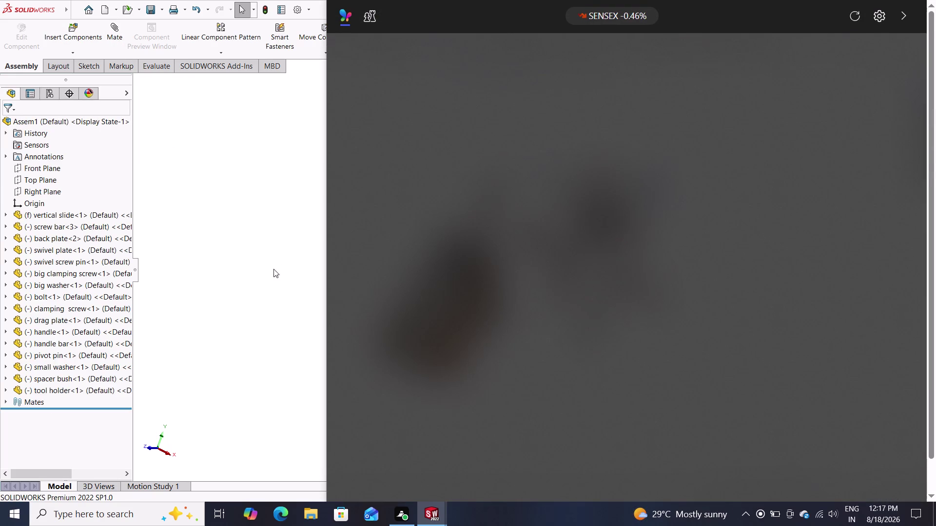
Add a coincident mate between a drag plate face and a swivel plate face.
click(108, 34)
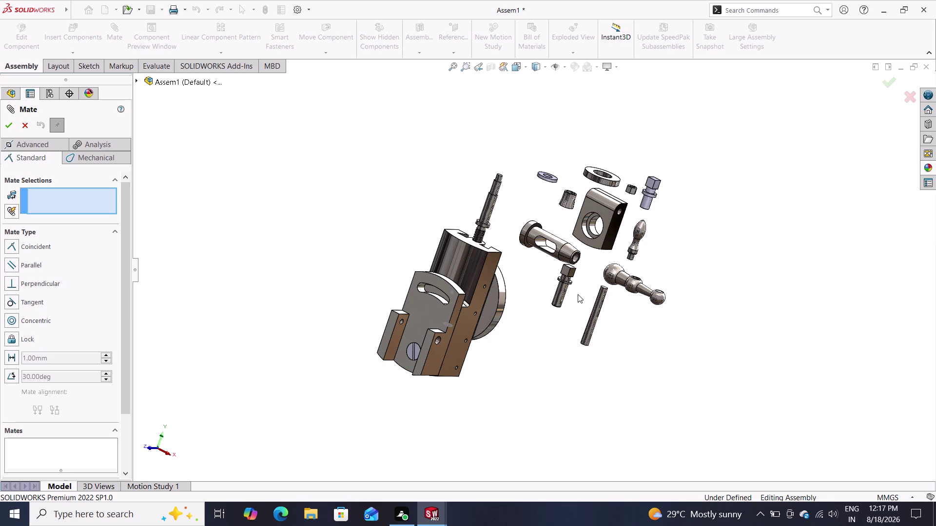
click(611, 231)
middle_drag(586, 299, 593, 302)
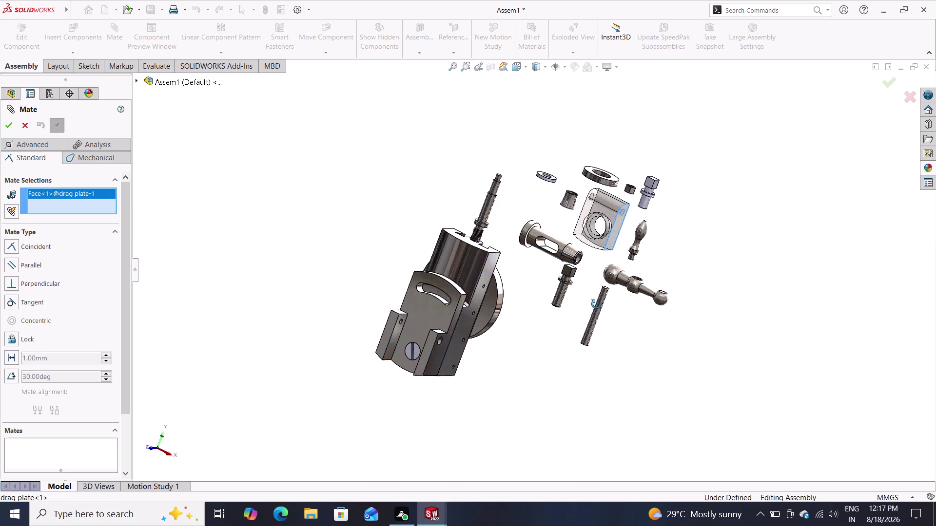
middle_drag(593, 302, 661, 363)
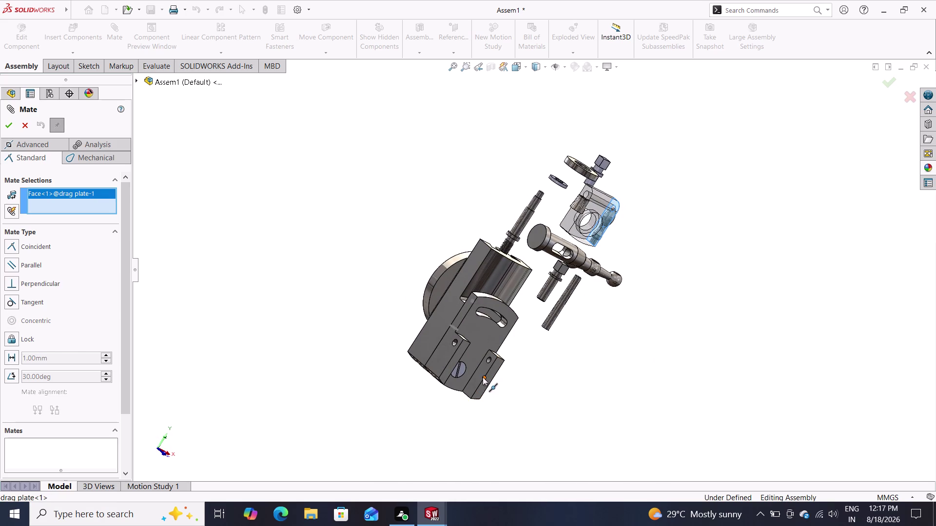
double_click(478, 374)
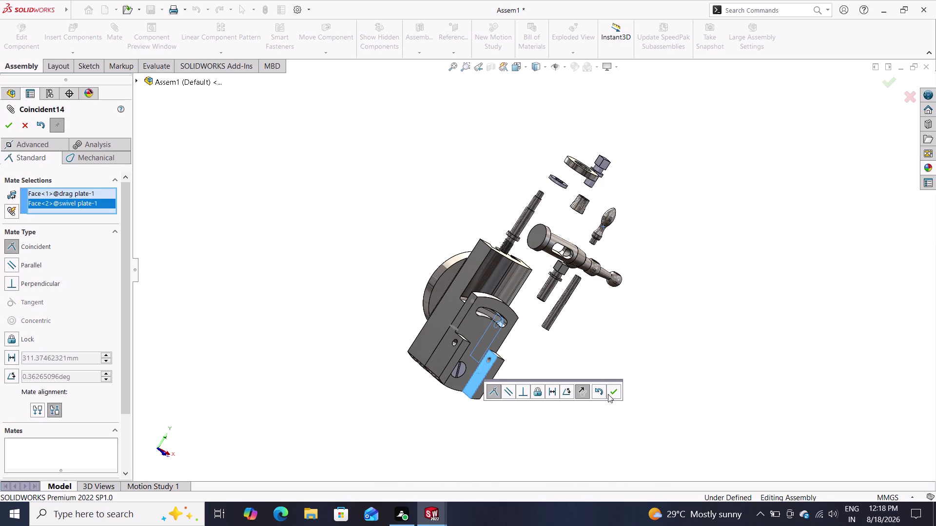
click(612, 388)
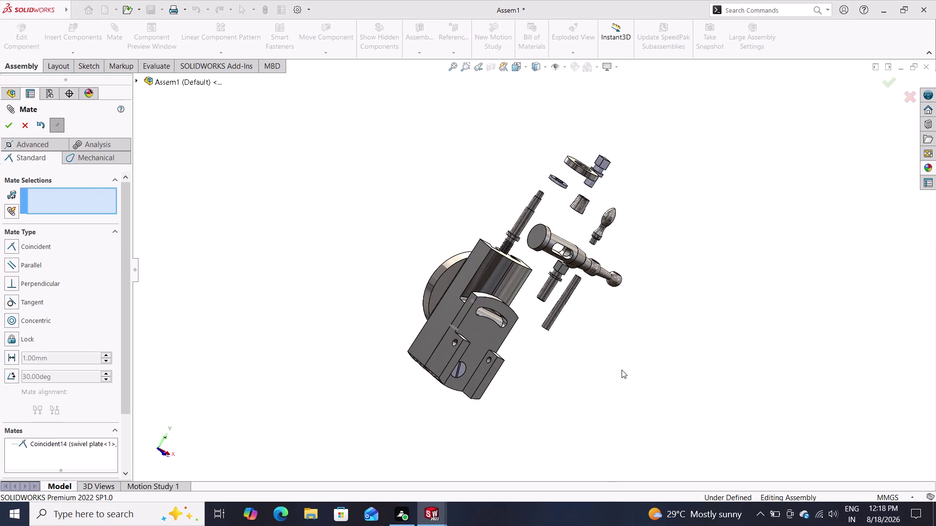
middle_drag(620, 370, 491, 354)
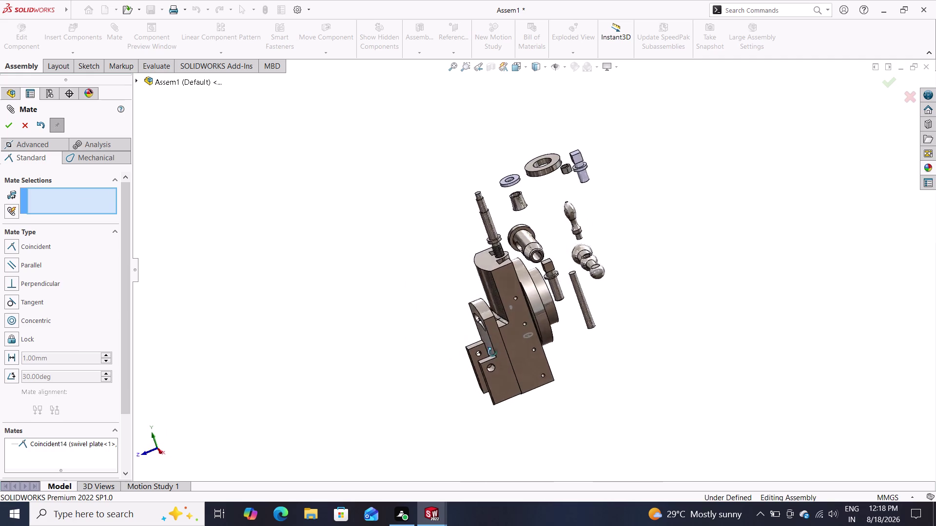
middle_drag(491, 354, 671, 273)
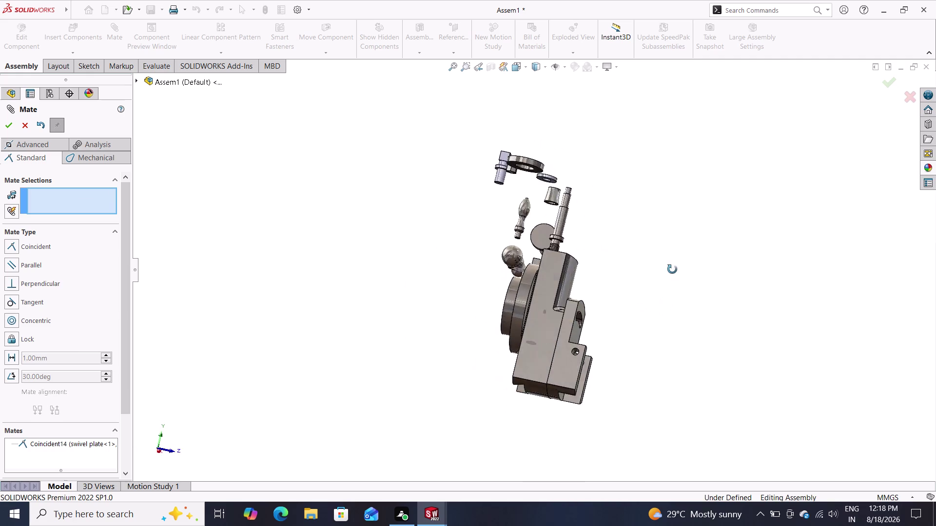
middle_drag(671, 273, 513, 255)
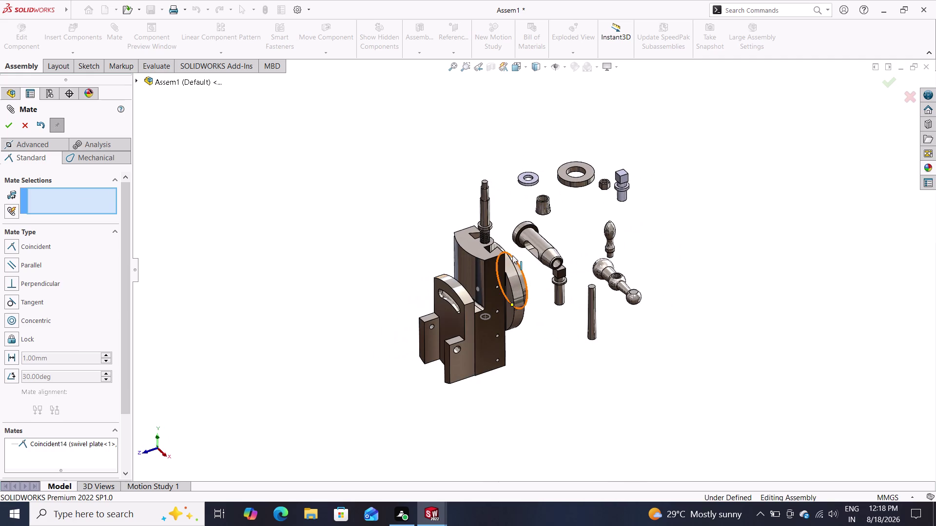
key(ctrl+z)
Make a drag plate face concentric with a swivel plate edge.
middle_drag(638, 402, 600, 366)
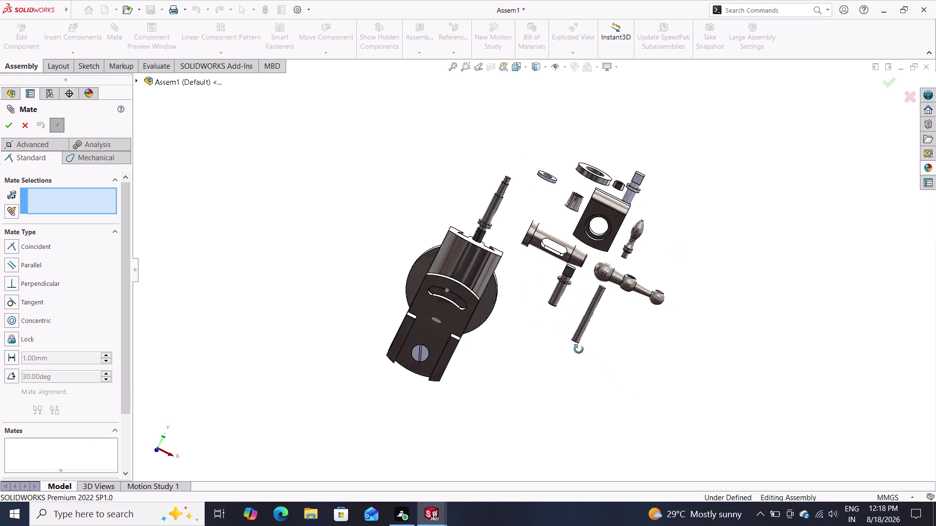
middle_drag(601, 366, 397, 325)
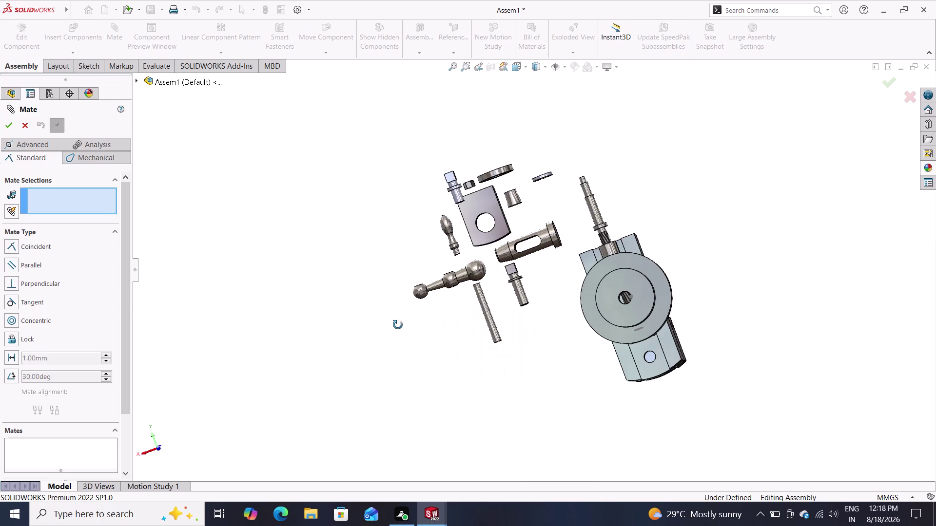
middle_drag(398, 325, 603, 348)
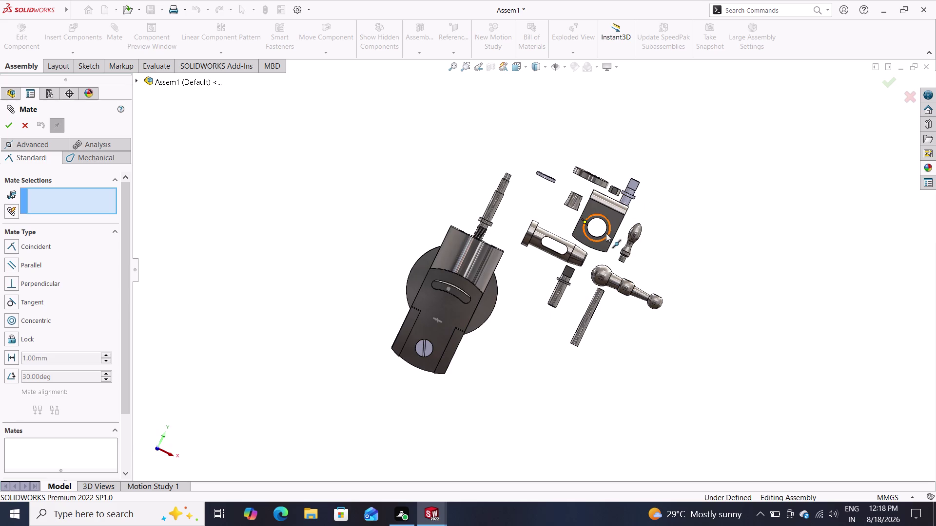
middle_drag(684, 228, 612, 224)
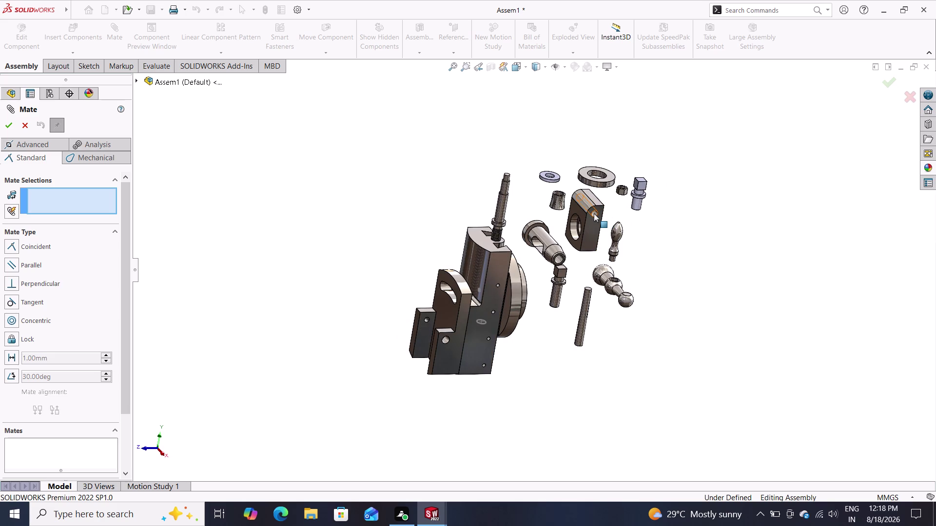
click(593, 213)
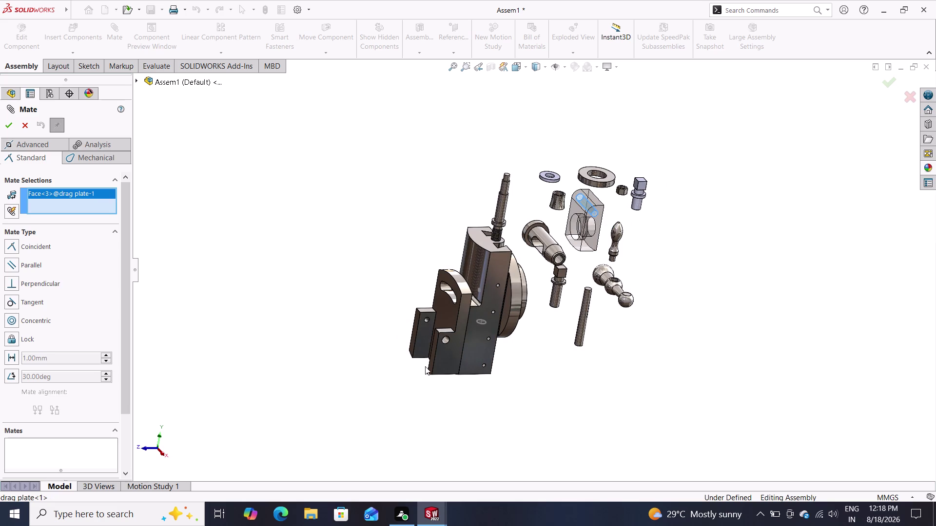
middle_drag(423, 371, 513, 458)
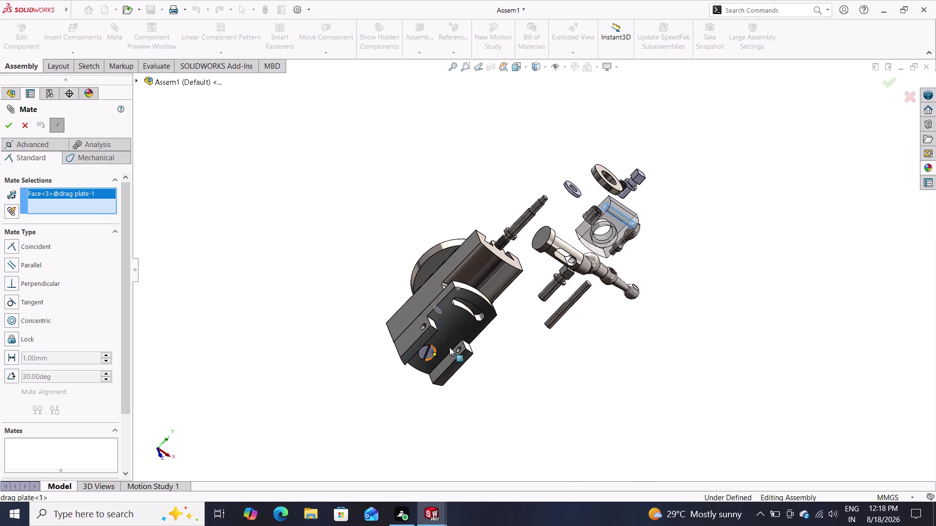
double_click(457, 353)
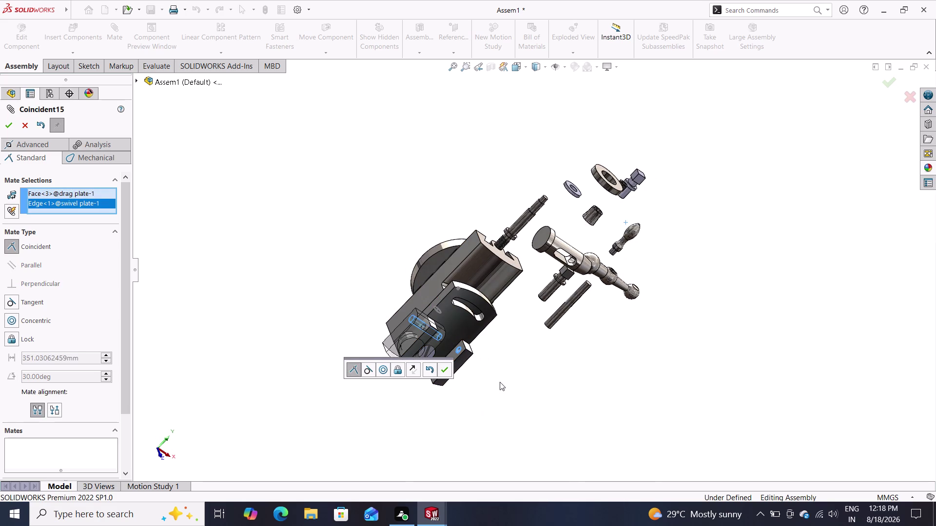
middle_drag(499, 383, 471, 320)
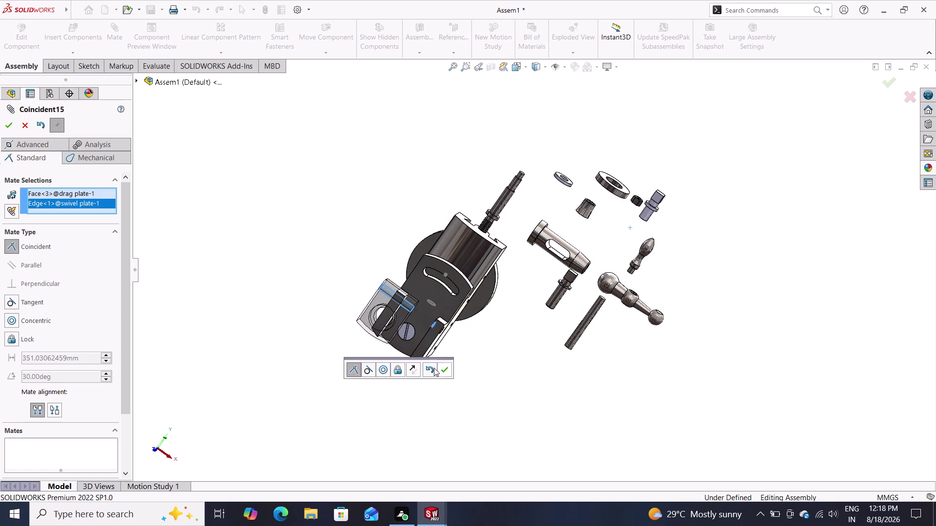
click(386, 370)
click(446, 372)
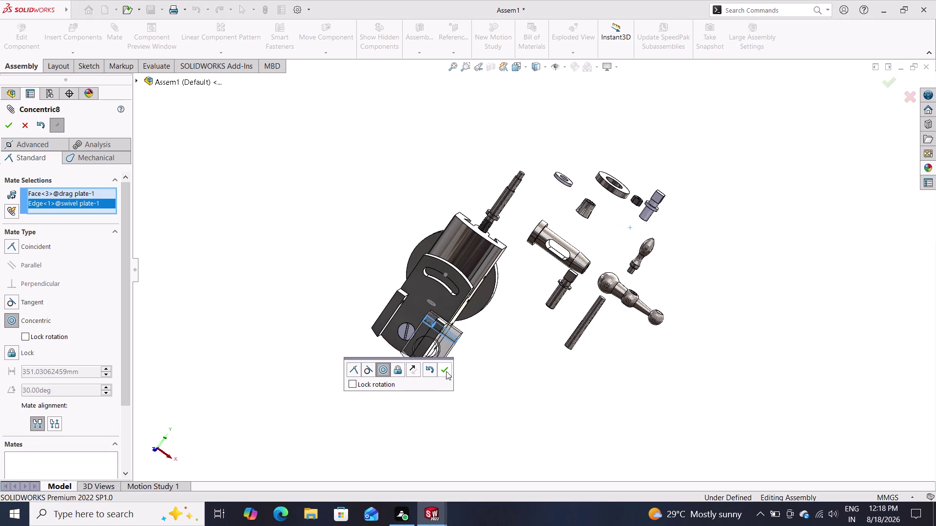
Drag the swivel plate slightly and orbit to inspect the mated plates.
drag(449, 341, 426, 321)
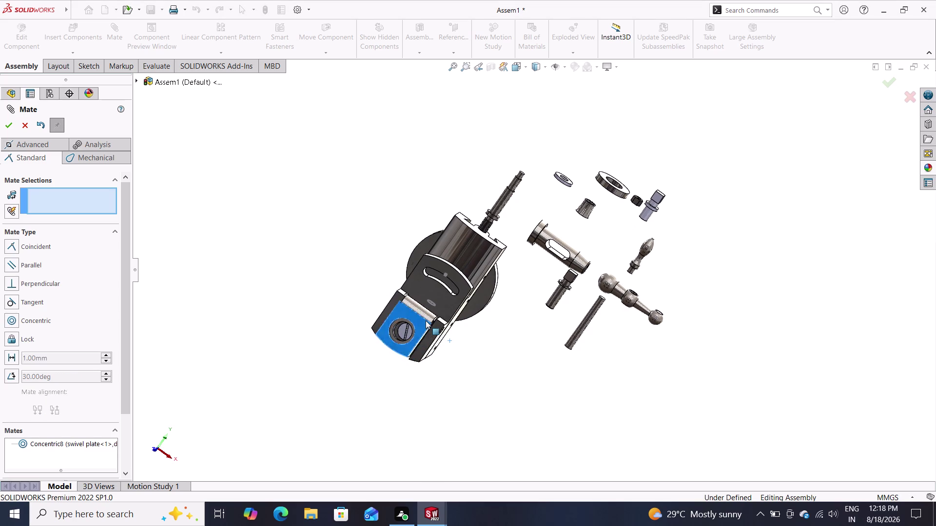
drag(425, 321, 426, 320)
middle_drag(457, 368, 429, 337)
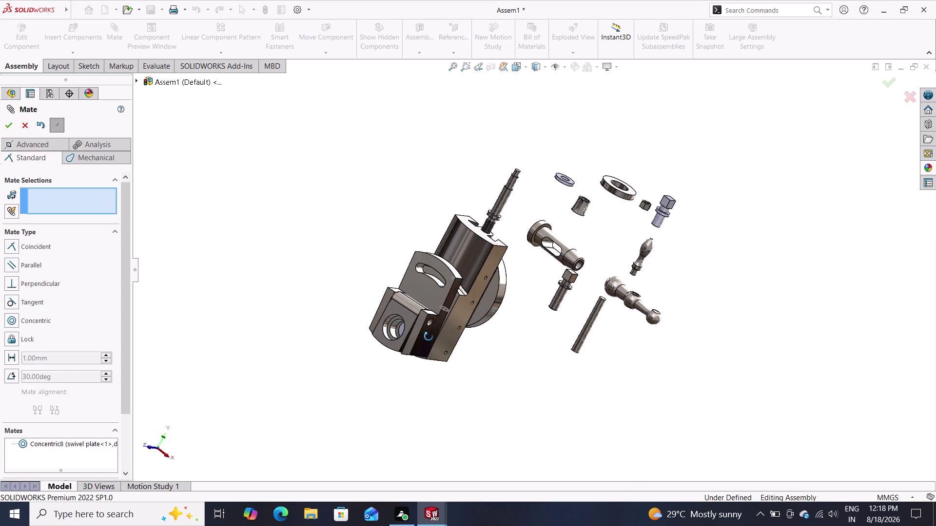
middle_drag(428, 336, 443, 367)
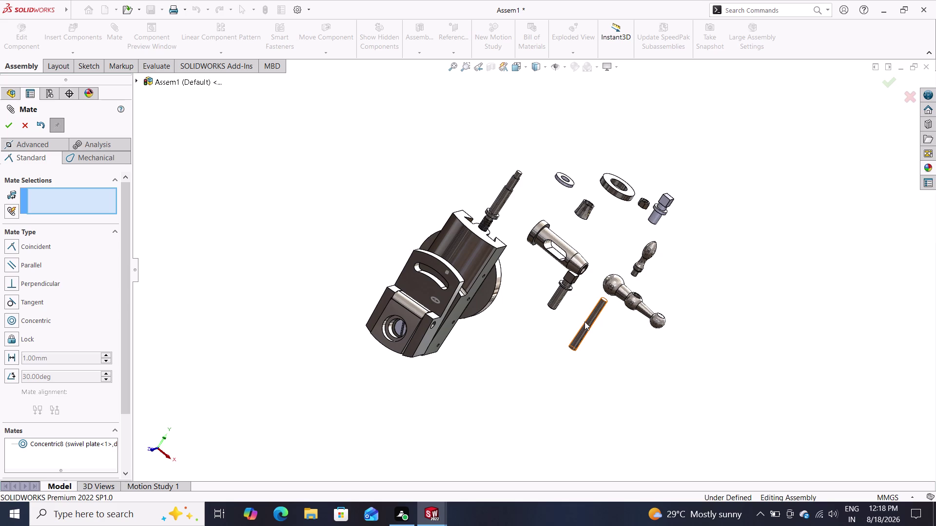
Try pairing the pivot pin with the swivel plate, discarding the tangent mate and clearing the selection.
click(590, 321)
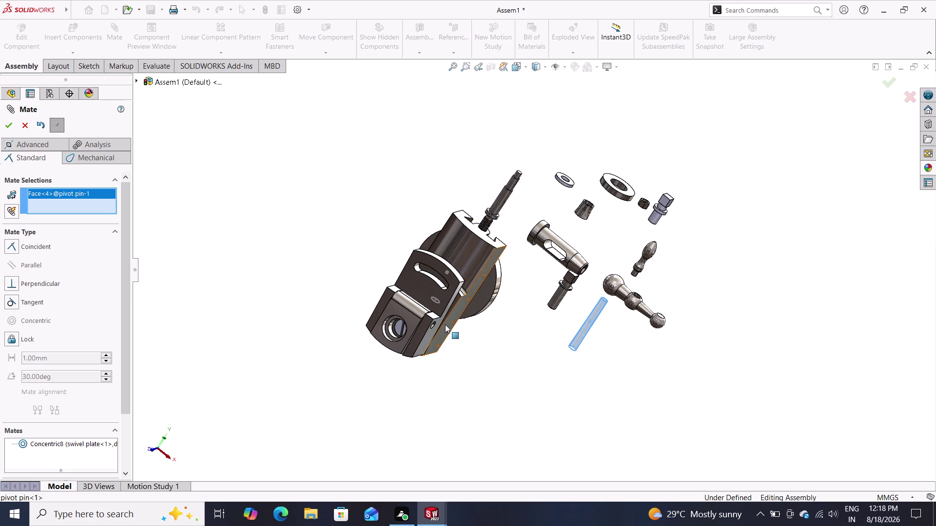
double_click(435, 327)
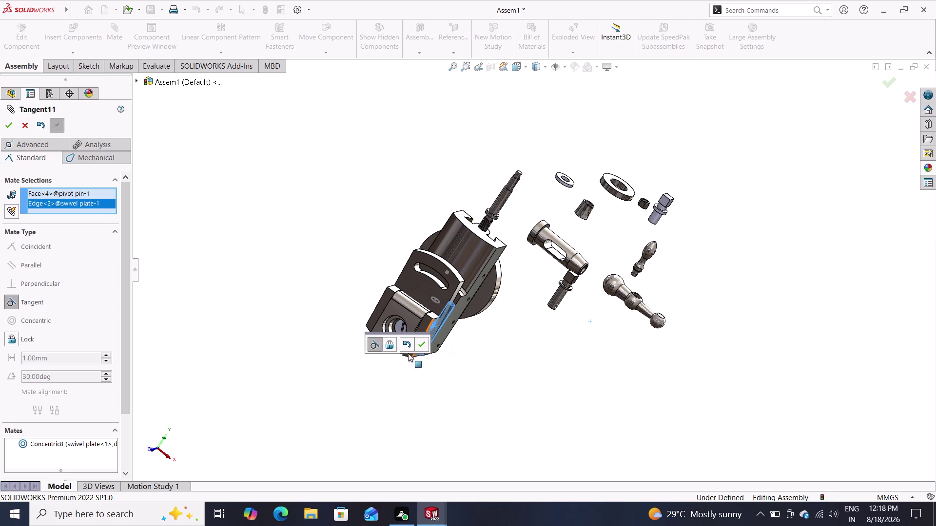
click(411, 343)
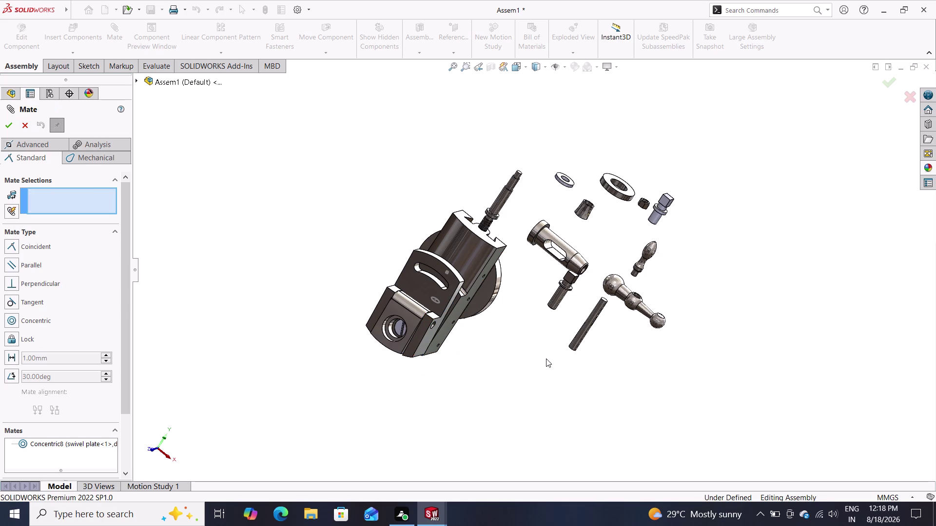
middle_drag(545, 359, 586, 222)
click(578, 348)
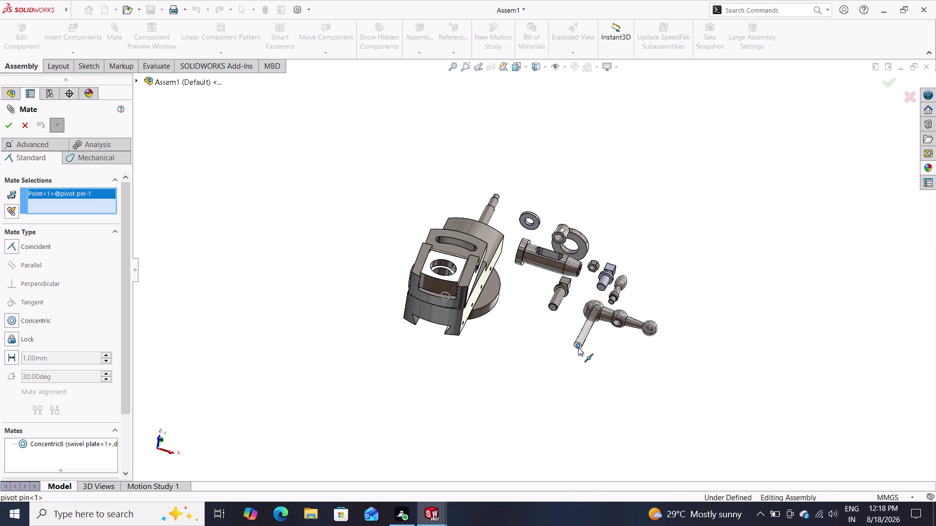
middle_drag(538, 332, 451, 373)
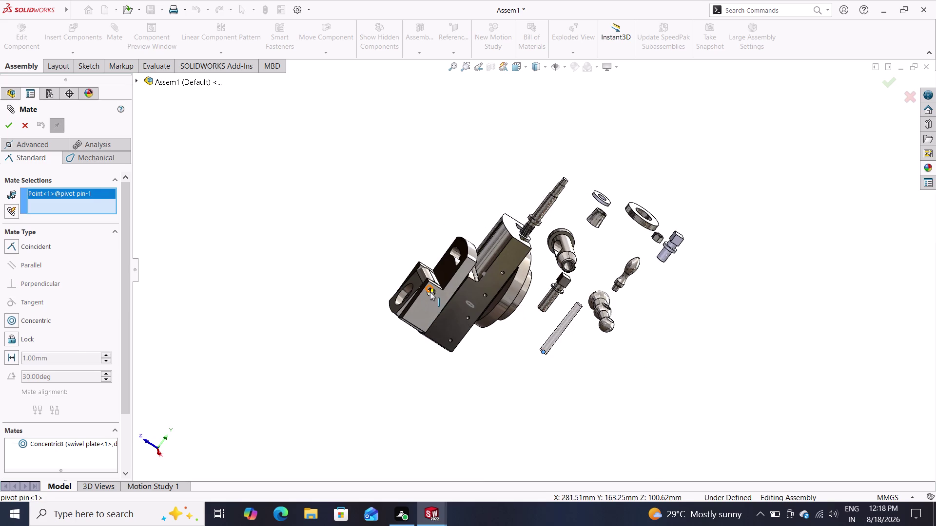
triple_click(430, 292)
click(430, 292)
middle_drag(416, 339, 459, 364)
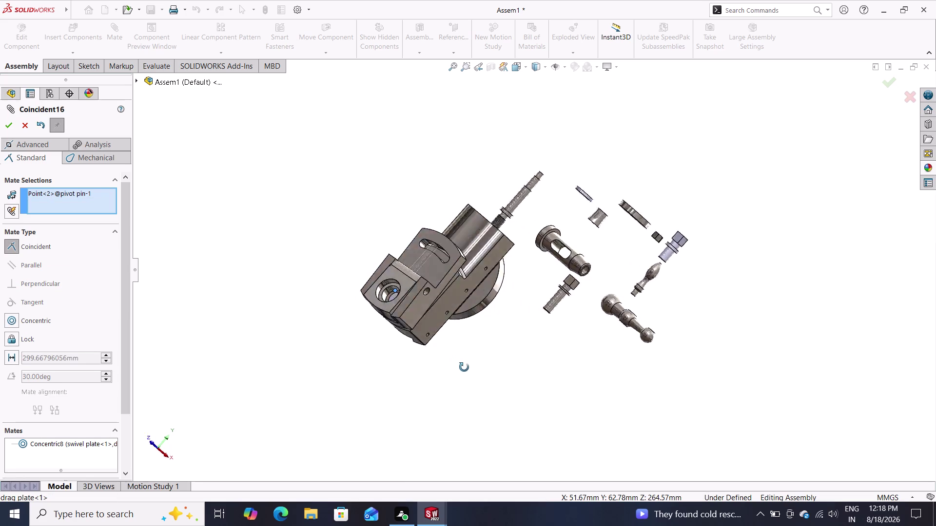
middle_drag(459, 364, 532, 458)
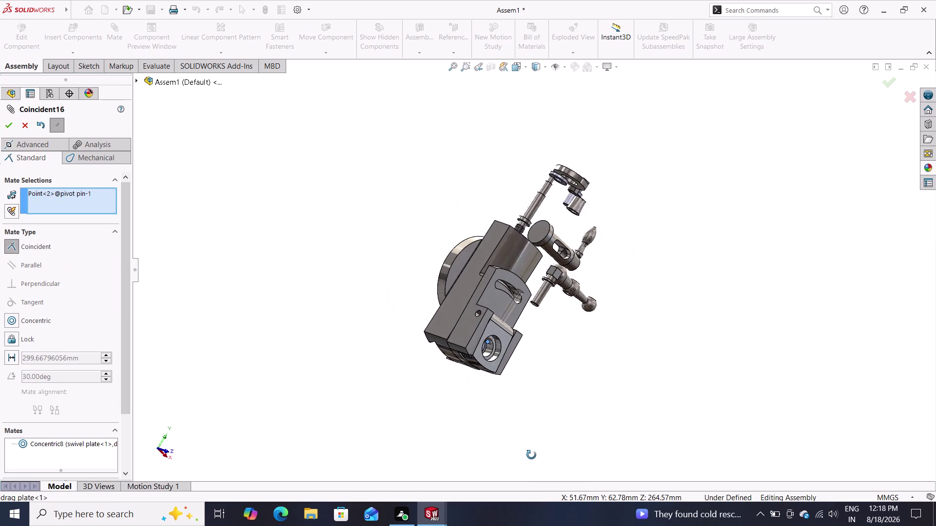
middle_drag(532, 458, 413, 395)
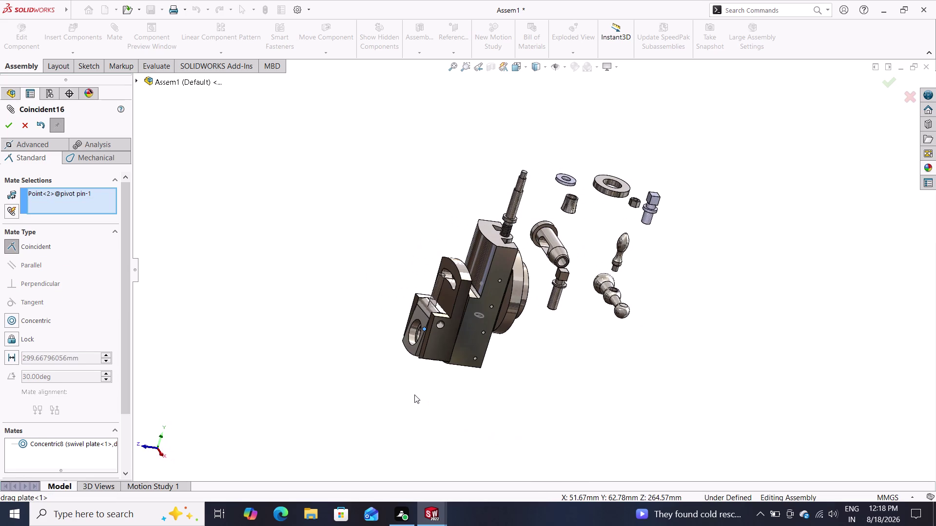
key(ctrl+z)
Add a coincident mate between the pivot pin end edge and the swivel plate hole edge.
middle_drag(487, 348, 542, 408)
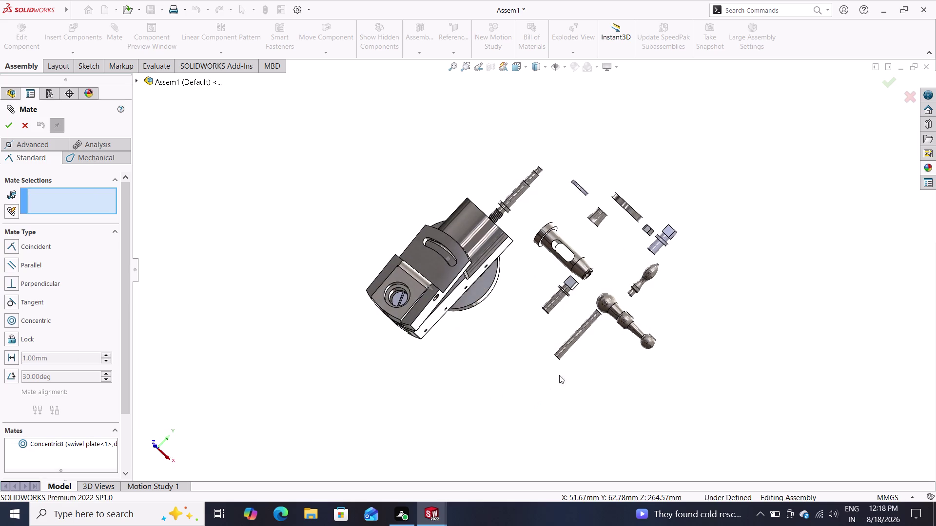
middle_drag(555, 374, 627, 252)
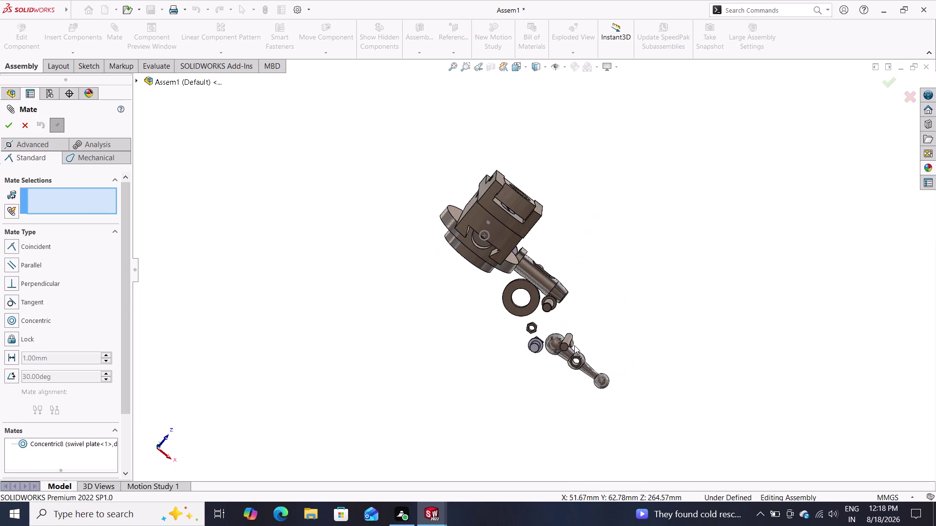
click(566, 350)
middle_drag(611, 296, 604, 299)
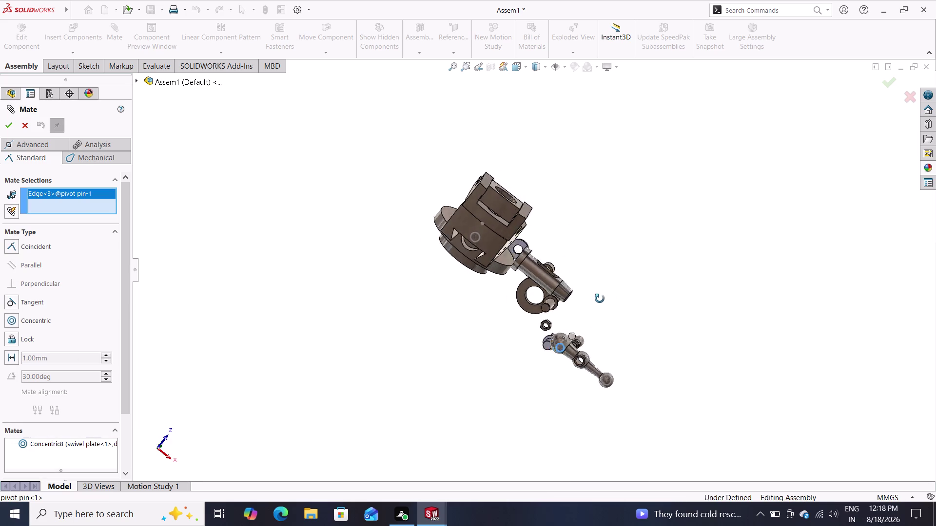
middle_drag(603, 299, 465, 325)
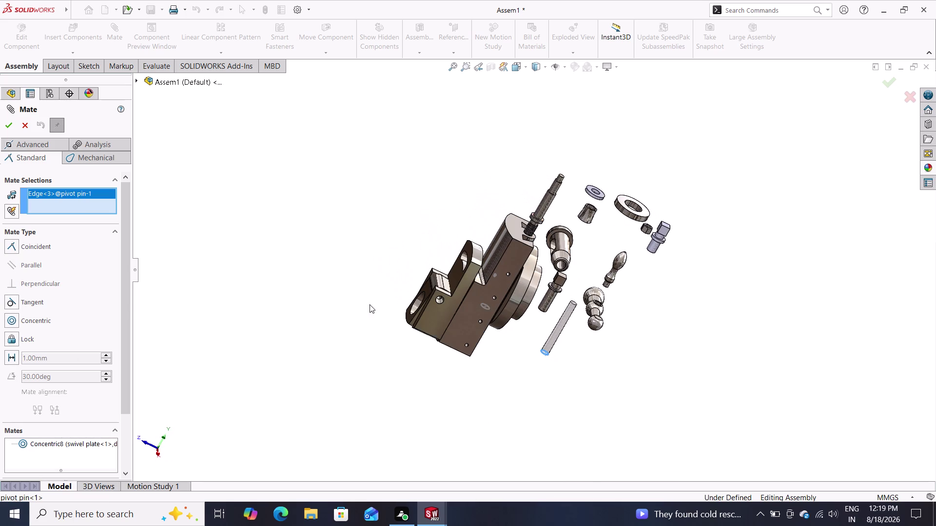
double_click(438, 302)
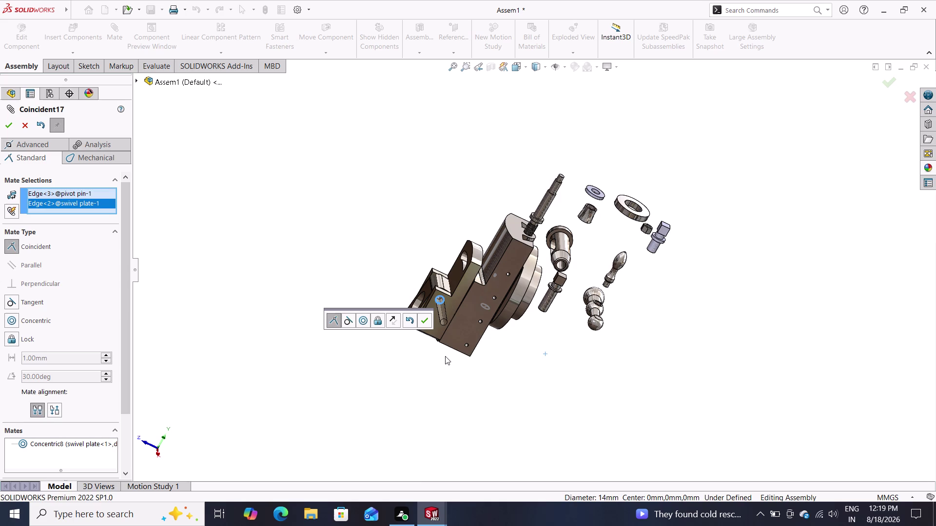
click(427, 324)
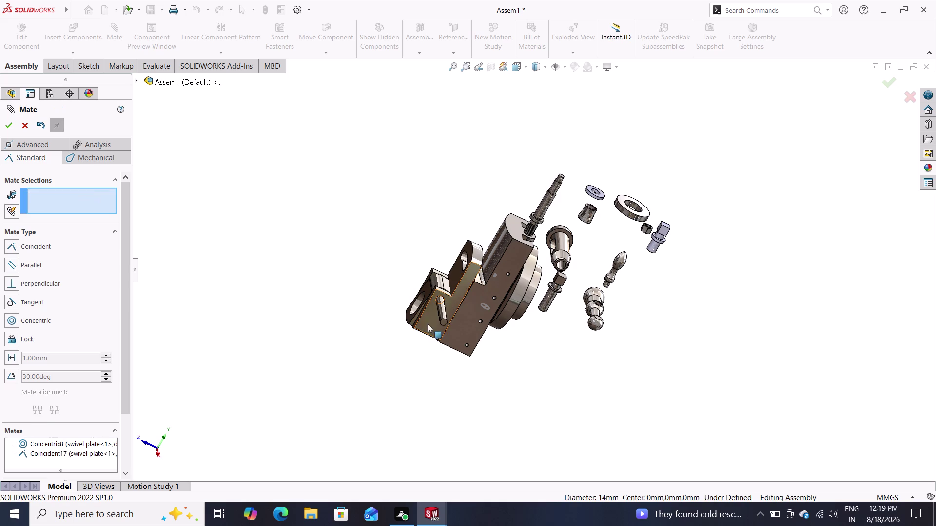
Drag the pivot pin, then undo the Coincident17 mate.
middle_drag(434, 339, 467, 402)
double_click(449, 325)
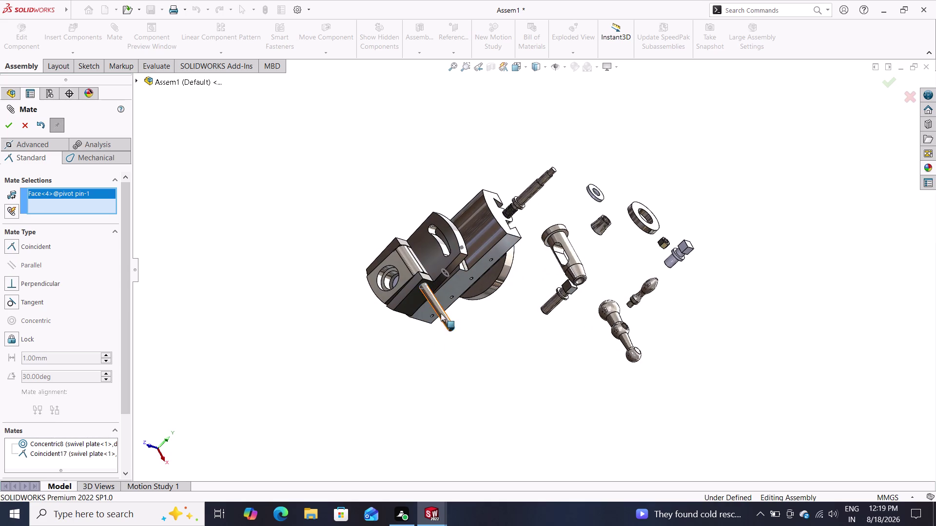
click(441, 312)
drag(438, 304, 434, 298)
drag(432, 296, 427, 288)
drag(443, 323, 433, 290)
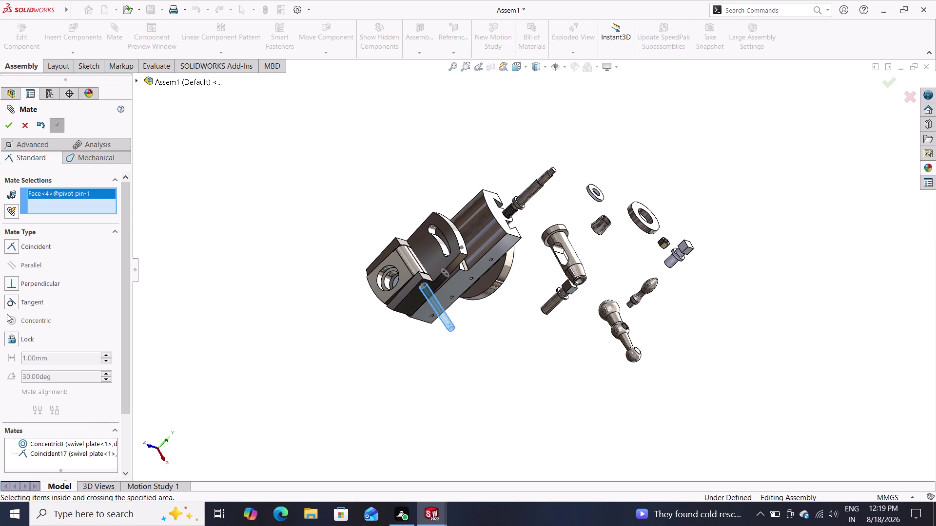
key(ctrl+z)
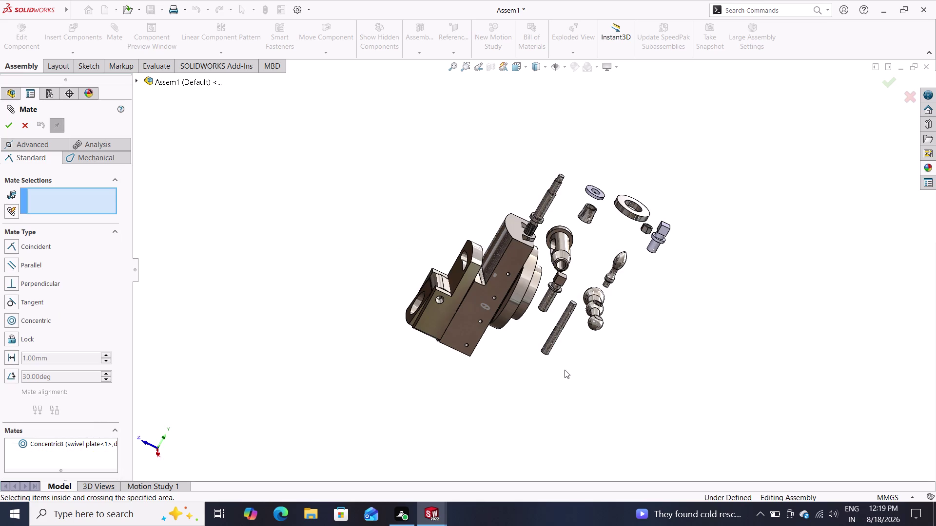
Pick a handle bar edge, then exit mate creation with Esc, keeping Concentric8.
middle_drag(564, 372, 677, 192)
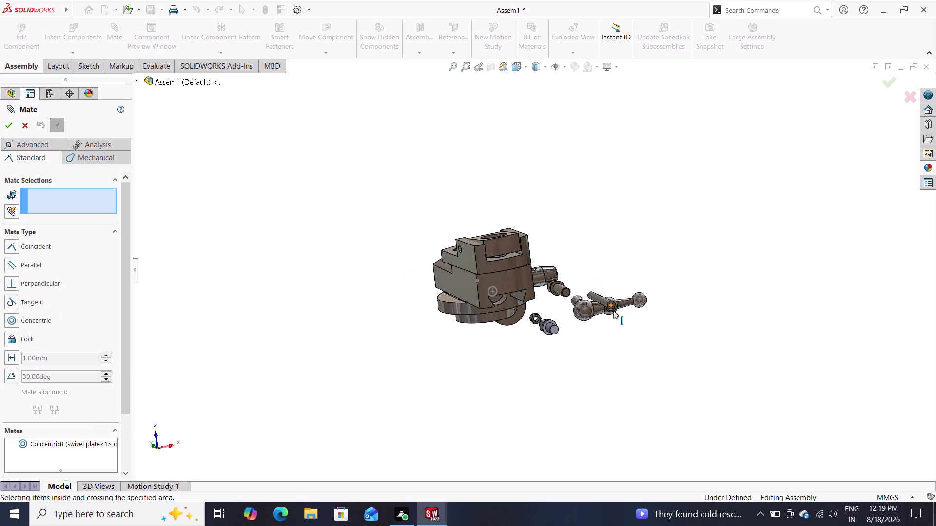
click(613, 309)
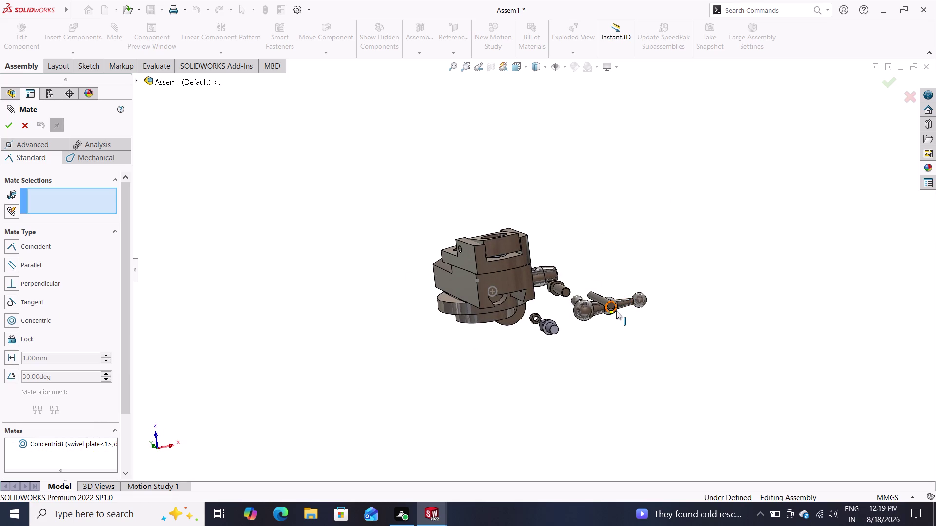
click(616, 311)
middle_drag(636, 207, 528, 365)
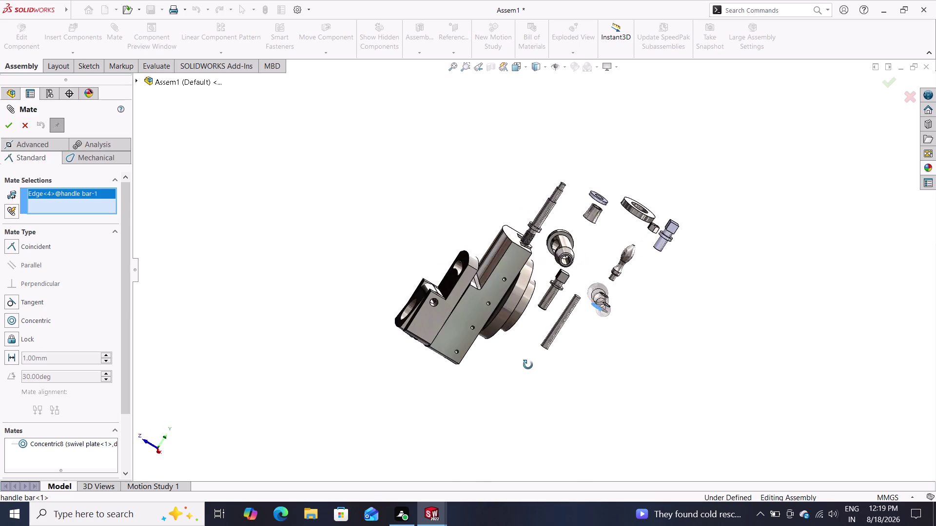
middle_drag(528, 365, 525, 363)
key(grave)
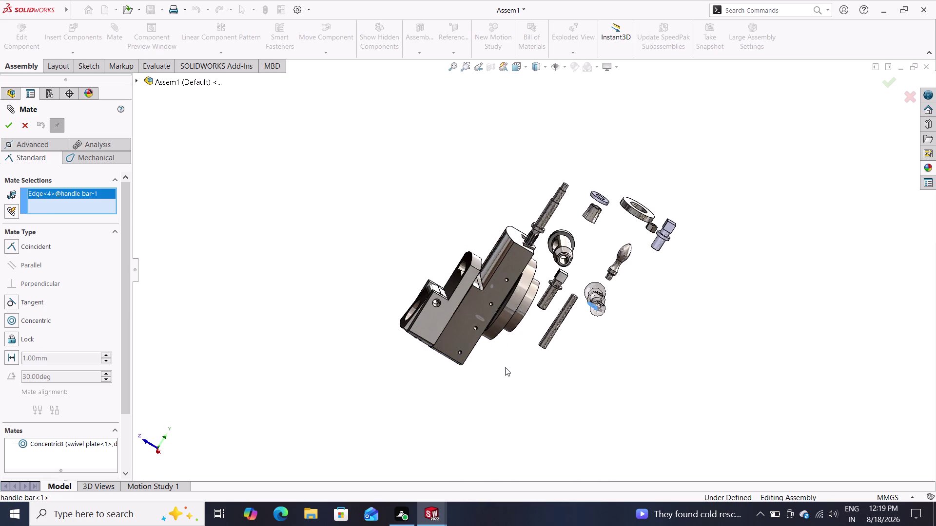
key(Escape)
middle_drag(571, 353, 634, 219)
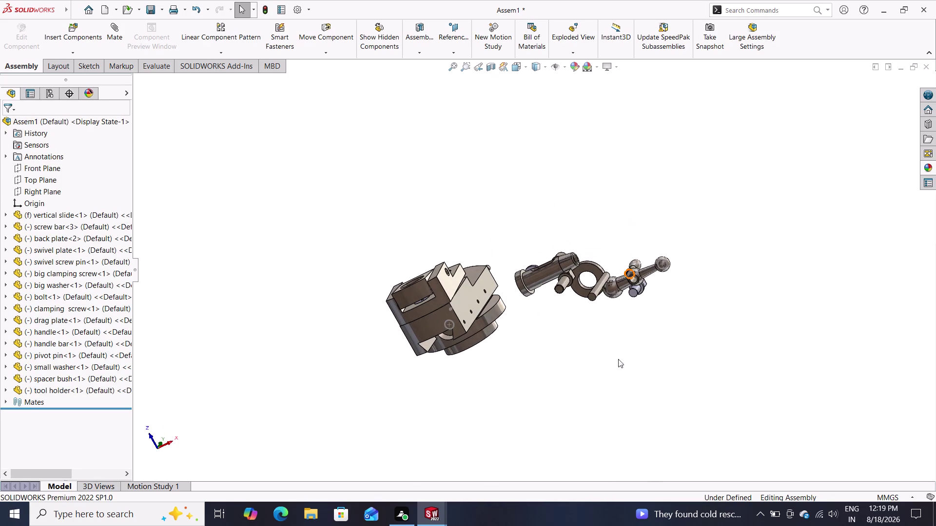
click(594, 297)
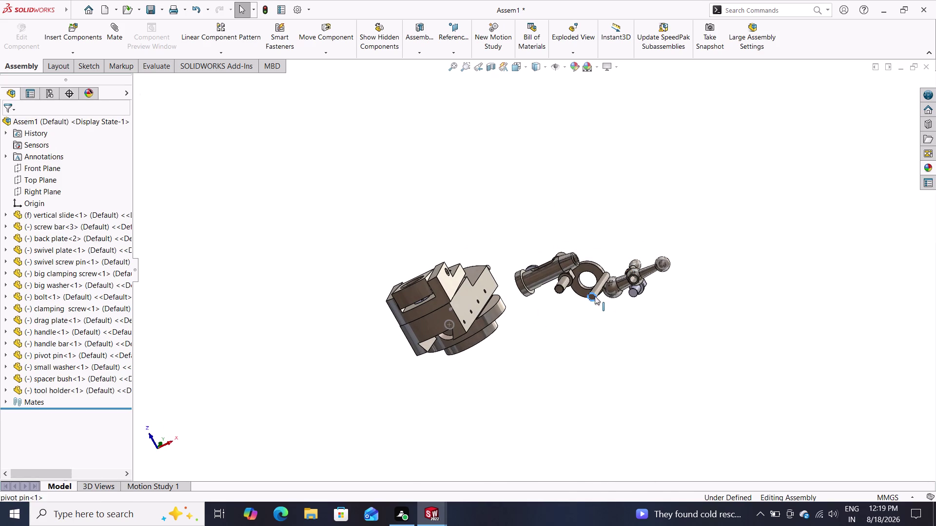
middle_drag(614, 210, 579, 338)
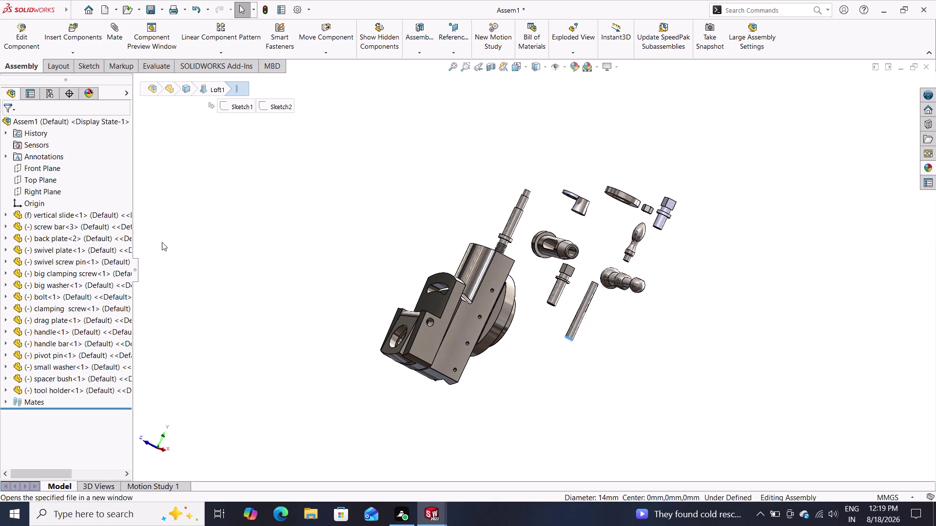
double_click(430, 325)
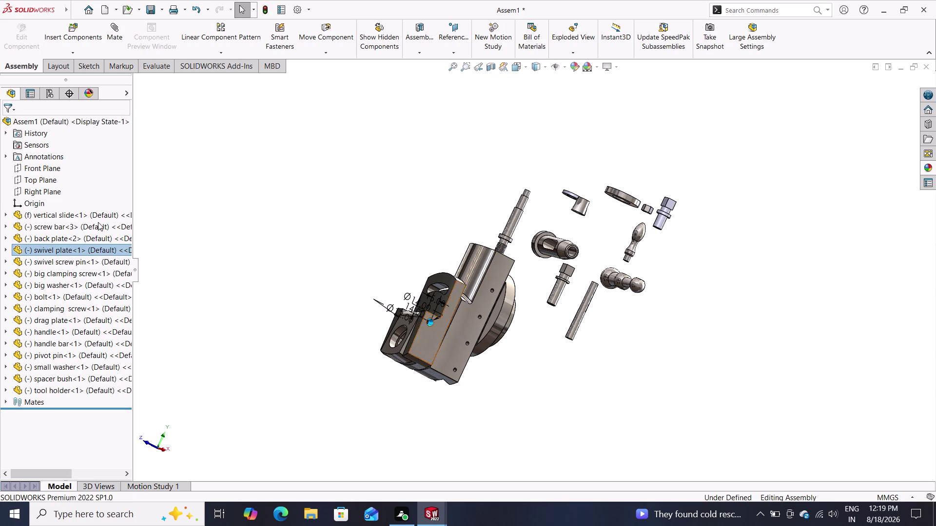
key(Escape)
click(113, 30)
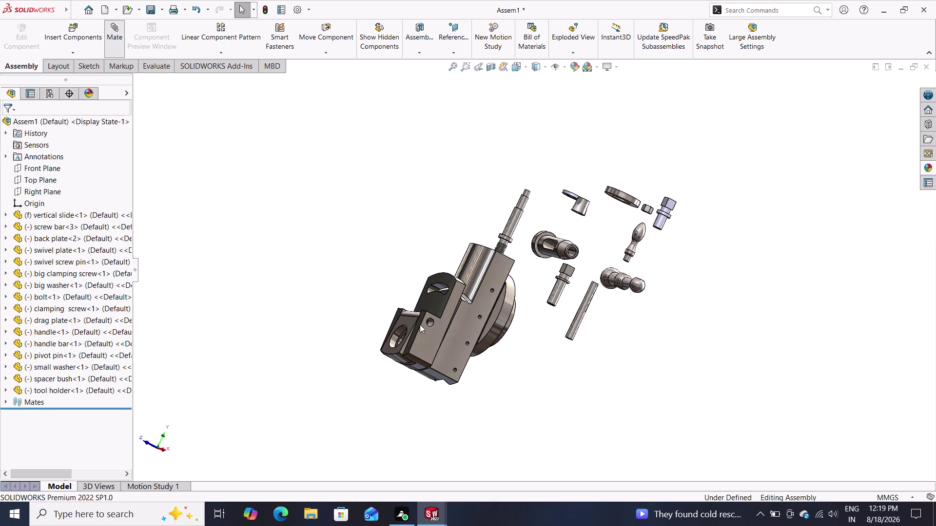
double_click(430, 324)
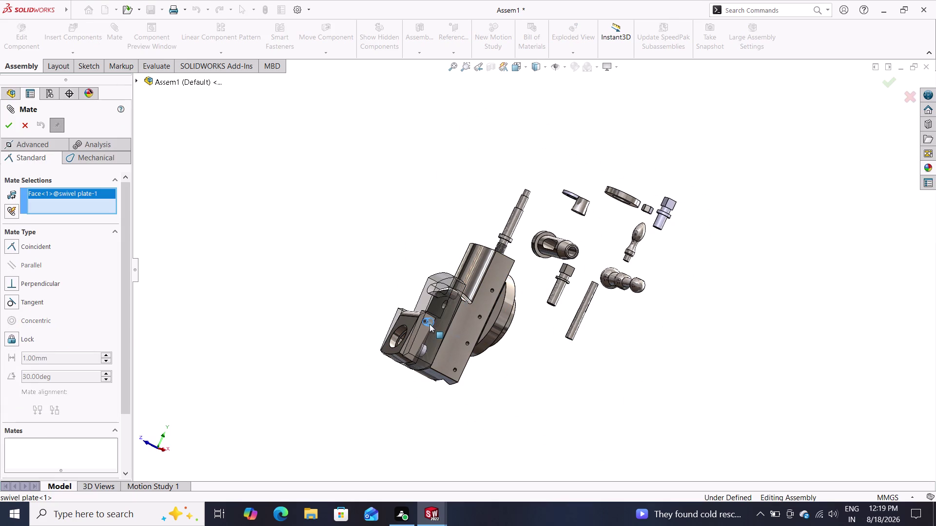
middle_drag(630, 378, 681, 212)
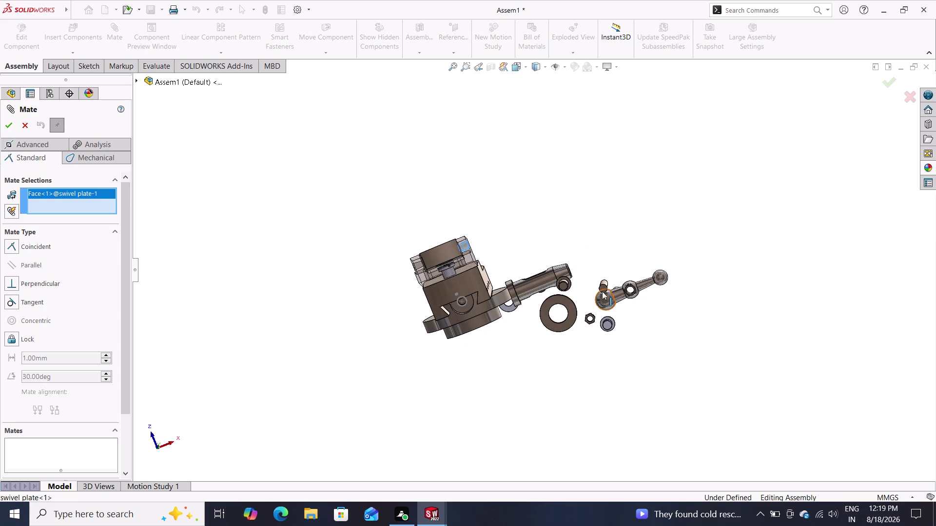
click(602, 291)
middle_drag(620, 246, 614, 359)
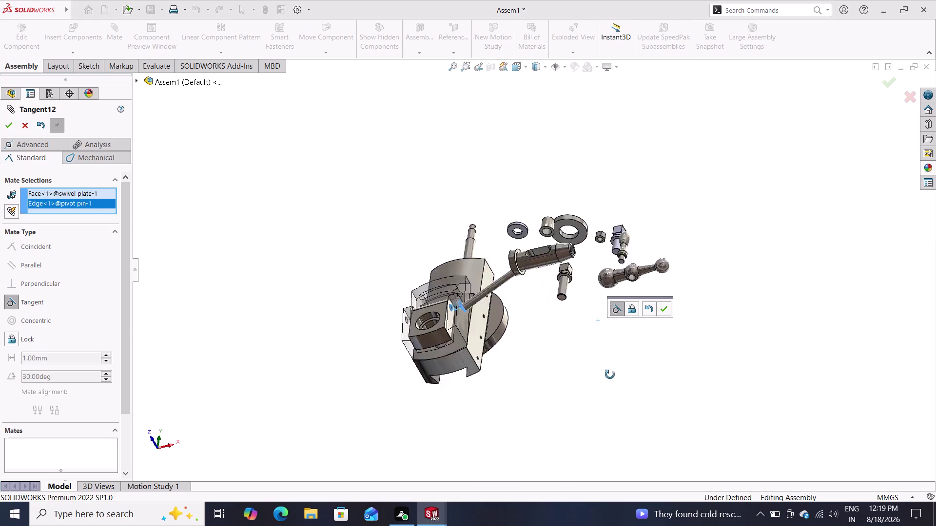
middle_drag(614, 358, 599, 460)
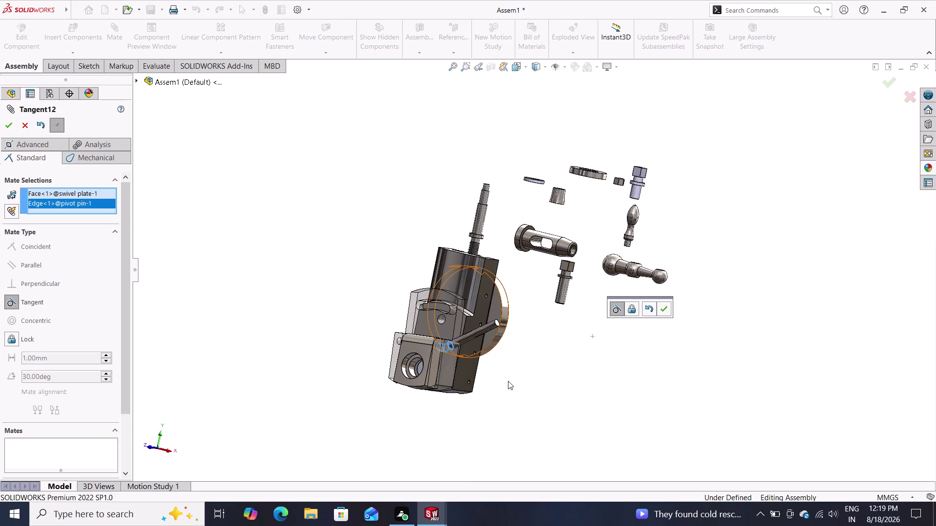
key(z)
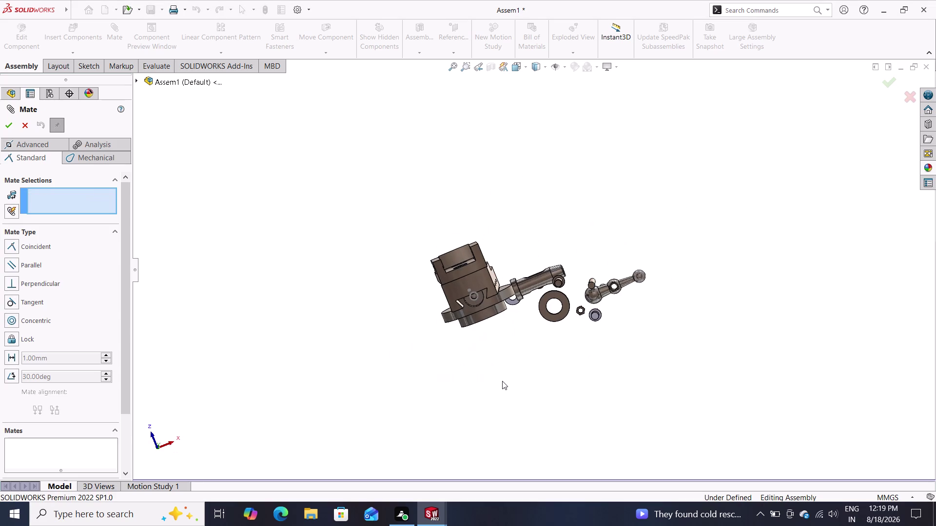
middle_drag(578, 233, 491, 390)
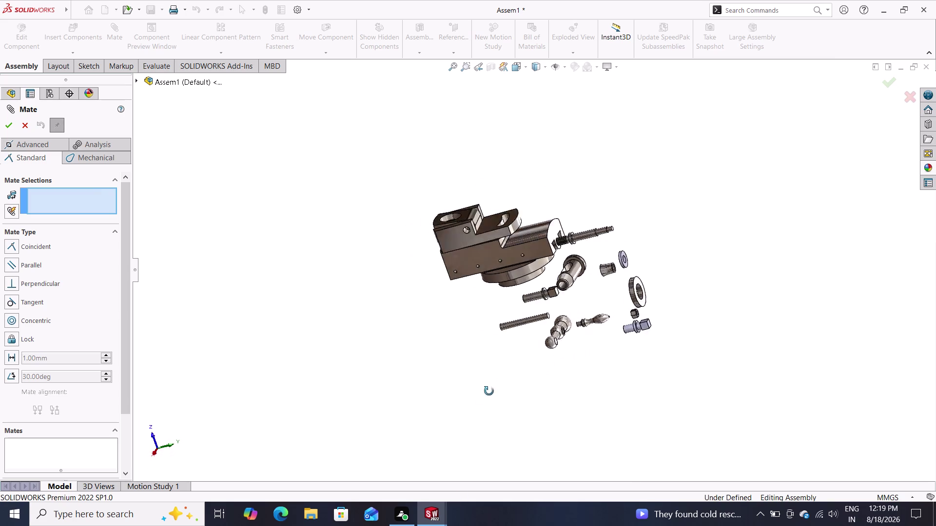
middle_drag(490, 390, 472, 393)
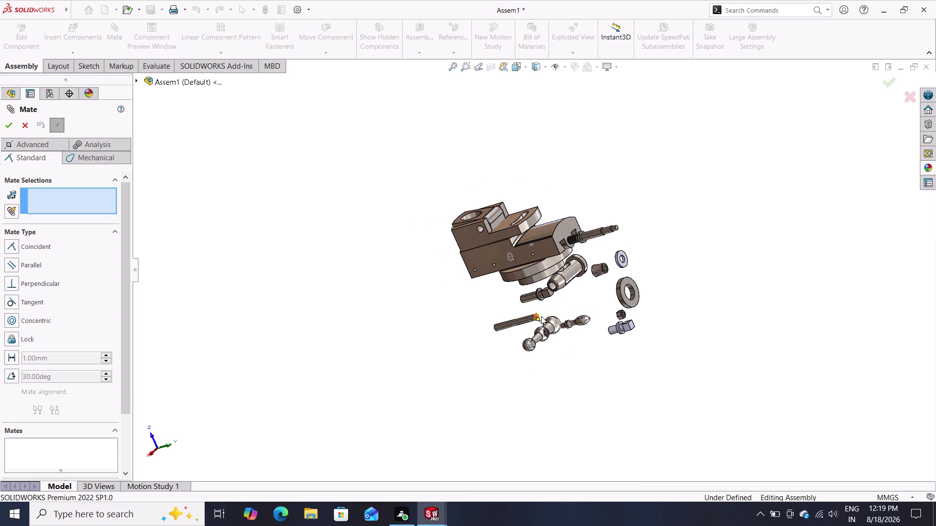
double_click(537, 319)
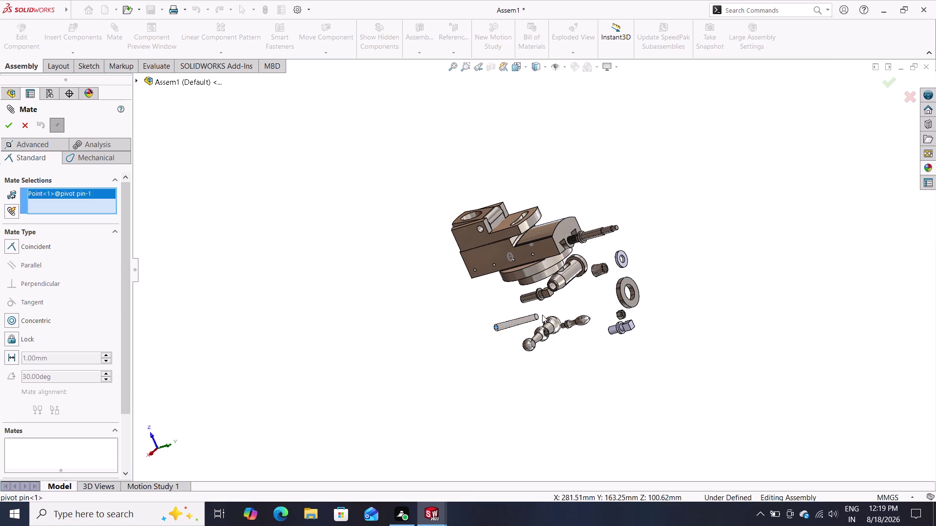
middle_drag(542, 315, 530, 317)
key(grave)
key(Escape)
key(grave)
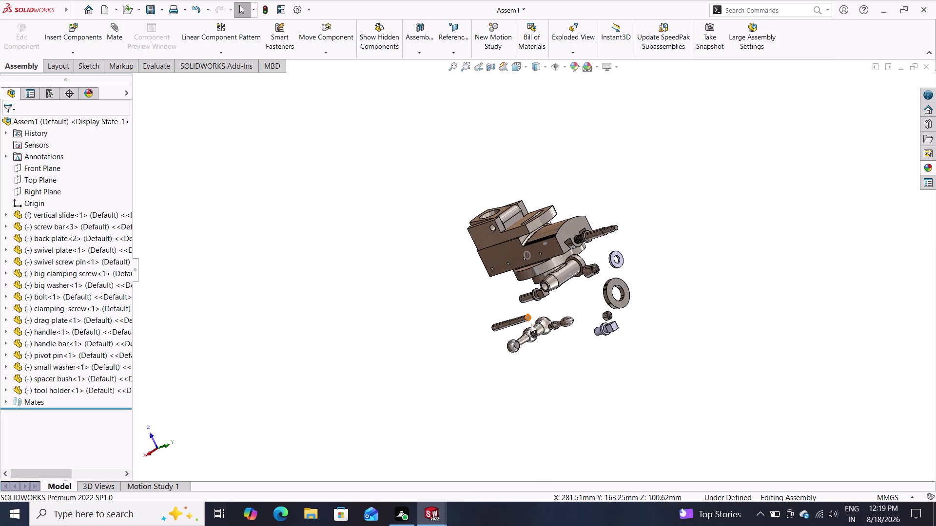
click(529, 321)
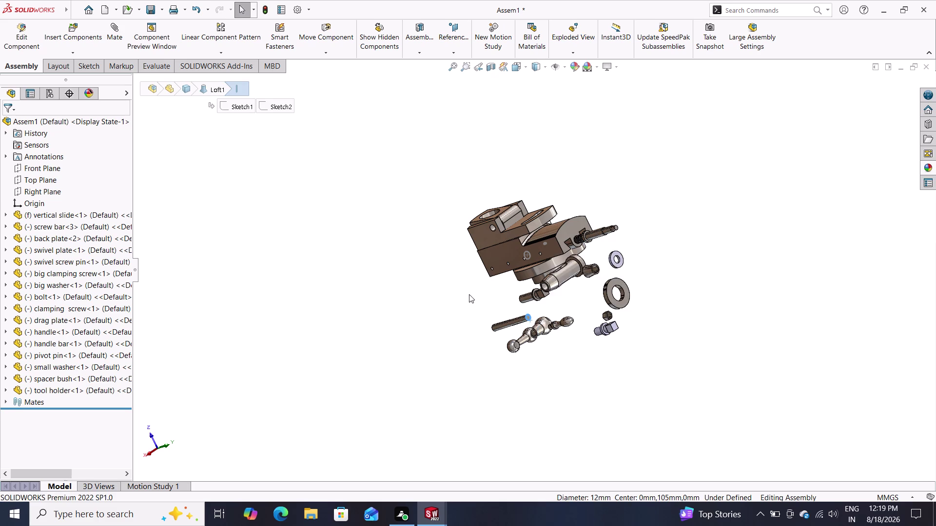
middle_drag(468, 293, 502, 329)
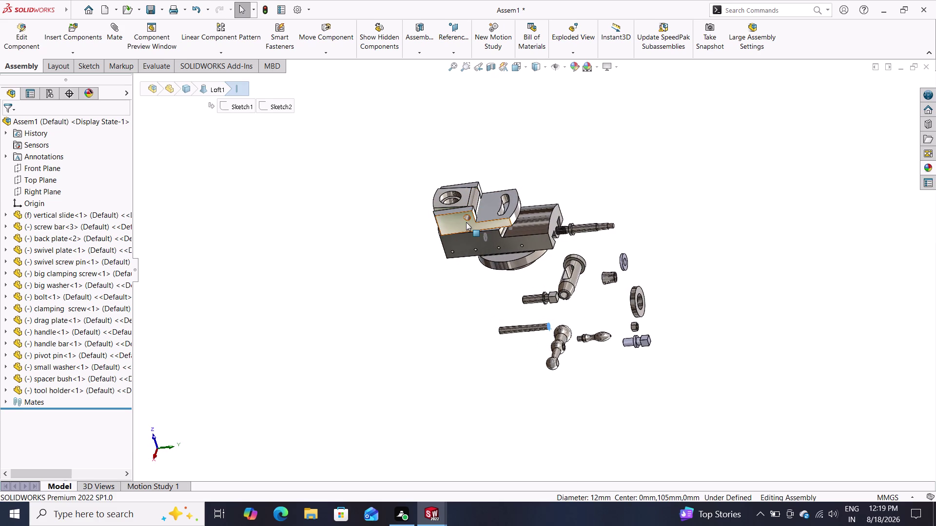
double_click(465, 221)
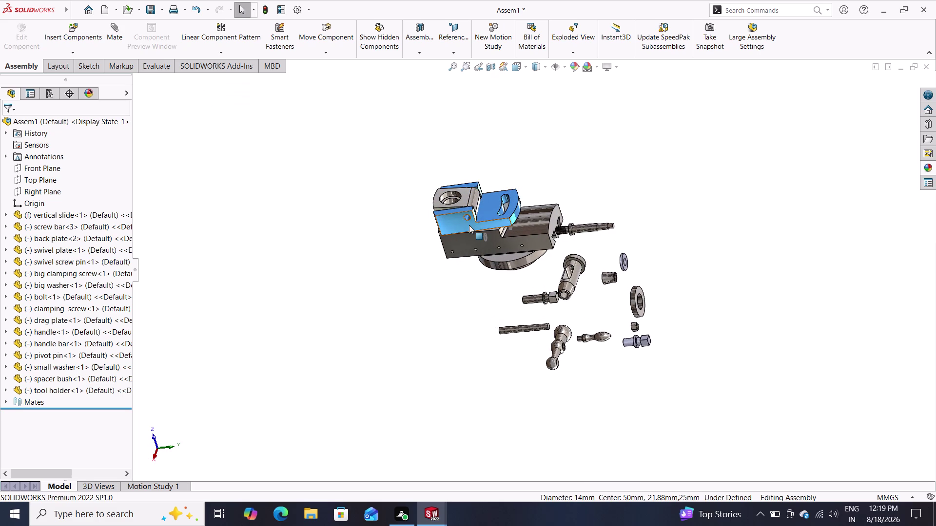
key(Escape)
click(107, 26)
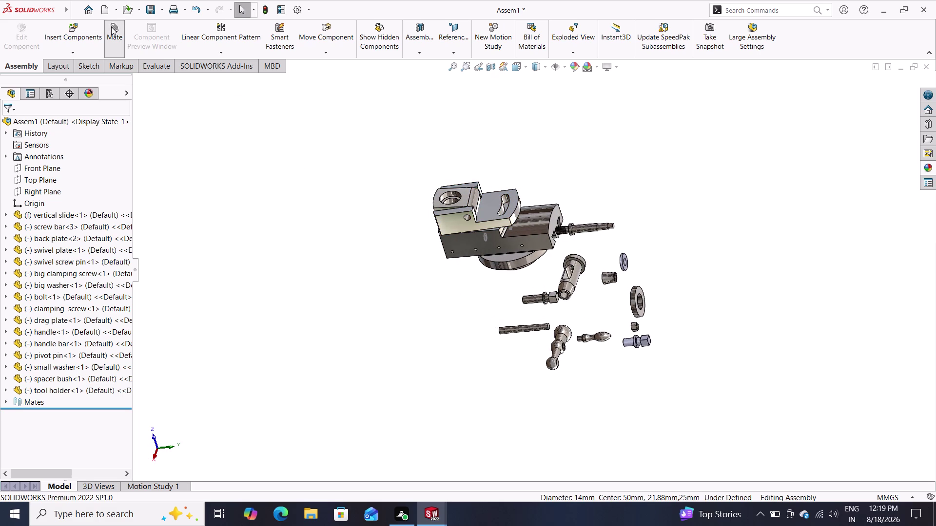
middle_drag(604, 333, 573, 324)
Make the pivot pin end edge concentric with the swivel plate hole edge.
double_click(530, 326)
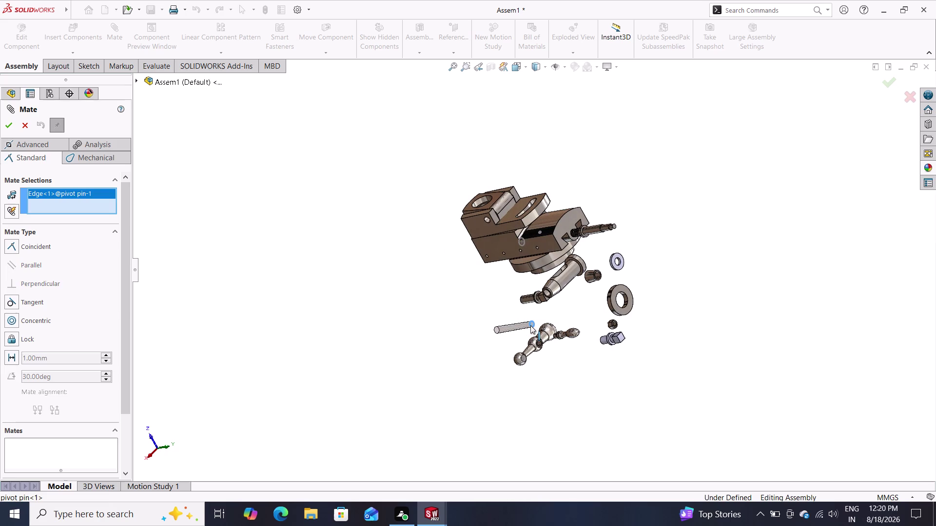
click(488, 221)
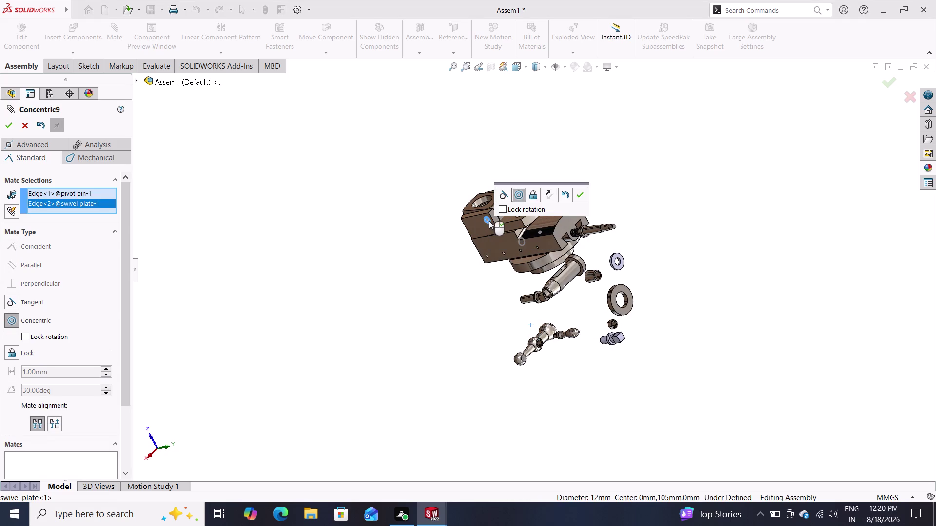
click(515, 194)
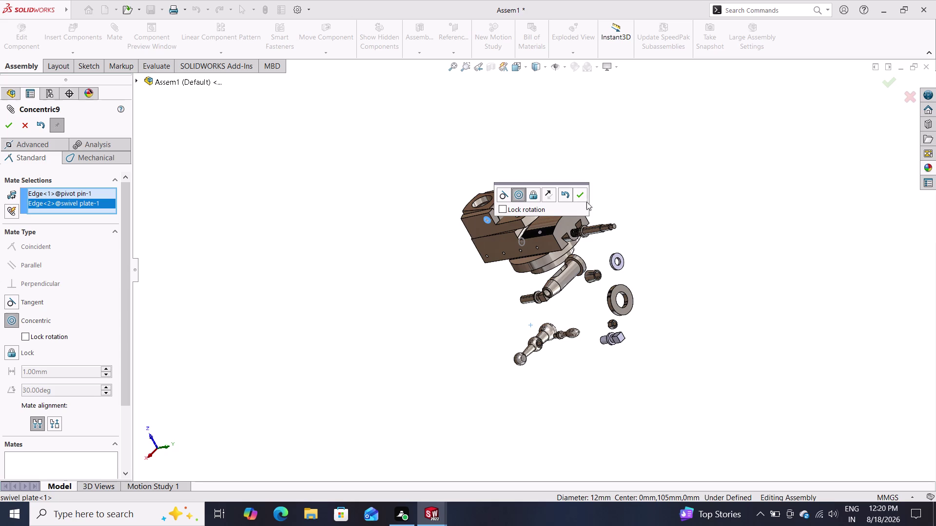
click(582, 198)
Select the drag plate and swivel plate faces and preview the coincident mate.
middle_drag(435, 295, 499, 375)
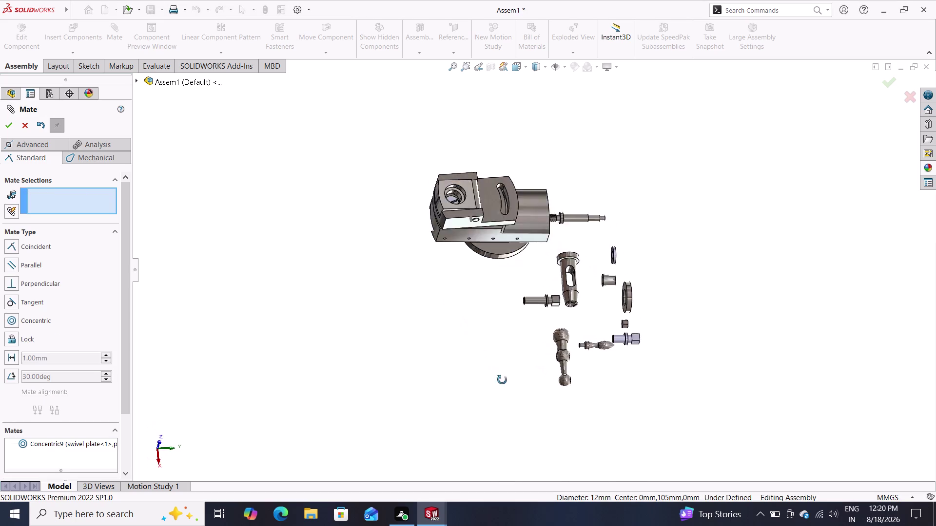
middle_drag(499, 376, 407, 264)
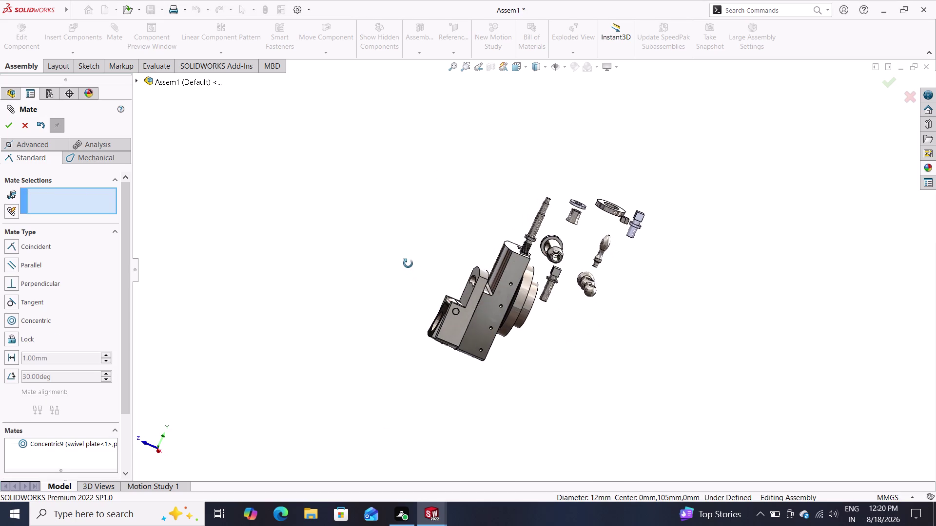
middle_drag(408, 263, 467, 320)
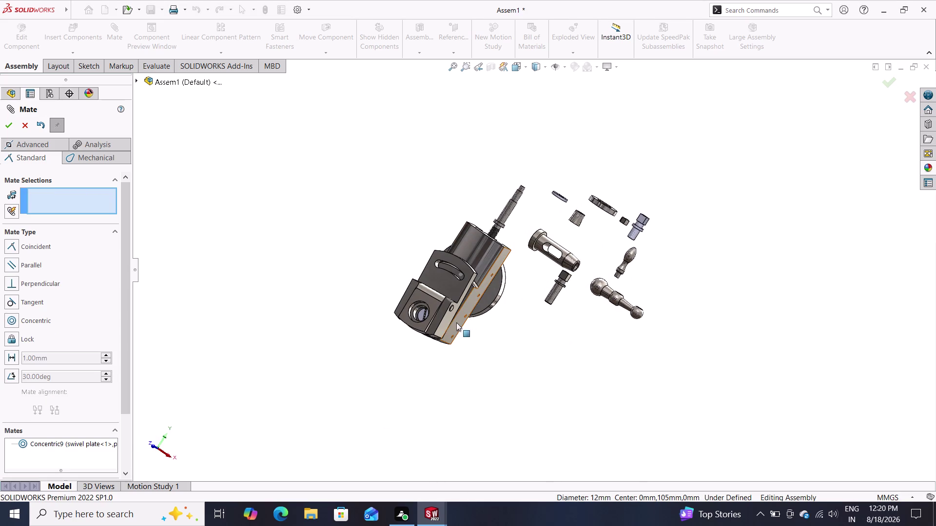
double_click(420, 328)
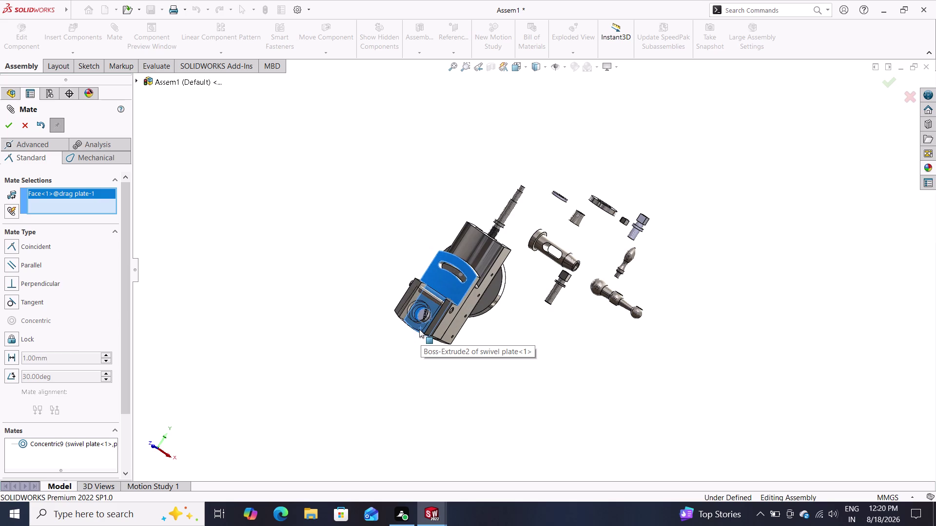
click(419, 329)
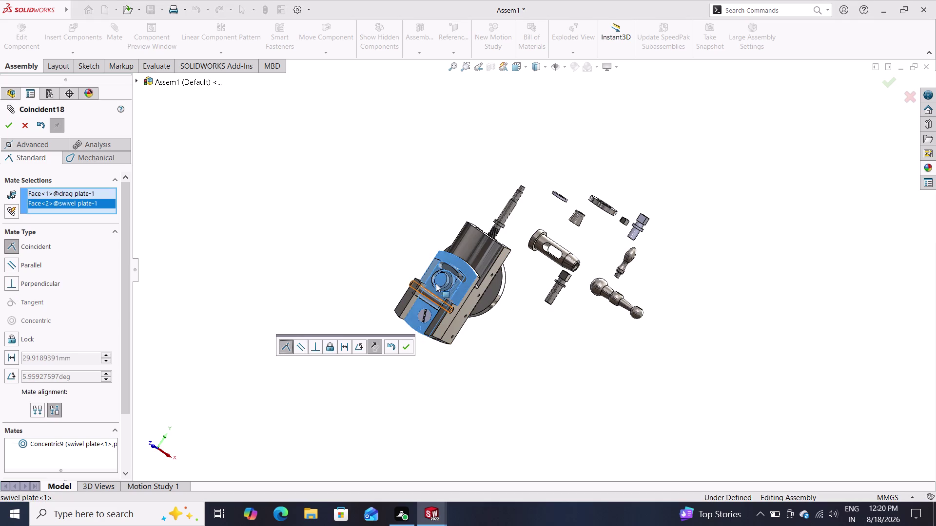
middle_drag(406, 227, 434, 283)
click(476, 367)
middle_drag(487, 361, 483, 361)
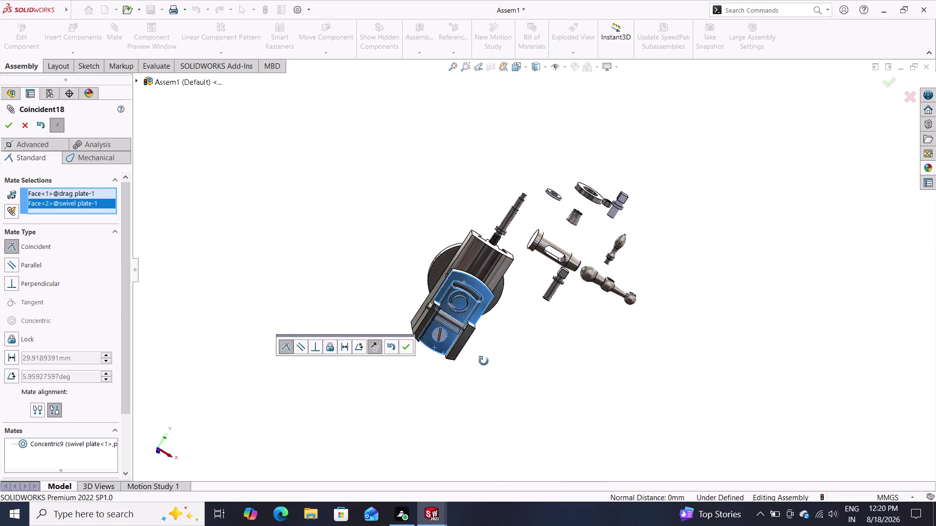
middle_drag(483, 362, 455, 310)
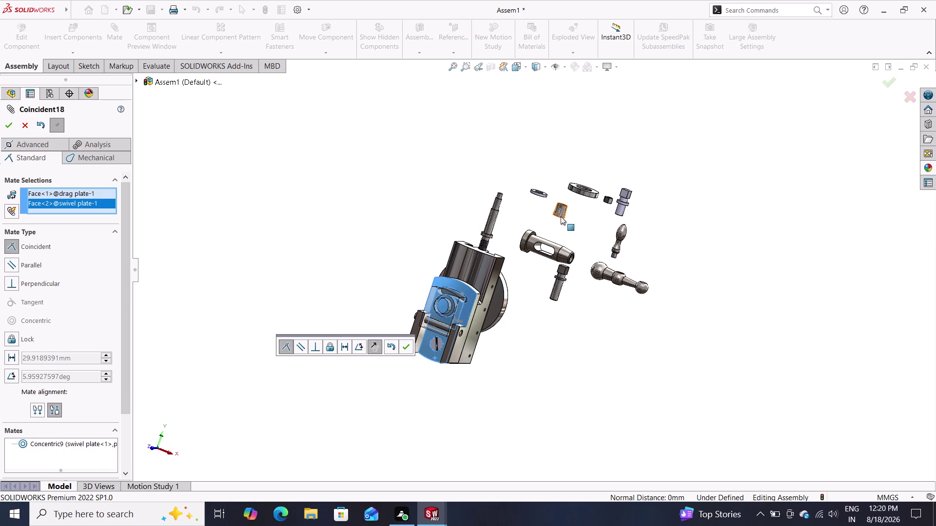
middle_drag(562, 220, 573, 58)
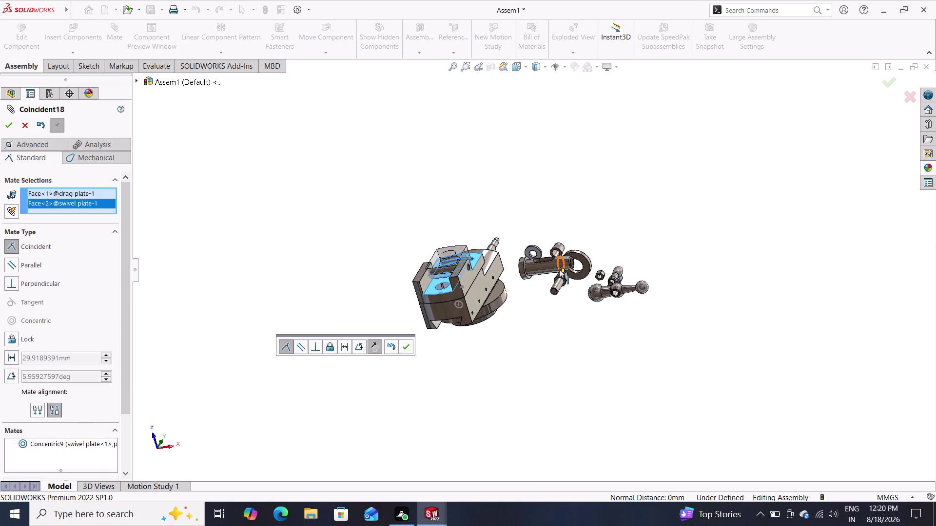
Close the Mate PropertyManager without adding the coincident mate.
click(551, 249)
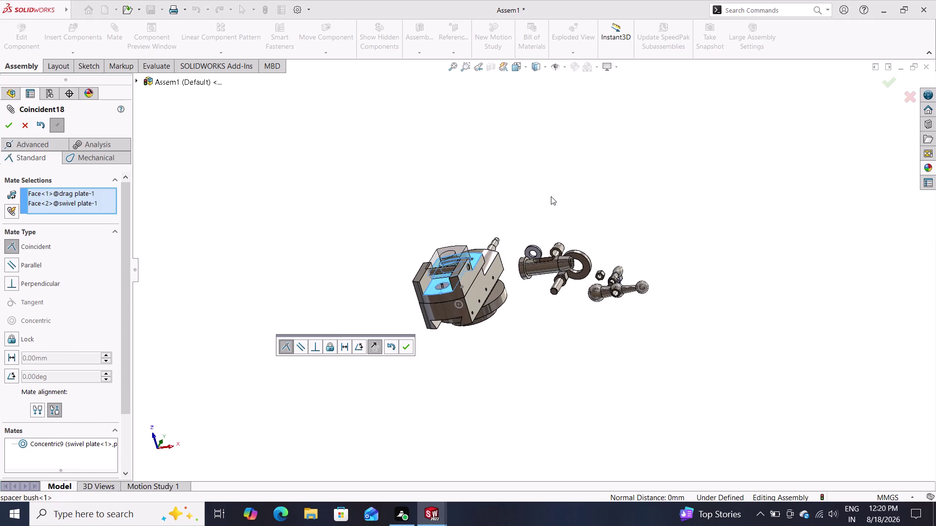
click(88, 220)
drag(88, 217, 63, 177)
drag(104, 202, 85, 183)
click(86, 184)
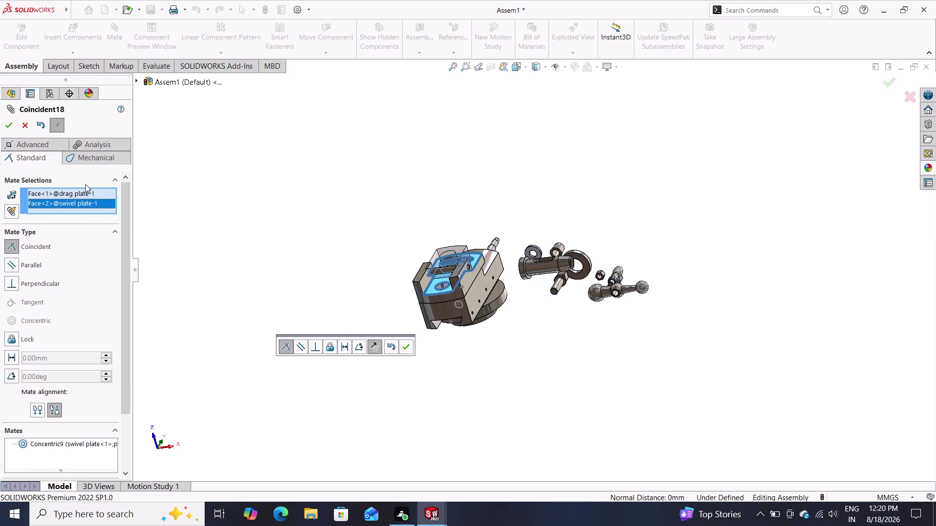
click(16, 152)
click(21, 153)
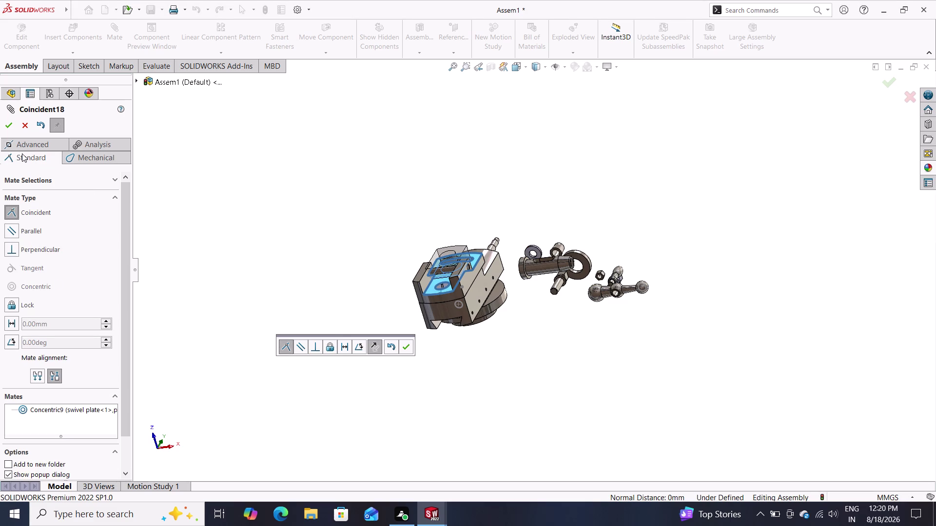
click(25, 156)
click(28, 158)
click(21, 126)
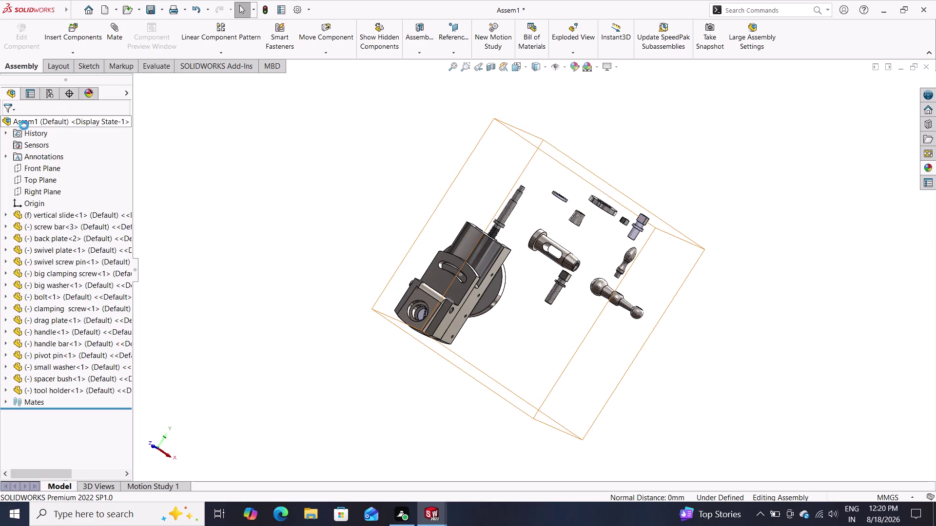
click(114, 30)
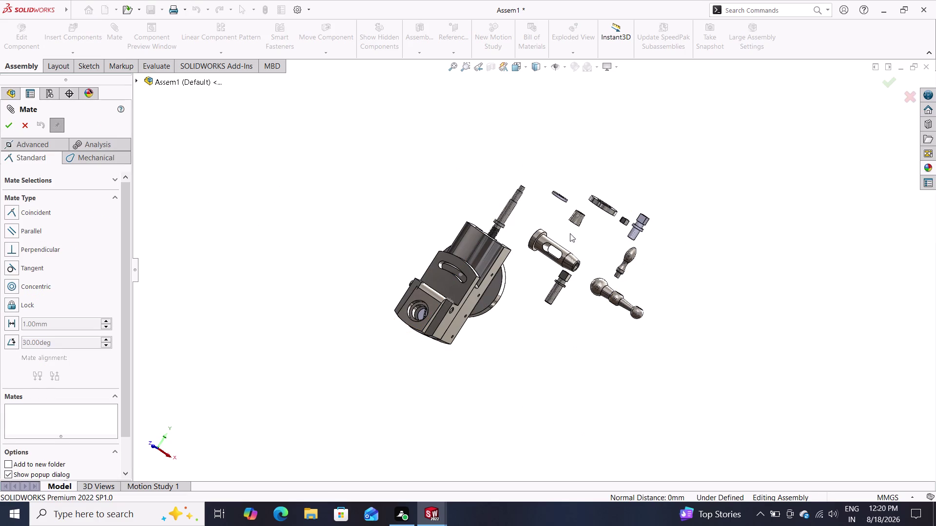
Make the spacer bush concentric with the screw bar.
middle_drag(590, 240, 616, 108)
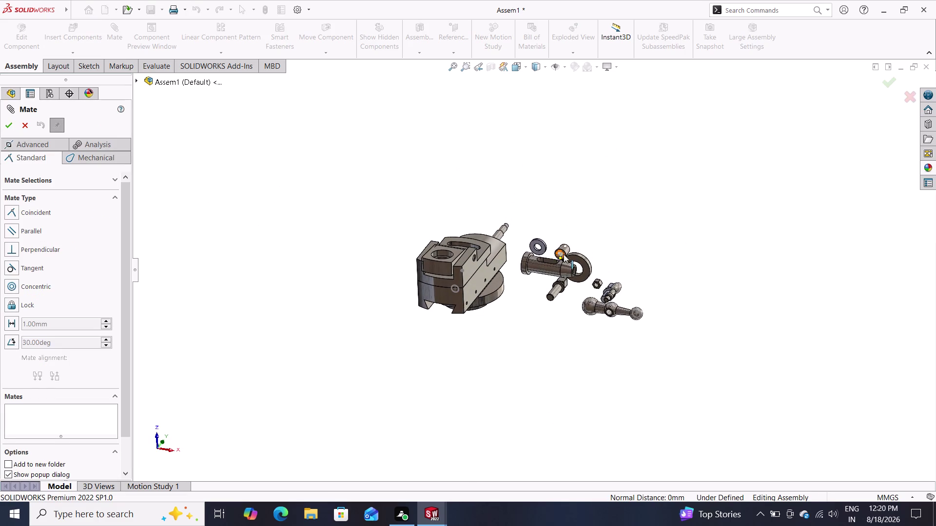
double_click(563, 254)
middle_drag(509, 147, 474, 343)
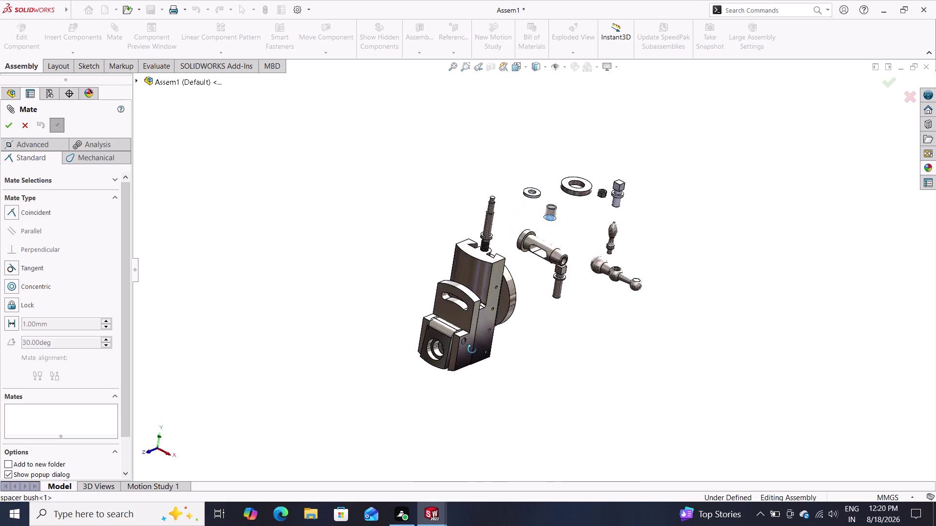
middle_drag(474, 342, 461, 395)
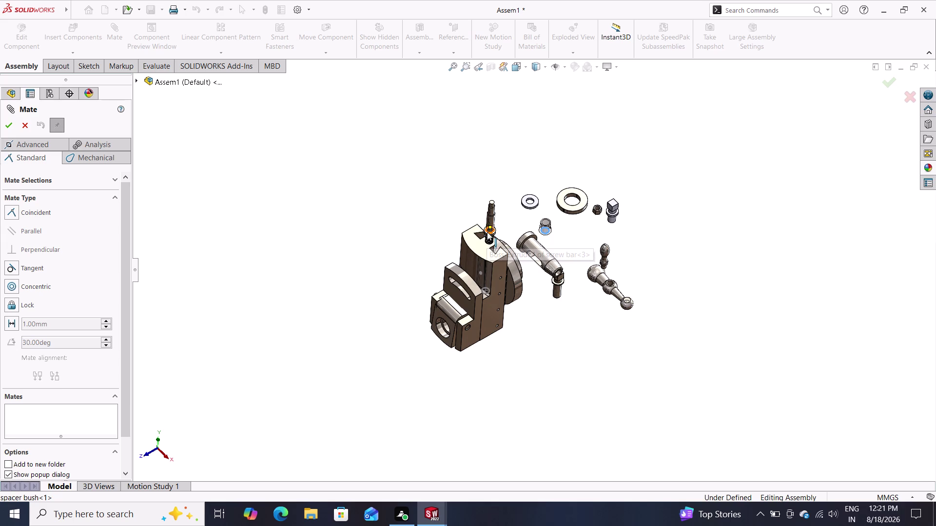
click(486, 232)
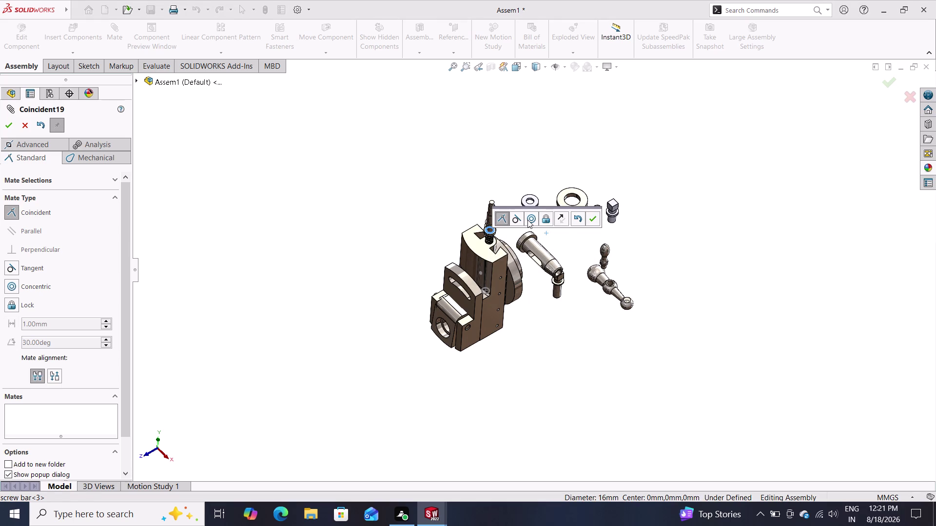
click(527, 220)
click(595, 218)
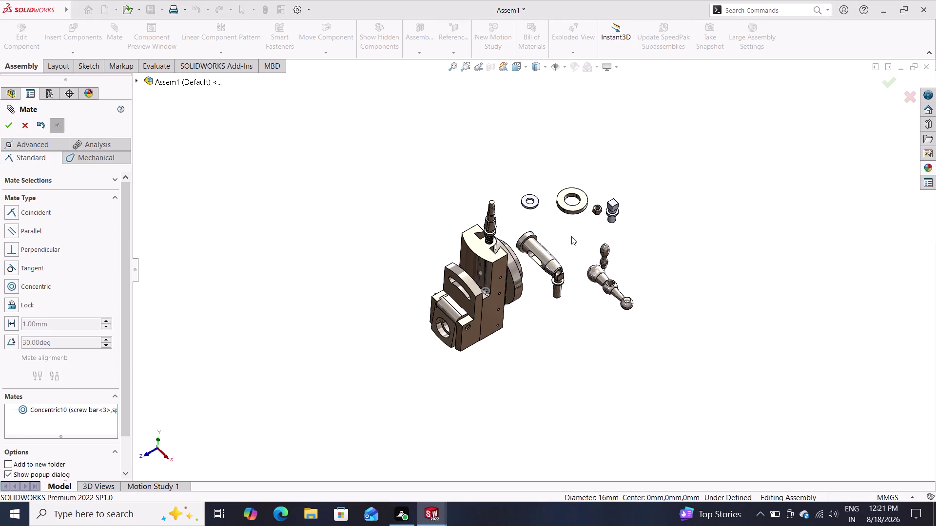
Slide the spacer bush along the screw bar.
middle_drag(595, 273, 621, 152)
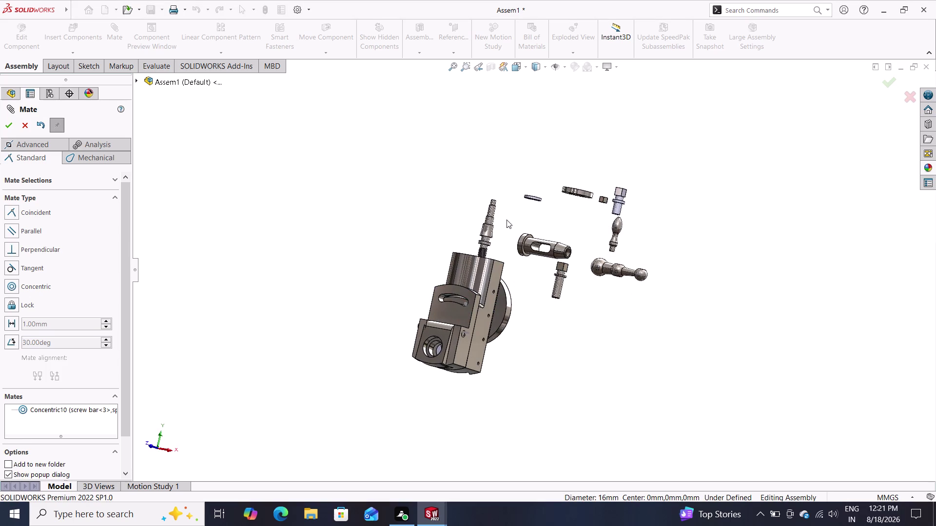
drag(487, 235, 488, 236)
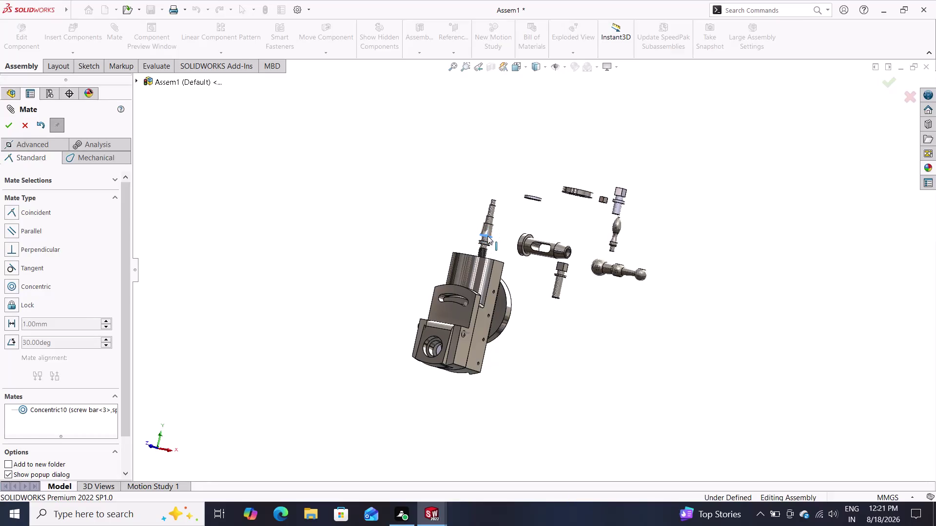
drag(487, 236, 487, 240)
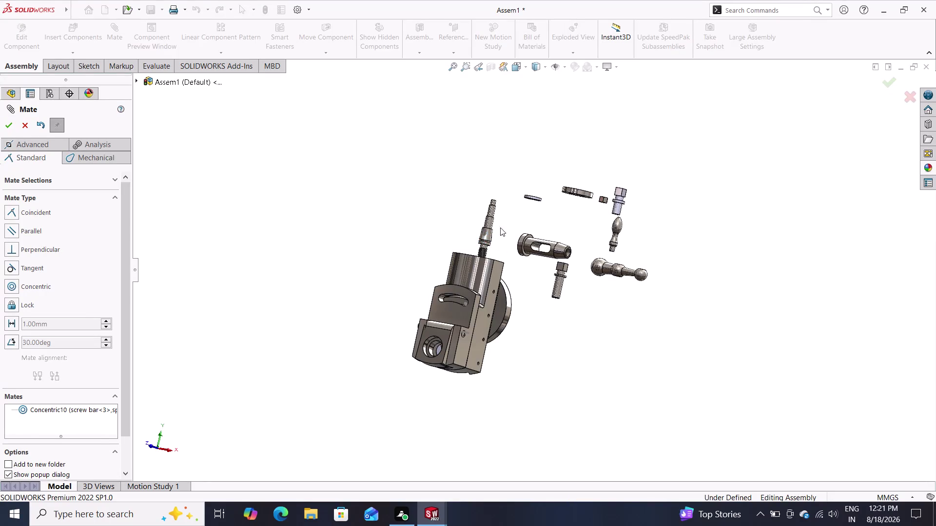
middle_drag(511, 176, 518, 237)
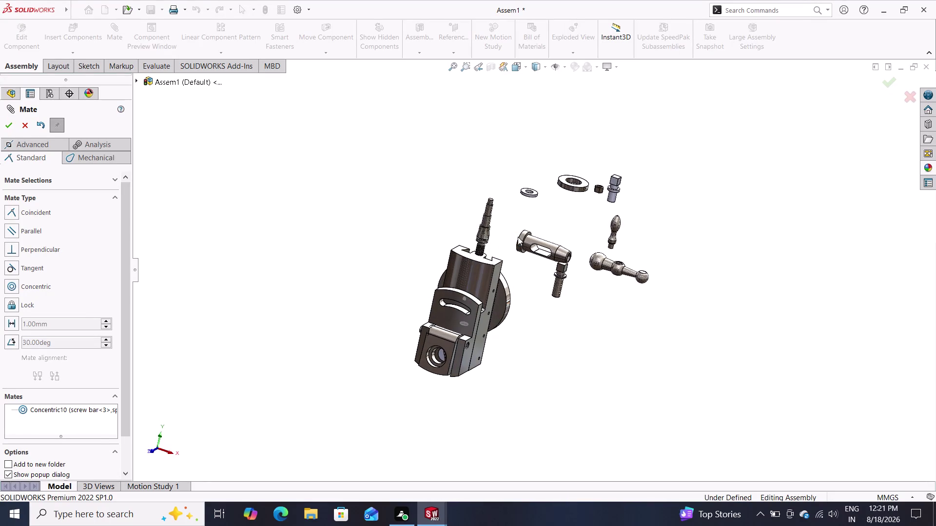
scroll(up, 3)
scroll(down, 3)
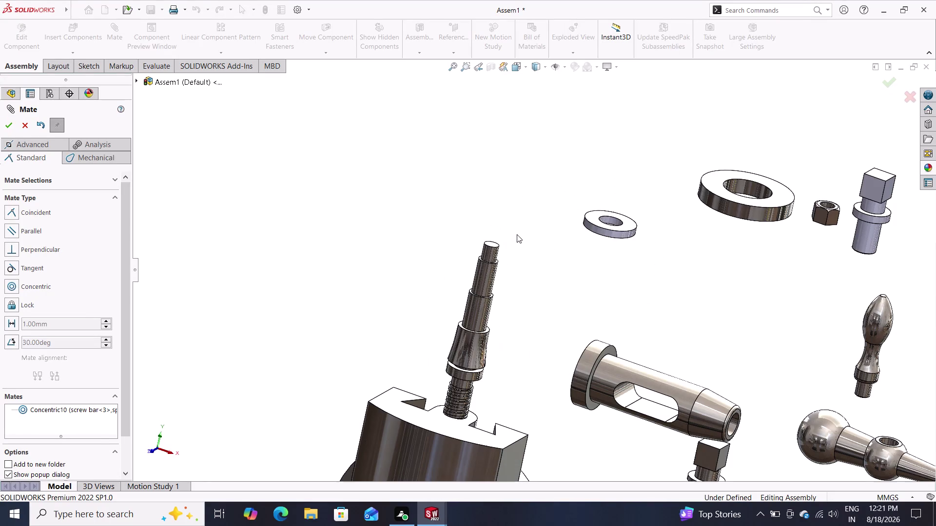
drag(473, 357, 479, 318)
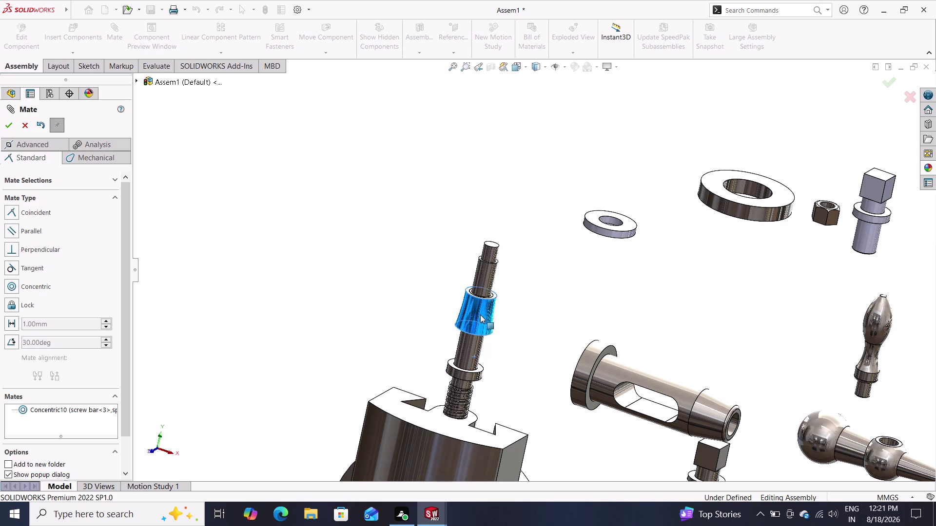
drag(478, 317, 480, 314)
middle_drag(487, 349, 513, 194)
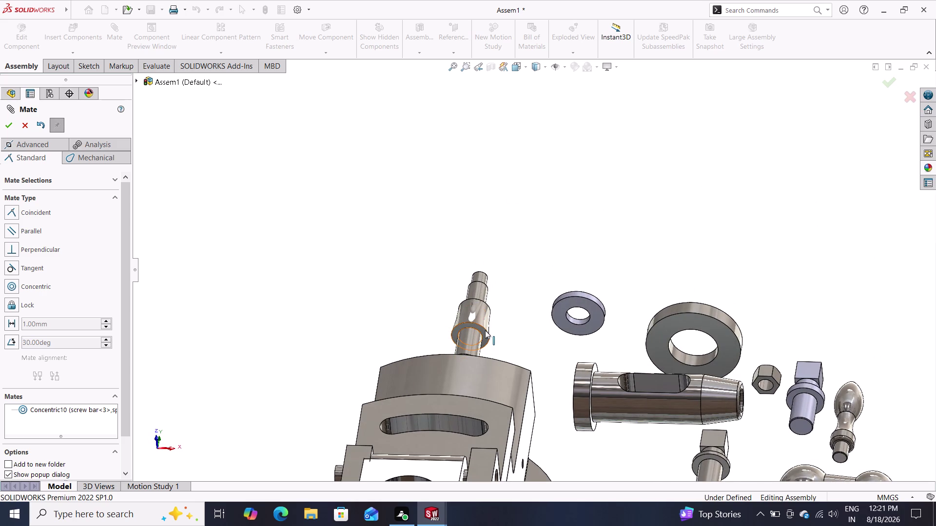
Attempt a tangent mate between the bush edge and a screw bar edge, then cancel it.
click(483, 338)
middle_drag(508, 250, 504, 373)
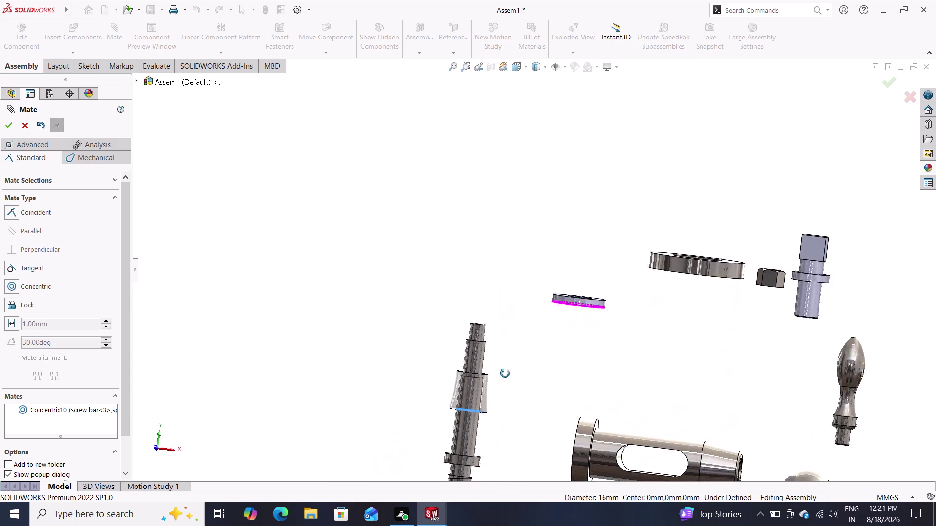
middle_drag(505, 372, 499, 456)
click(475, 459)
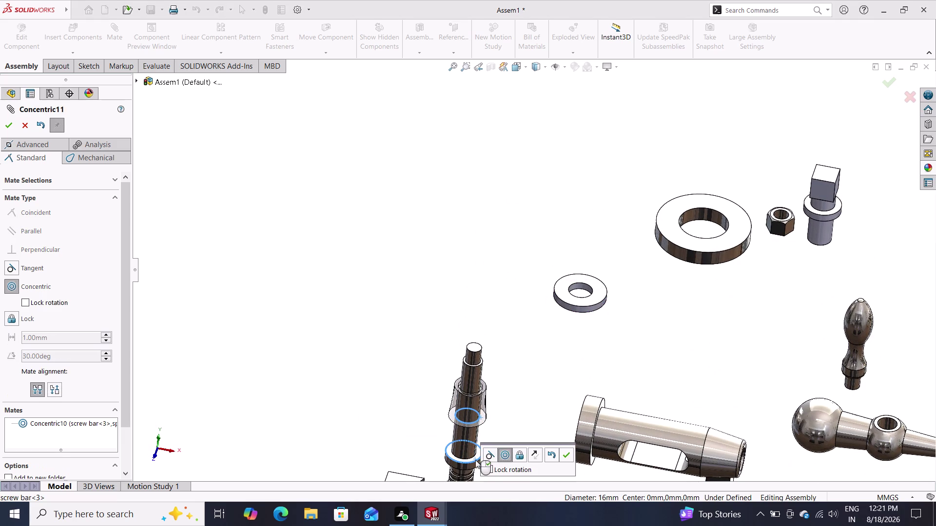
click(500, 453)
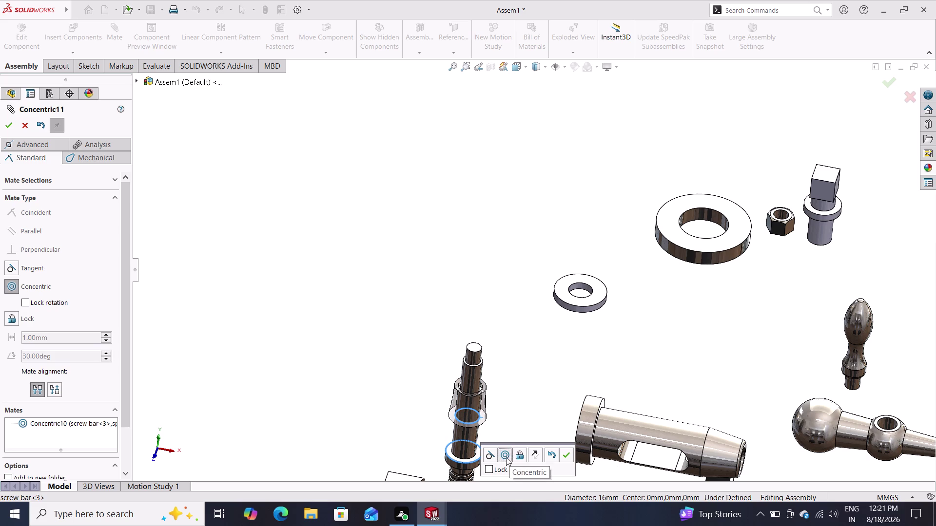
click(505, 458)
click(491, 456)
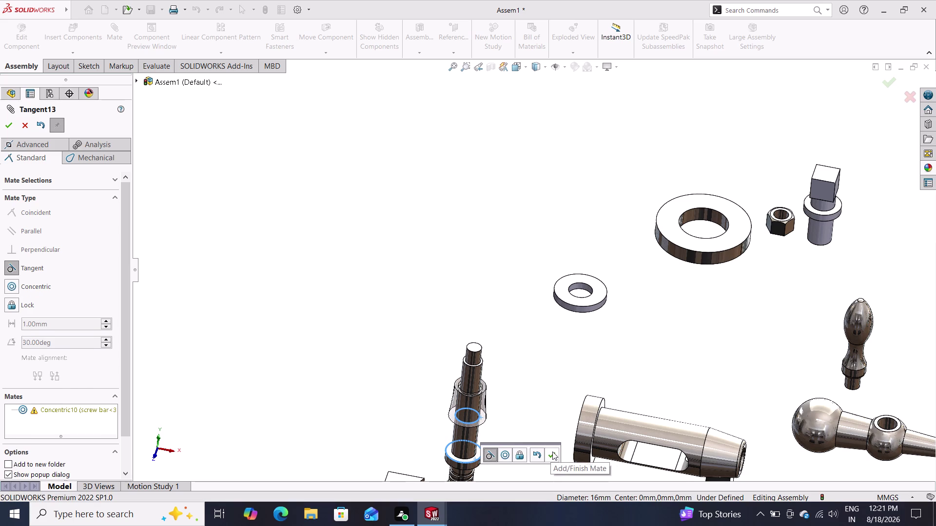
double_click(552, 452)
click(567, 150)
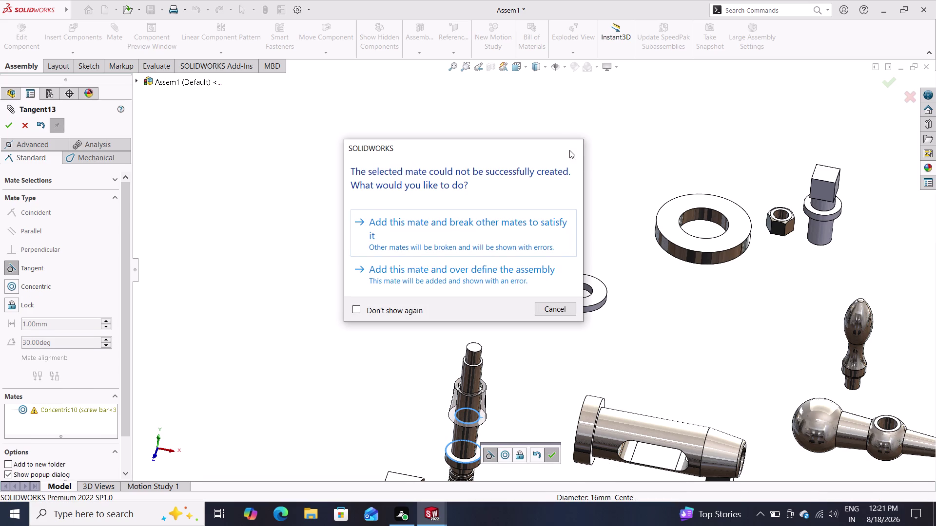
middle_drag(504, 439, 534, 246)
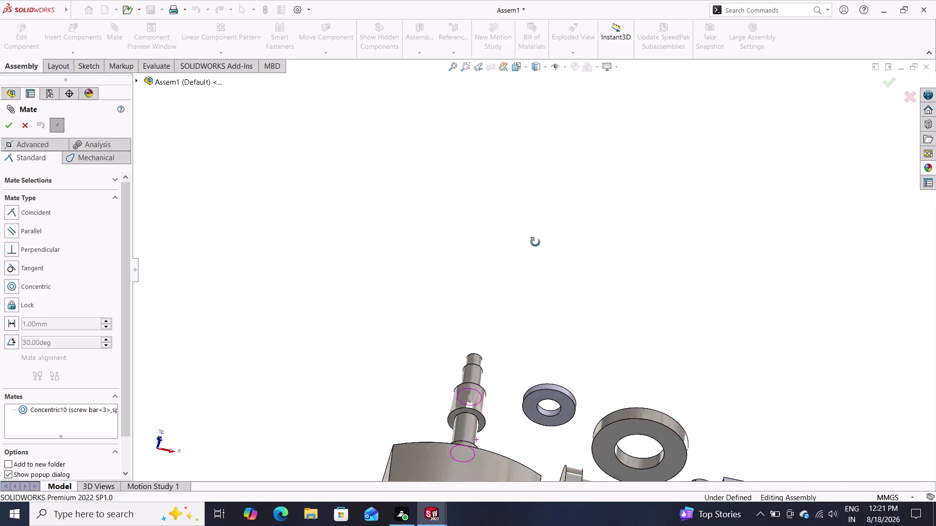
middle_drag(534, 246, 535, 242)
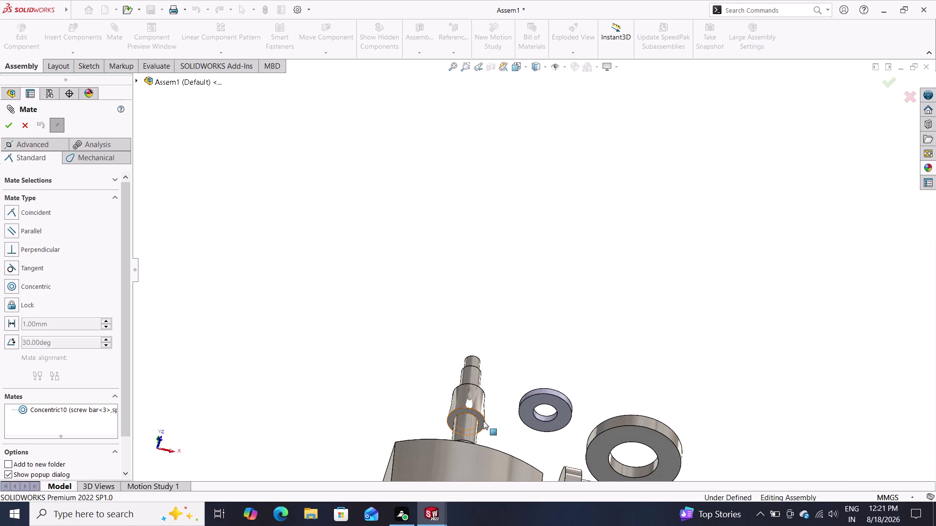
Mate the spacer bush's bottom edge coincident with the screw bar shoulder edge.
click(483, 421)
middle_drag(501, 402, 491, 443)
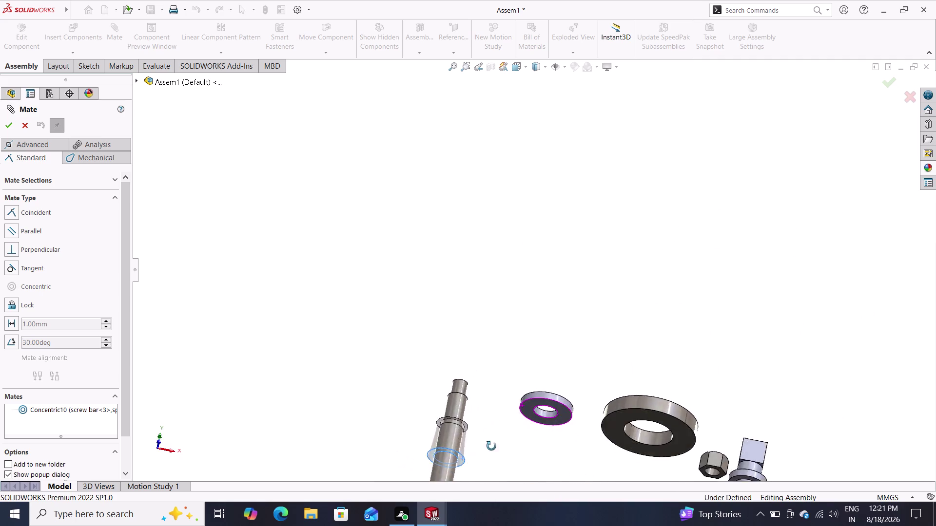
middle_drag(491, 444, 486, 473)
scroll(down, 3)
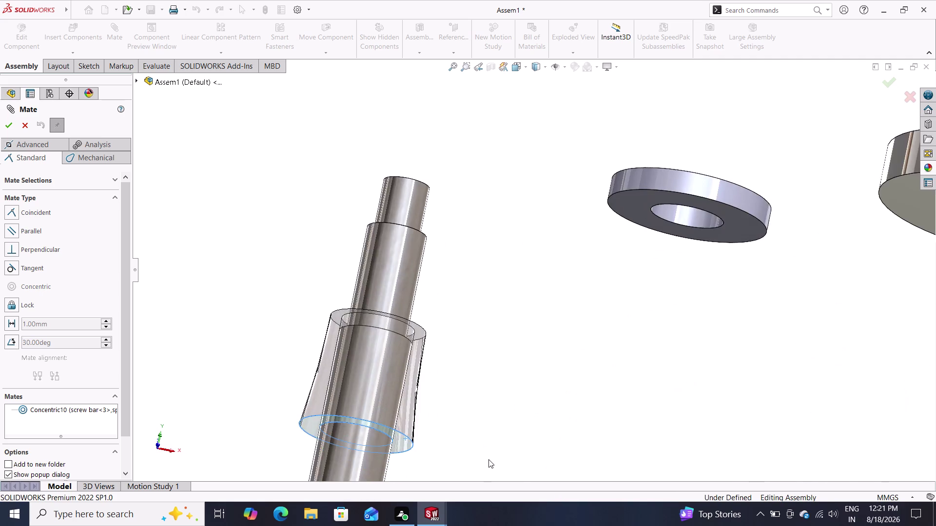
scroll(up, 3)
middle_drag(492, 351, 486, 432)
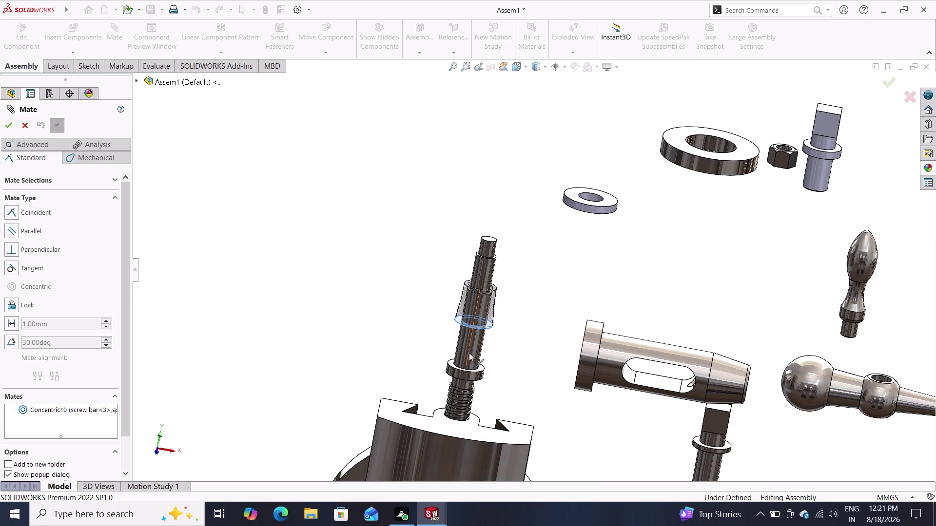
click(483, 371)
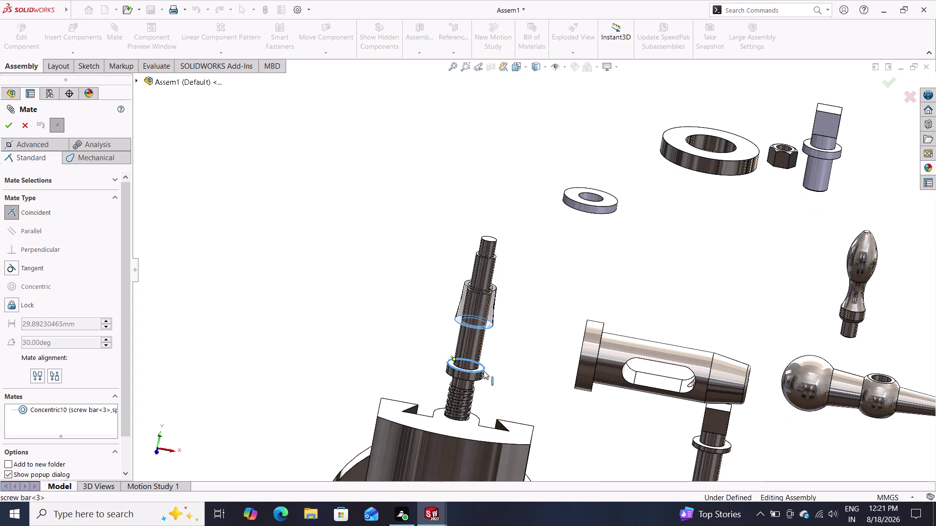
click(569, 386)
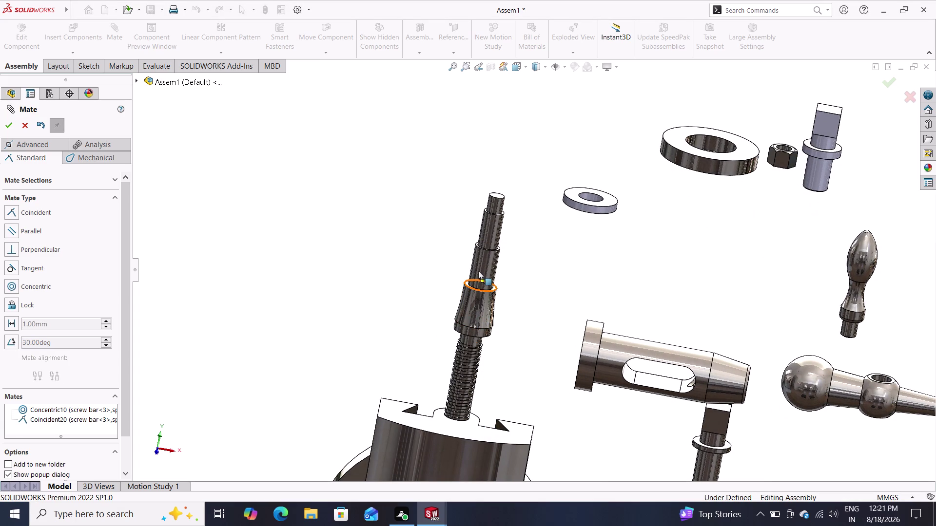
Drag the screw bar down into the vertical slide and check its position.
drag(484, 265, 488, 302)
drag(486, 263, 481, 360)
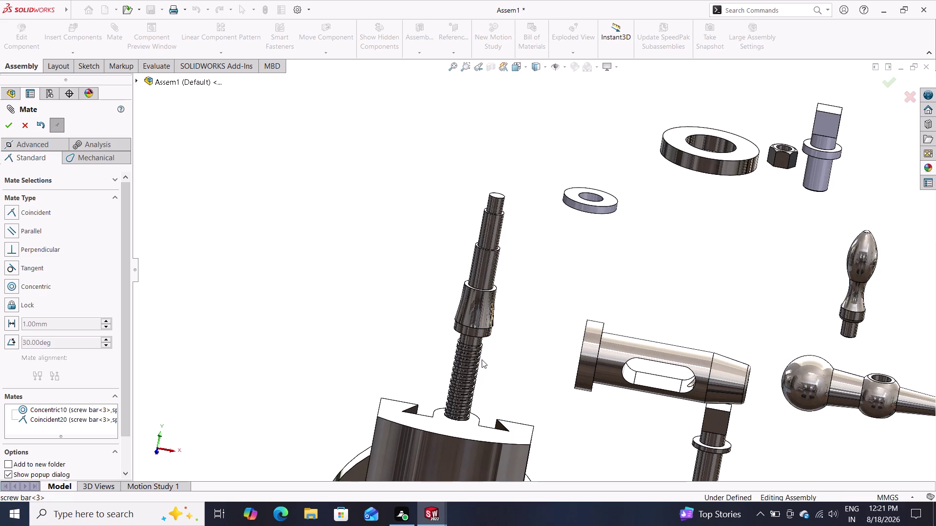
drag(481, 360, 482, 358)
drag(475, 357, 456, 452)
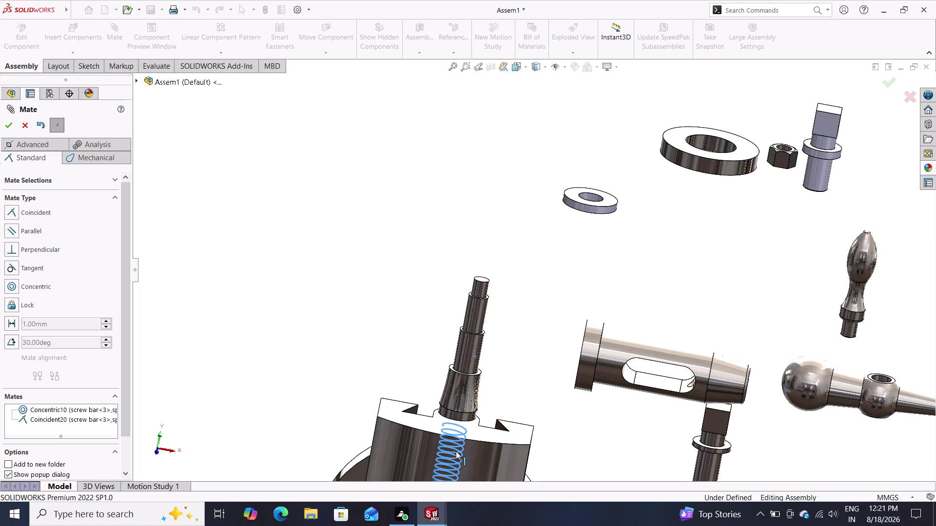
drag(456, 451, 456, 451)
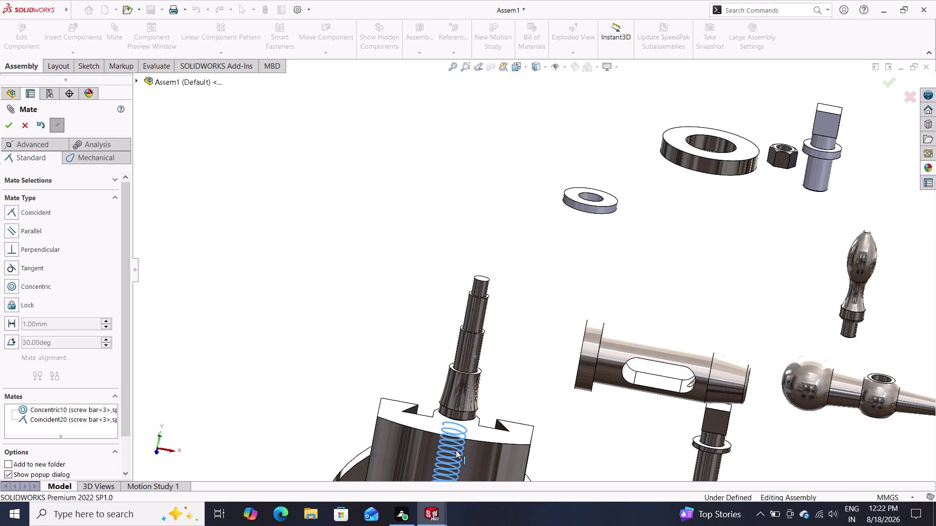
drag(456, 451, 454, 449)
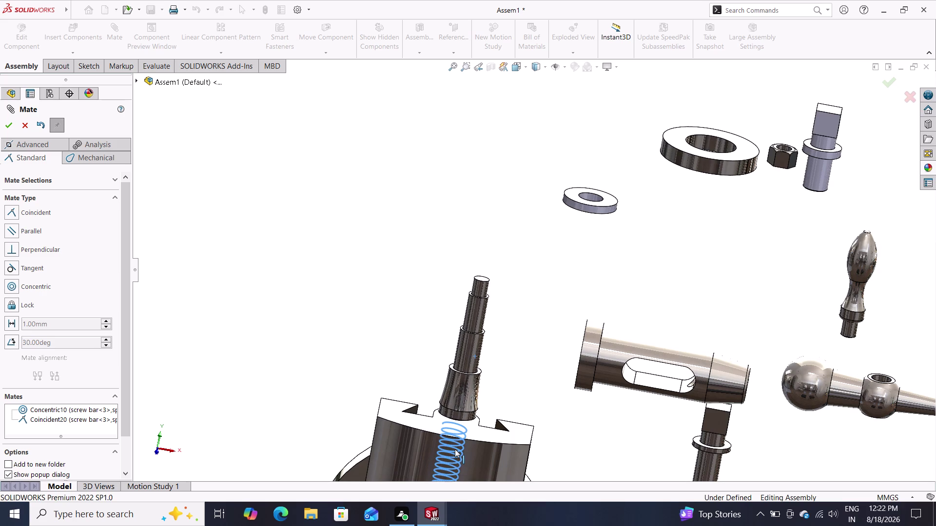
drag(455, 449, 455, 447)
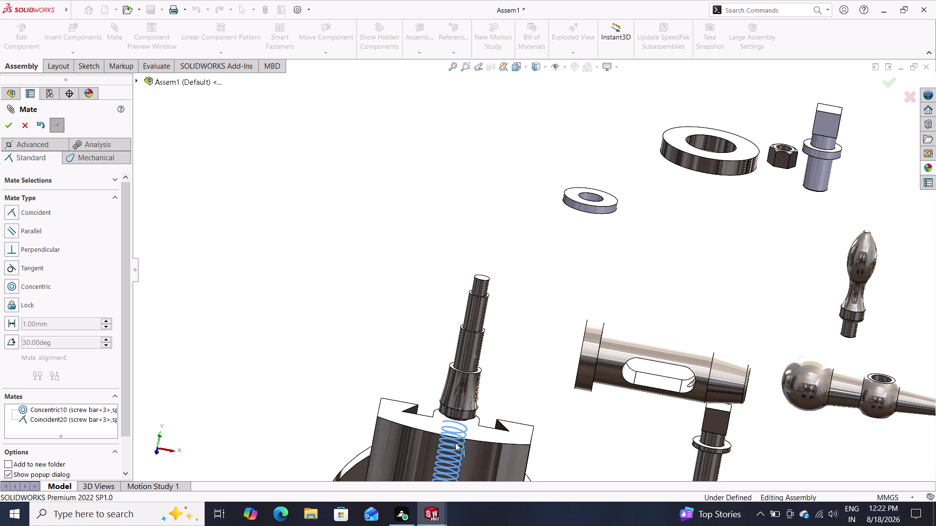
drag(455, 446, 462, 432)
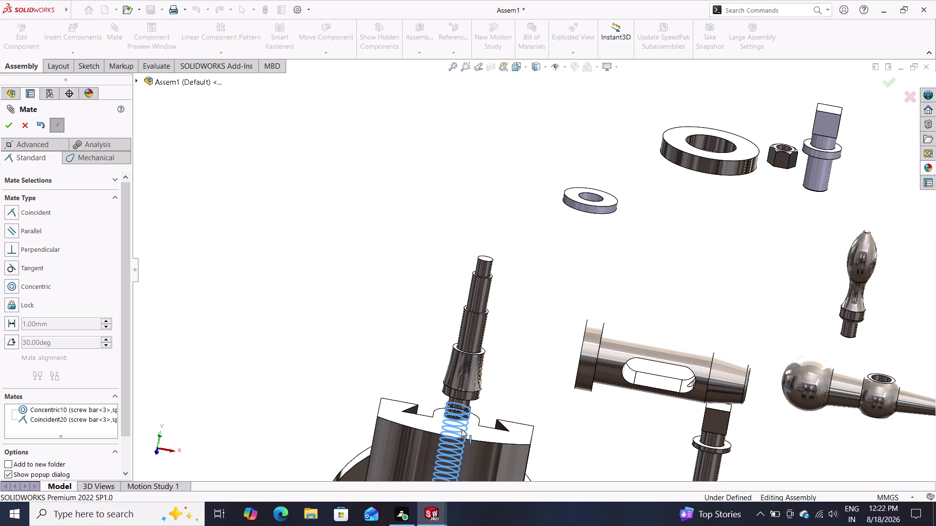
drag(462, 432, 461, 429)
click(462, 428)
middle_drag(494, 394, 519, 420)
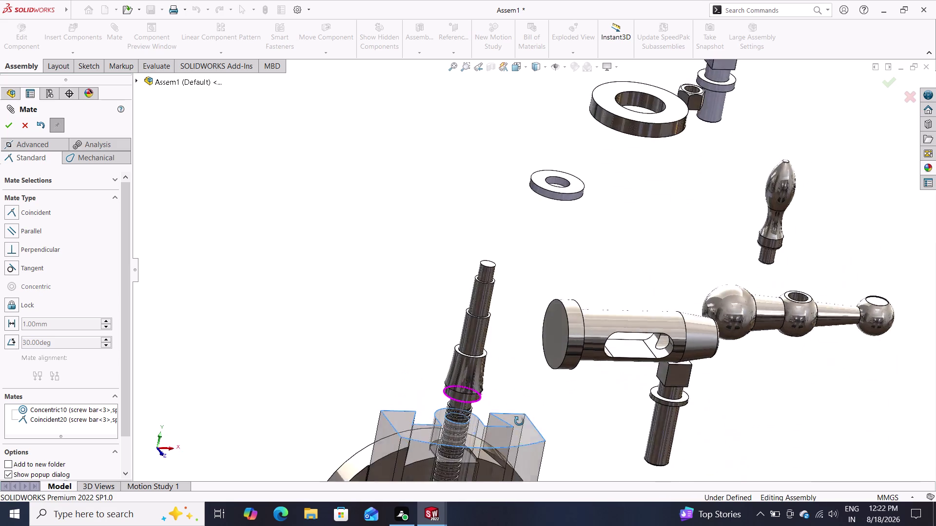
middle_drag(519, 420, 518, 435)
click(397, 326)
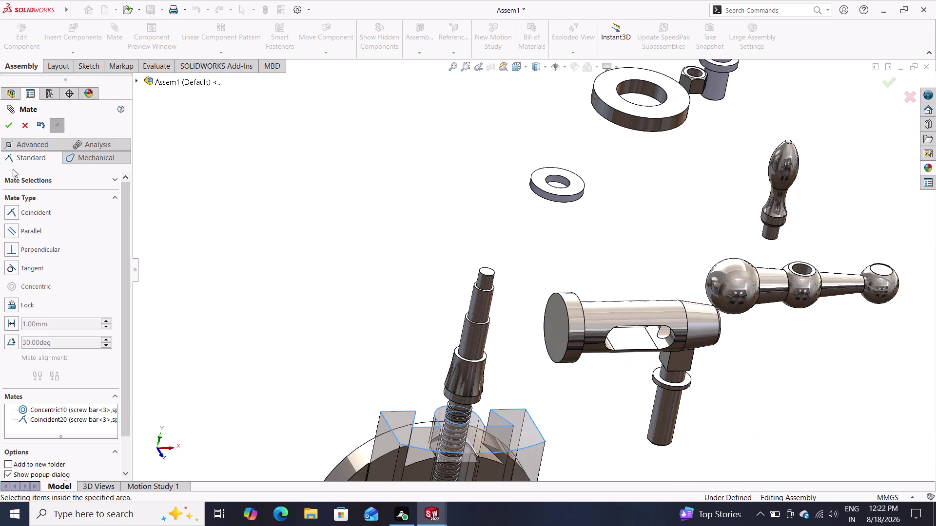
Commit the earlier mates, start a new mate, and lift the screw bar above the vertical slide.
click(18, 158)
click(25, 125)
click(113, 30)
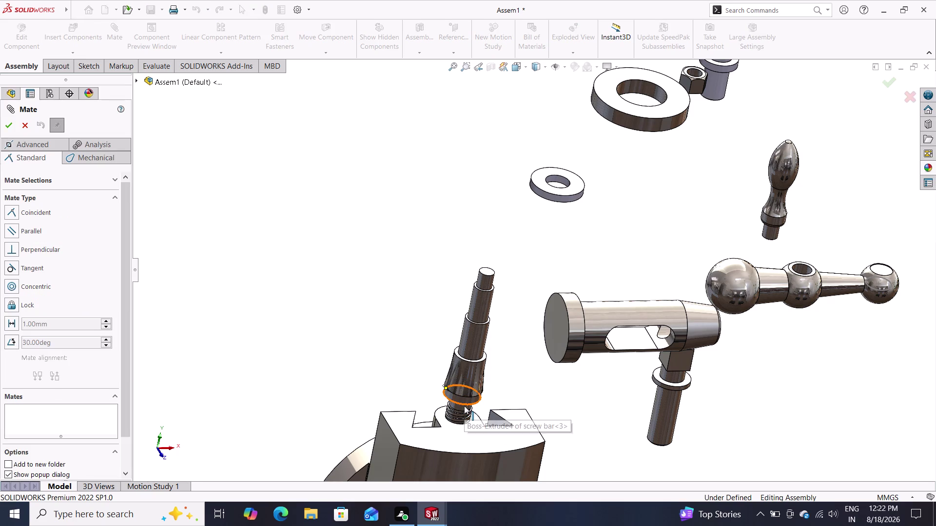
middle_drag(443, 349, 465, 197)
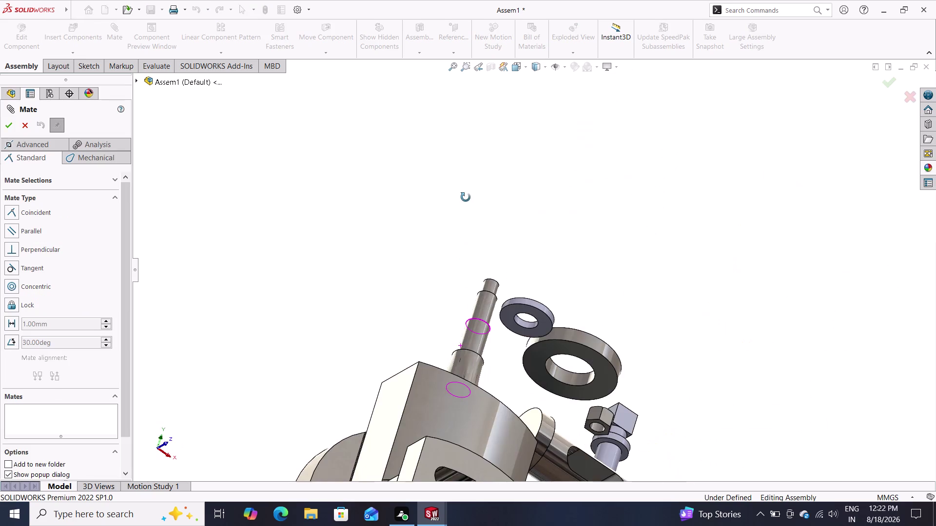
middle_drag(466, 198, 455, 295)
drag(470, 403, 483, 332)
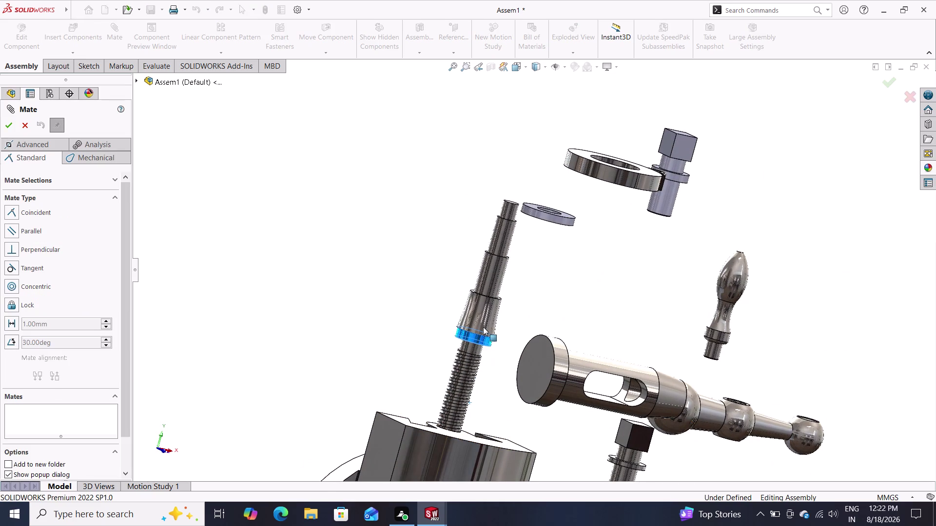
drag(483, 331, 484, 326)
middle_drag(506, 417, 536, 321)
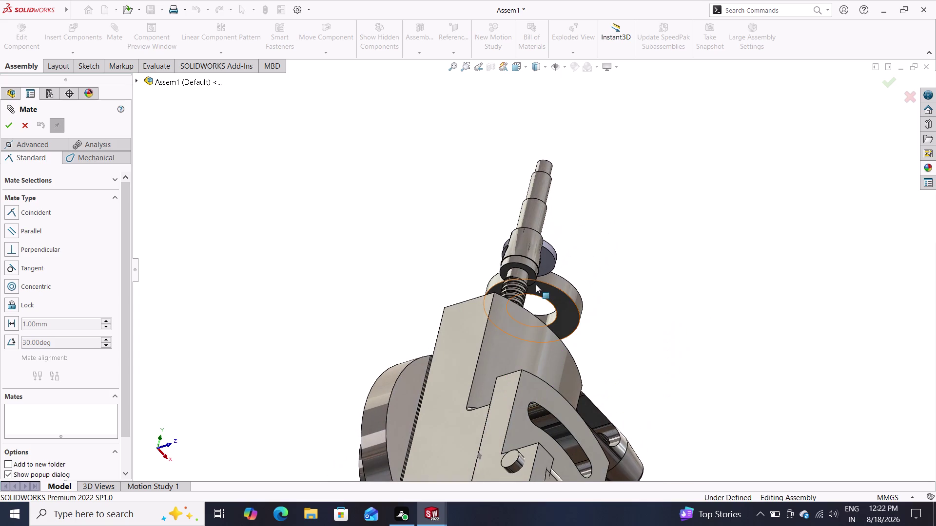
Pick the bush's bottom face and the slide's top face and accept Coincident.
click(531, 273)
middle_drag(647, 173, 622, 311)
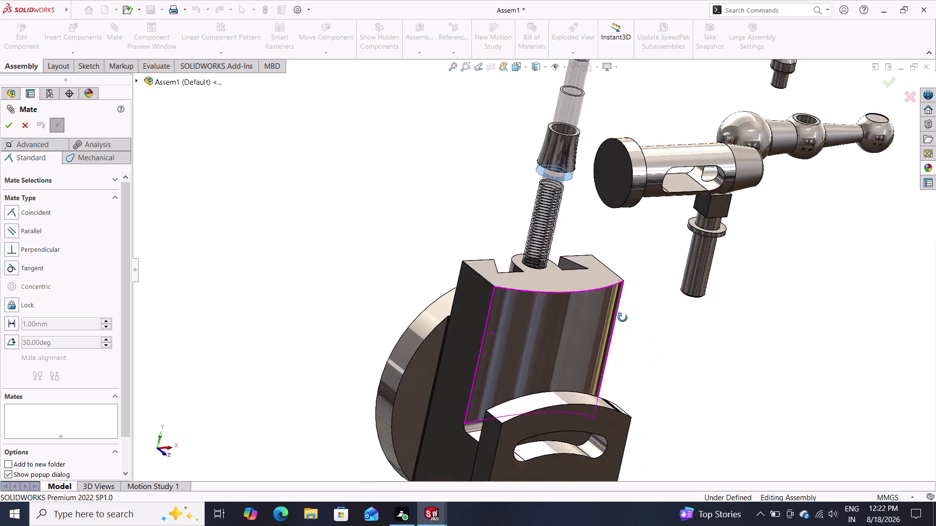
middle_drag(623, 312, 620, 346)
triple_click(557, 263)
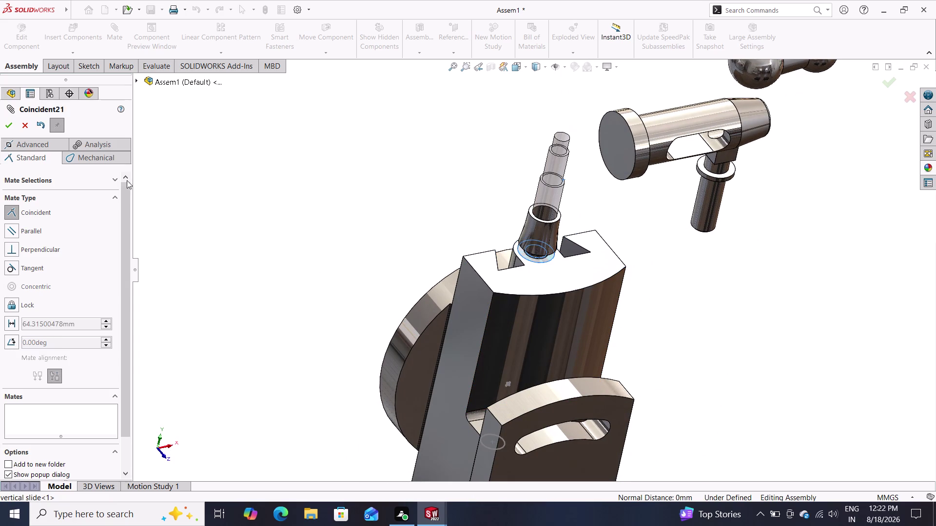
click(10, 128)
double_click(547, 260)
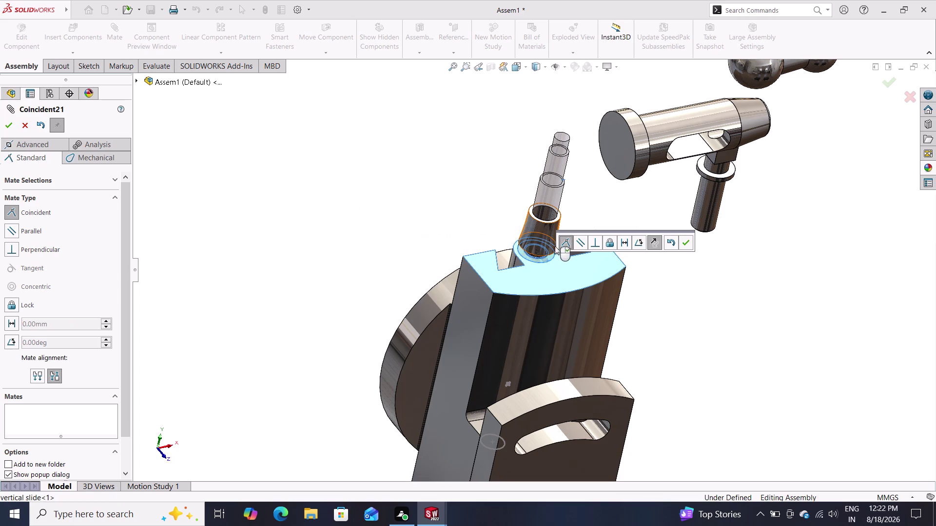
click(685, 250)
click(684, 243)
middle_drag(674, 263, 675, 229)
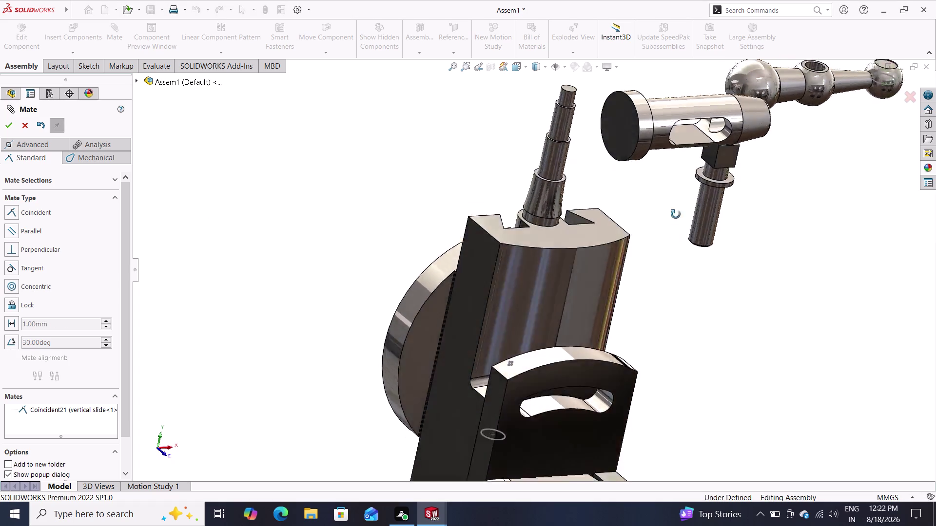
Mate the handle bar bore concentric with the screw bar's cylindrical face.
middle_drag(675, 229, 662, 240)
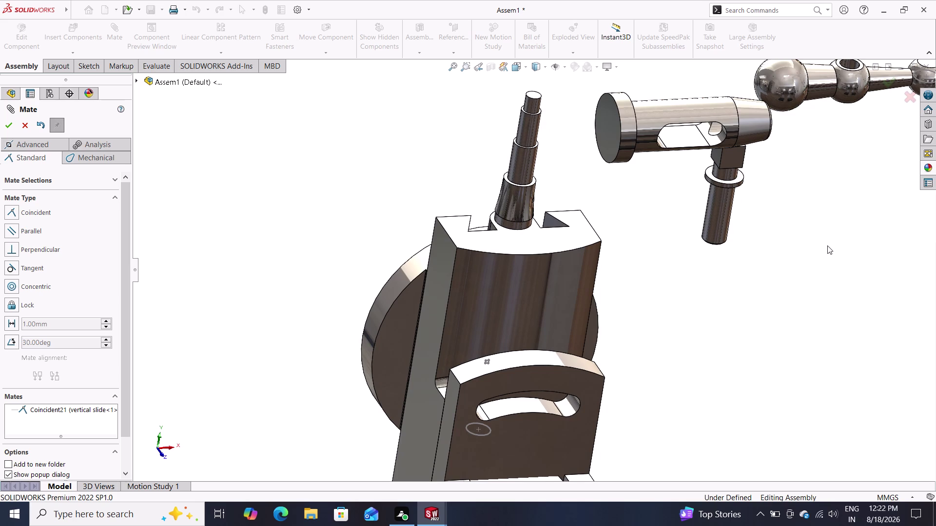
middle_drag(827, 245, 839, 223)
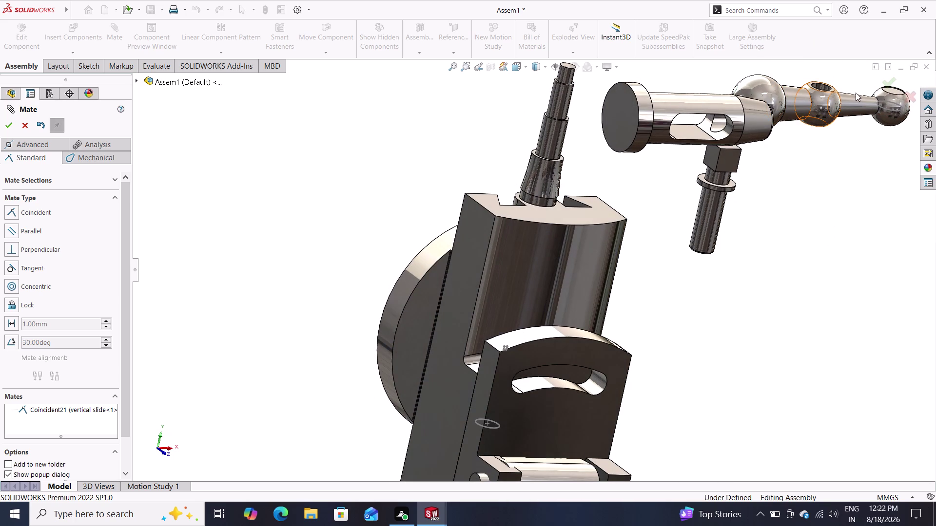
click(826, 89)
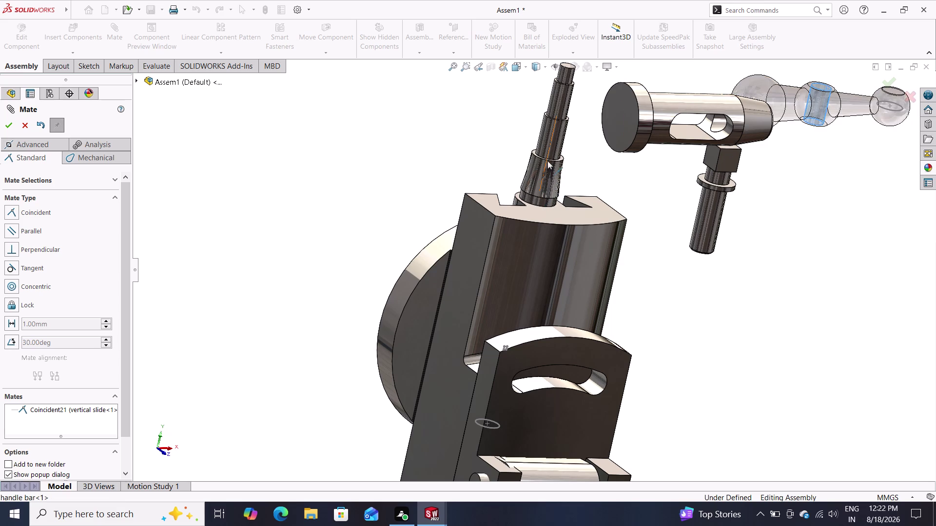
click(553, 148)
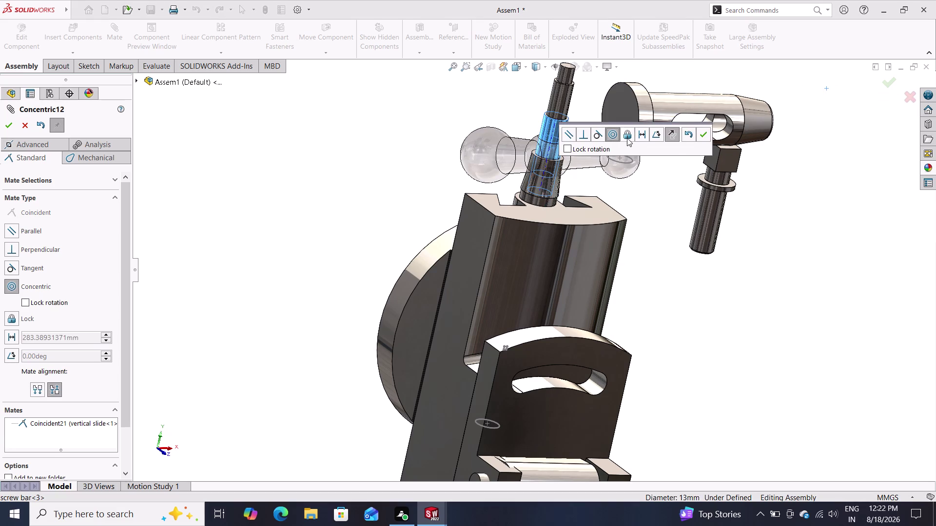
click(701, 137)
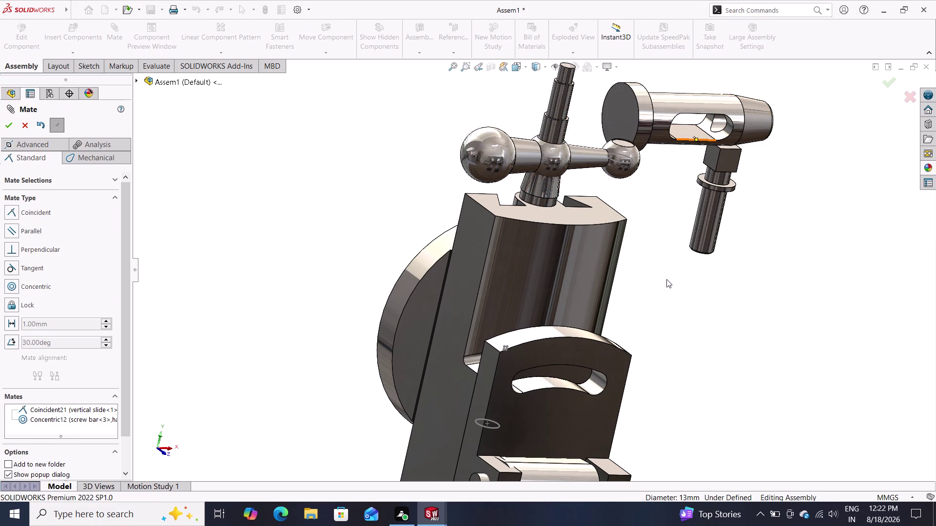
Reselect the handle bar bore, apply the pending mate, and close the Mate PropertyManager.
middle_drag(663, 274, 656, 305)
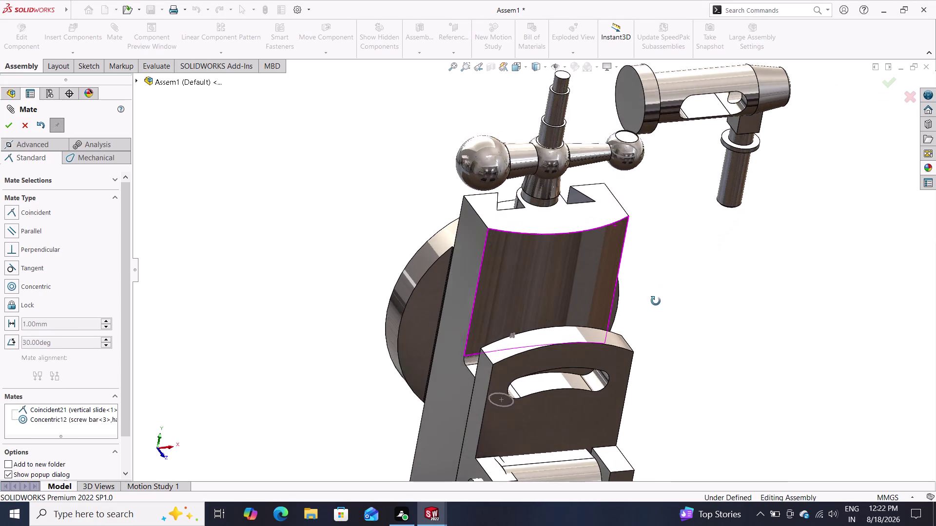
middle_drag(656, 305, 651, 260)
click(567, 166)
drag(568, 166, 571, 145)
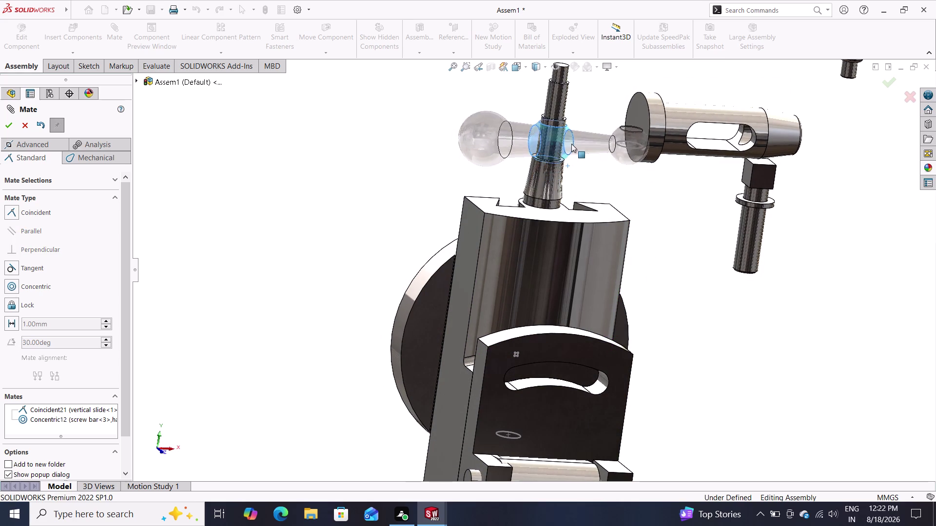
drag(570, 145, 573, 136)
click(573, 136)
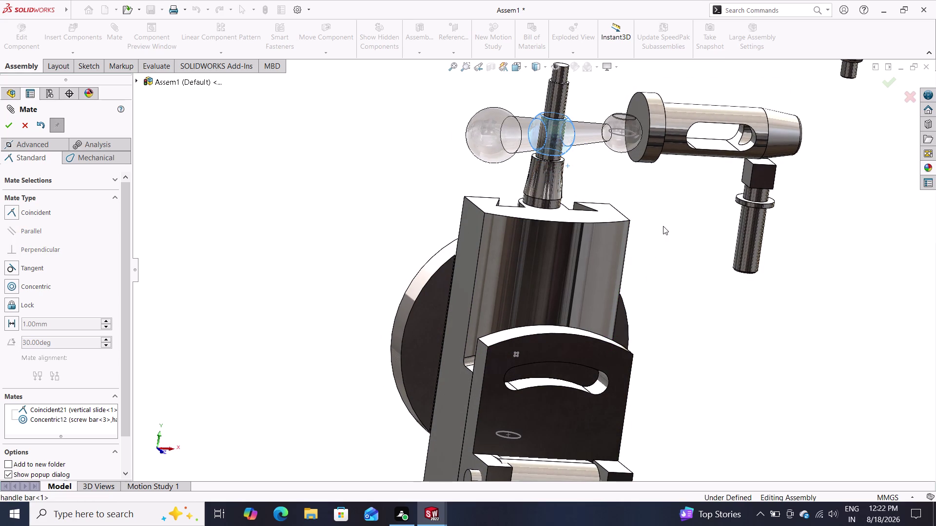
click(7, 126)
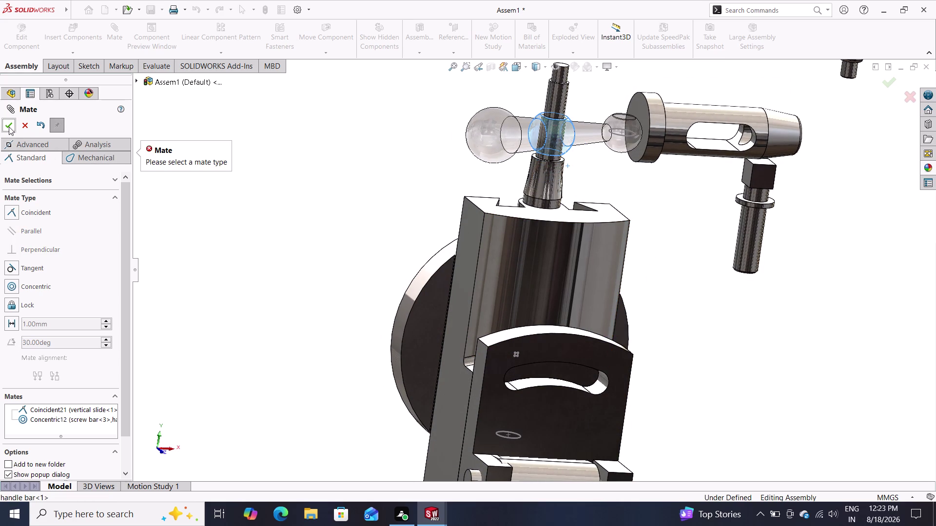
middle_drag(305, 201, 400, 243)
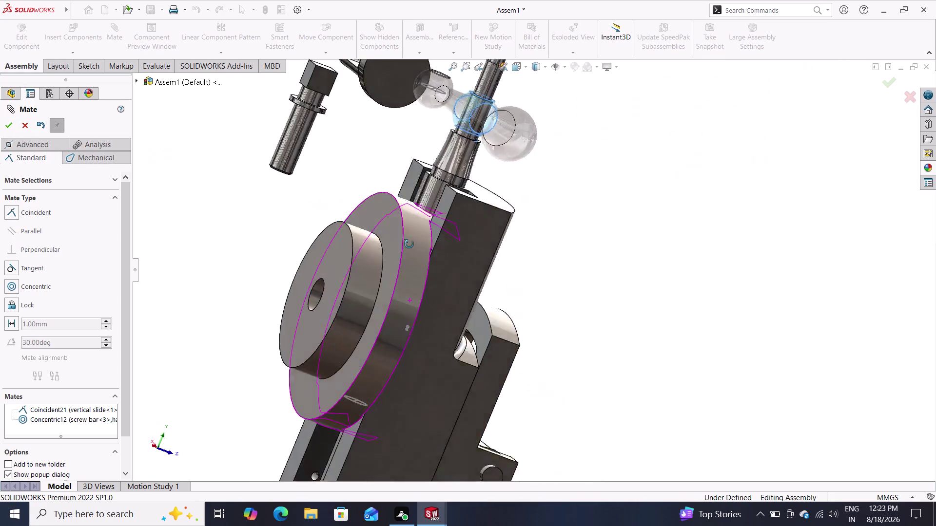
middle_drag(400, 242, 318, 207)
click(320, 192)
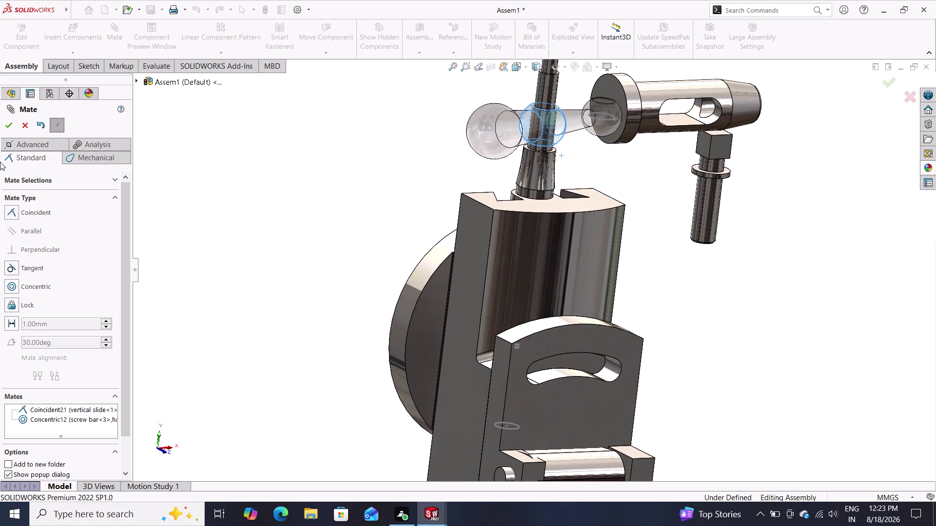
click(23, 122)
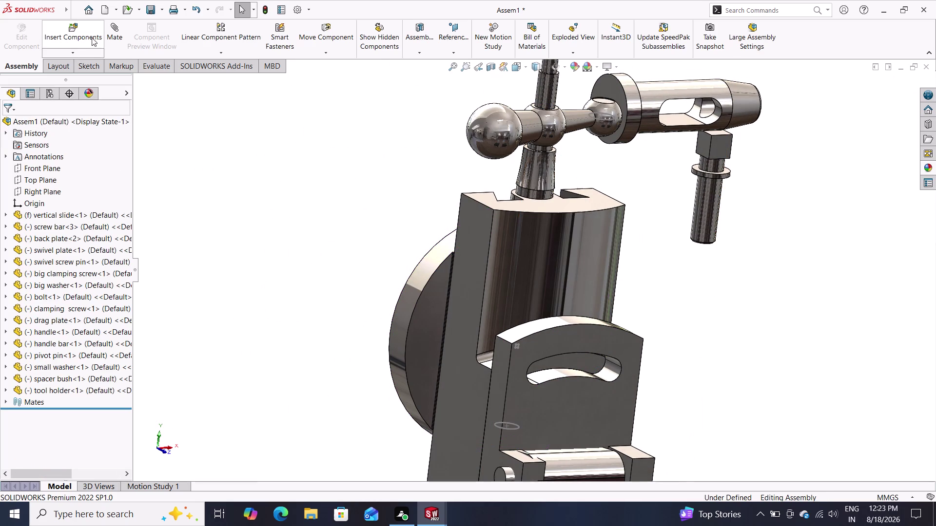
Start a new mate and zoom the view toward the bolt and screw bar top.
click(114, 30)
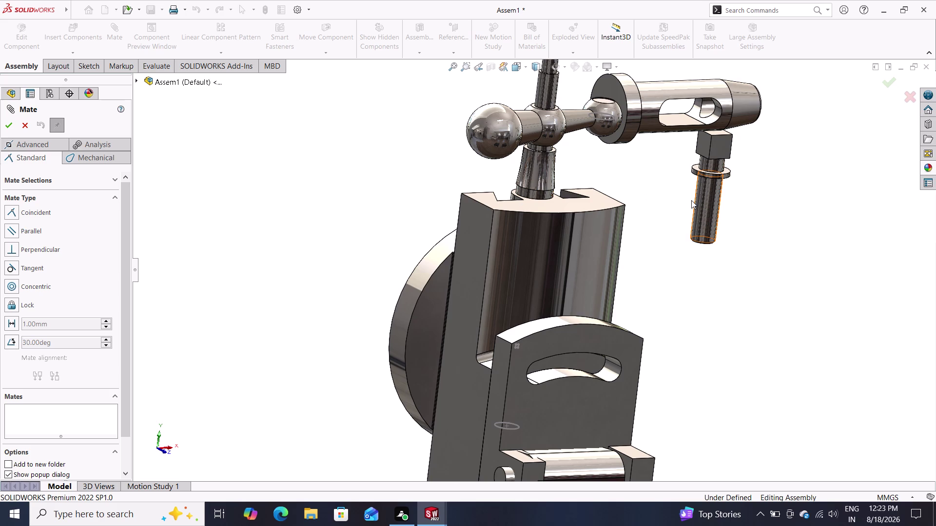
middle_drag(685, 201, 679, 246)
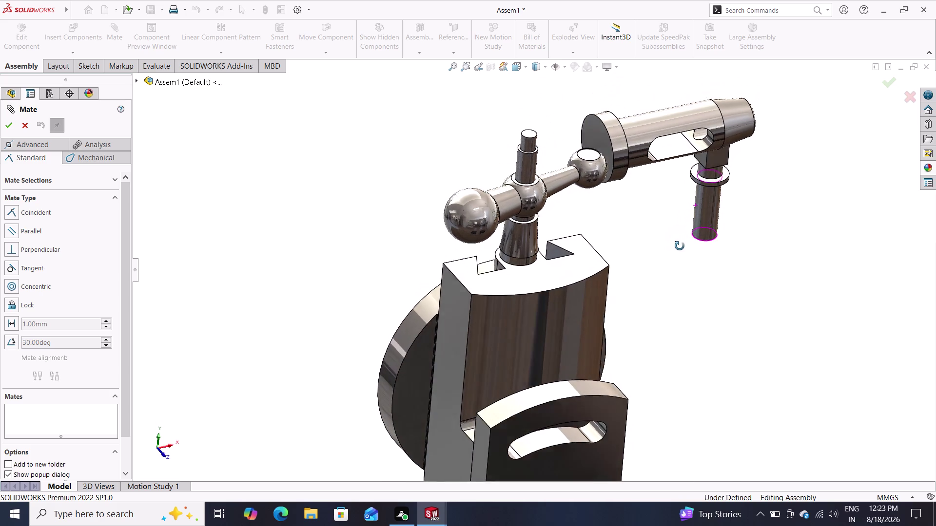
middle_drag(680, 246, 677, 247)
scroll(down, 3)
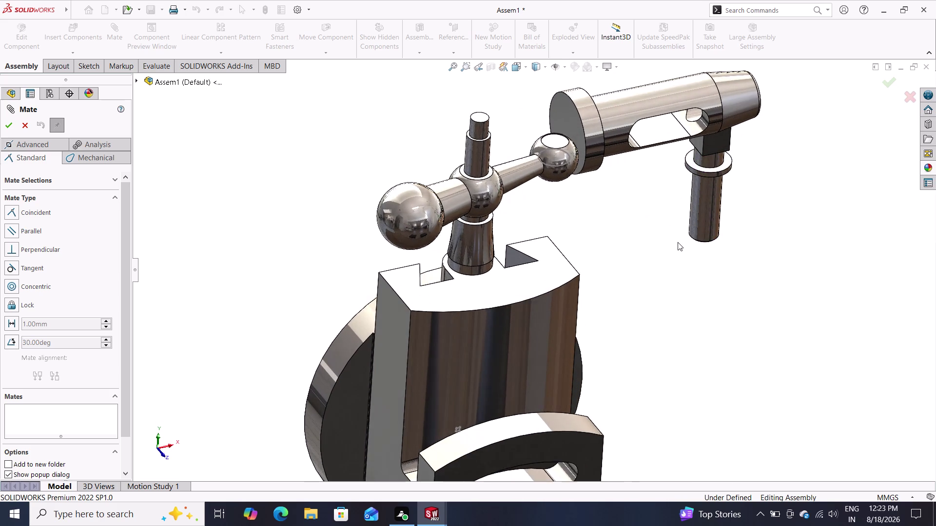
scroll(down, 3)
scroll(up, 3)
scroll(up, 3)
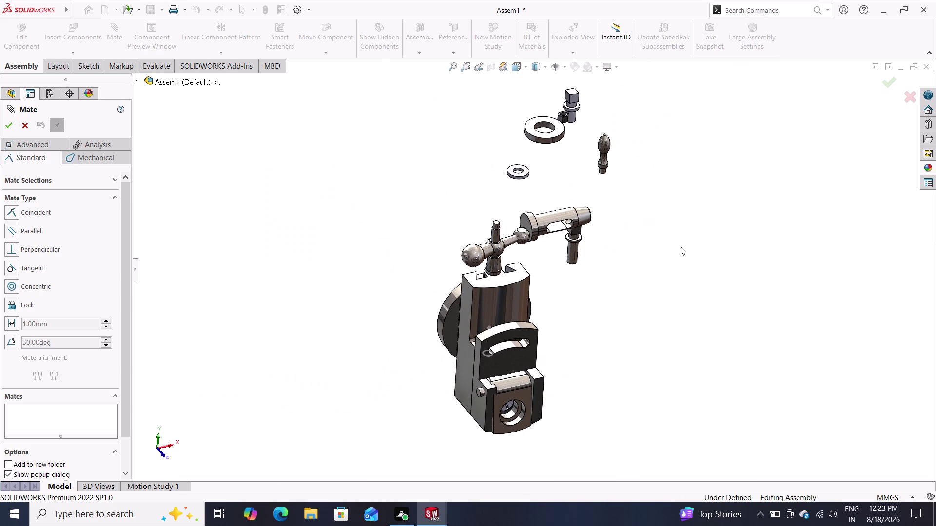
scroll(down, 3)
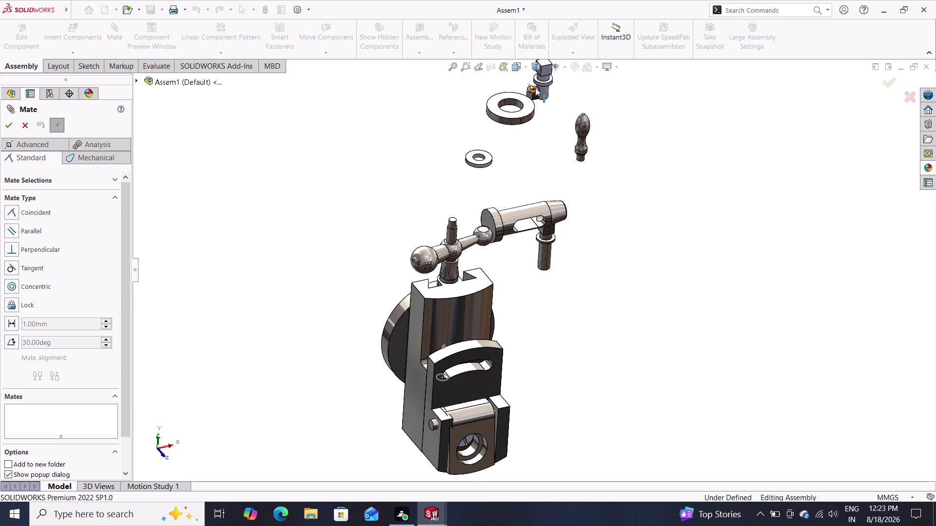
Select the bolt's cylindrical face and the screw bar's top and confirm Concentric.
click(535, 87)
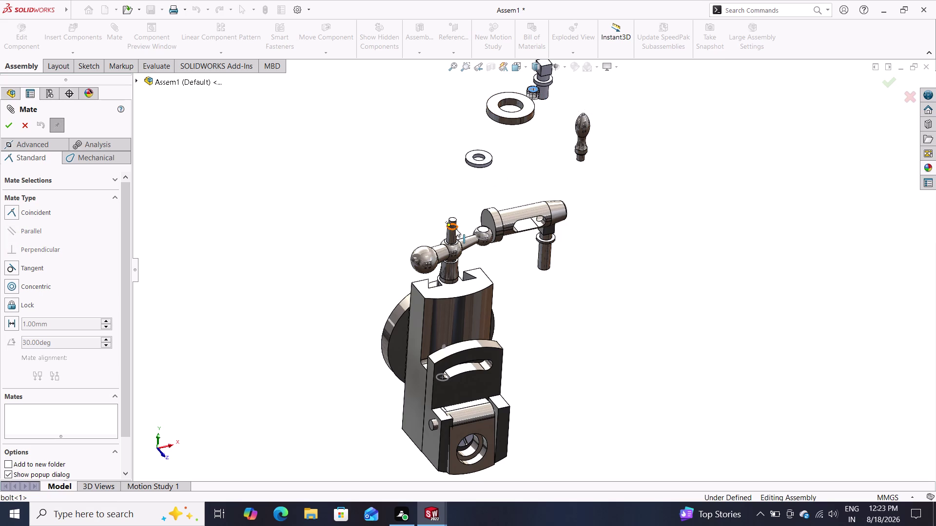
click(456, 229)
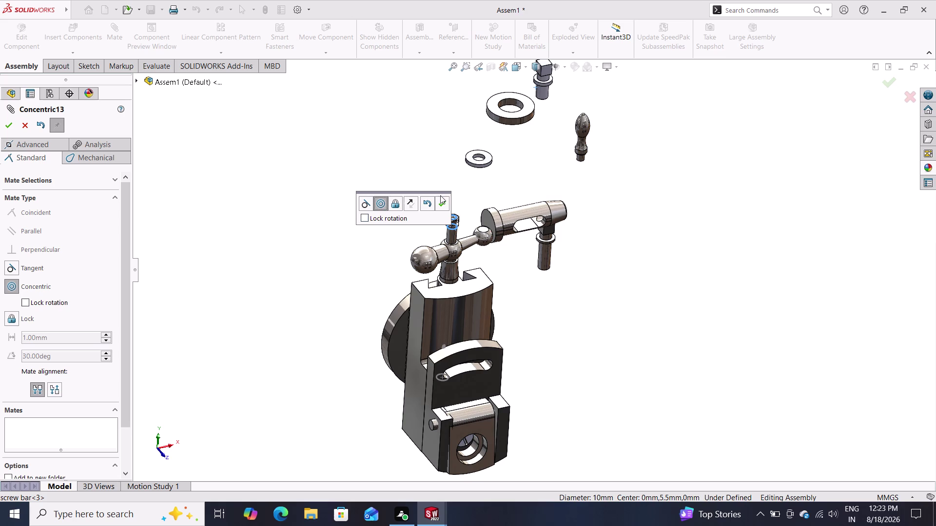
double_click(438, 202)
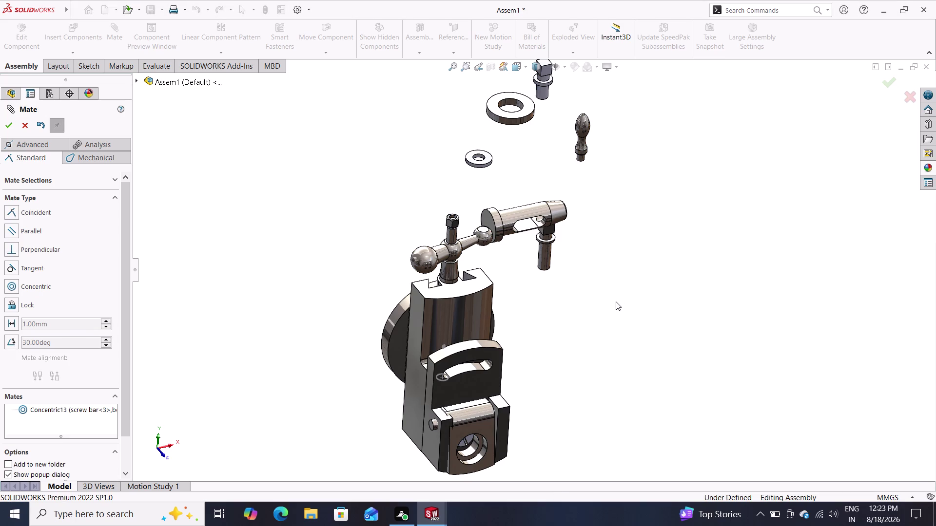
middle_drag(614, 302, 503, 194)
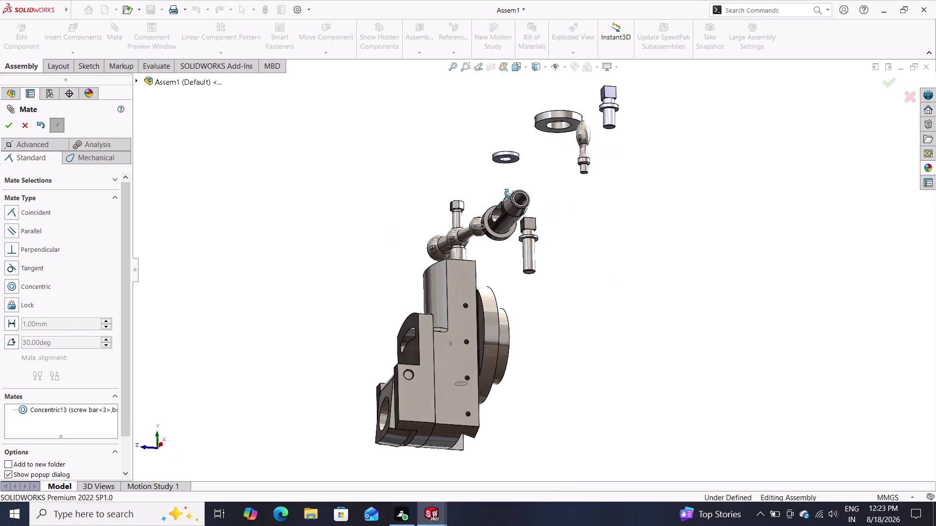
middle_drag(503, 194, 540, 225)
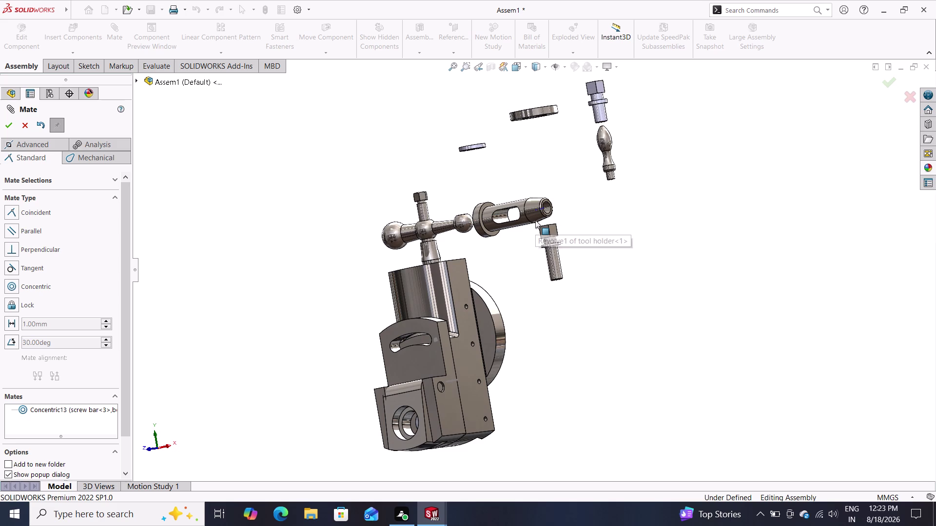
middle_drag(503, 247, 543, 363)
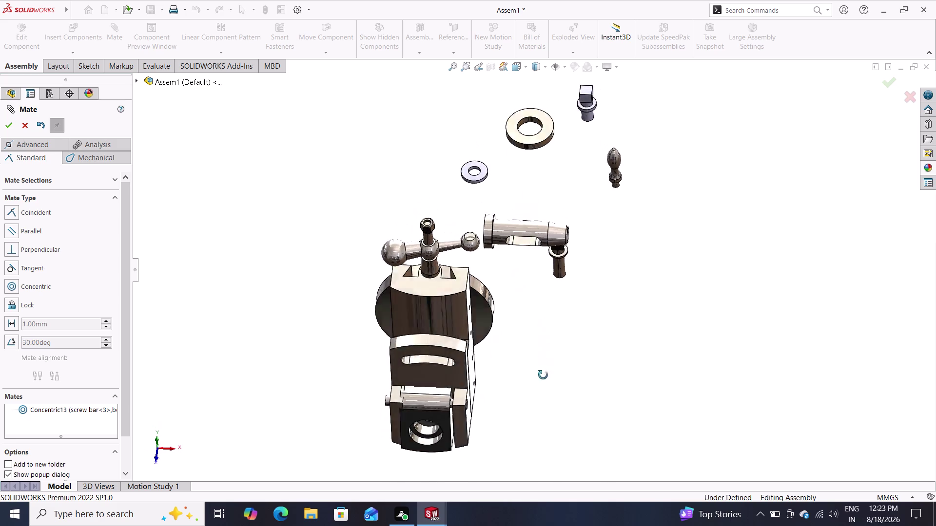
Mate the handle's end concentric with the handle bar hole.
middle_drag(543, 363, 532, 353)
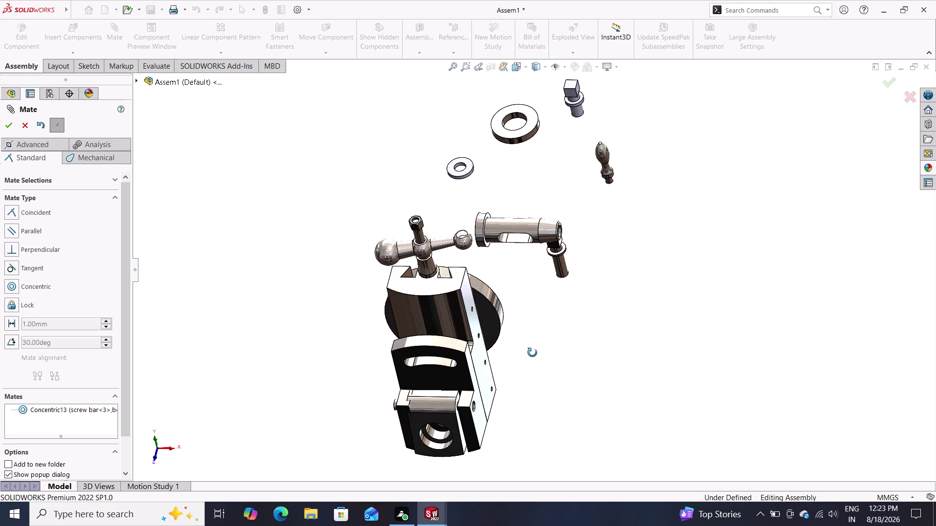
middle_drag(532, 353, 532, 352)
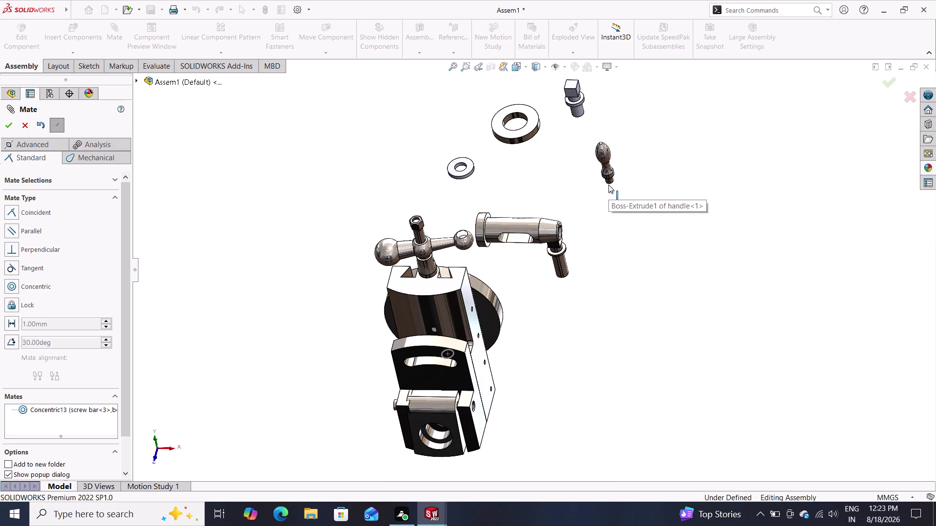
click(608, 185)
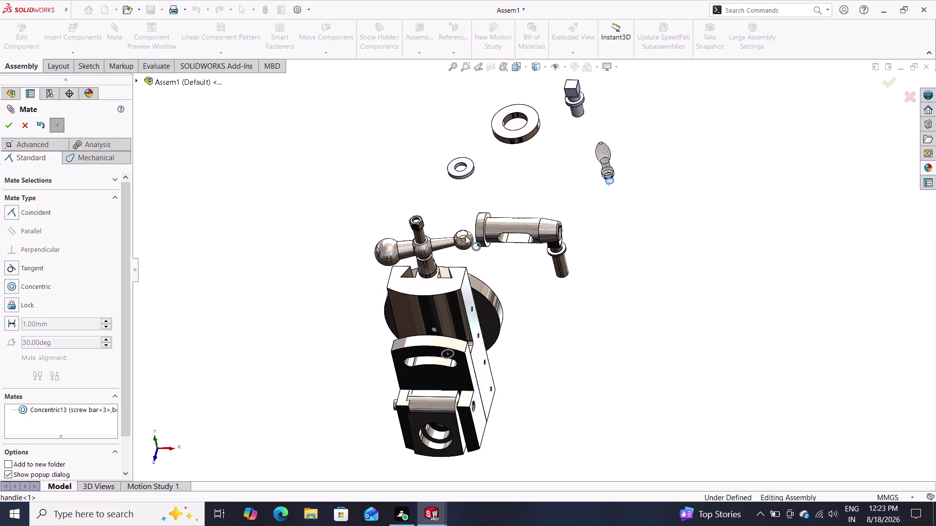
click(463, 235)
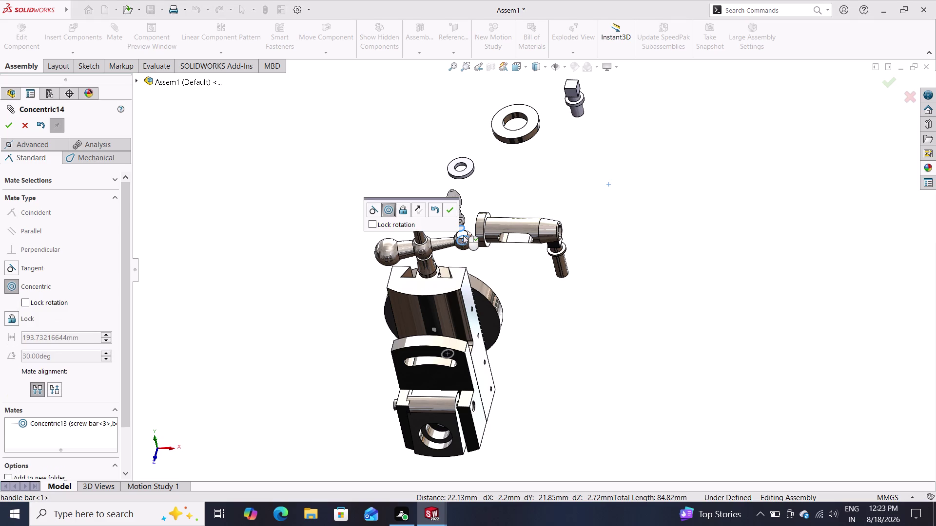
click(449, 206)
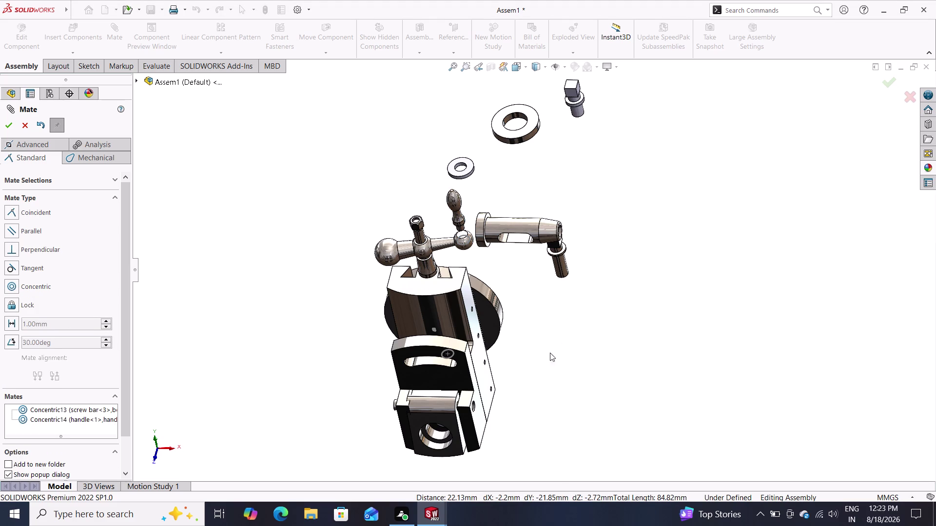
Pick the clamping screw face and slot hole, then undo that mate and close mating.
middle_drag(527, 390, 523, 333)
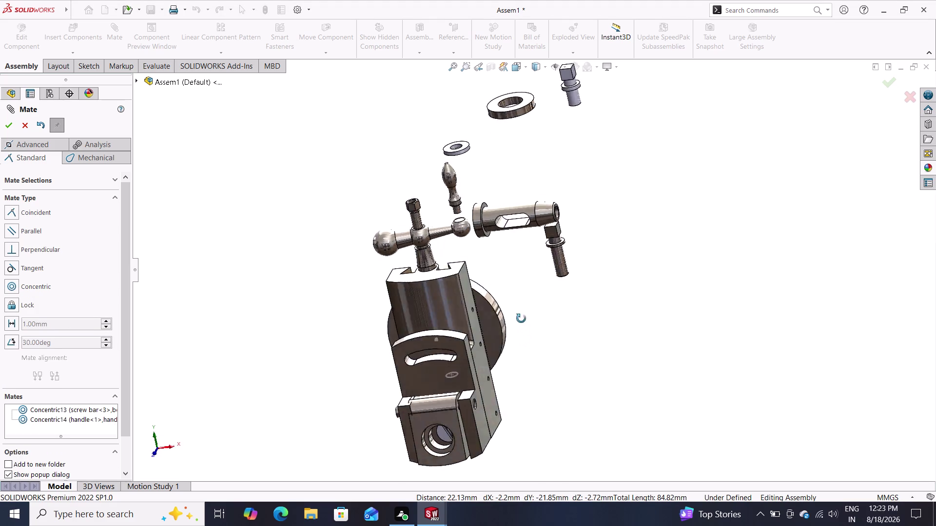
middle_drag(523, 333, 528, 295)
middle_drag(548, 166, 551, 171)
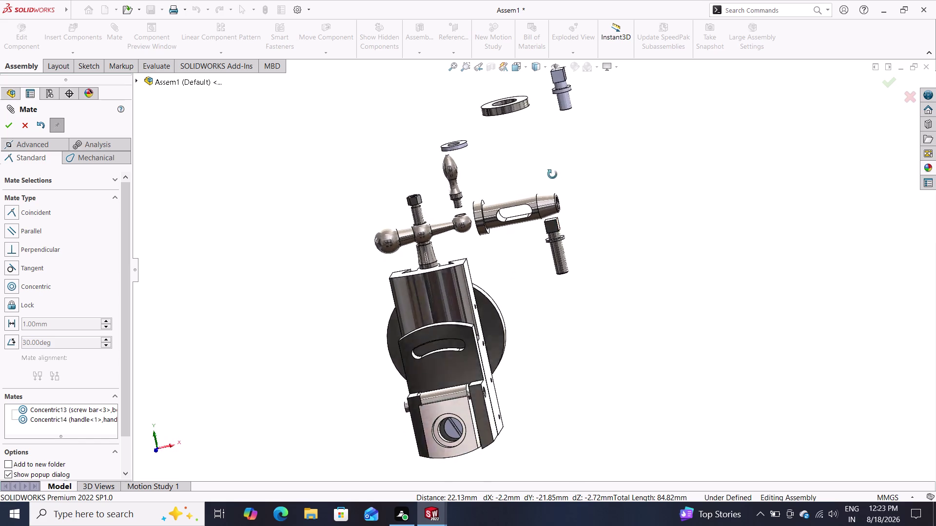
middle_drag(552, 171, 554, 181)
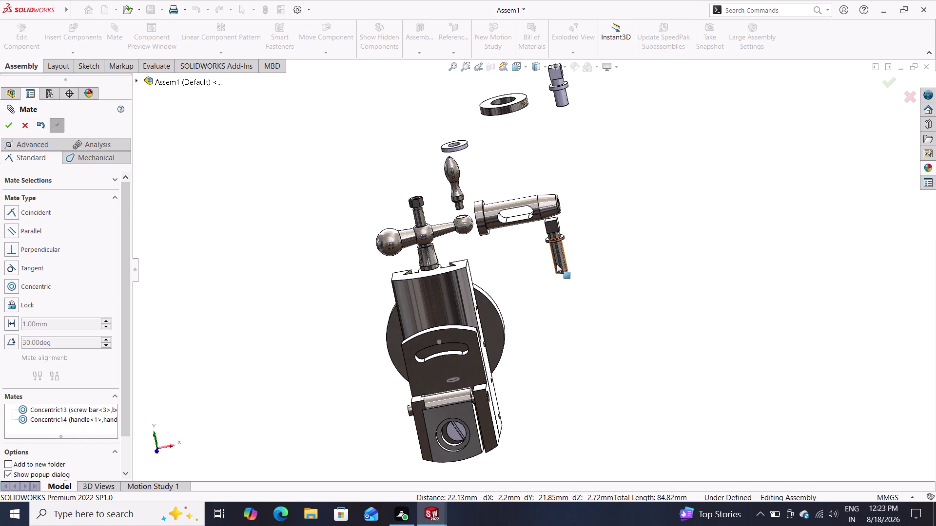
double_click(565, 273)
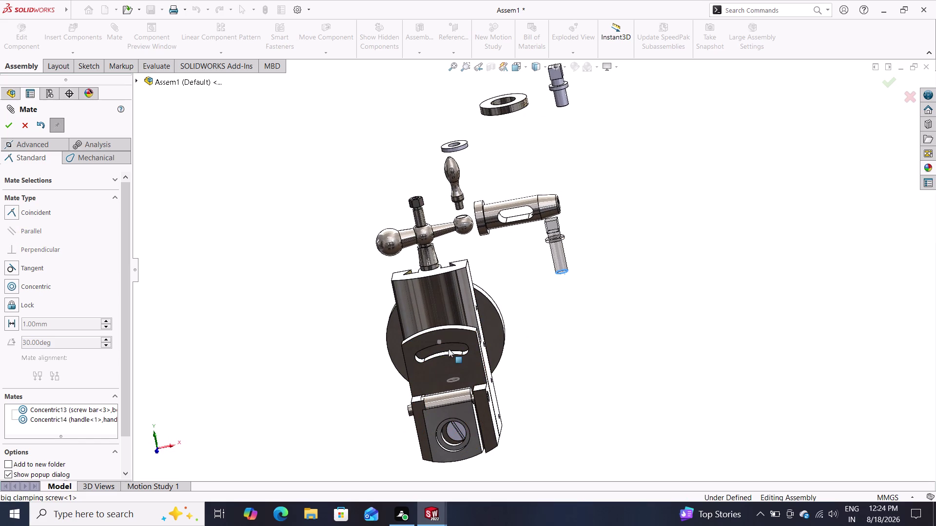
double_click(448, 355)
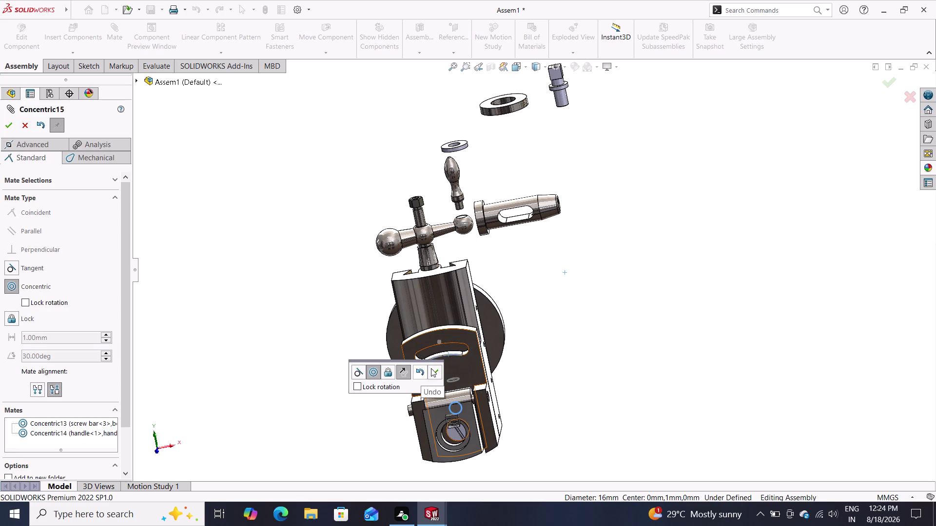
click(24, 124)
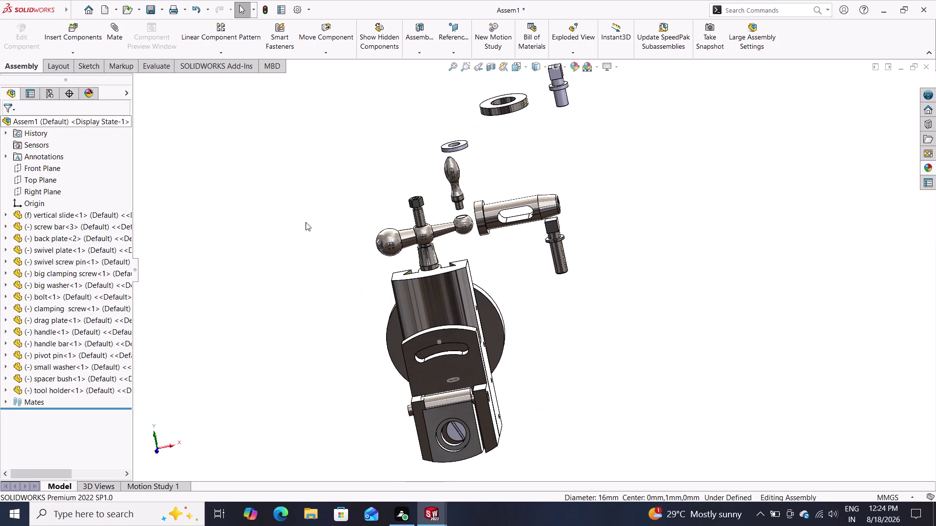
Start another mate, try a washer-to-drag-plate Concentric mate, then undo it with Ctrl+Z.
click(114, 41)
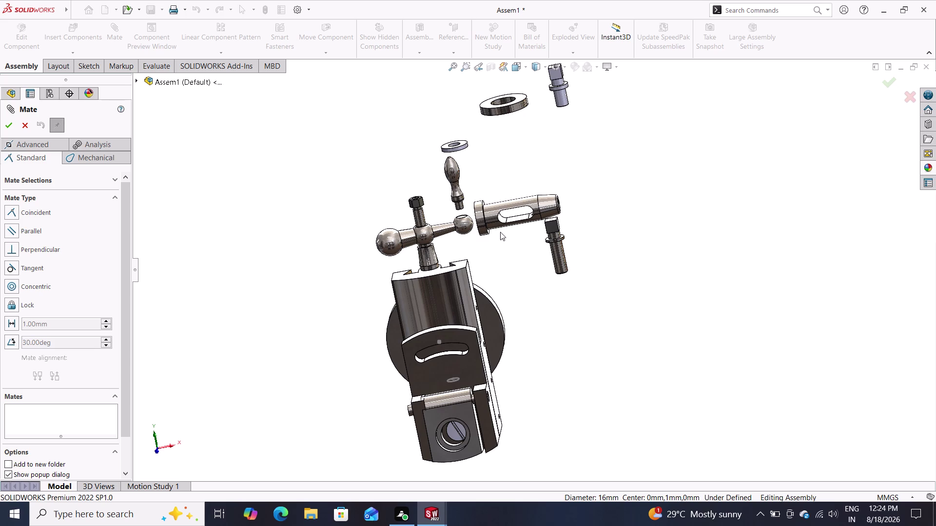
click(524, 101)
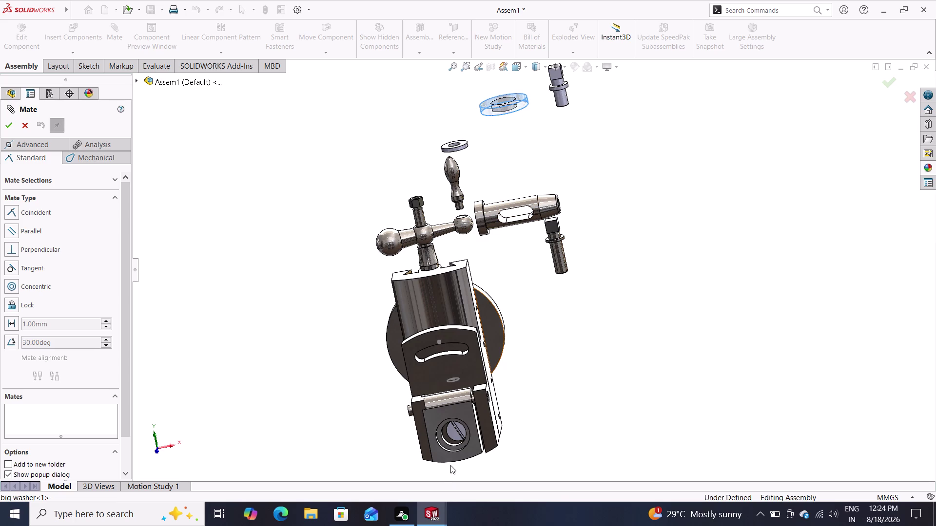
click(460, 450)
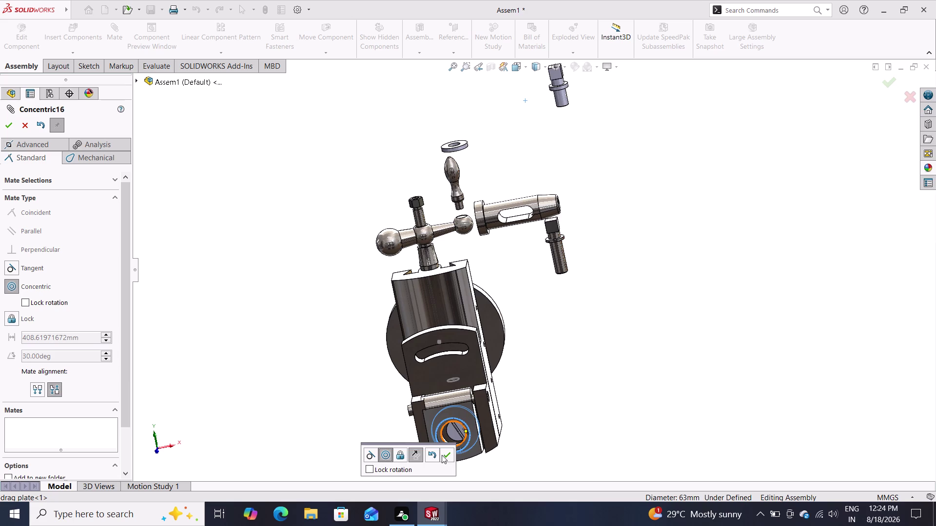
click(443, 458)
middle_drag(531, 440, 524, 418)
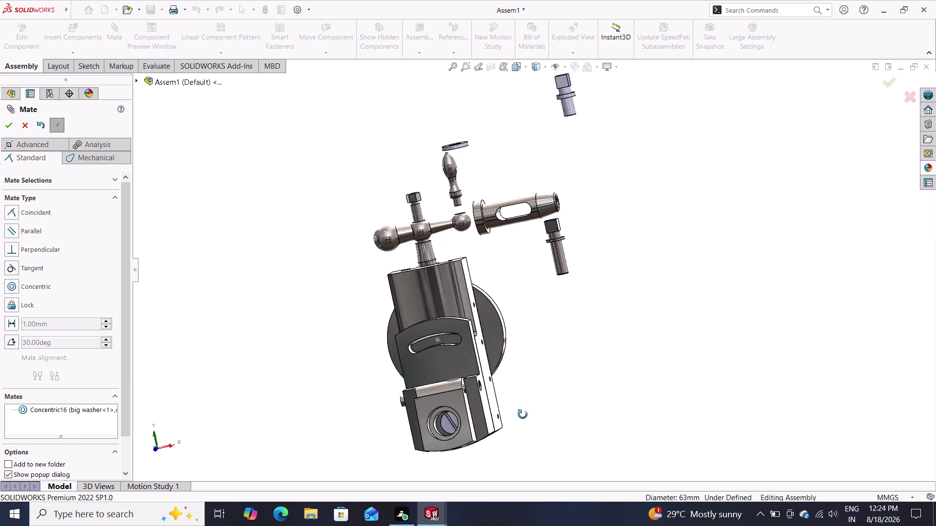
middle_drag(524, 417, 492, 418)
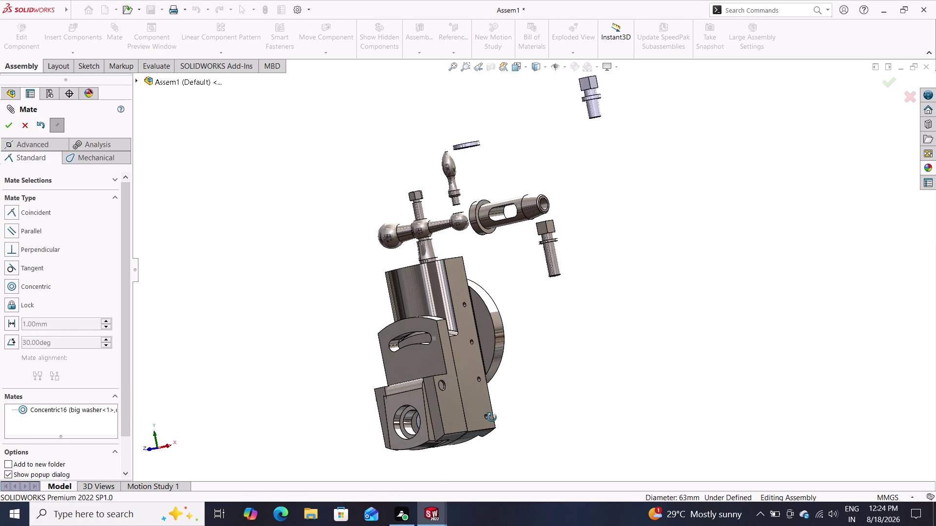
middle_drag(492, 417, 492, 418)
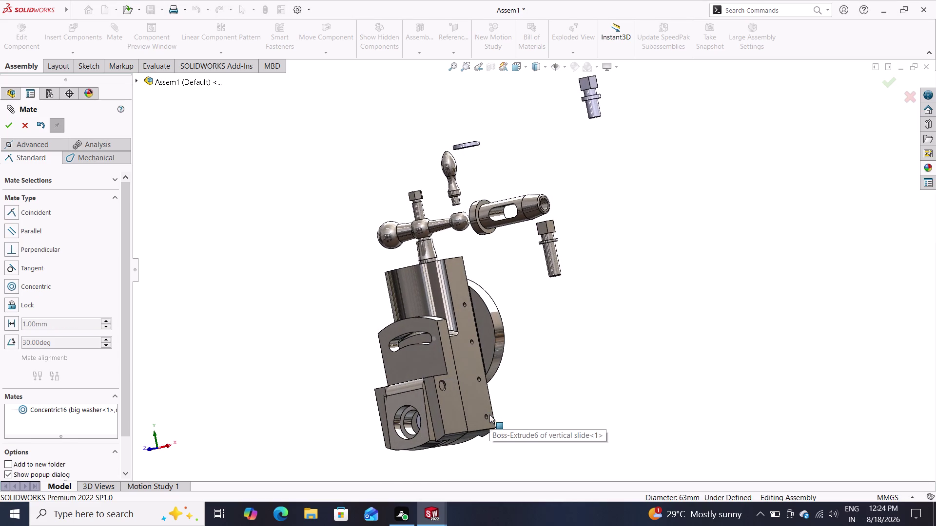
key(ctrl+z)
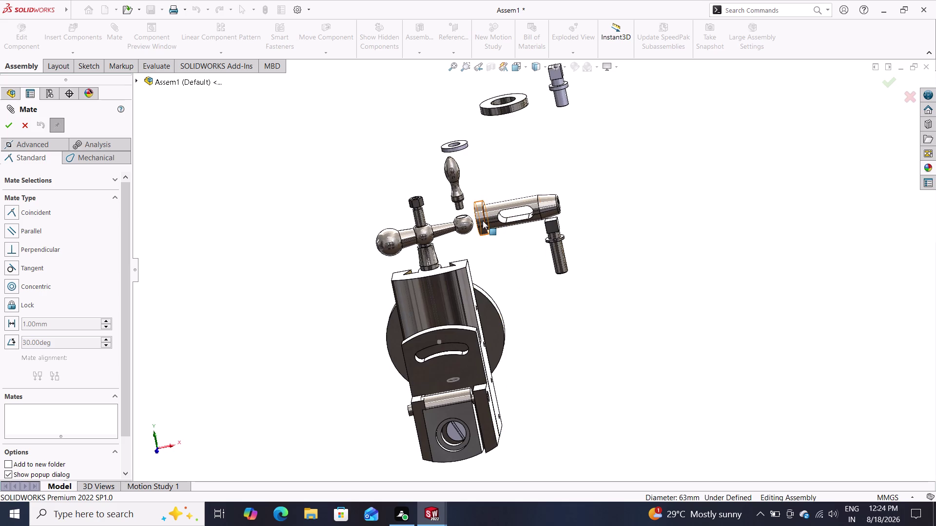
Make the tool holder's circular edge coincident with the drag plate hole edge.
middle_drag(488, 237, 514, 243)
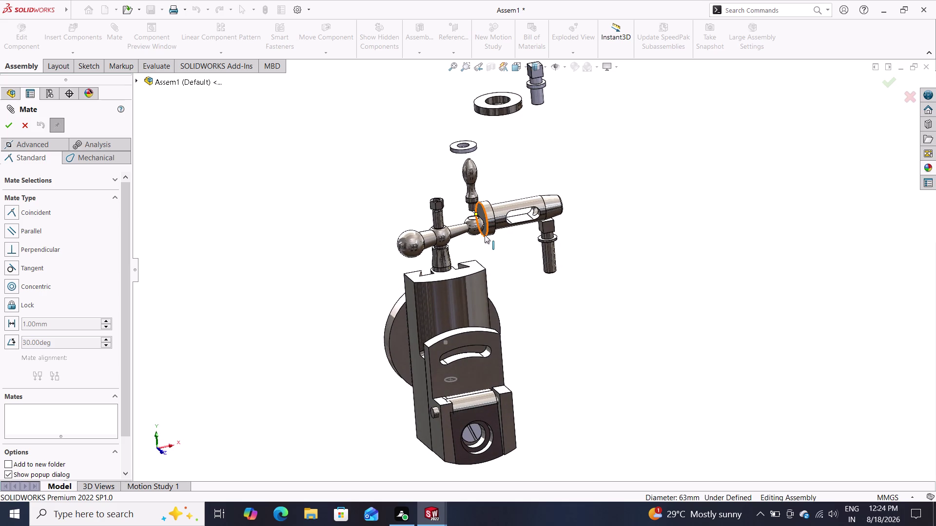
click(485, 235)
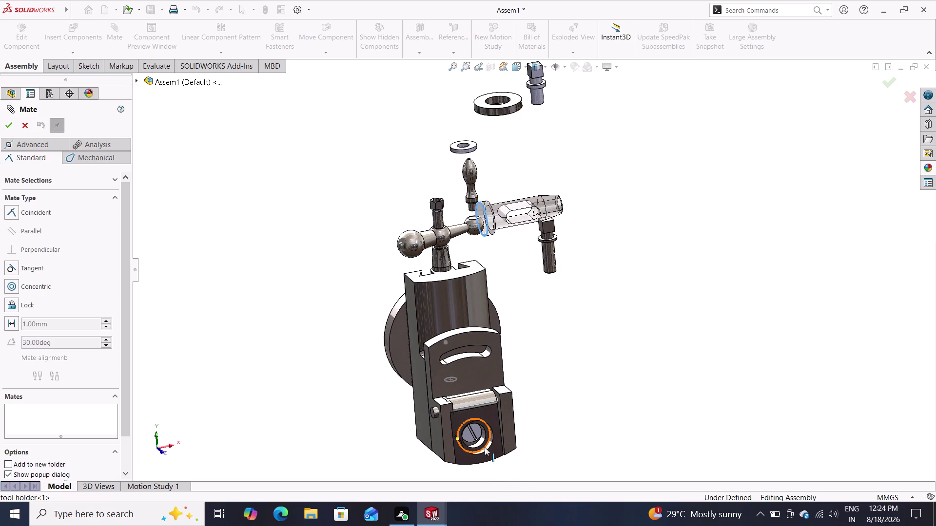
double_click(486, 449)
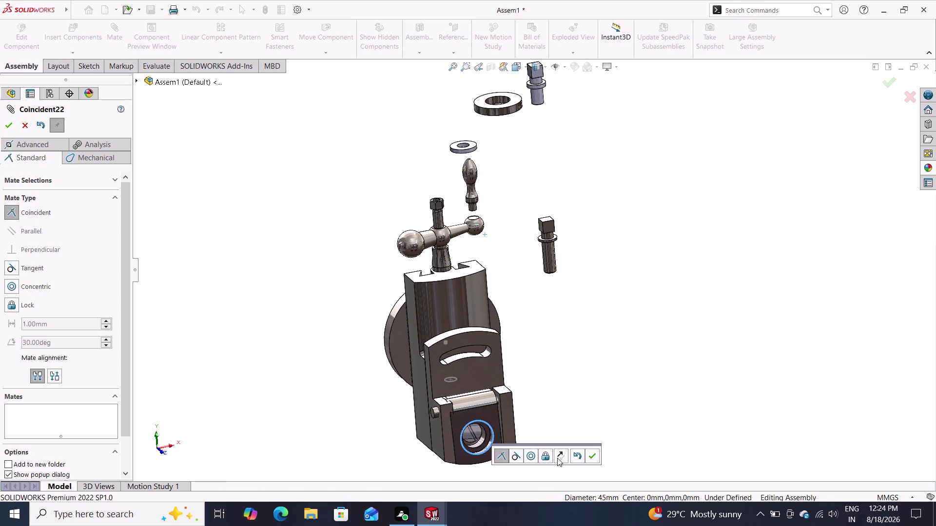
double_click(557, 455)
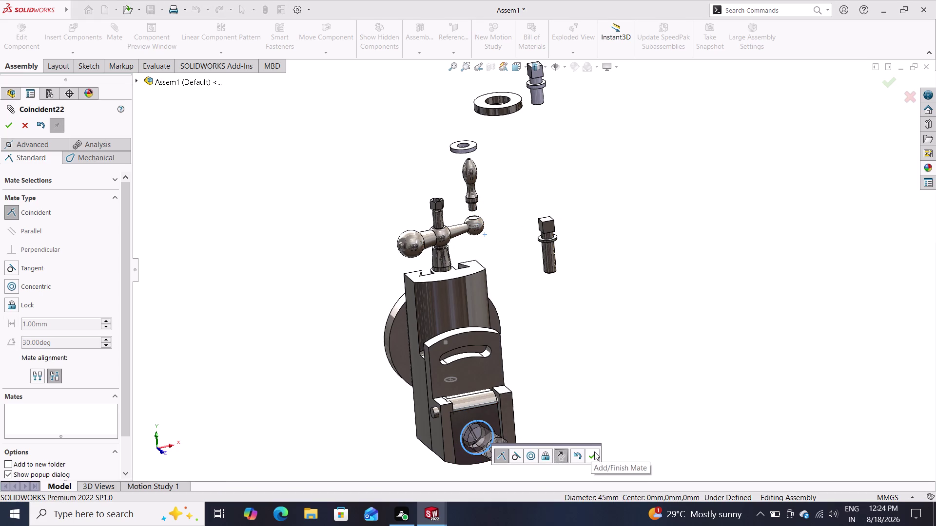
click(592, 456)
middle_drag(592, 452, 540, 468)
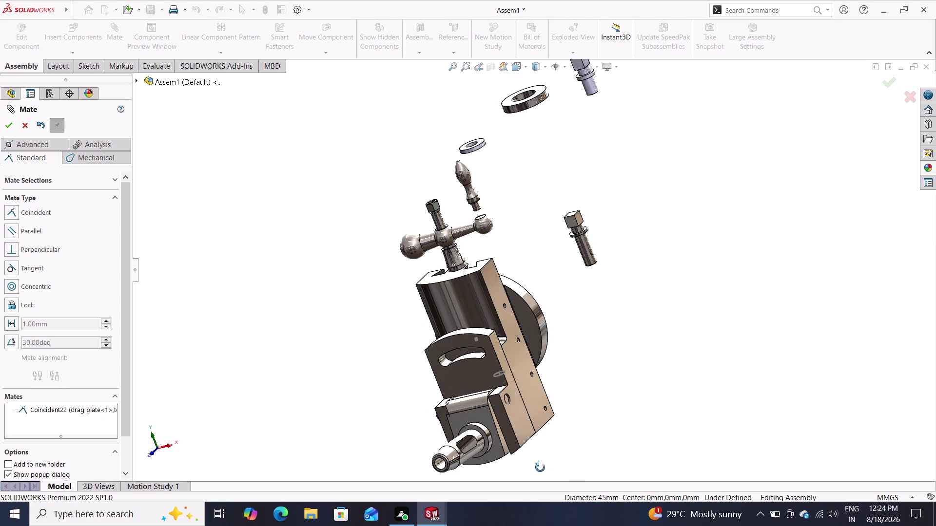
middle_drag(540, 468, 540, 457)
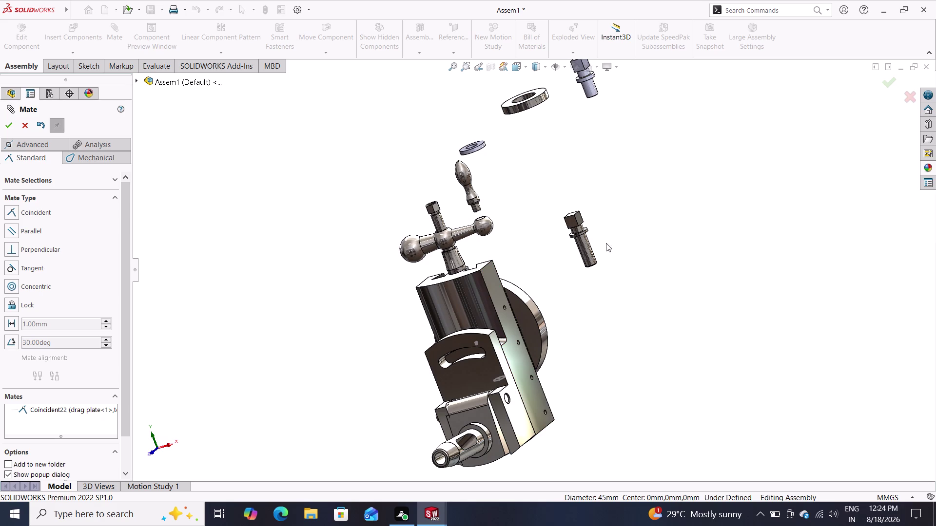
Pick another tool holder face, then exit the Mate PropertyManager with Esc.
click(596, 97)
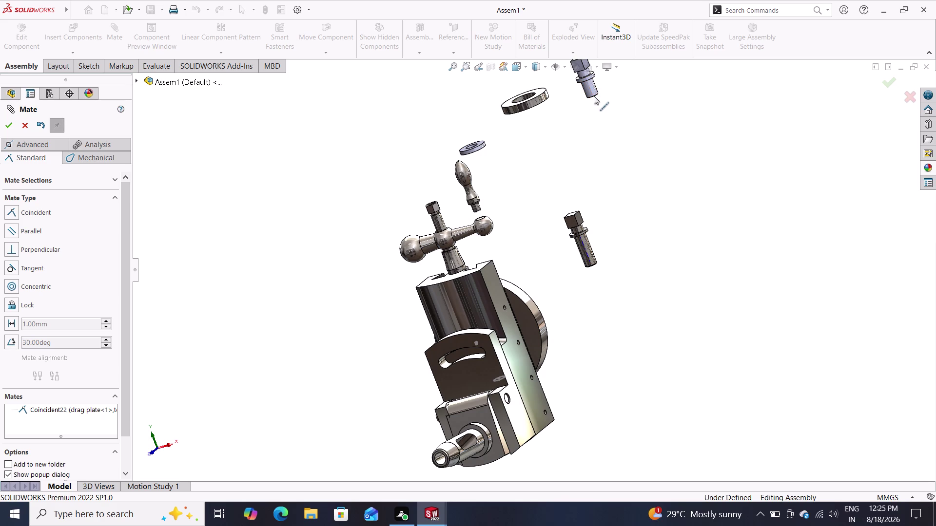
triple_click(598, 95)
click(598, 95)
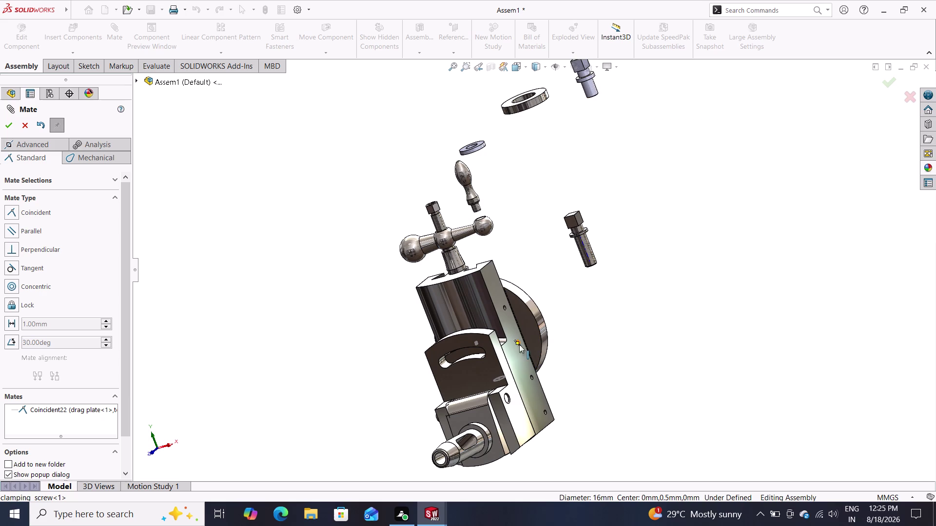
click(445, 463)
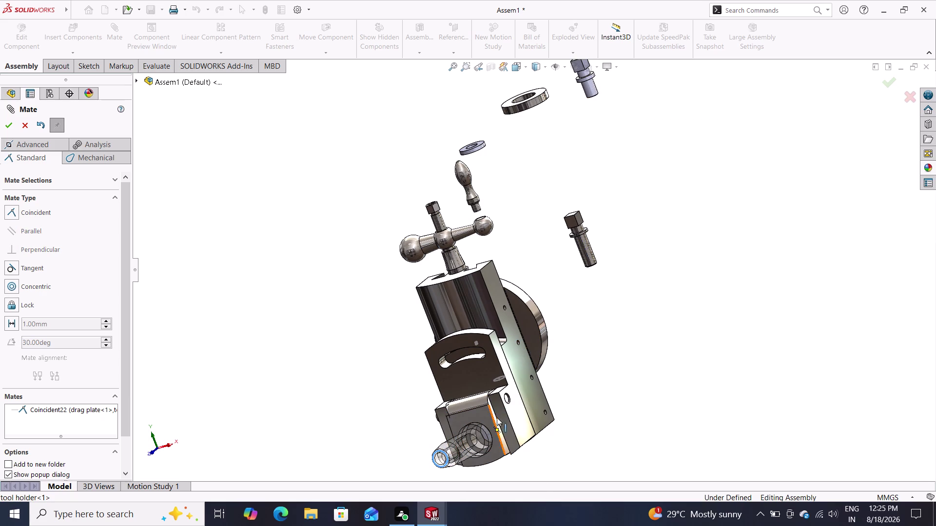
key(grave)
key(Escape)
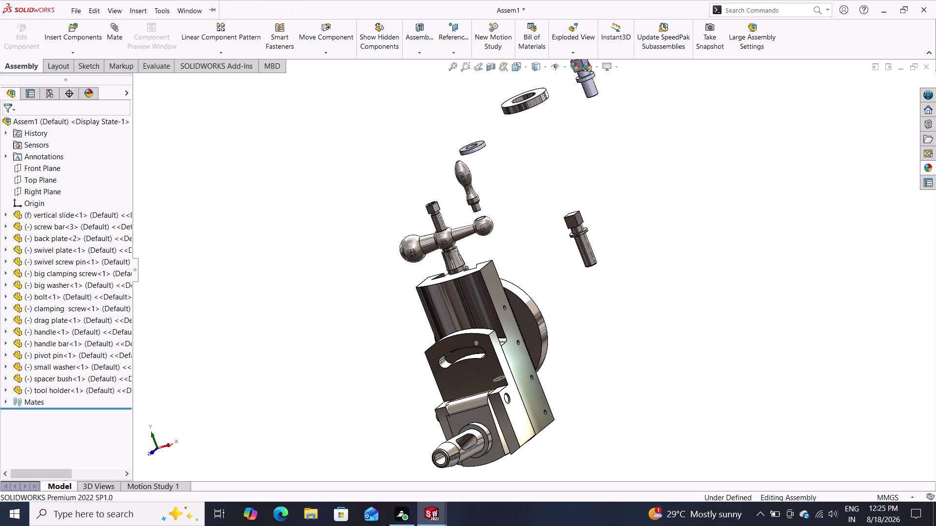
double_click(117, 27)
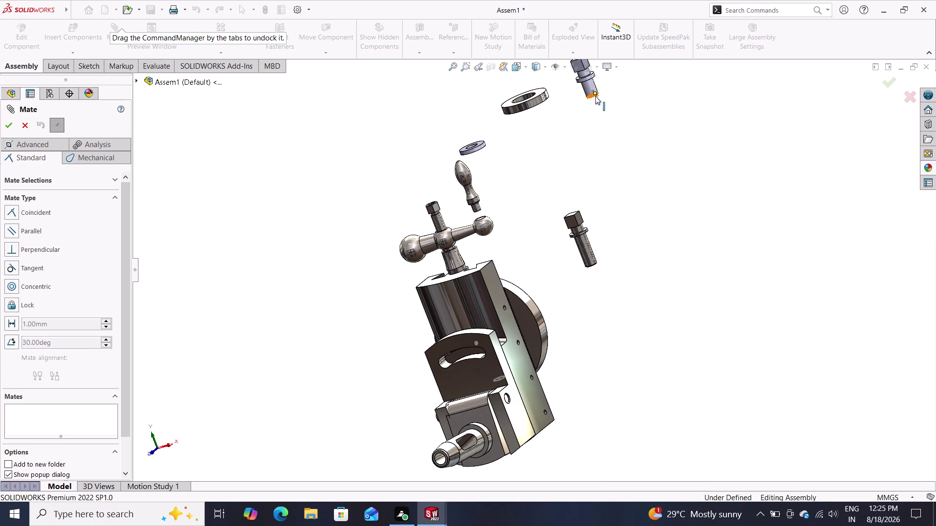
click(595, 95)
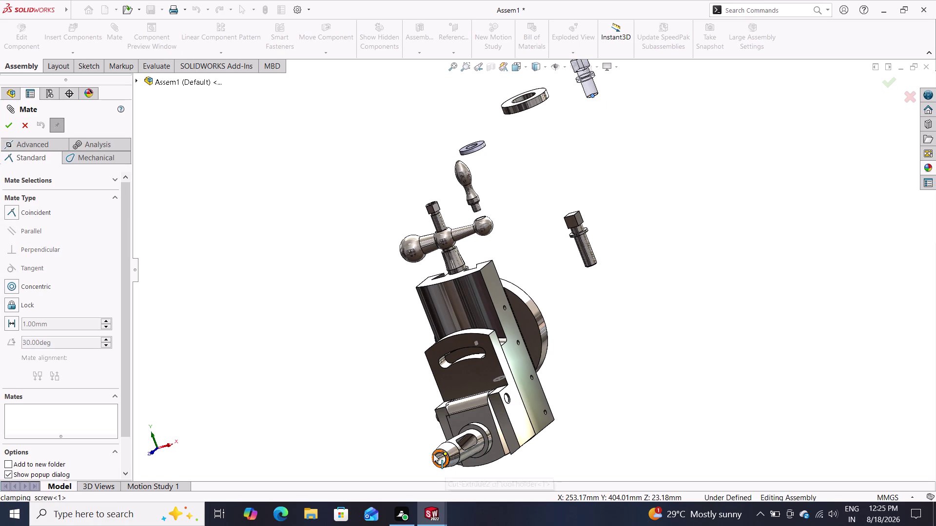
double_click(441, 464)
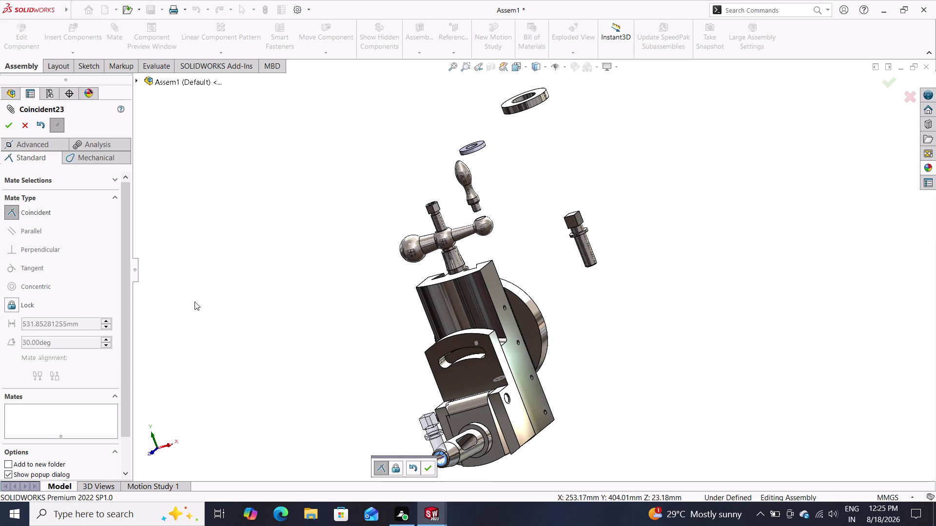
key(Escape)
middle_drag(598, 118, 579, 0)
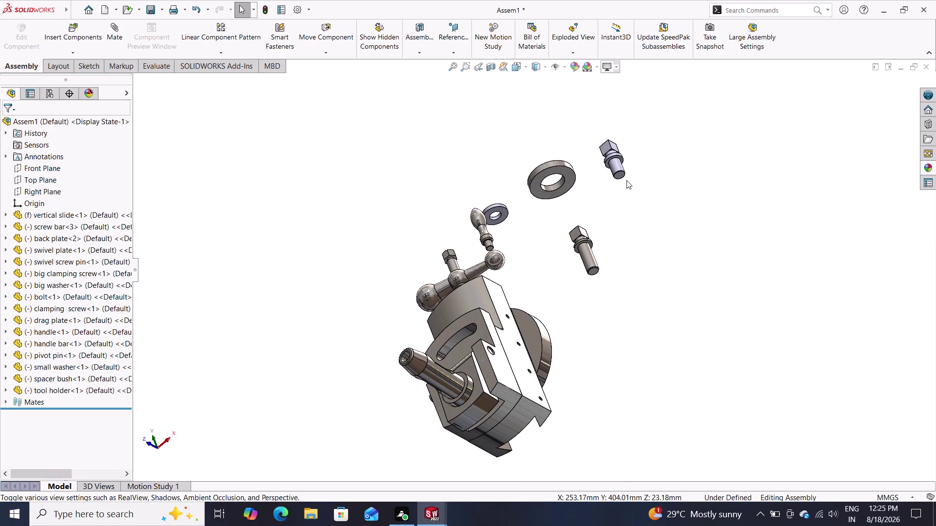
Select the clamping screw and a tool holder face, then cancel the selection.
click(618, 176)
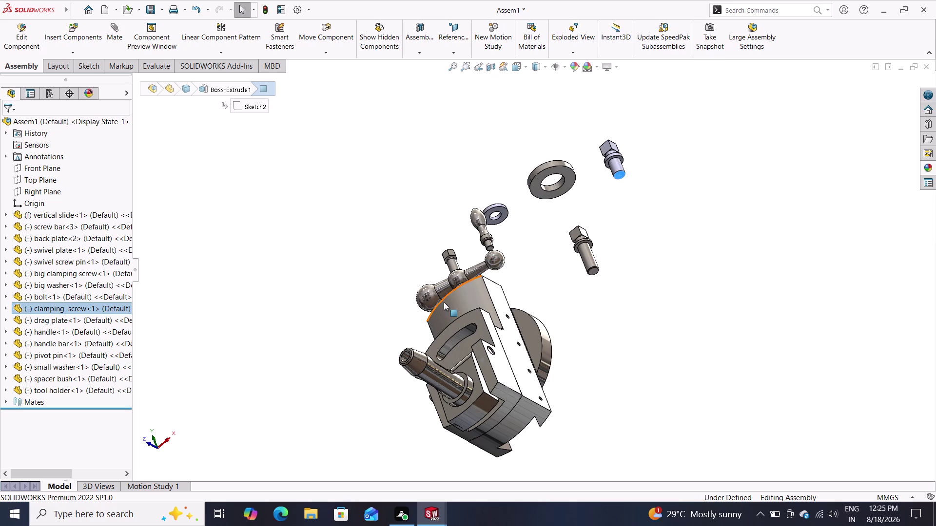
middle_drag(443, 302, 482, 369)
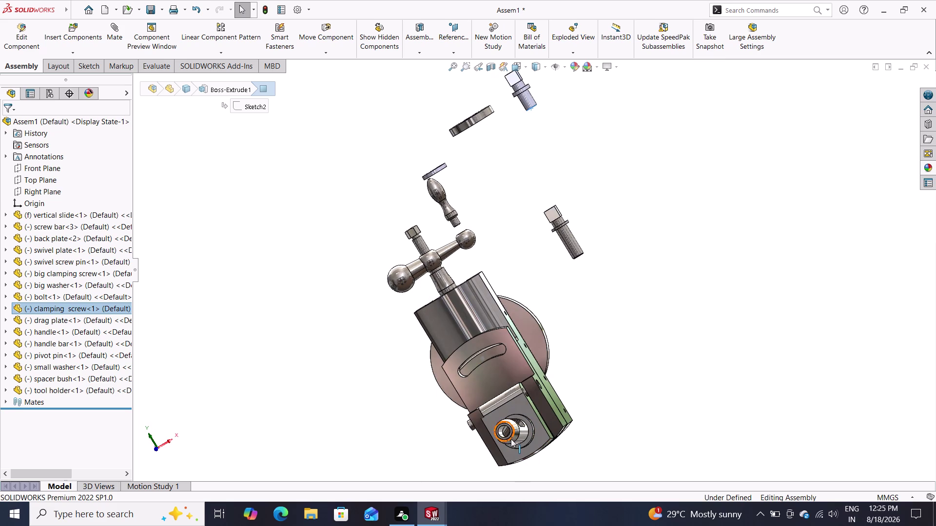
click(508, 437)
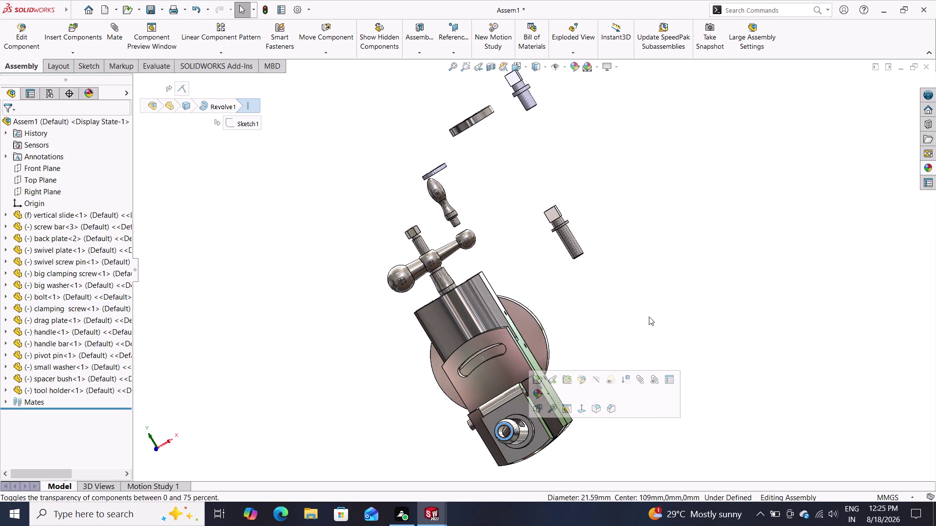
click(680, 268)
key(Escape)
key(Escape)
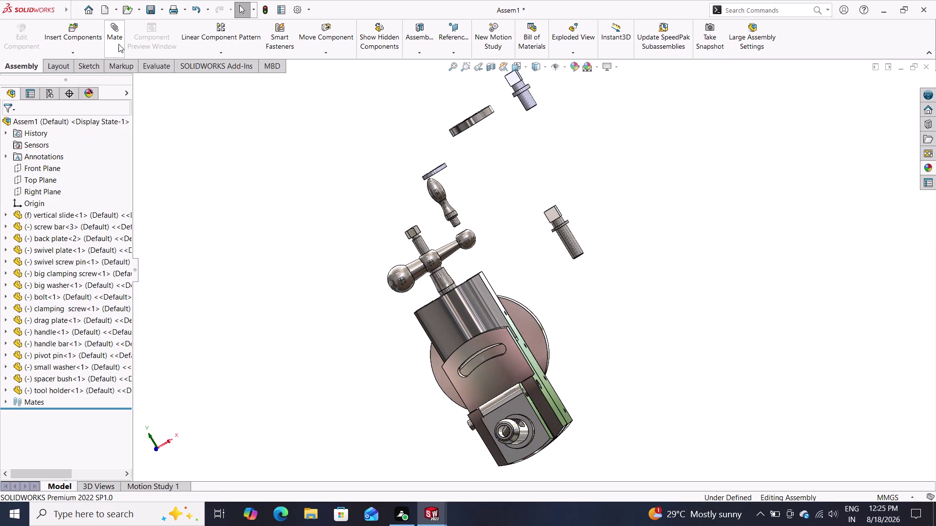
Mate the clamping screw cylinder concentric with the tool holder bore, flipping alignment.
click(119, 44)
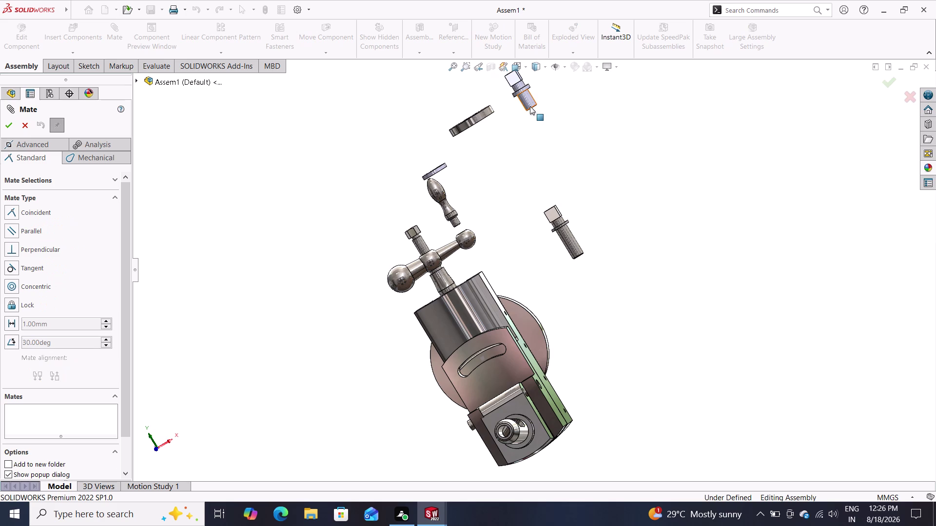
middle_drag(562, 166, 543, 152)
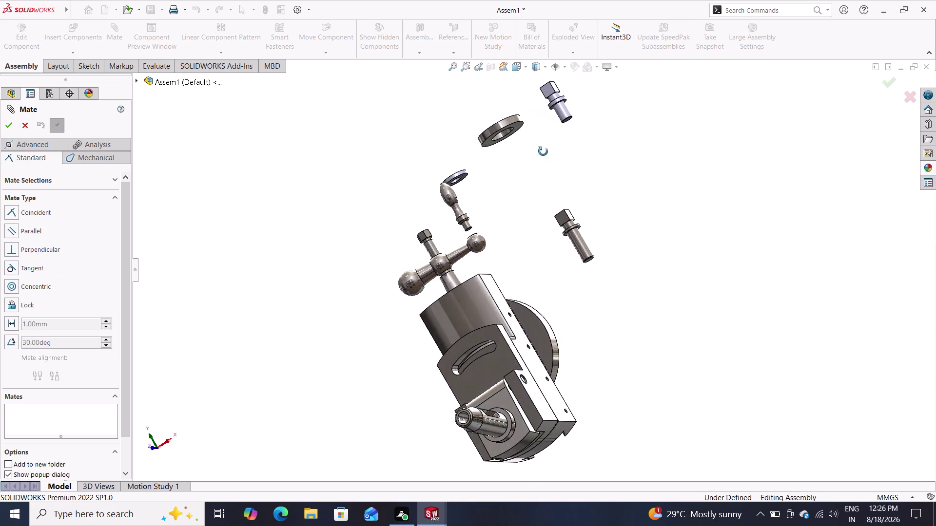
middle_drag(543, 152, 553, 173)
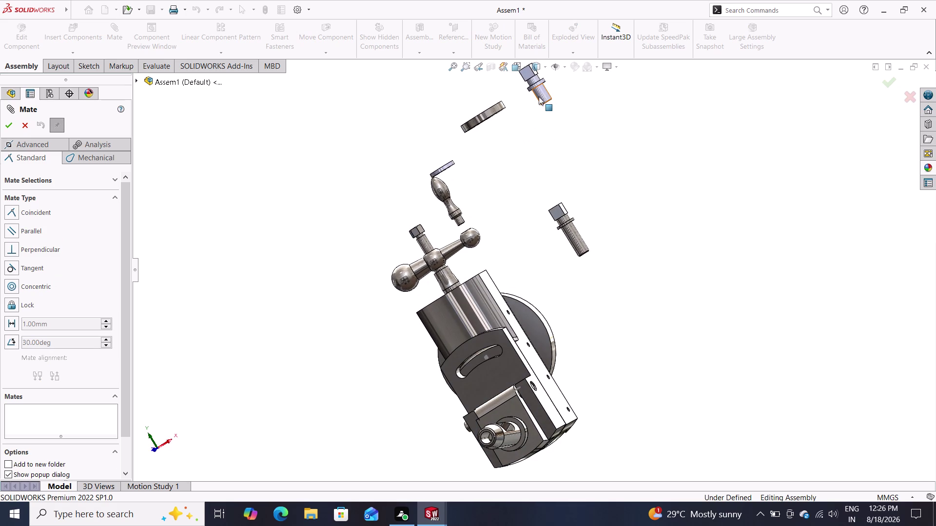
click(539, 94)
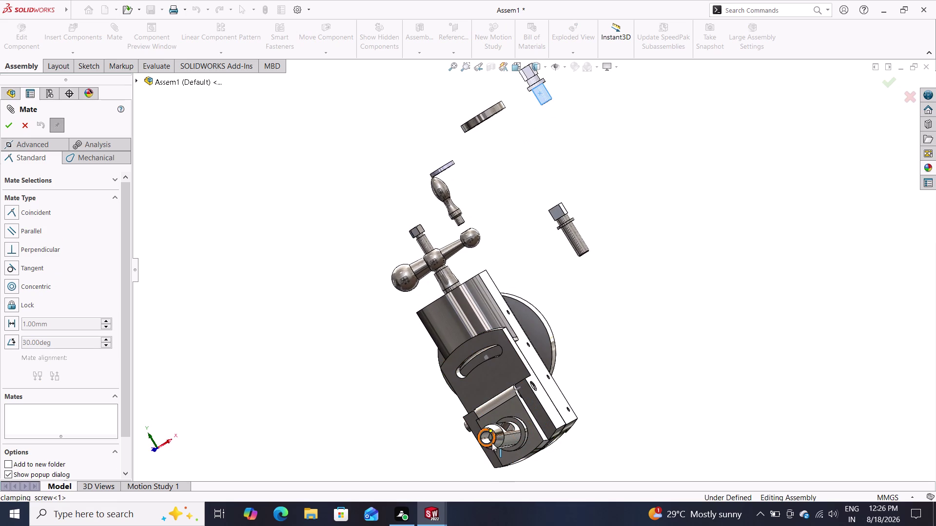
click(485, 437)
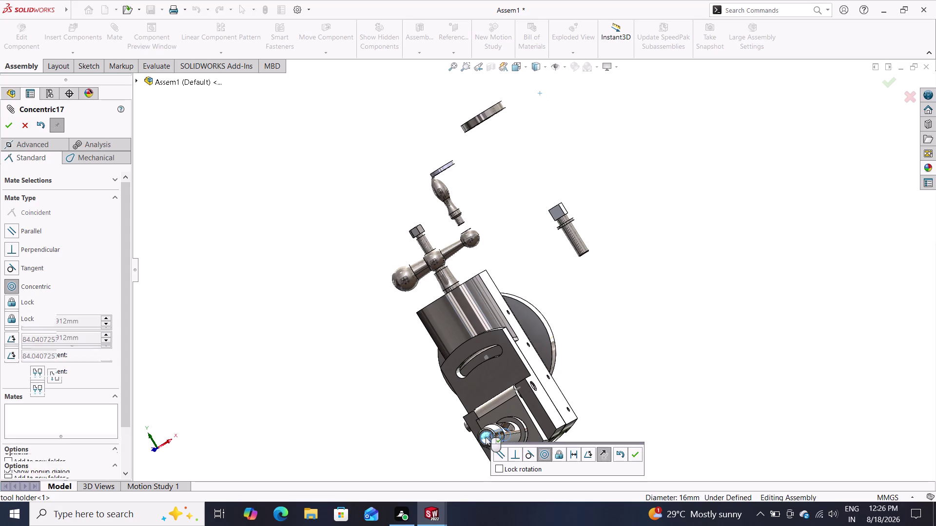
click(537, 455)
click(543, 454)
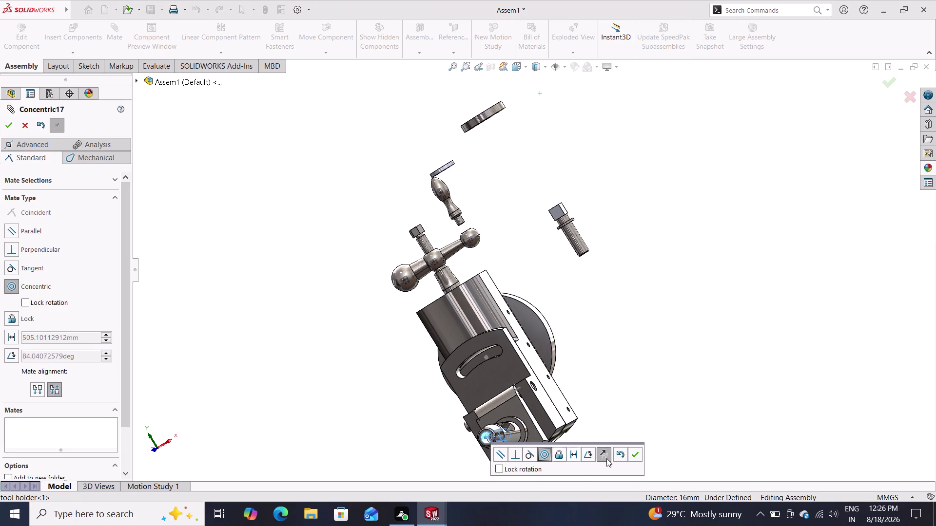
click(602, 453)
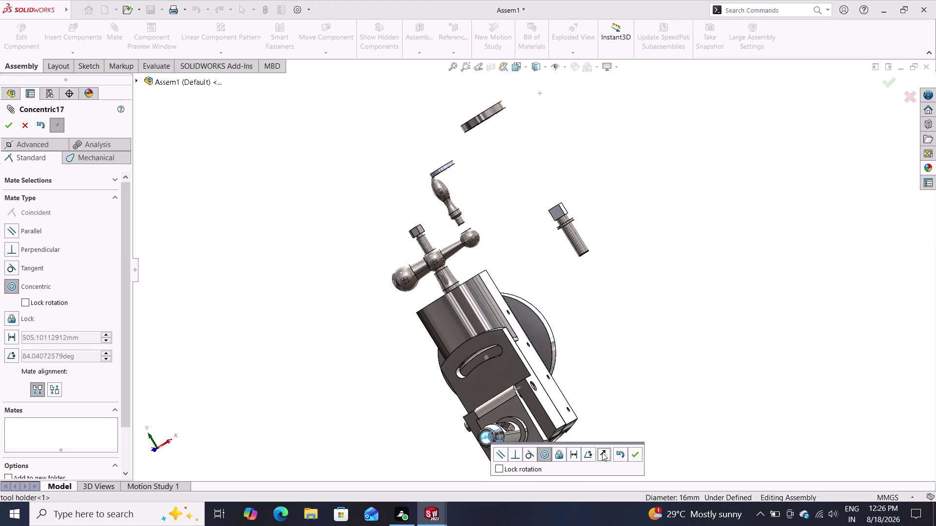
click(633, 453)
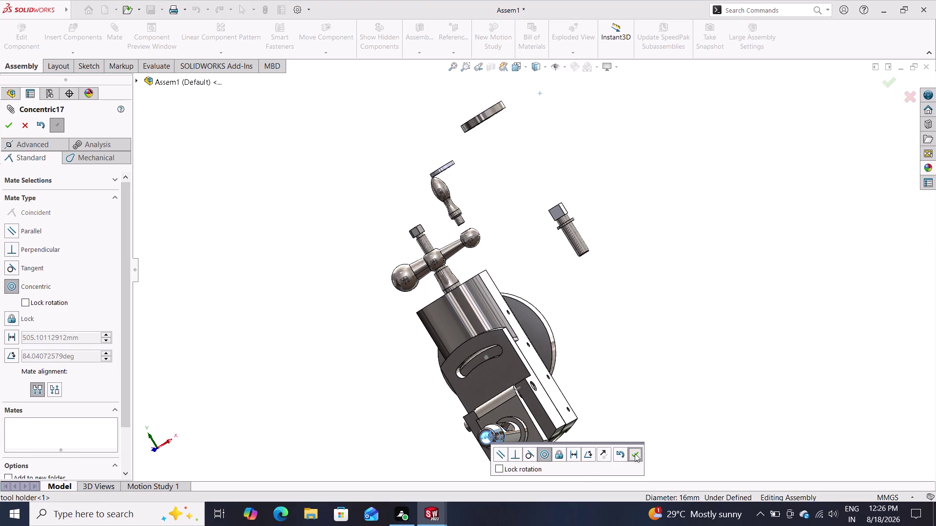
Slide the clamping screw along the tool holder axis, then undo the concentric mate.
middle_drag(628, 428, 583, 510)
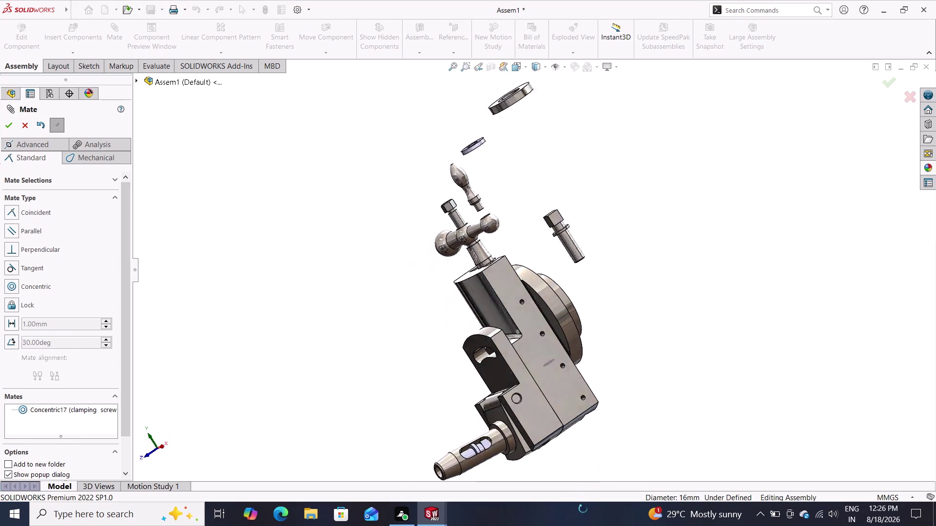
middle_drag(583, 510, 585, 519)
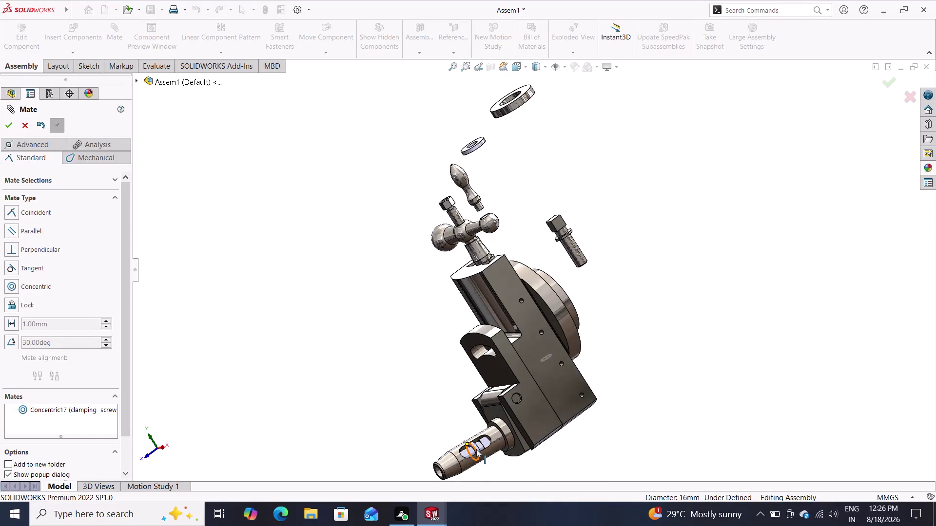
drag(477, 449, 401, 481)
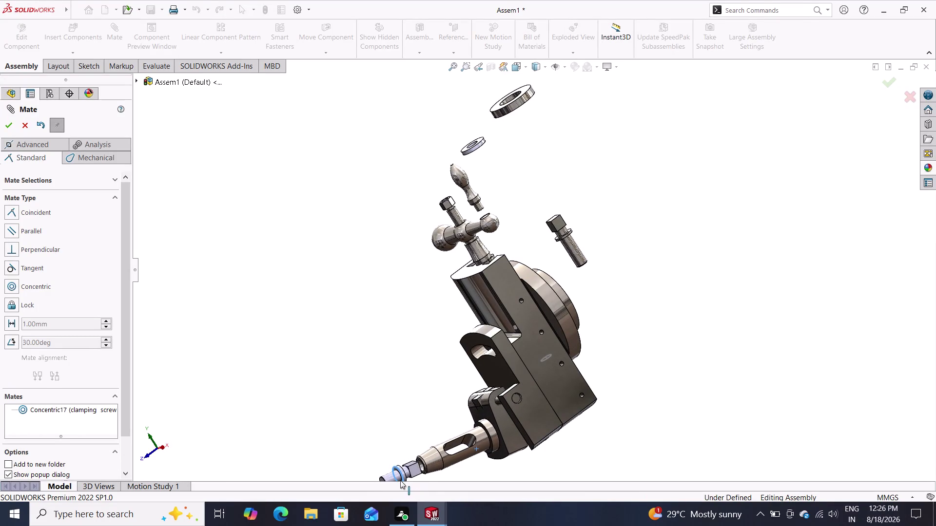
drag(401, 480, 424, 468)
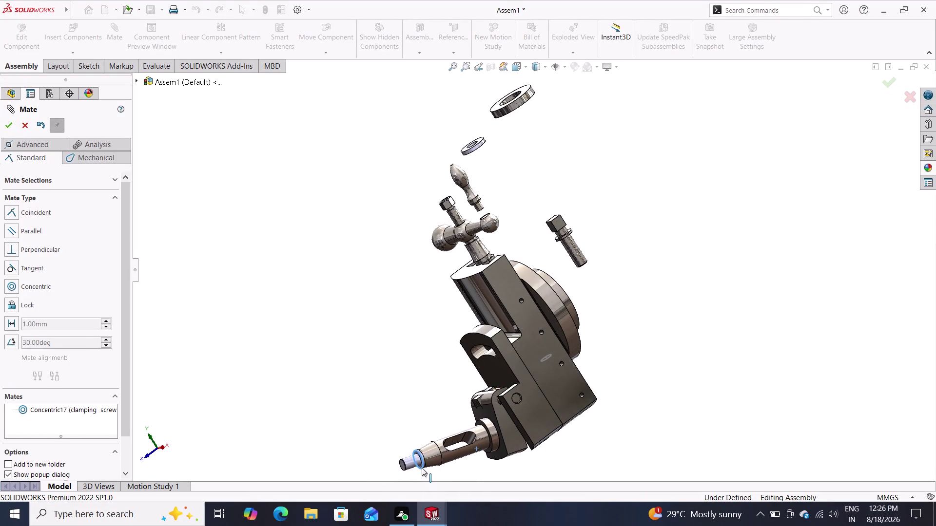
drag(424, 468, 382, 450)
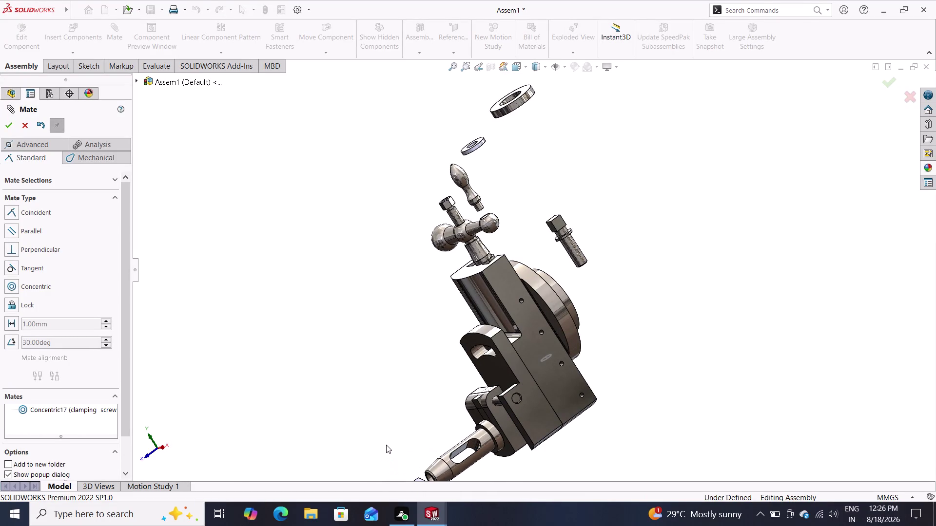
key(ctrl+z)
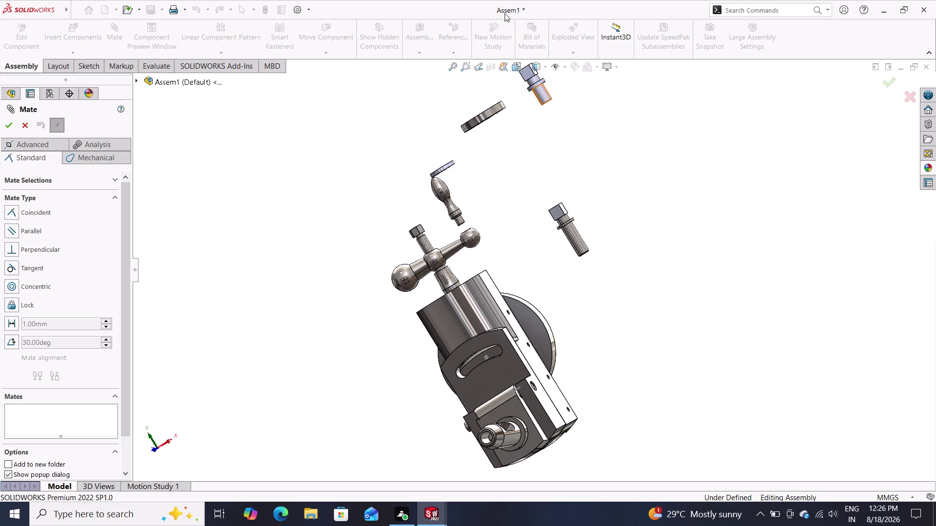
Pick faces on the clamping screw and tool holder for a new mate.
middle_drag(557, 111, 522, 70)
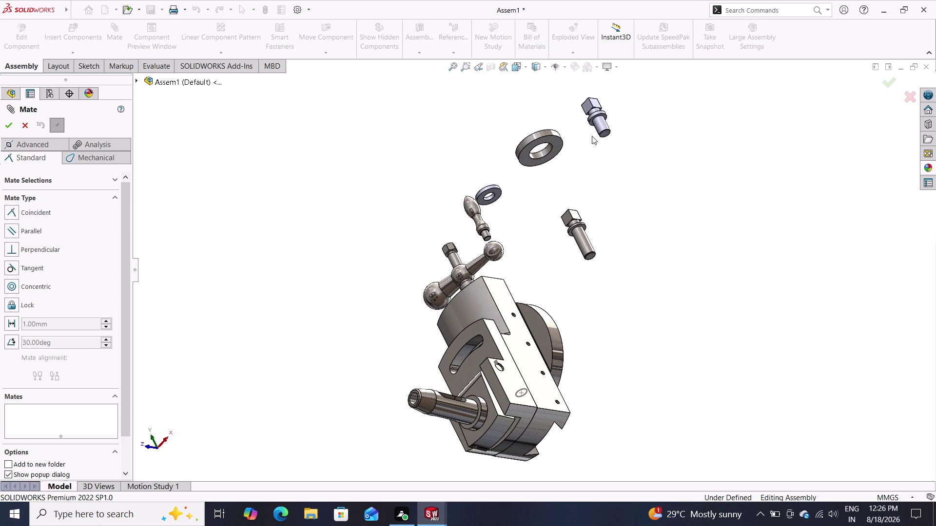
click(602, 132)
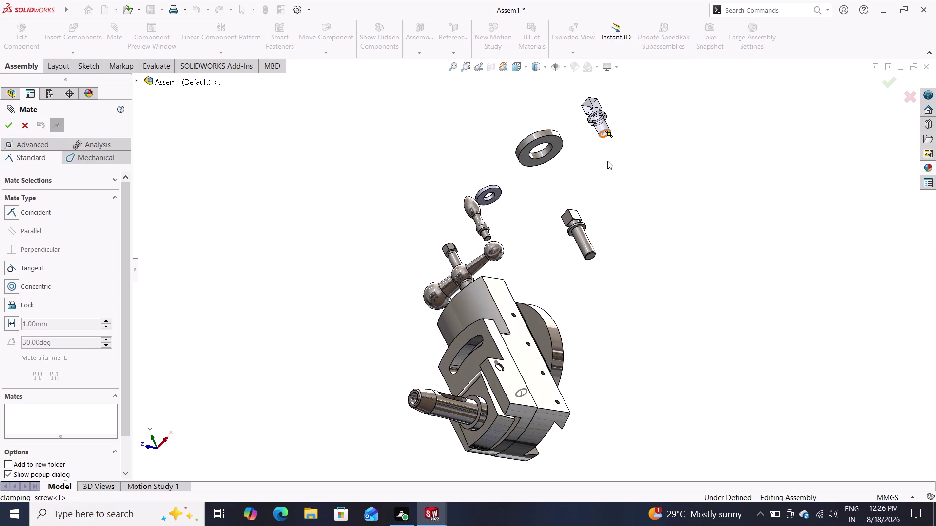
middle_drag(607, 166, 628, 204)
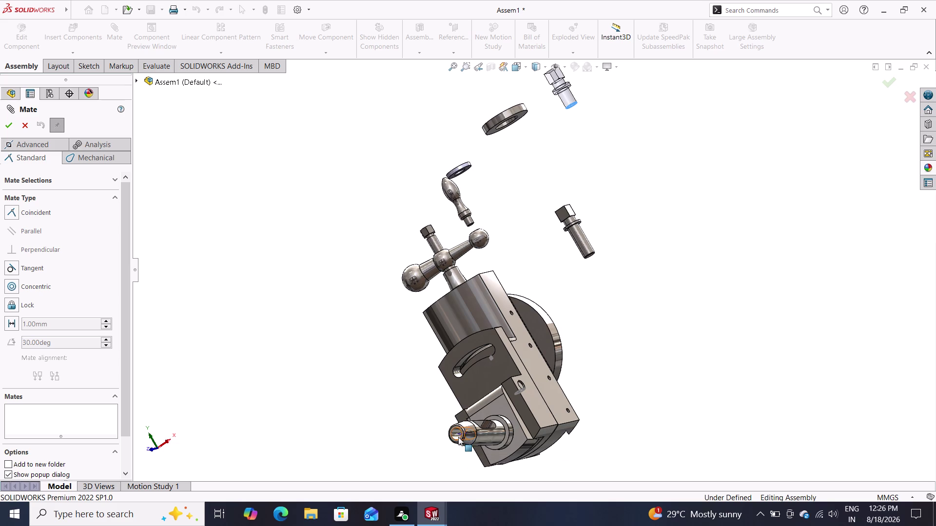
click(456, 438)
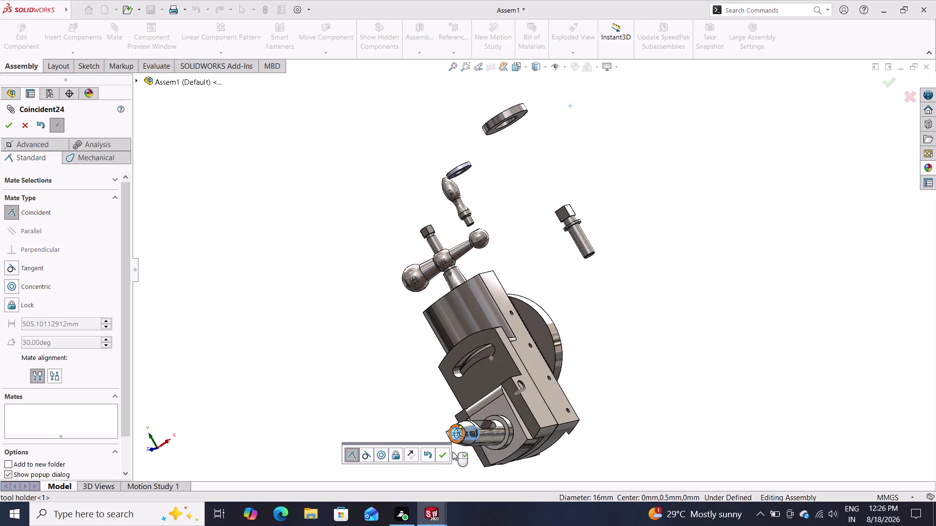
Toggle the mate alignment until correct and confirm the Coincident24 mate.
click(412, 457)
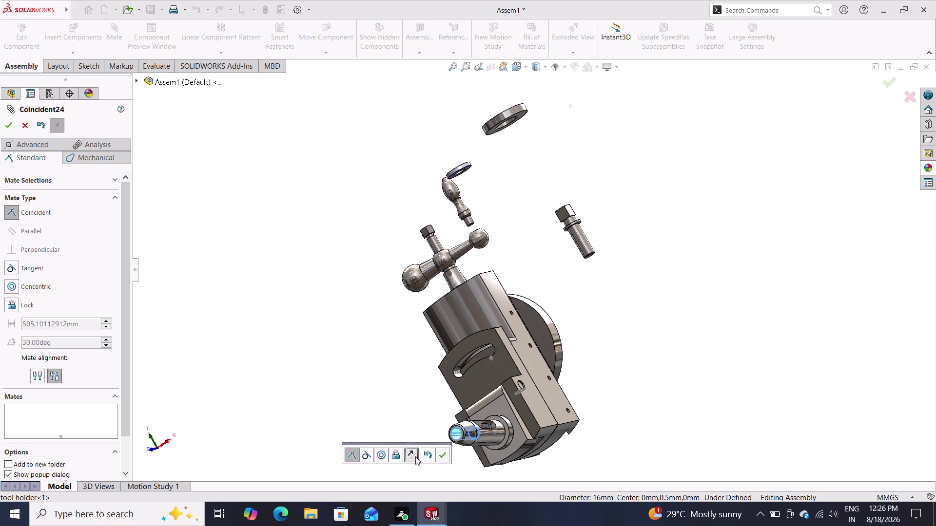
scroll(up, 3)
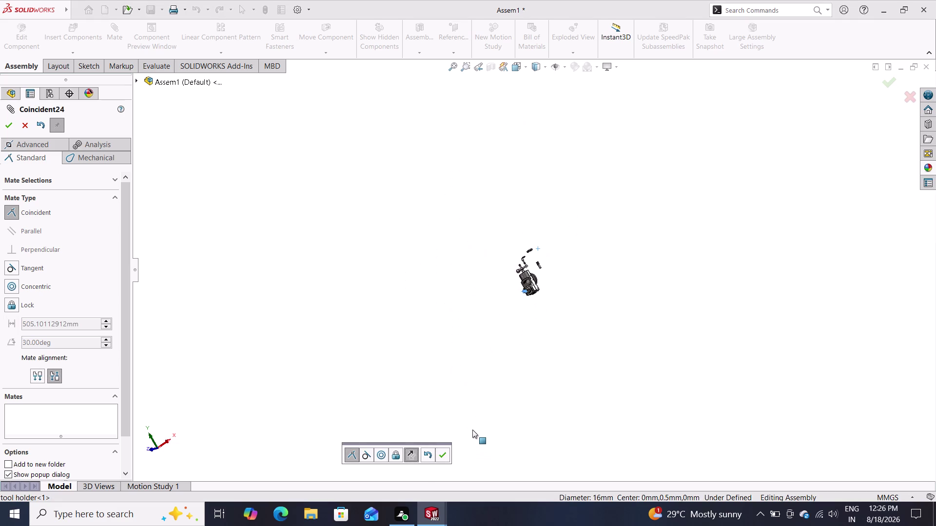
scroll(down, 3)
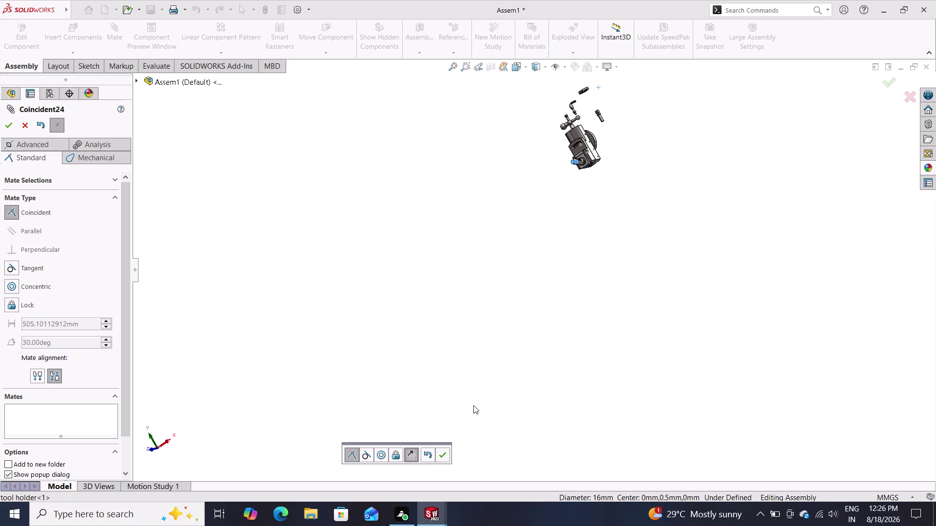
scroll(down, 3)
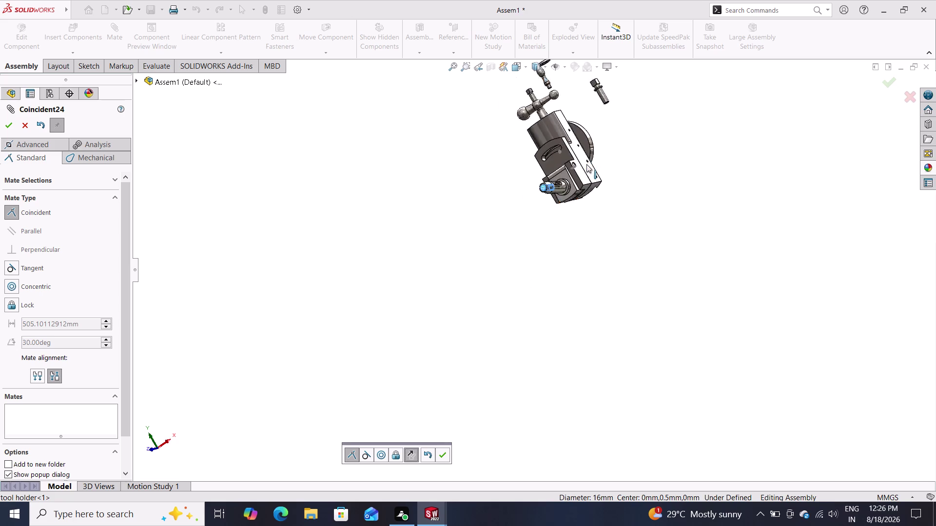
scroll(down, 3)
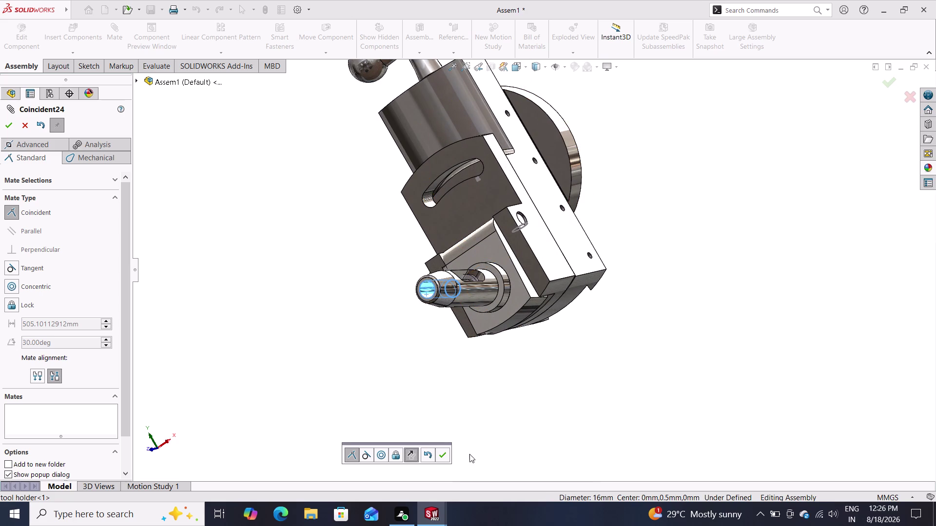
triple_click(411, 459)
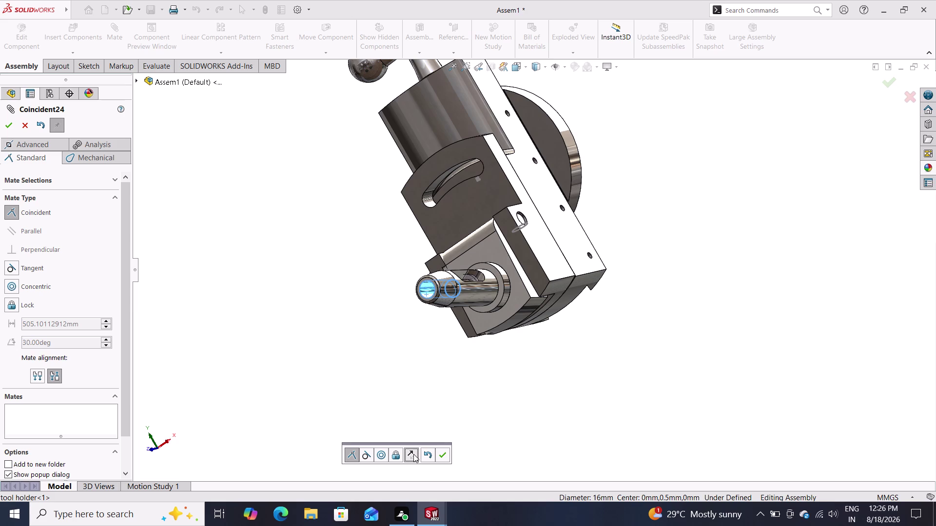
double_click(417, 453)
click(419, 453)
click(415, 451)
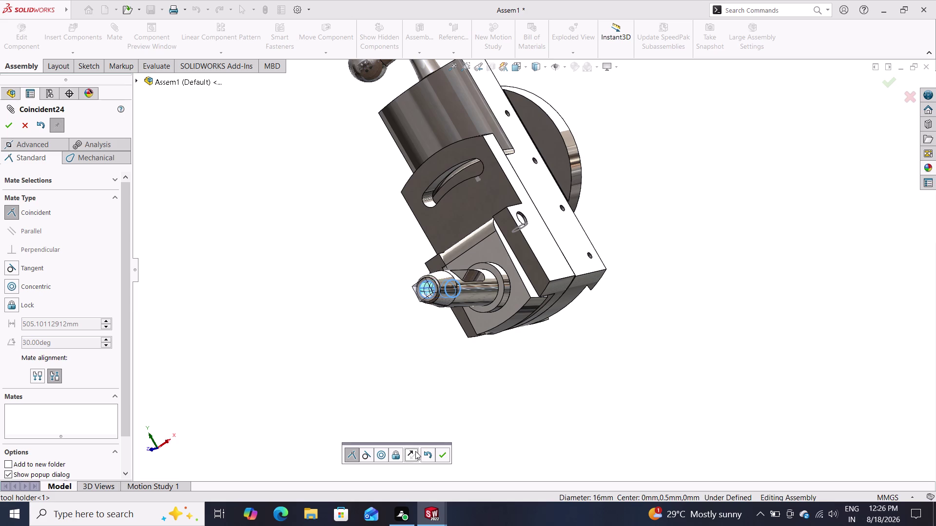
double_click(415, 452)
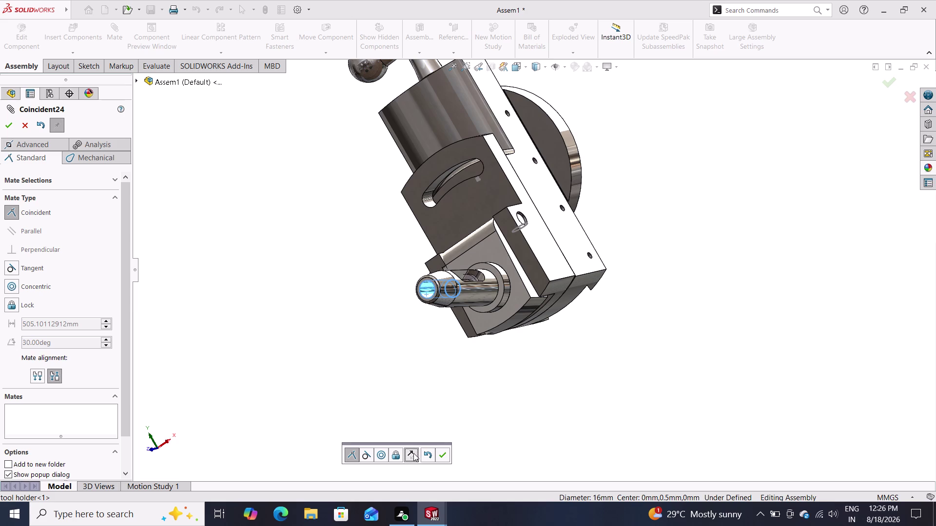
click(412, 455)
click(447, 452)
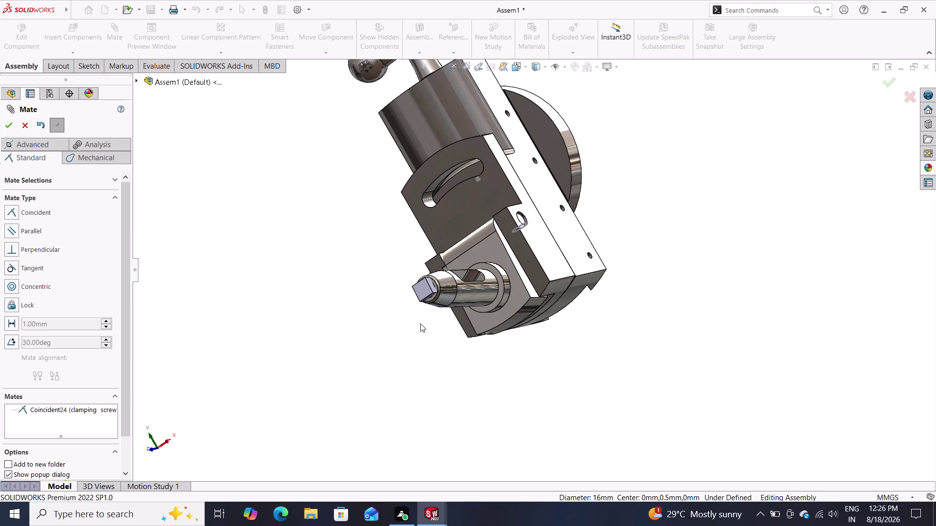
Drag the screw in the graphics area and exit the Mate command.
click(426, 297)
drag(426, 297, 388, 310)
click(388, 309)
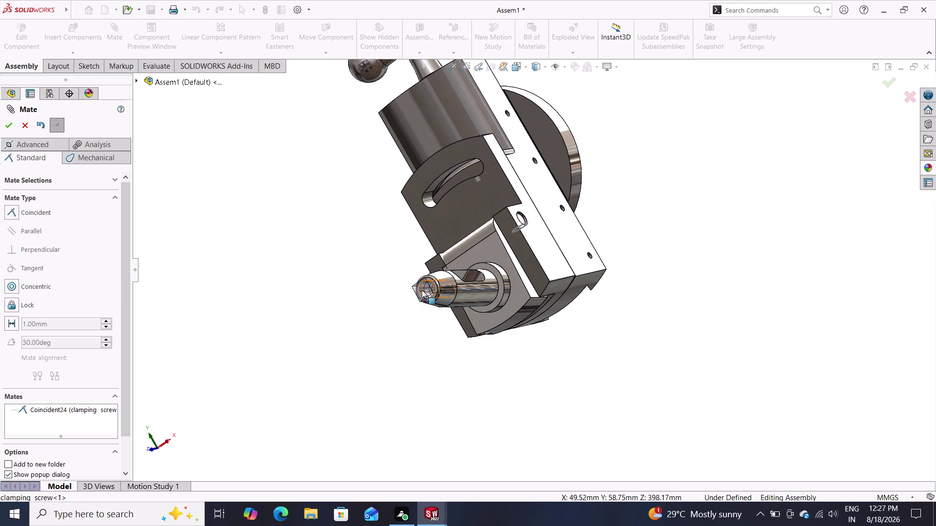
key(Escape)
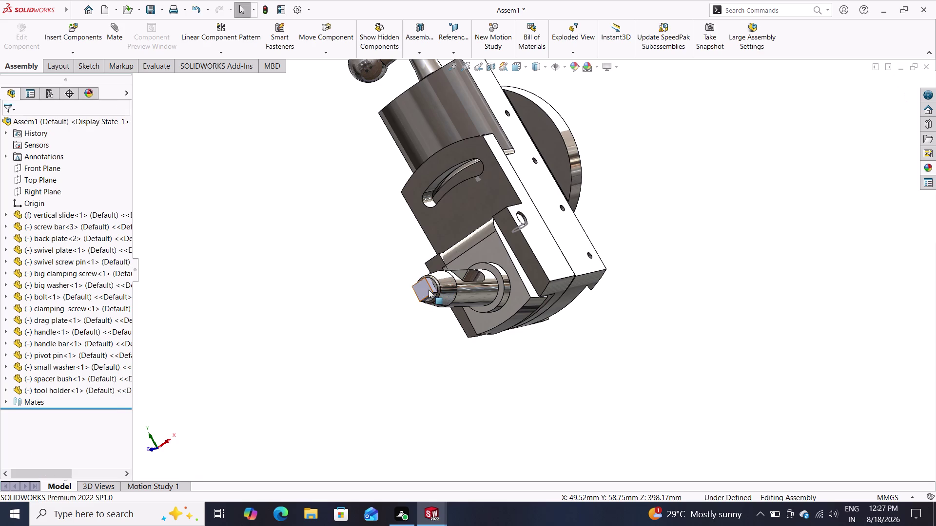
Drag and rotate the clamping screw to test its freedom in the tool holder.
click(433, 287)
drag(433, 286, 408, 302)
drag(408, 302, 395, 305)
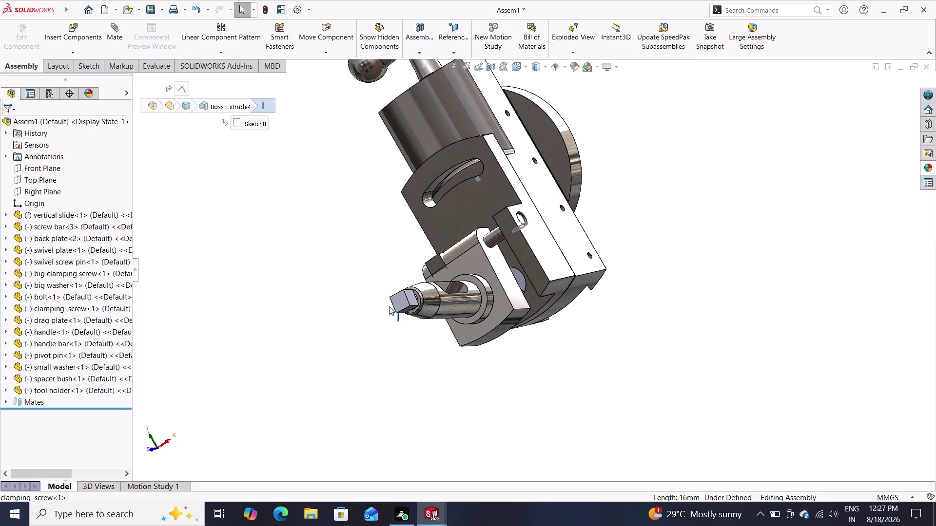
drag(396, 305, 407, 290)
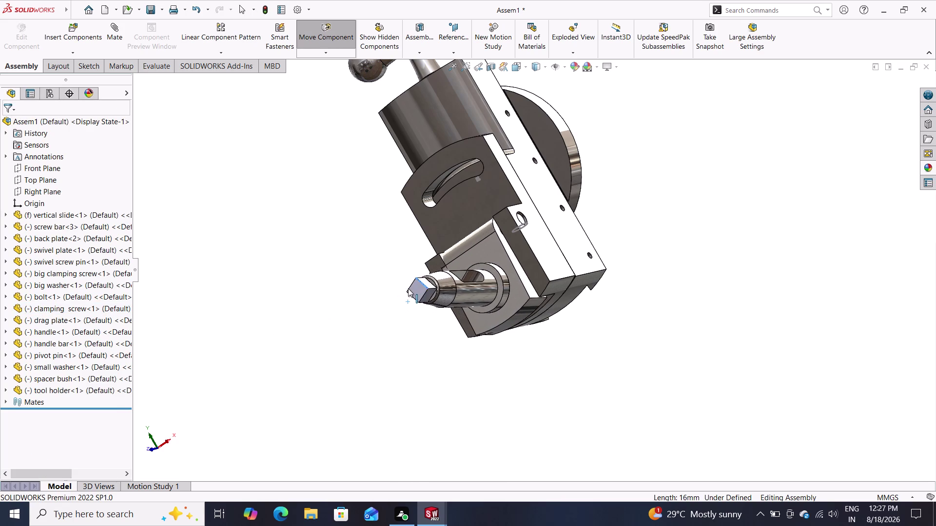
drag(407, 289, 411, 284)
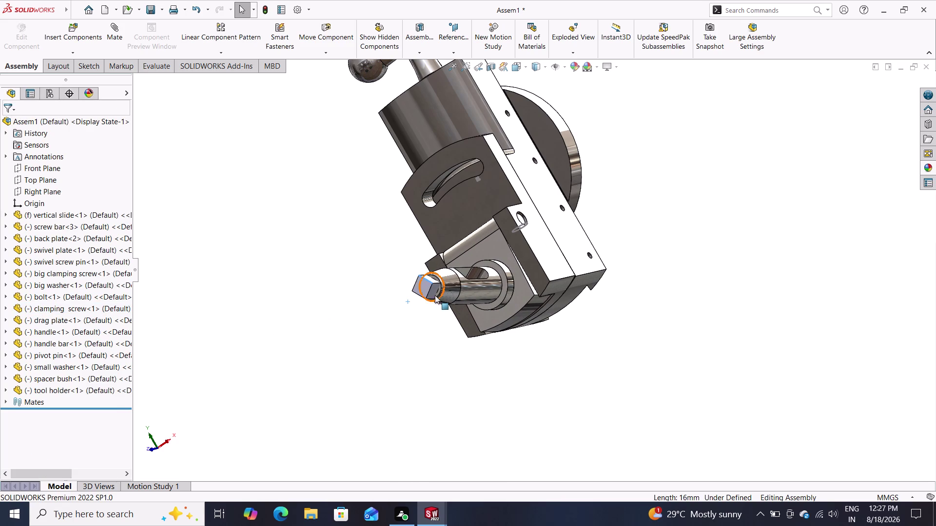
Undo the four test moves with Ctrl+Z.
key(ctrl+z)
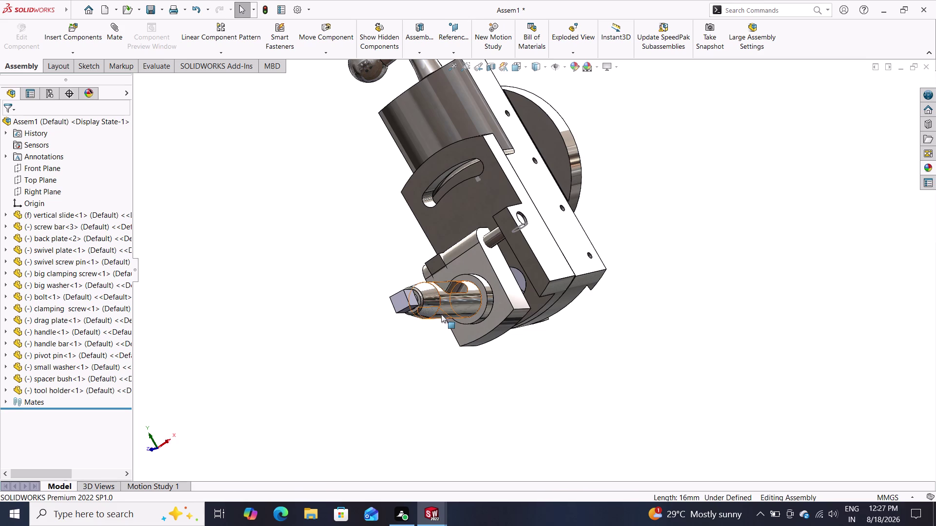
key(ctrl+z)
key(ctrl+z)
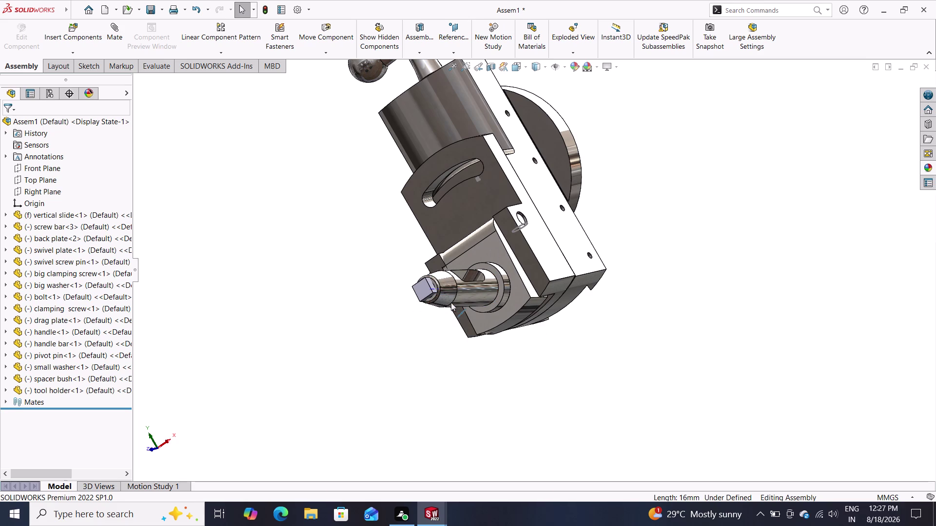
key(ctrl+z)
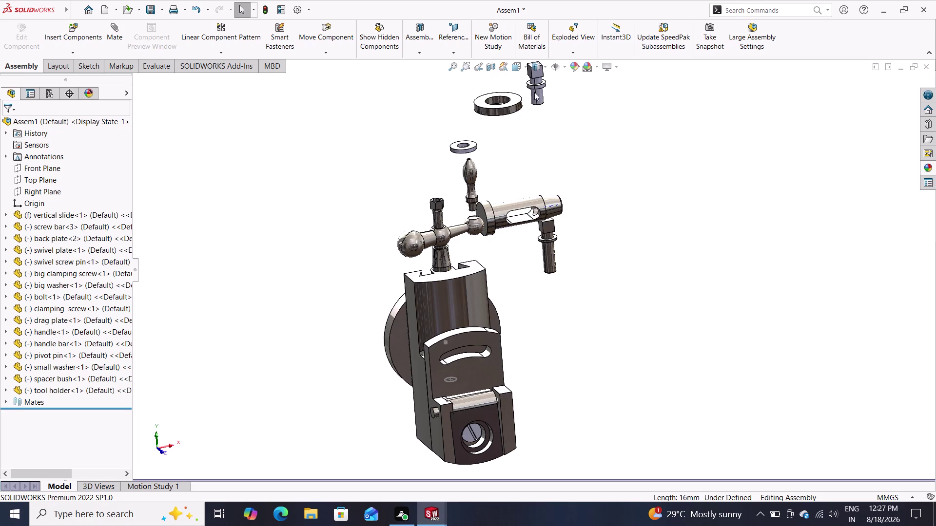
click(110, 39)
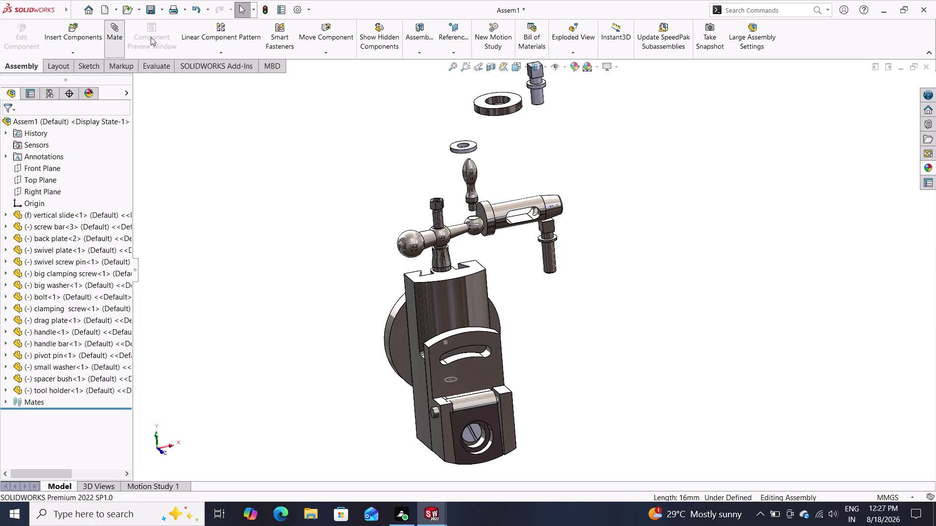
Start a mate, cancel it, restart it, then exit the mate command.
click(538, 95)
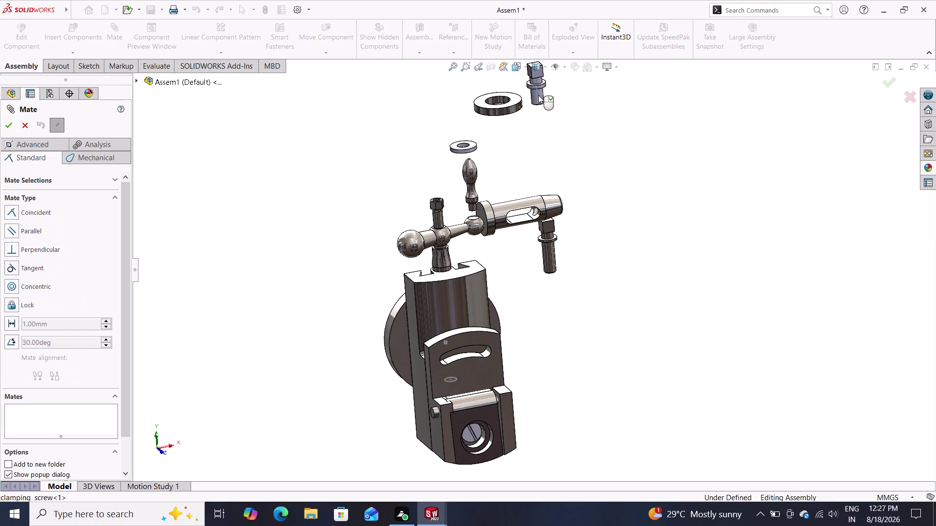
key(Escape)
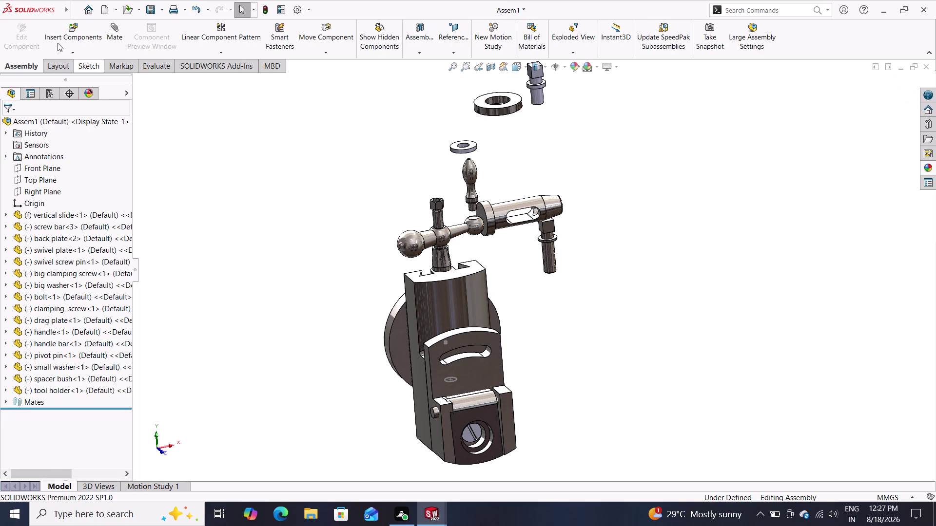
click(113, 28)
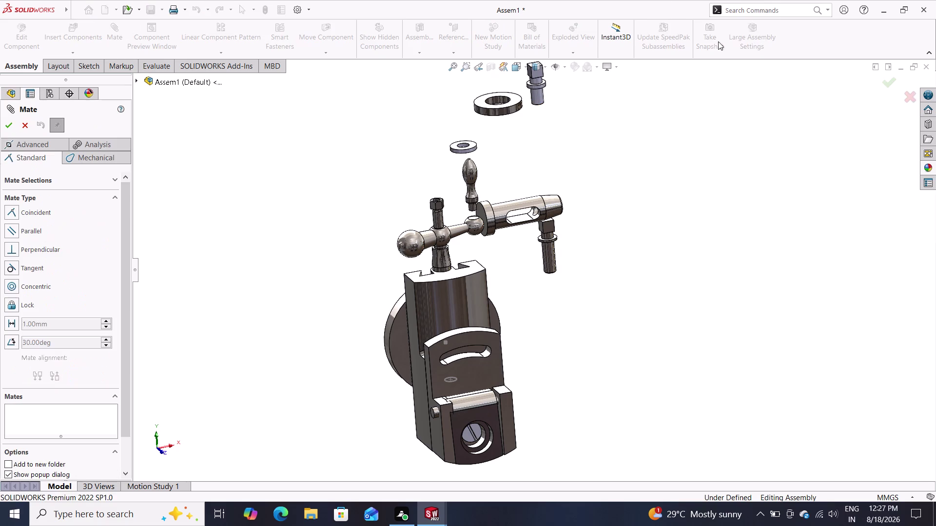
click(539, 100)
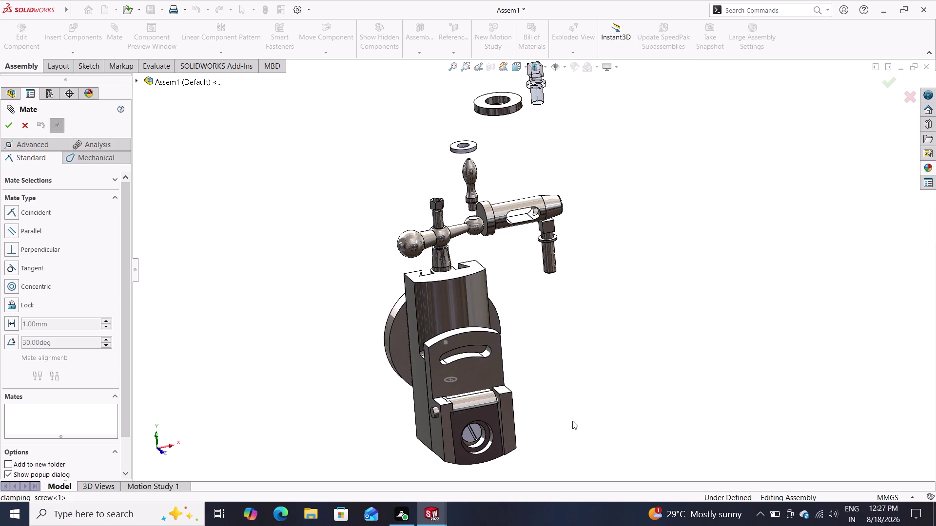
middle_drag(572, 421, 540, 410)
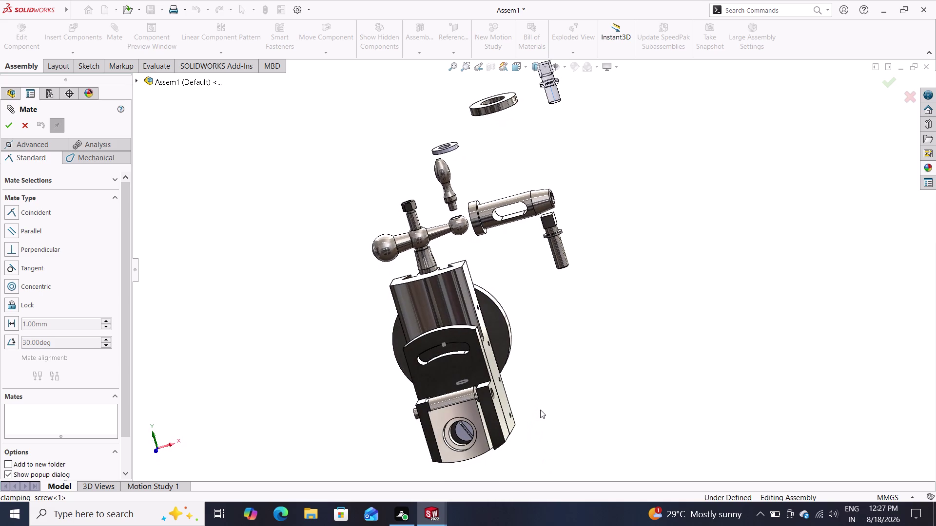
key(grave)
key(Escape)
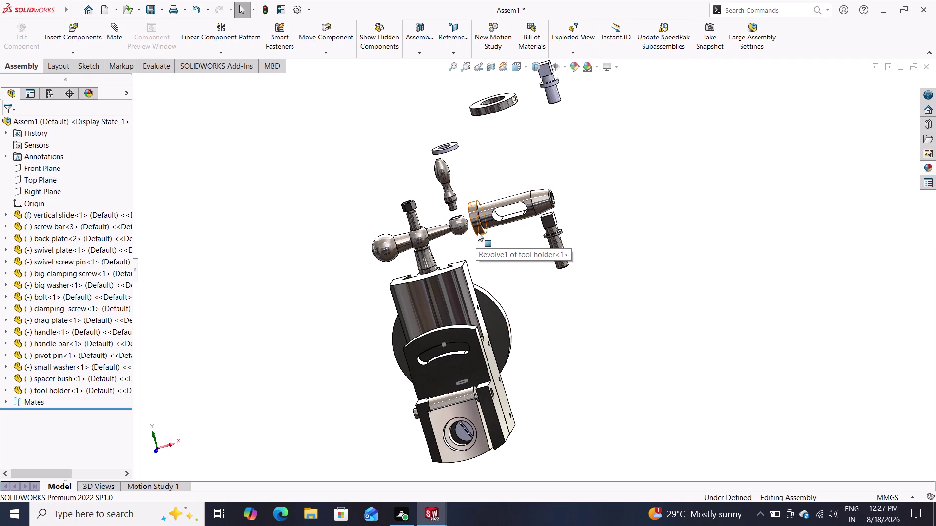
Apply a series of Ctrl+Y redo shortcuts along with Ctrl+T.
key(ctrl+y)
key(ctrl+t)
key(ctrl+y)
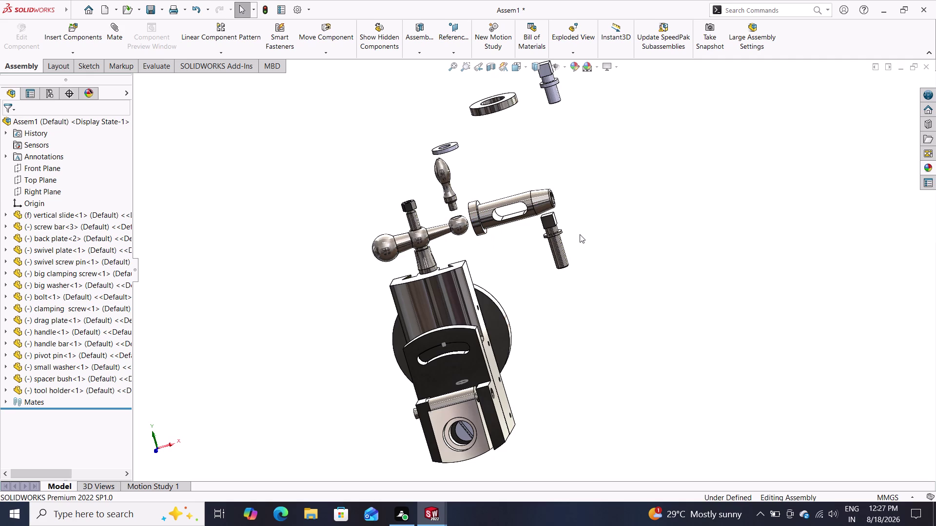
key(ctrl+y)
key(ctrl+y)
key(ctrl+y)
key(ctrl+y)
Select the tool holder and start a new mate on its end edge.
middle_drag(490, 241, 561, 243)
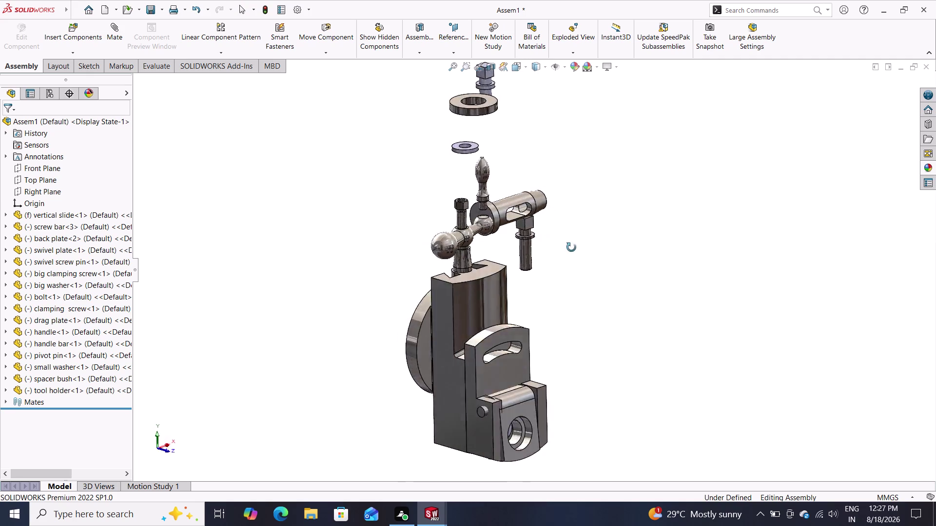
middle_drag(561, 242, 603, 277)
click(495, 222)
middle_drag(589, 273, 573, 272)
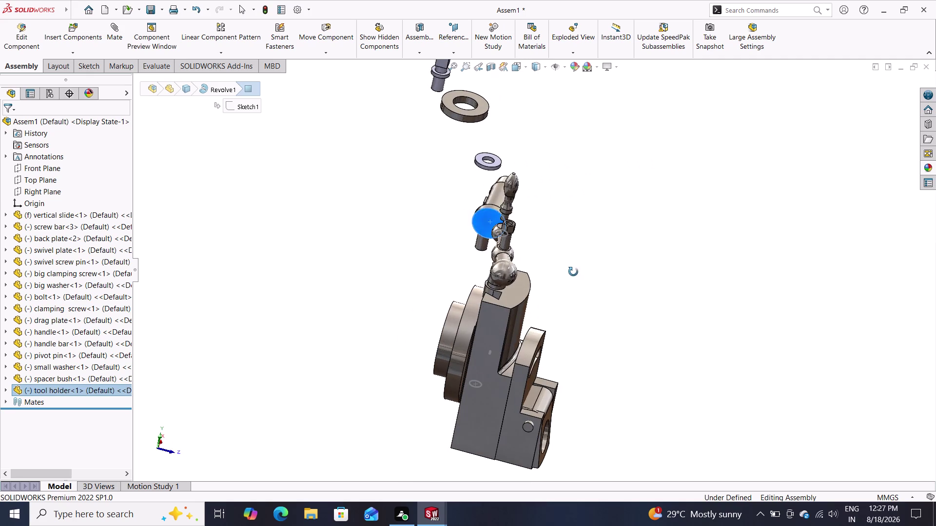
middle_drag(573, 272, 573, 271)
click(111, 25)
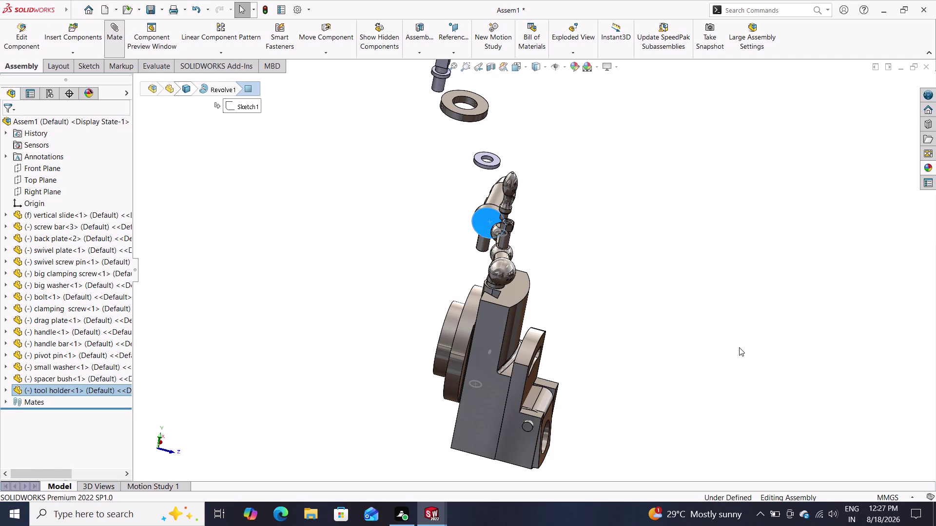
middle_drag(738, 348, 614, 308)
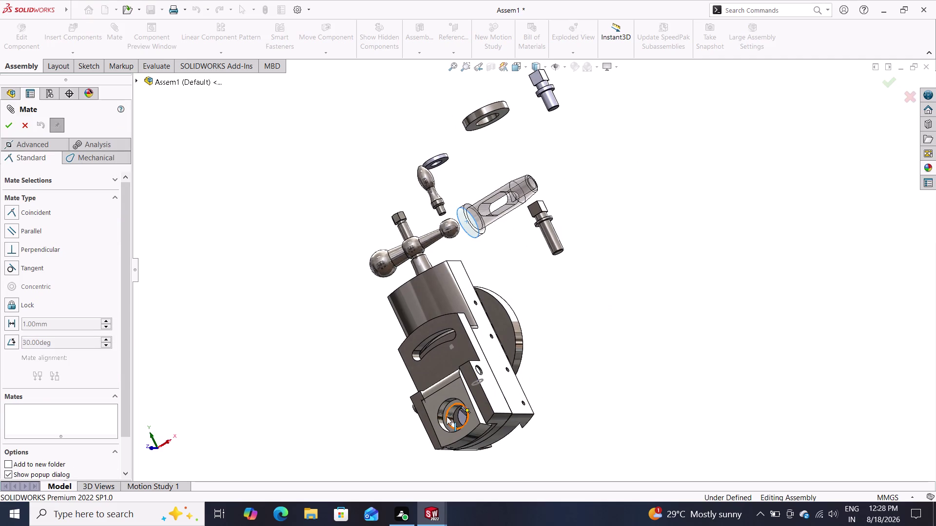
Mate the tool holder coincident with the drag plate hole face.
click(443, 421)
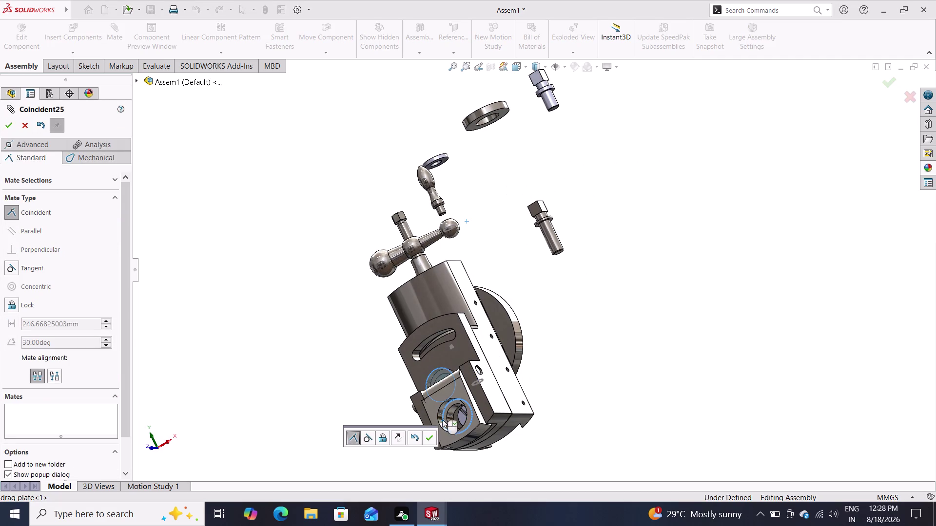
click(424, 437)
middle_drag(613, 359, 625, 427)
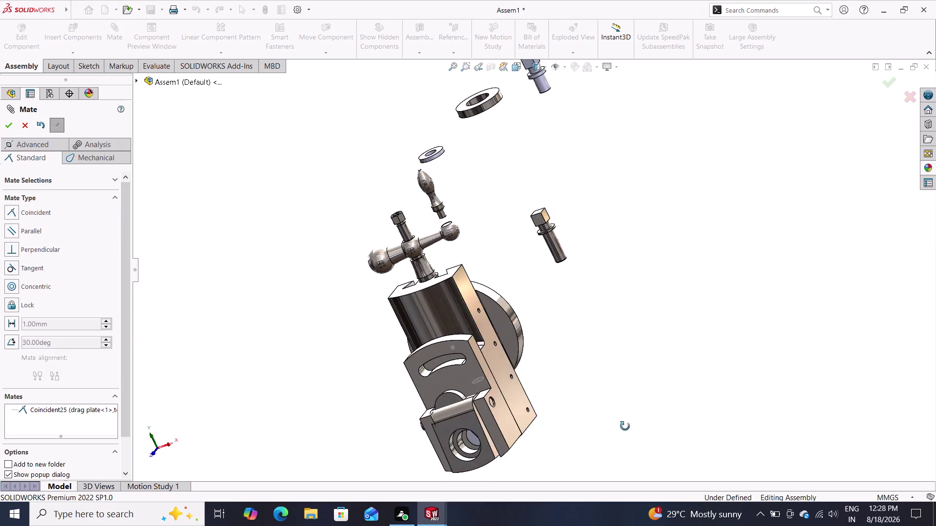
middle_drag(625, 427, 619, 440)
Drag the square block around to test its remaining freedom.
drag(453, 400, 468, 459)
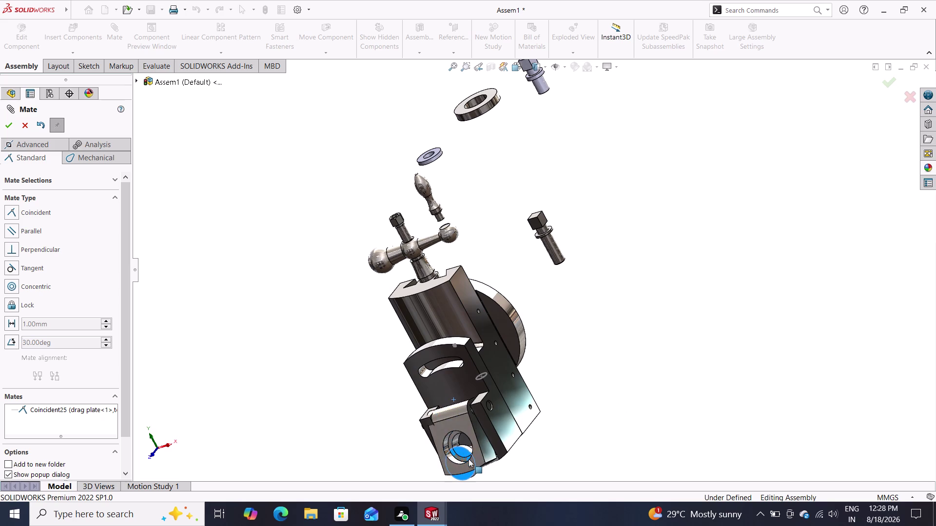
drag(469, 459, 476, 443)
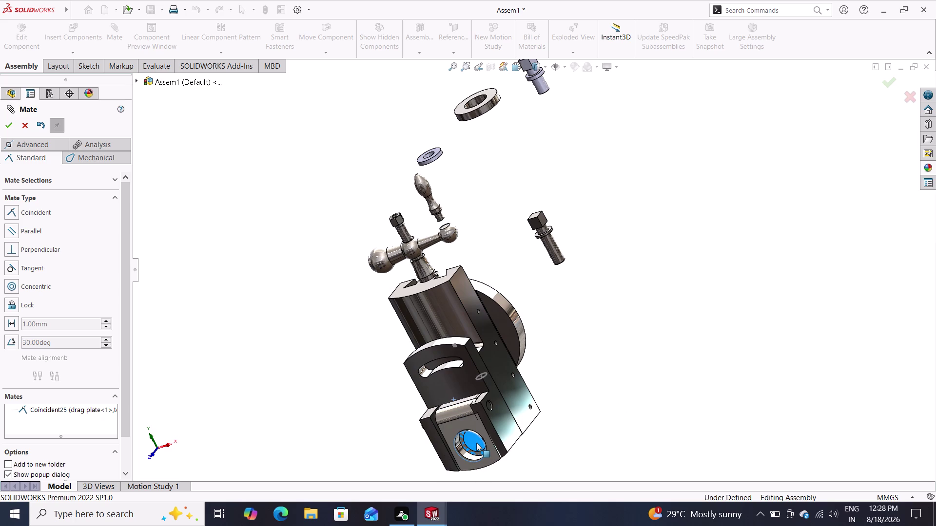
drag(477, 443, 437, 459)
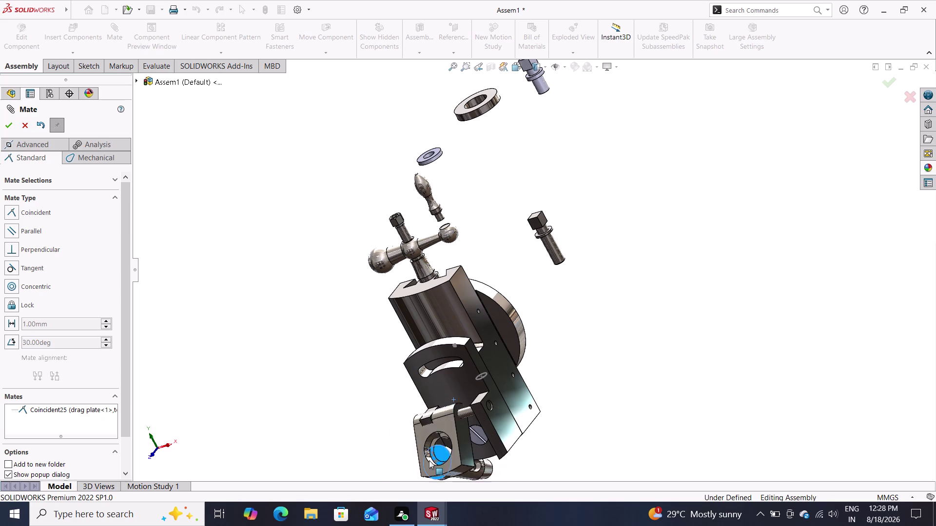
drag(436, 459, 935, 334)
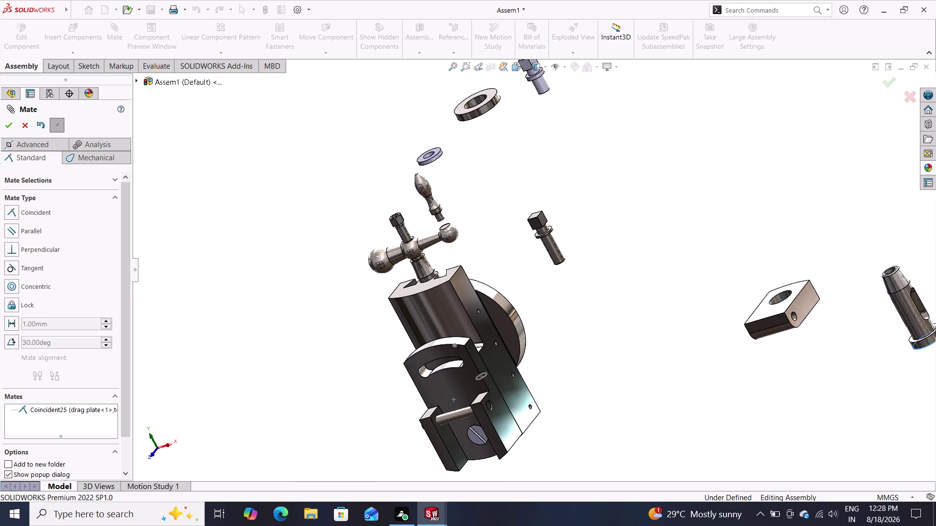
drag(935, 334, 267, 404)
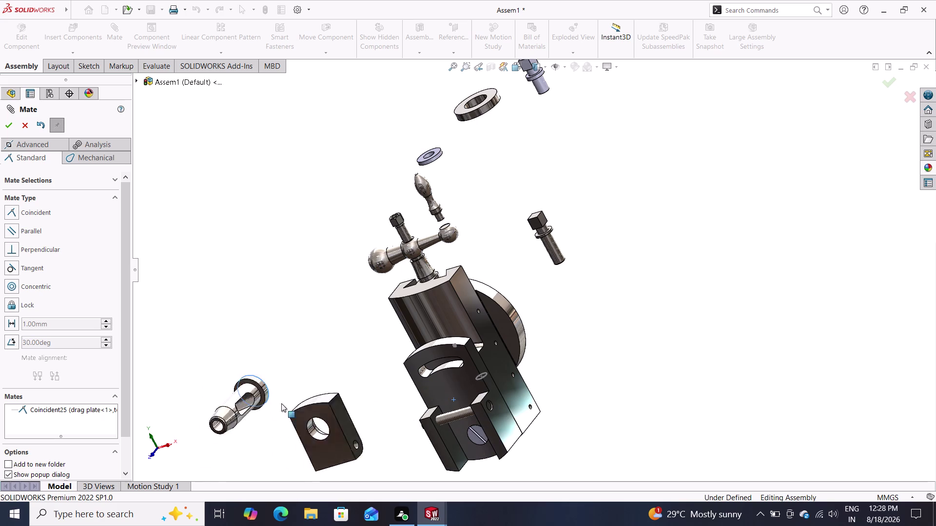
drag(267, 404, 463, 416)
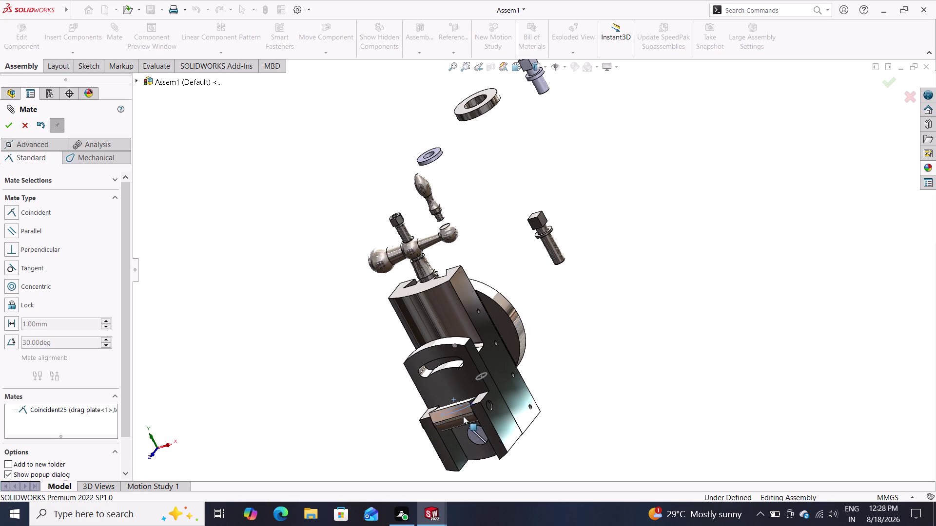
drag(463, 416, 483, 458)
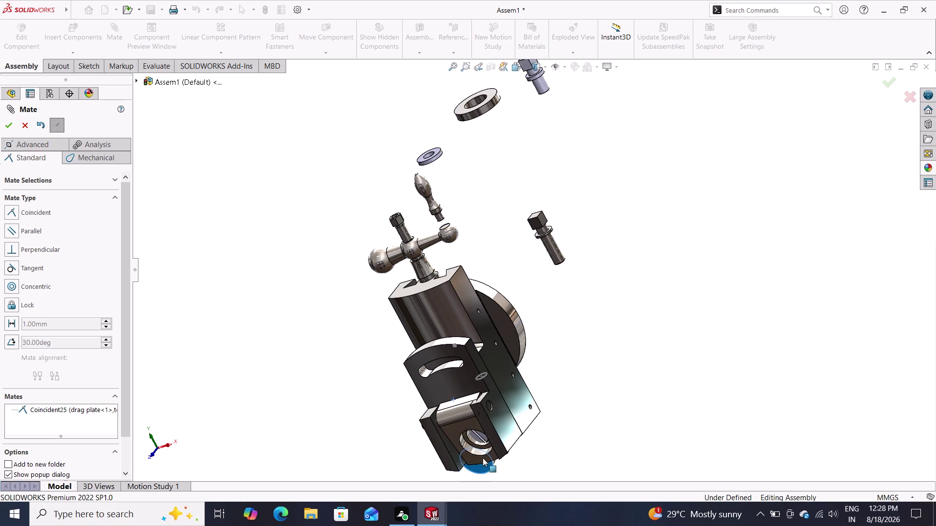
drag(482, 458, 505, 499)
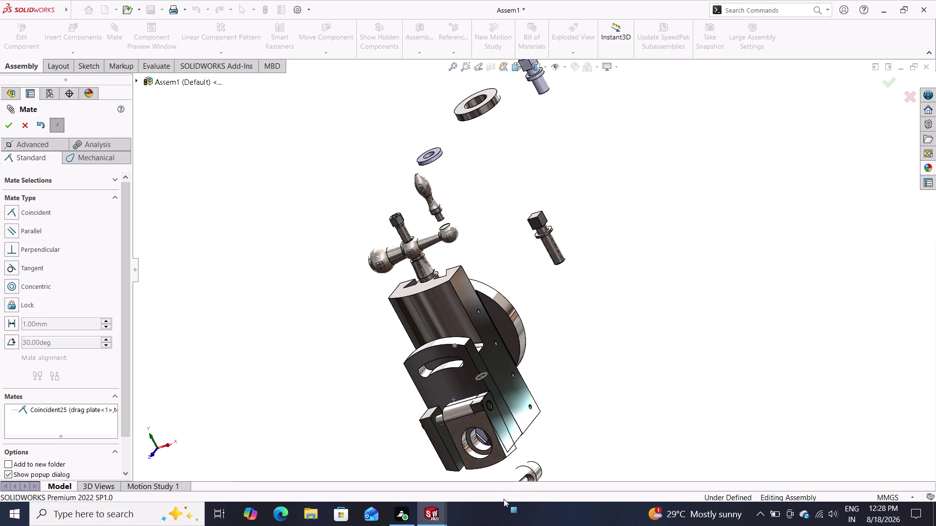
drag(504, 499, 510, 441)
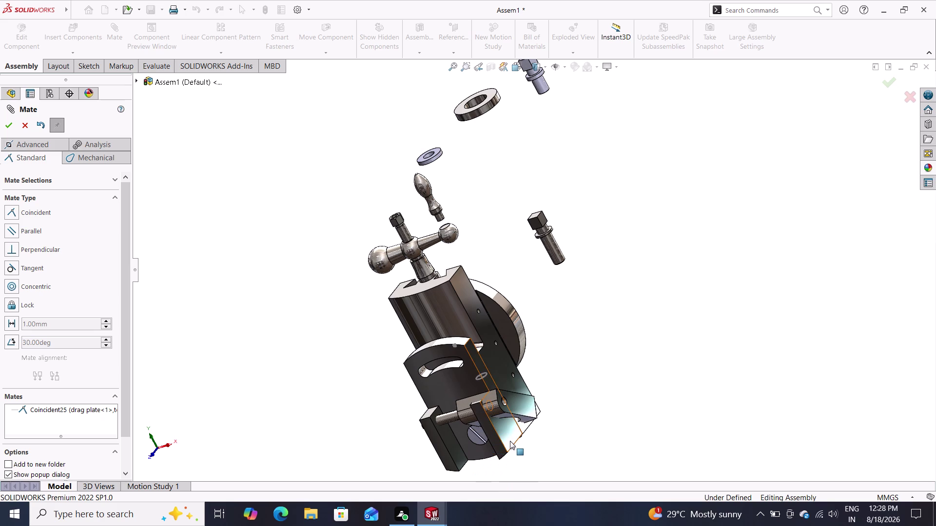
Undo the drag plate's Coincident25 mate.
key(ctrl+z)
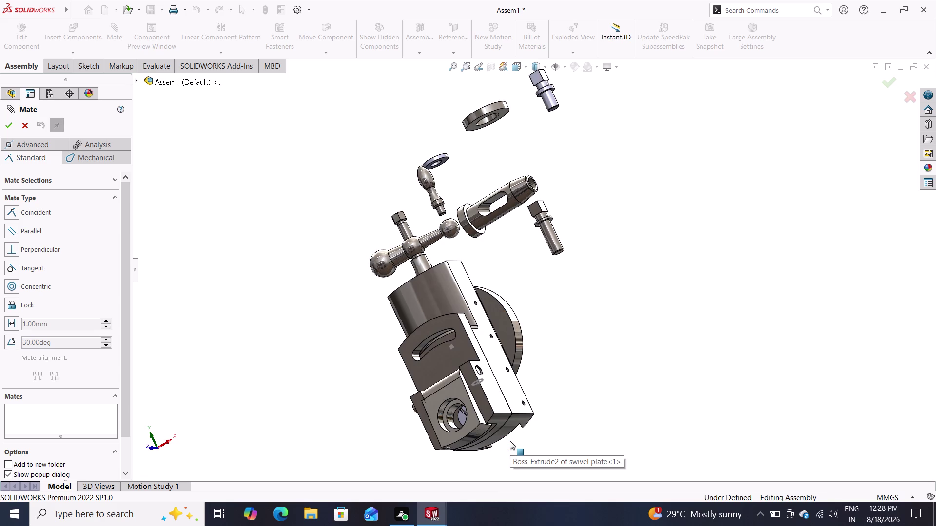
click(479, 424)
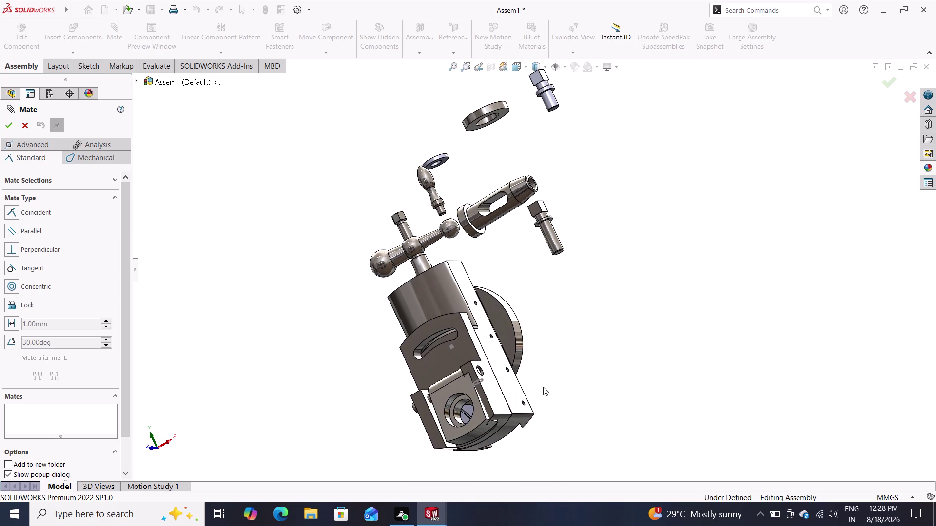
middle_drag(548, 381, 635, 337)
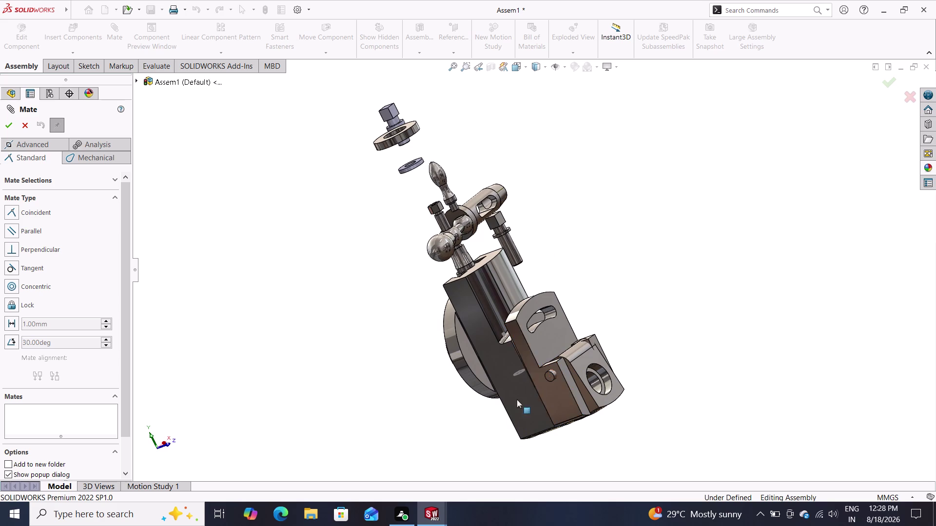
Try a concentric mate between pivot pin and 14 mm hole, cancelling when unsolvable.
click(553, 376)
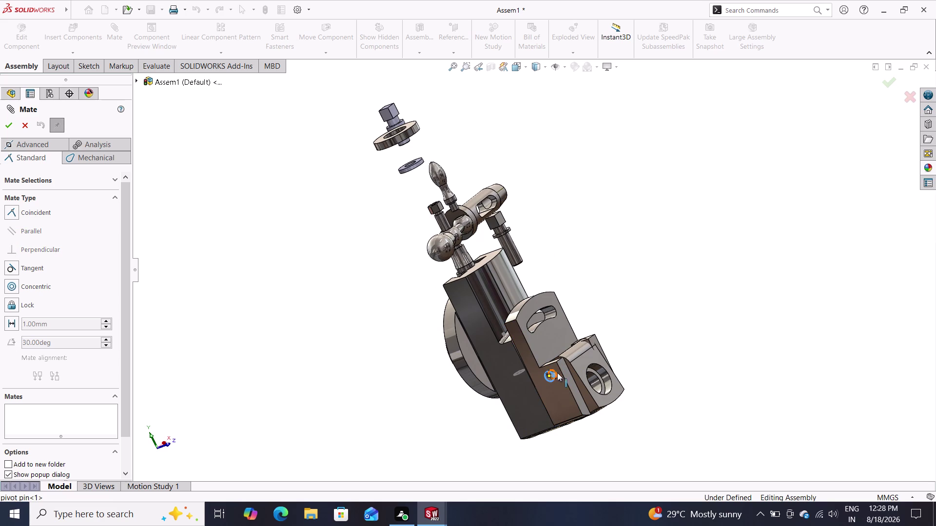
triple_click(556, 375)
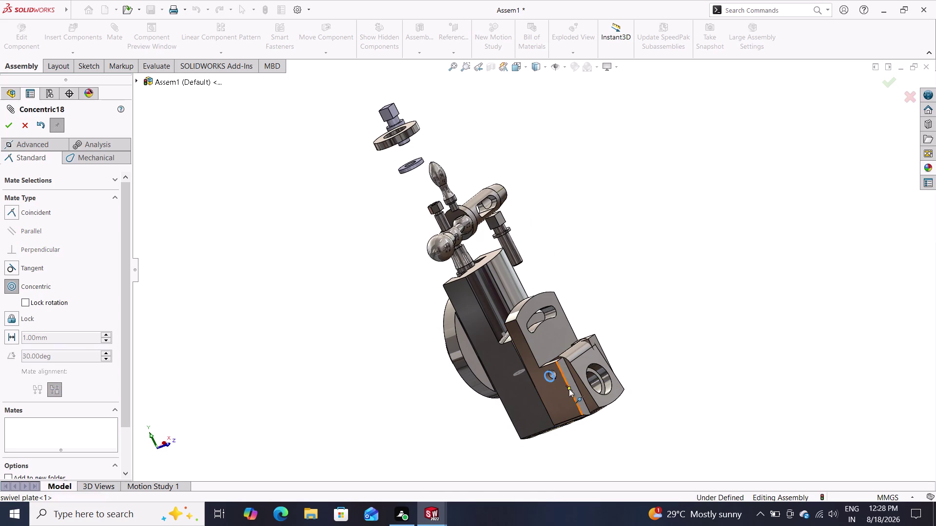
click(556, 374)
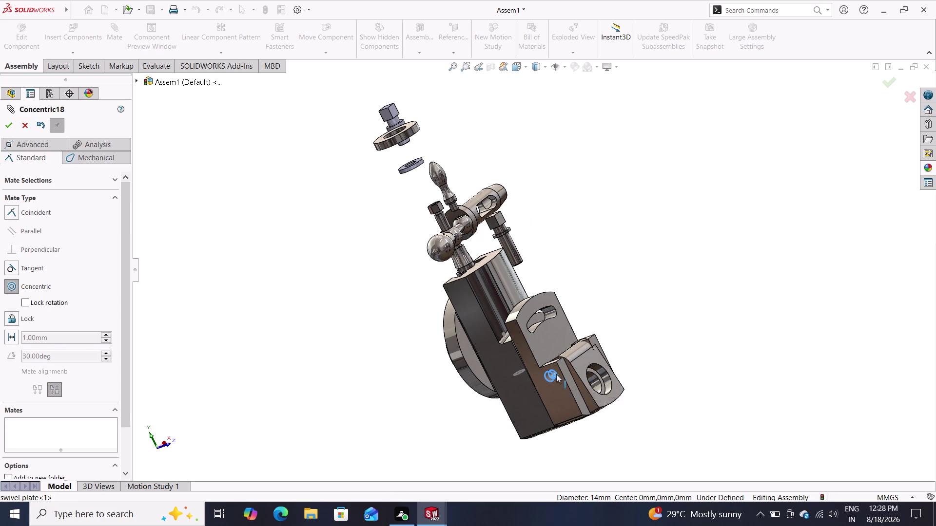
click(568, 390)
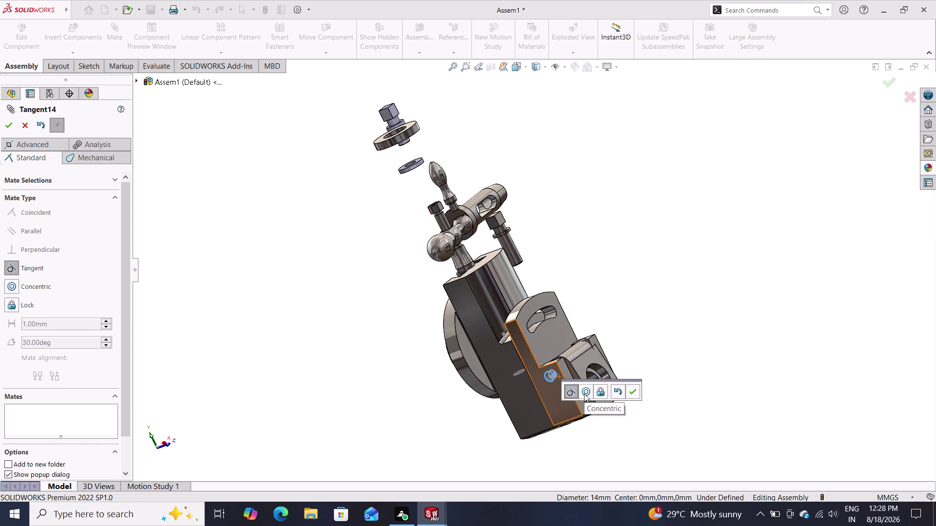
click(626, 390)
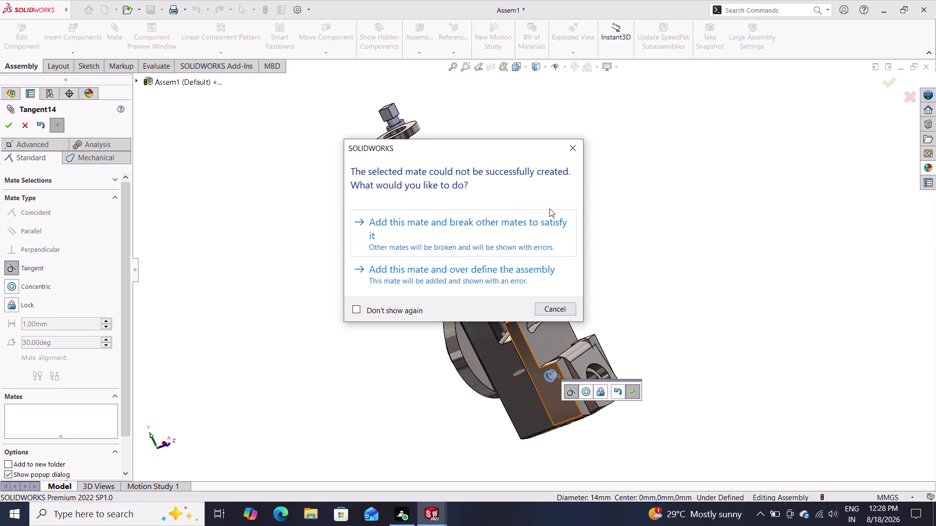
click(572, 148)
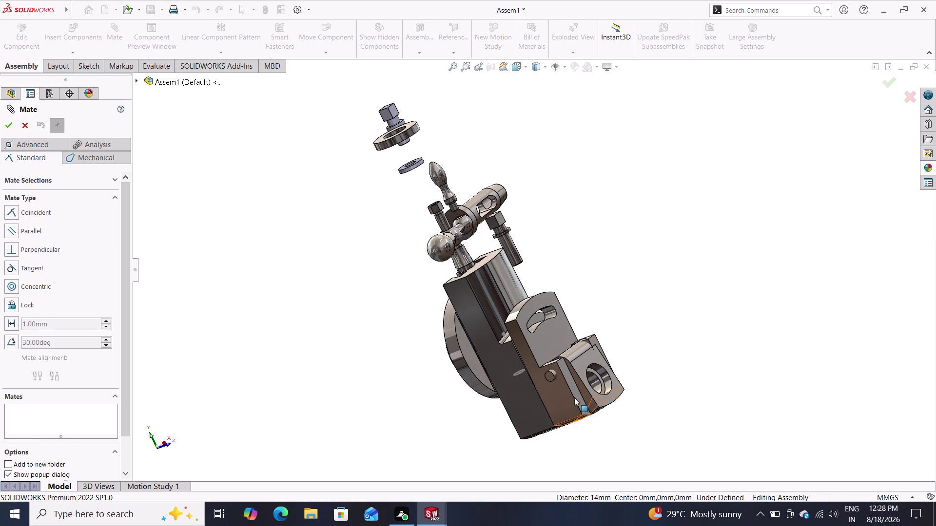
Mate the pivot pin face coincident with the swivel plate face.
middle_drag(581, 381, 588, 324)
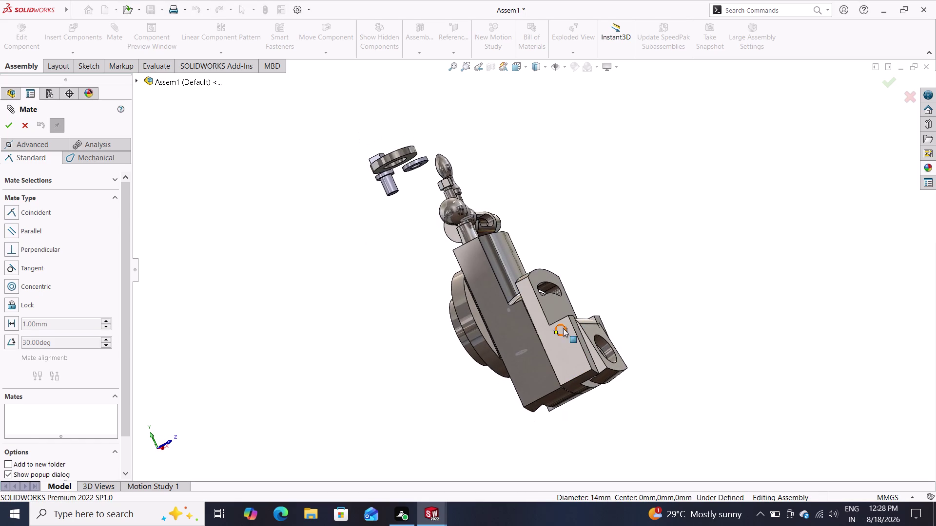
click(563, 334)
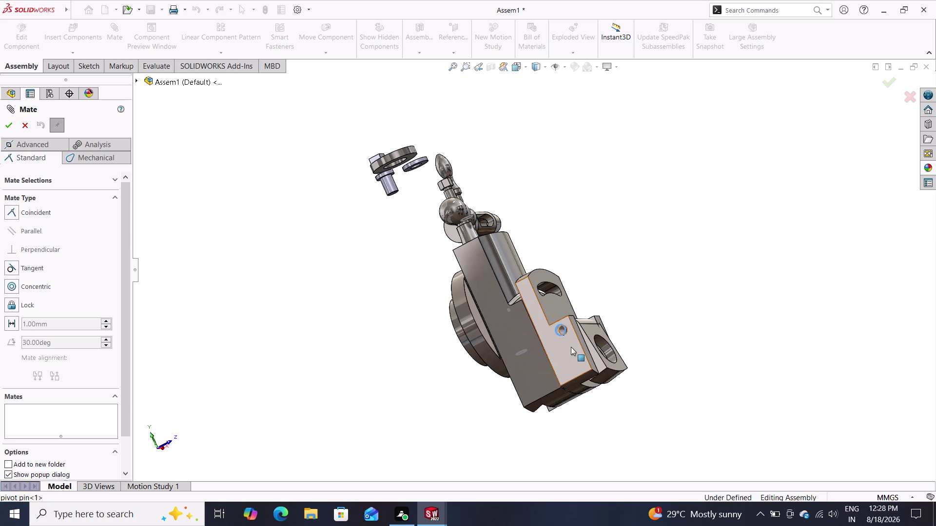
click(571, 340)
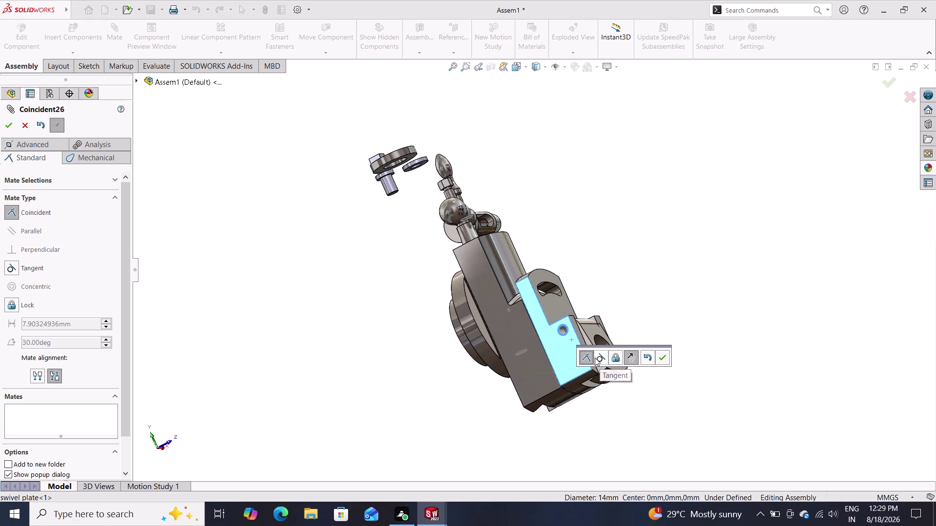
click(657, 355)
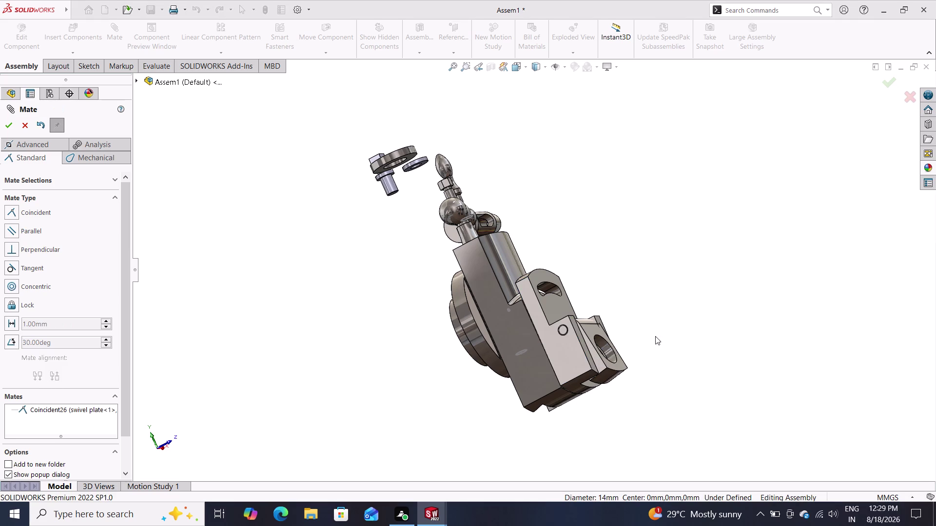
Drag the square block to test its freedom.
middle_drag(655, 336, 597, 292)
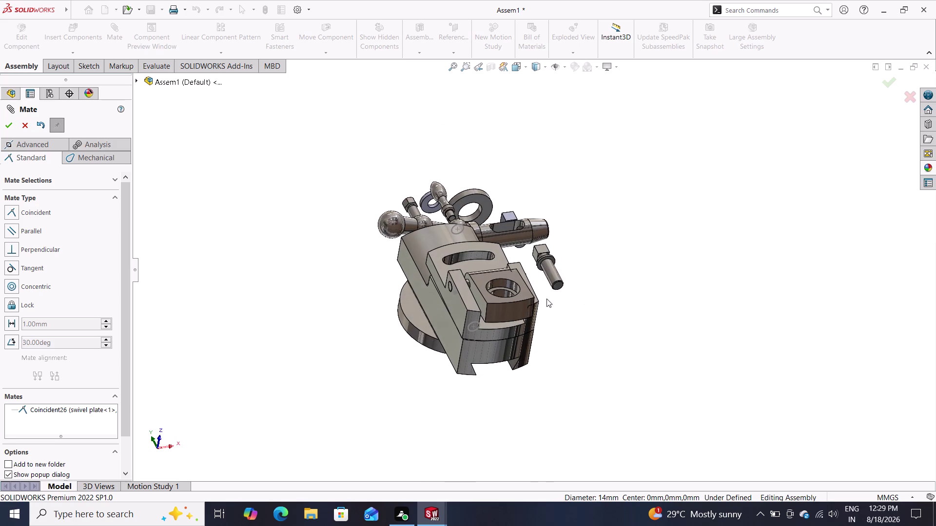
drag(513, 308, 517, 297)
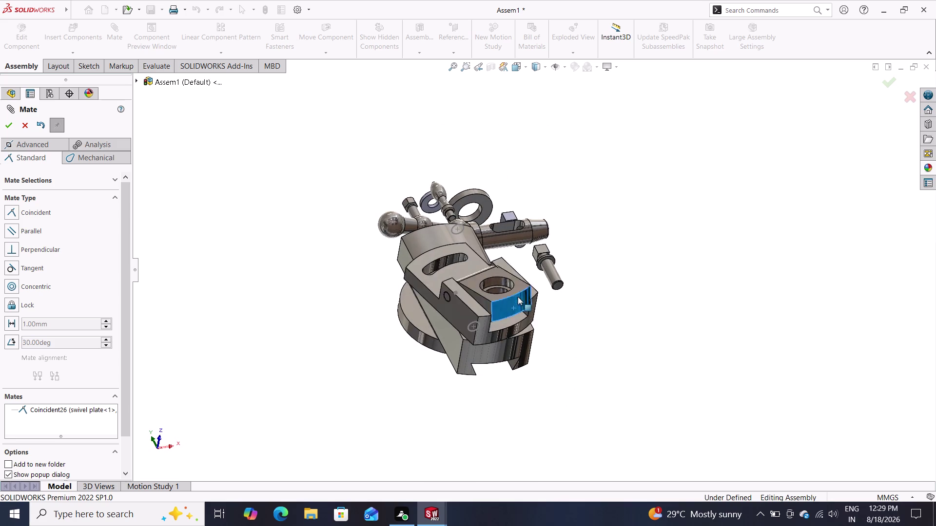
drag(518, 298, 516, 235)
click(516, 236)
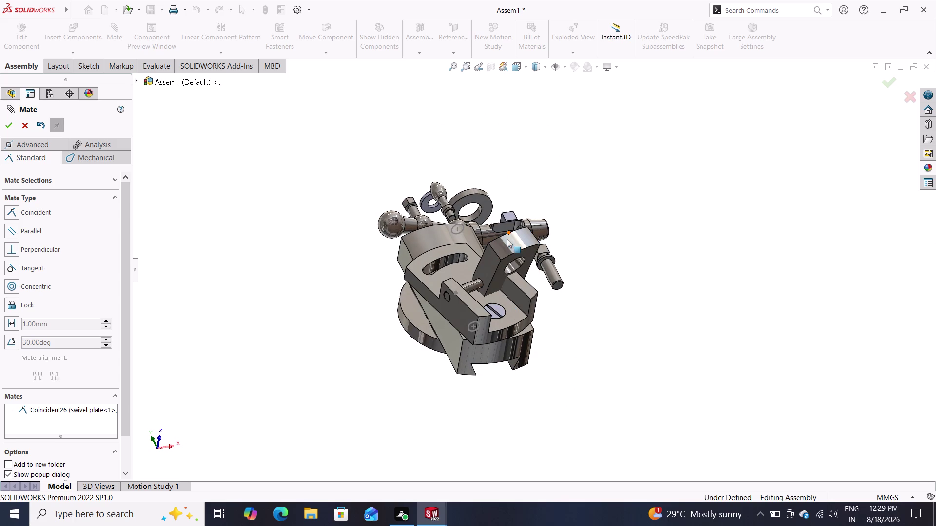
Swing the swivel plate about its pin, then pick the vertical slide face.
drag(503, 243, 489, 290)
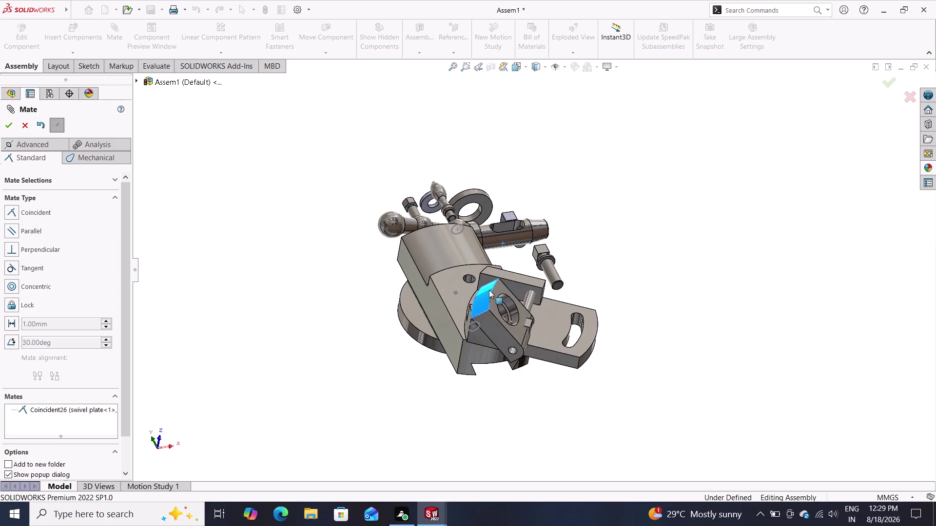
drag(489, 290, 505, 266)
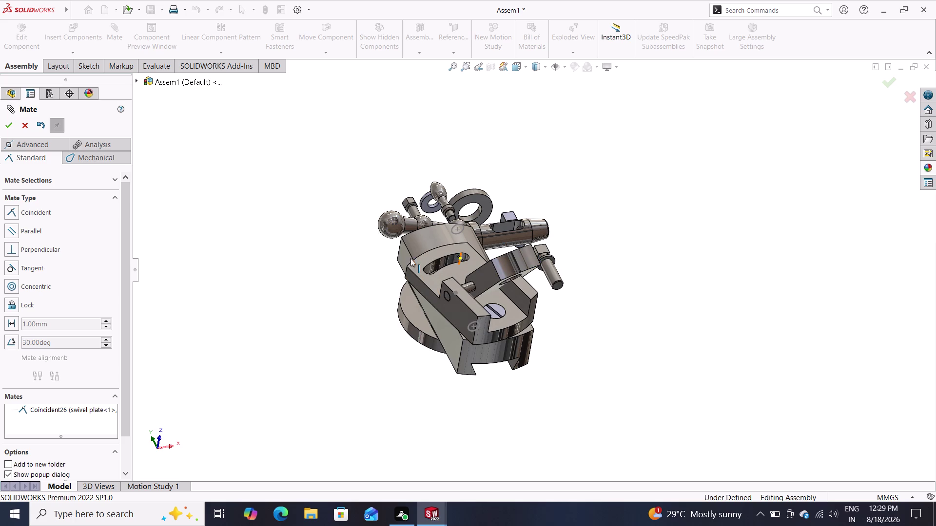
drag(429, 281, 629, 395)
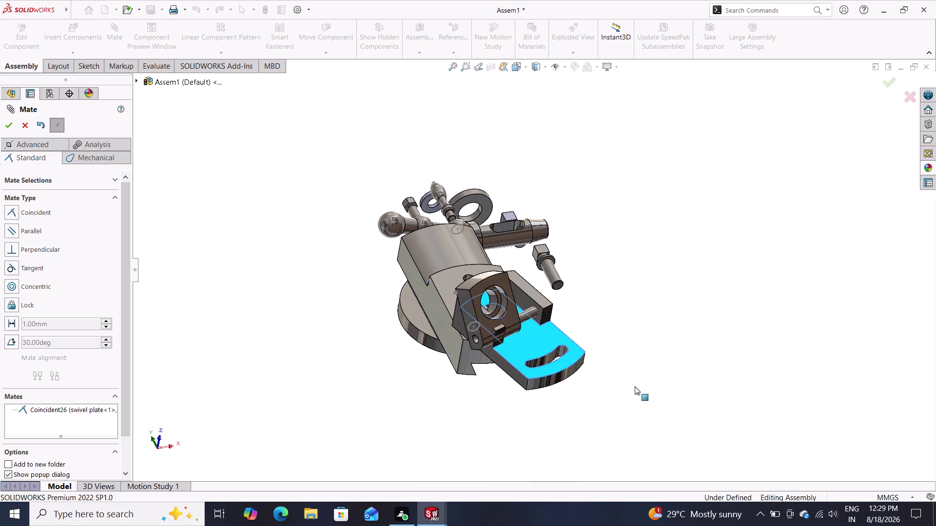
drag(630, 395, 599, 390)
middle_drag(607, 310, 595, 374)
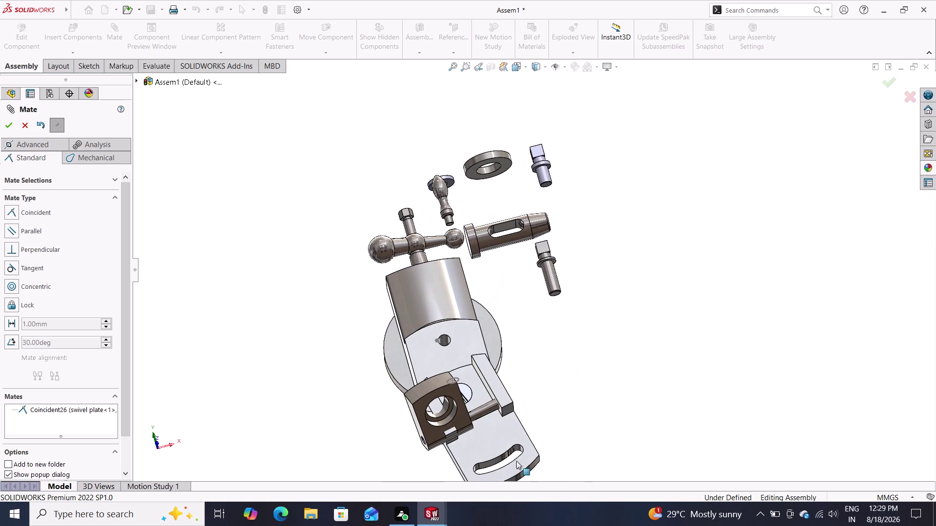
drag(522, 459, 367, 308)
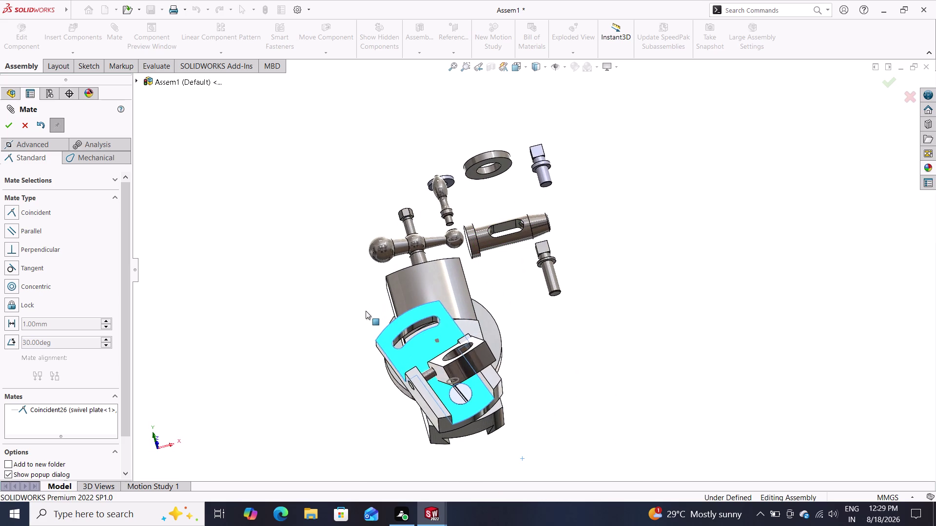
drag(367, 308, 375, 336)
drag(378, 337, 451, 318)
drag(449, 318, 400, 329)
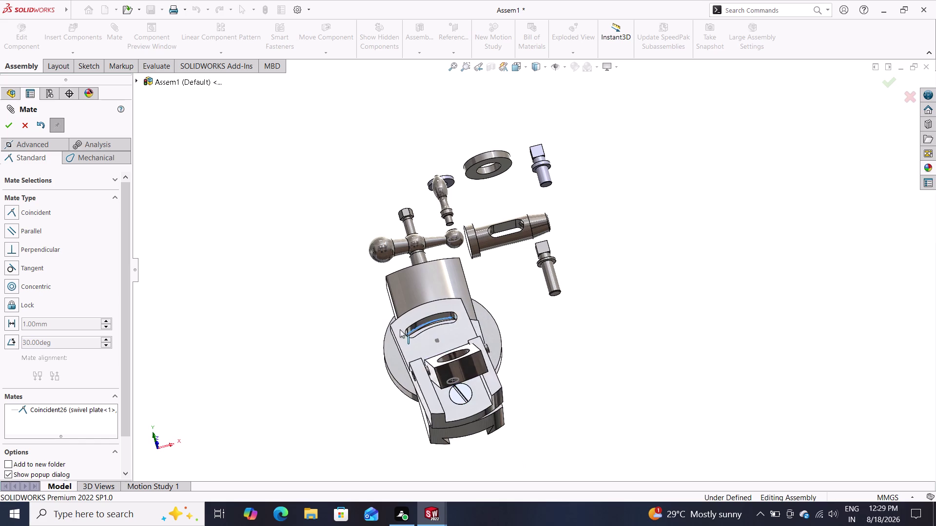
drag(400, 329, 389, 320)
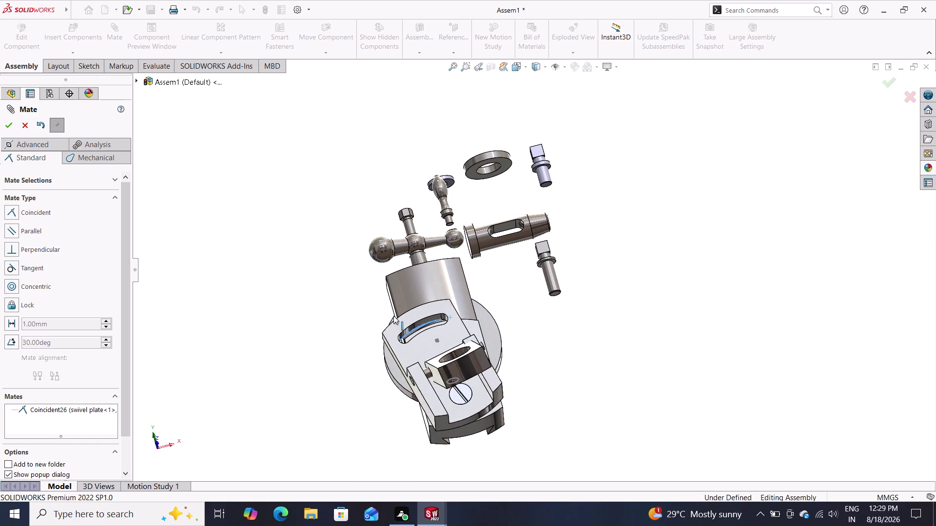
drag(388, 320, 373, 330)
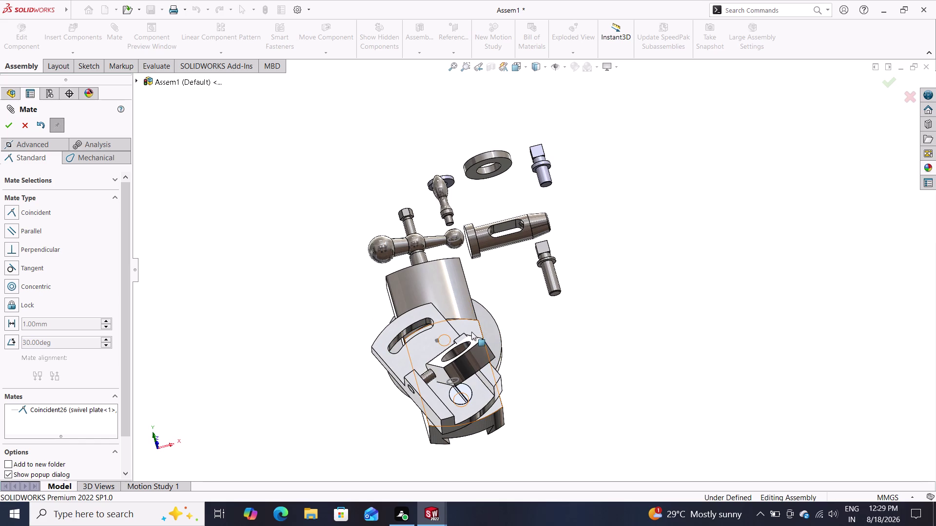
click(472, 332)
Mate the vertical slide coincident with the swivel plate face (Coincident27).
middle_drag(512, 328, 637, 325)
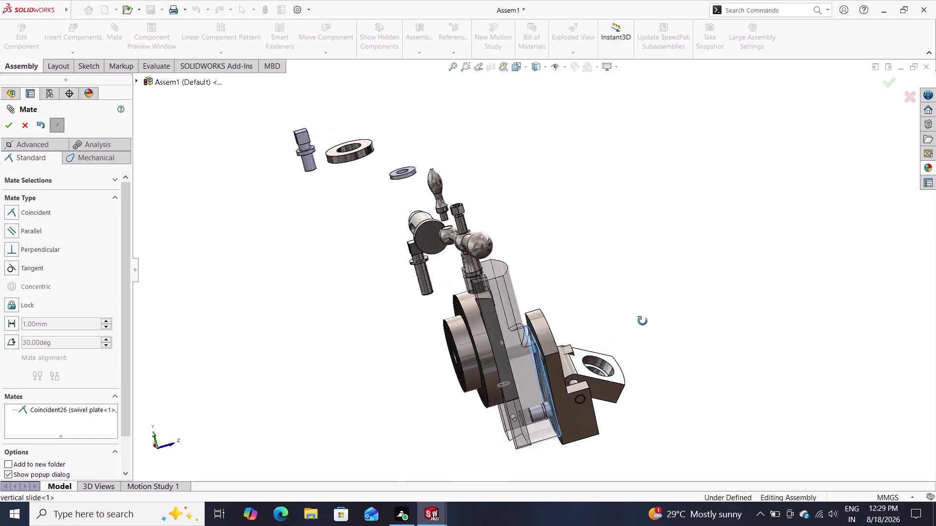
middle_drag(637, 326, 668, 305)
click(580, 369)
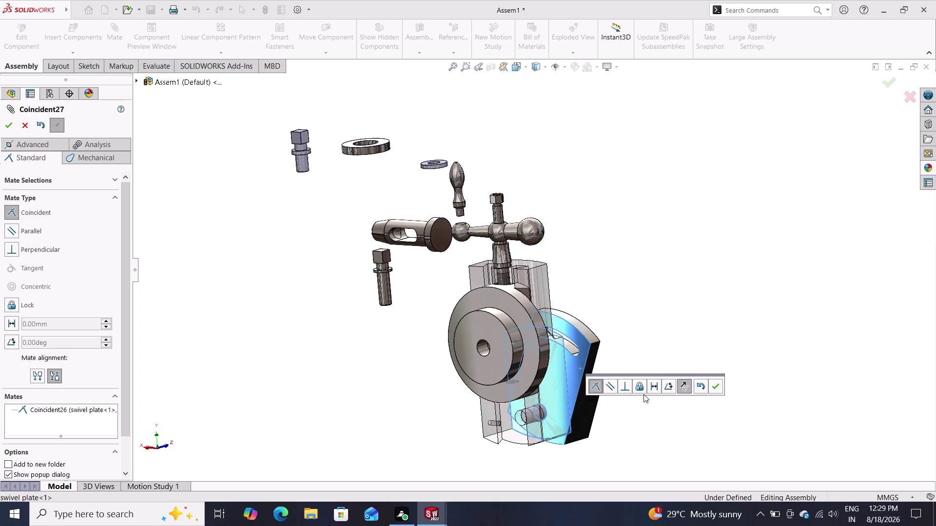
click(717, 389)
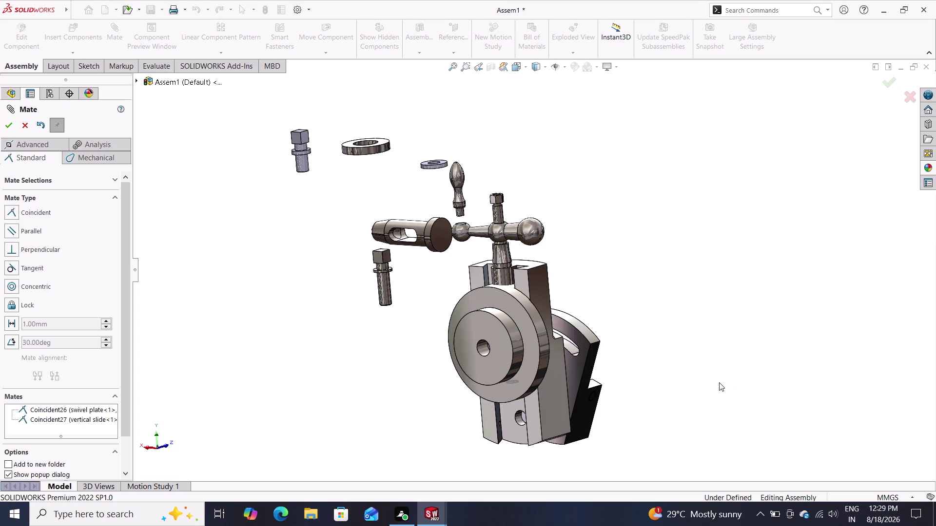
Drag around the swivel plate area, then exit mating.
middle_drag(719, 382, 622, 389)
click(450, 345)
drag(452, 346, 459, 344)
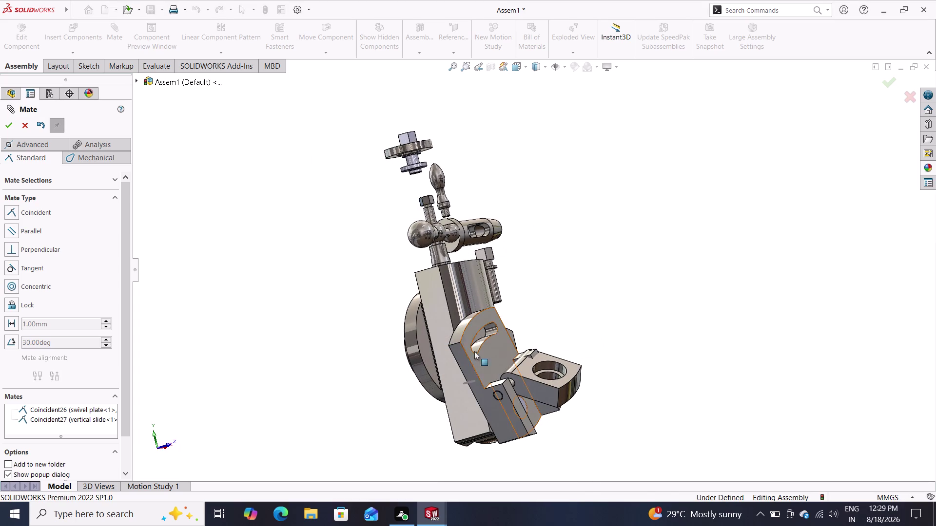
drag(475, 352, 516, 320)
click(515, 321)
drag(496, 314, 537, 300)
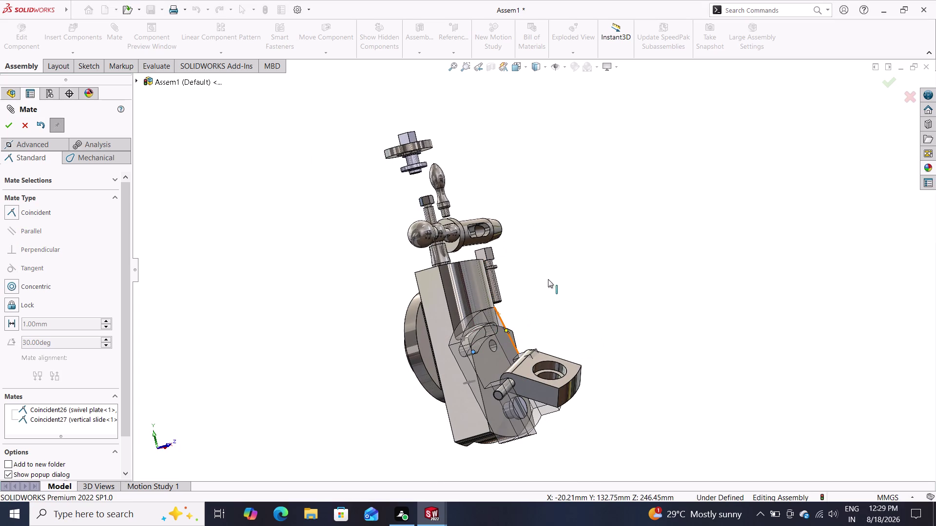
key(Escape)
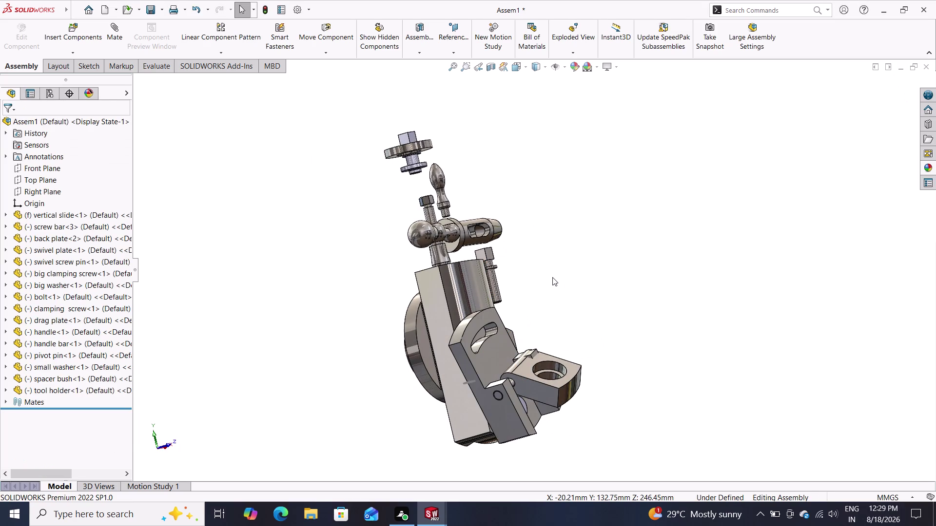
Cut and undo, then orbit and drag to inspect the swivel plate.
key(ctrl+x)
key(ctrl+z)
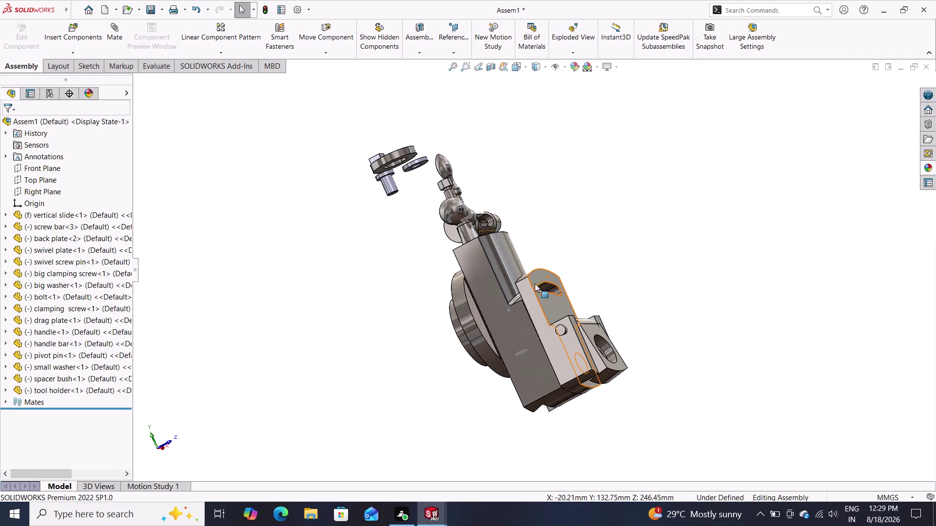
middle_drag(623, 214, 553, 344)
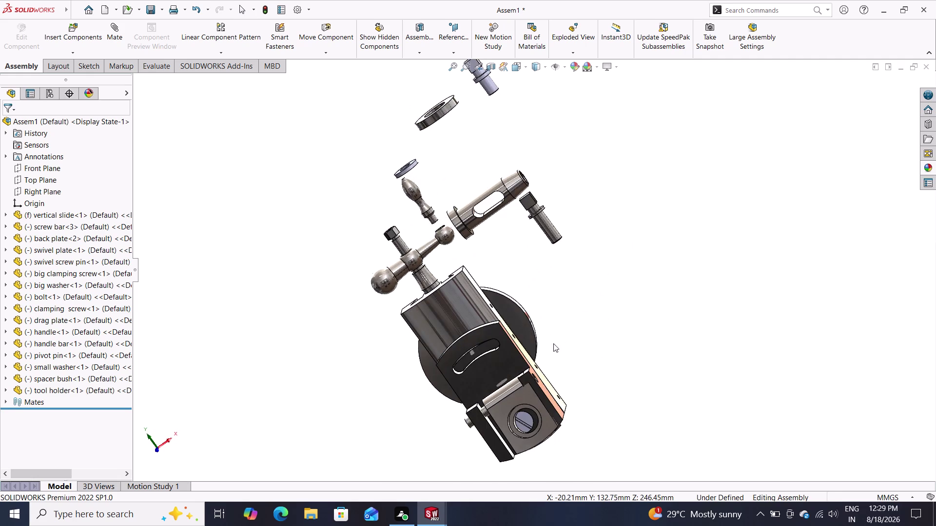
double_click(497, 334)
drag(498, 334, 533, 335)
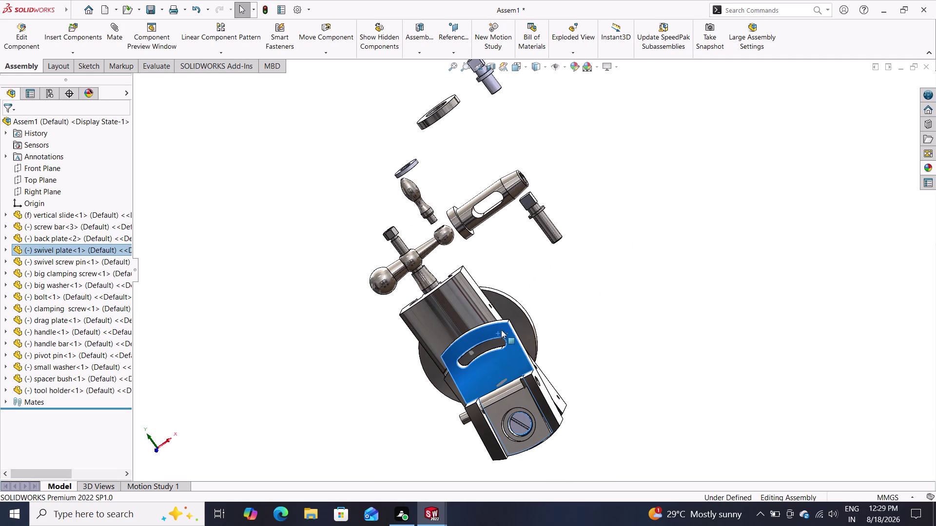
drag(504, 326, 497, 333)
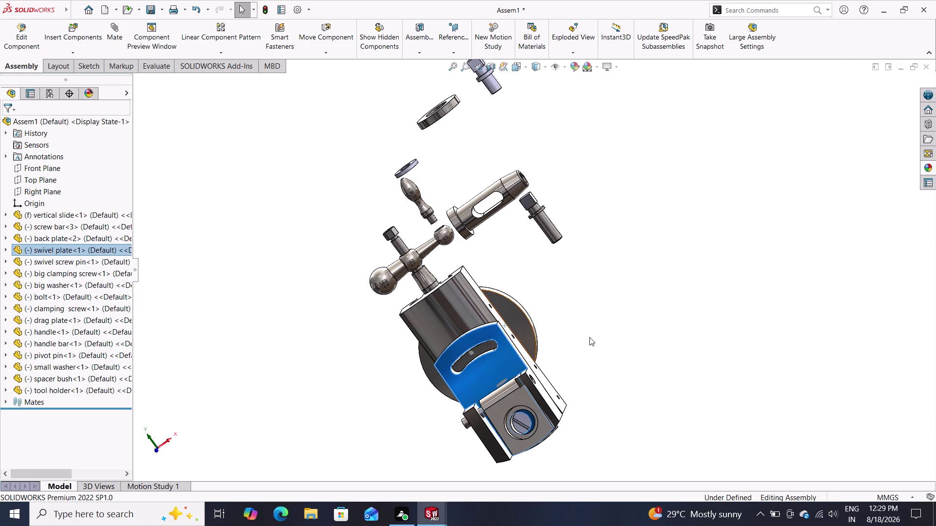
middle_drag(590, 336, 610, 310)
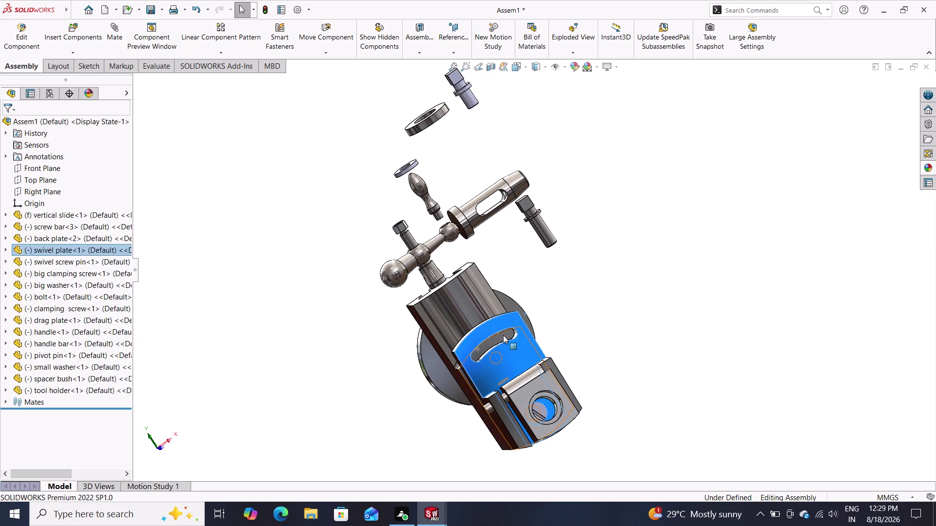
drag(518, 320, 511, 323)
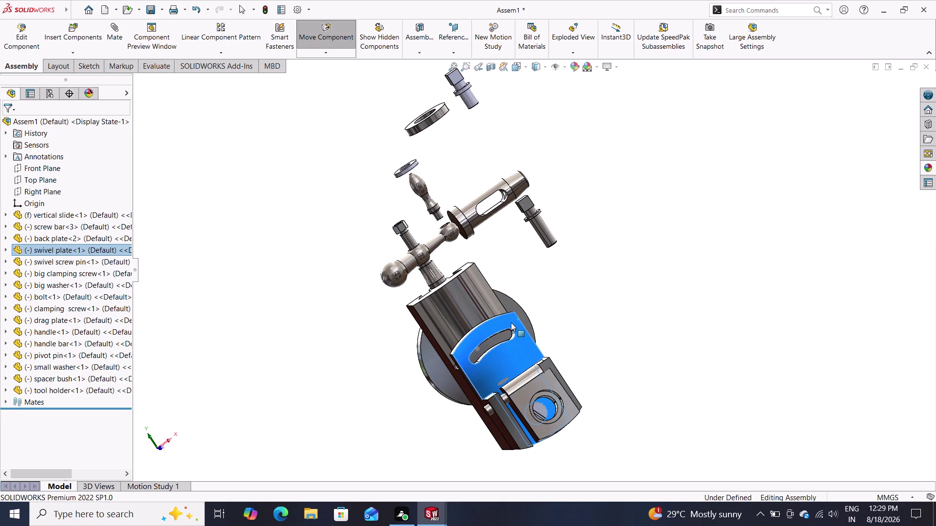
drag(512, 323, 511, 323)
Reselect the swivel plate and start a mate with the vertical slide face.
click(504, 334)
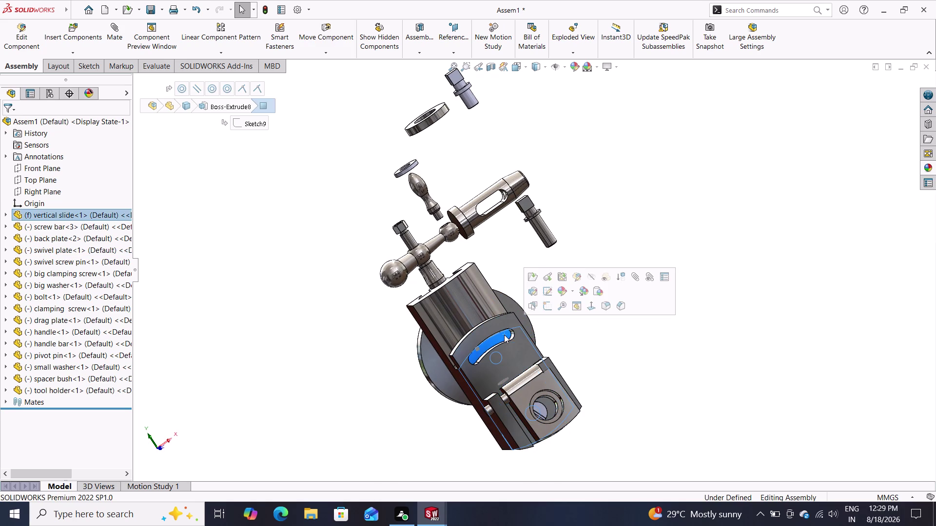
triple_click(504, 322)
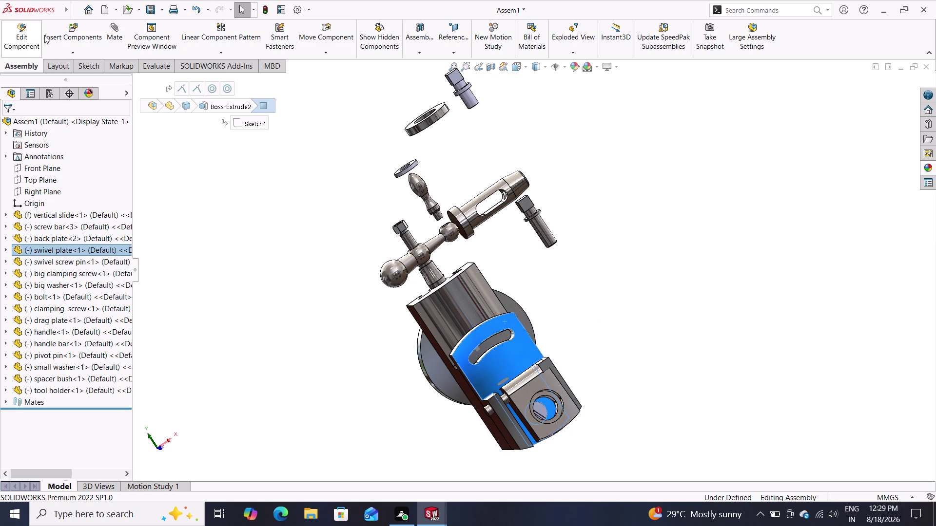
click(107, 24)
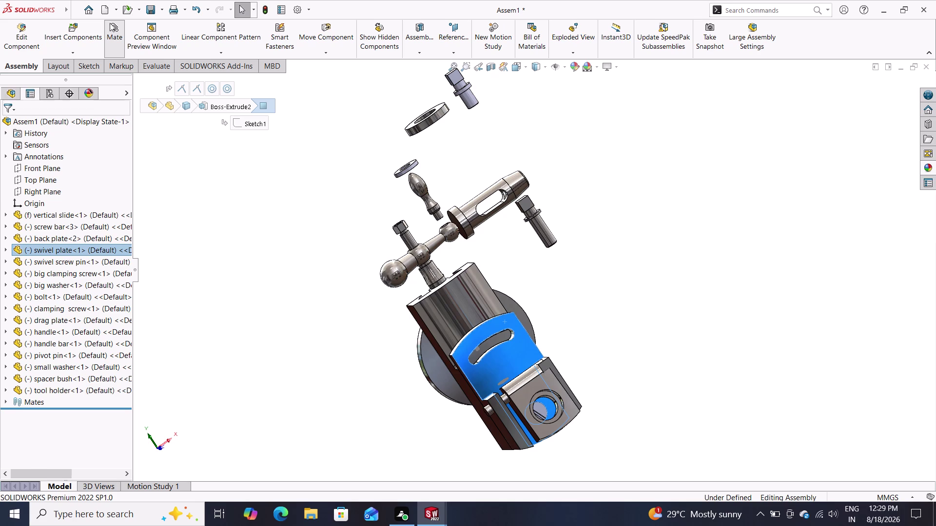
click(496, 341)
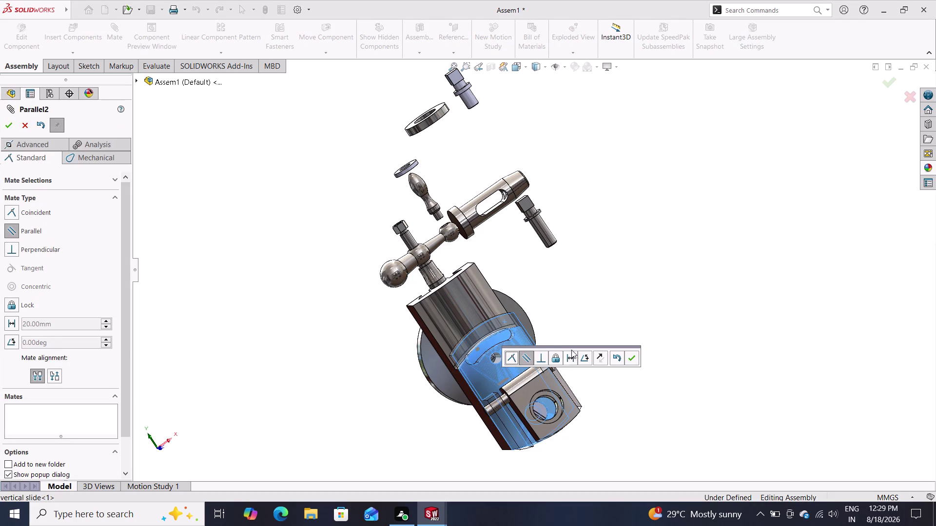
Accept the Parallel2 mate and add Concentric19 between the round hole faces.
click(628, 361)
middle_drag(612, 376, 611, 375)
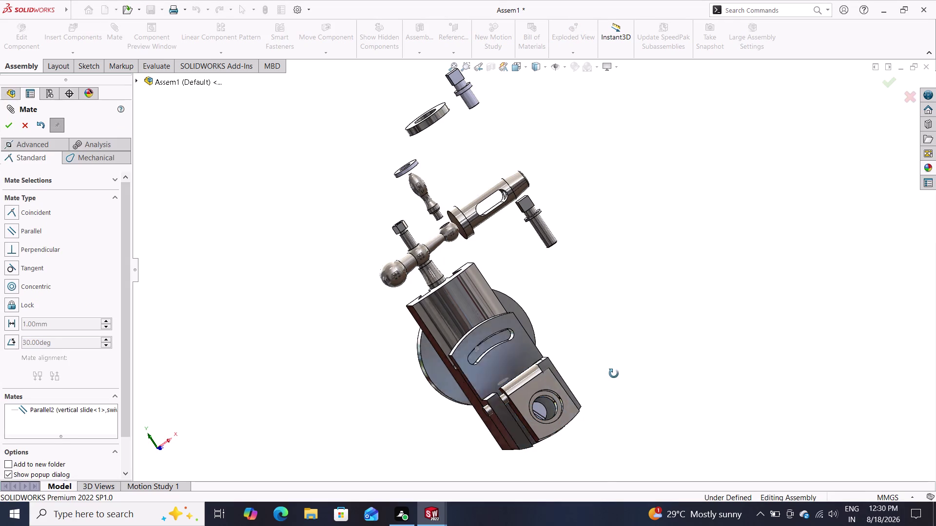
middle_drag(611, 375, 676, 320)
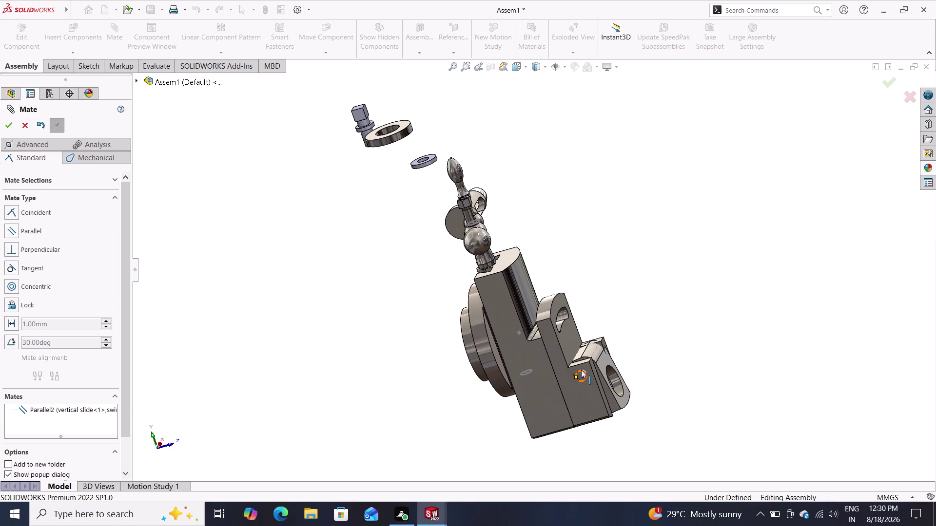
triple_click(583, 380)
click(588, 384)
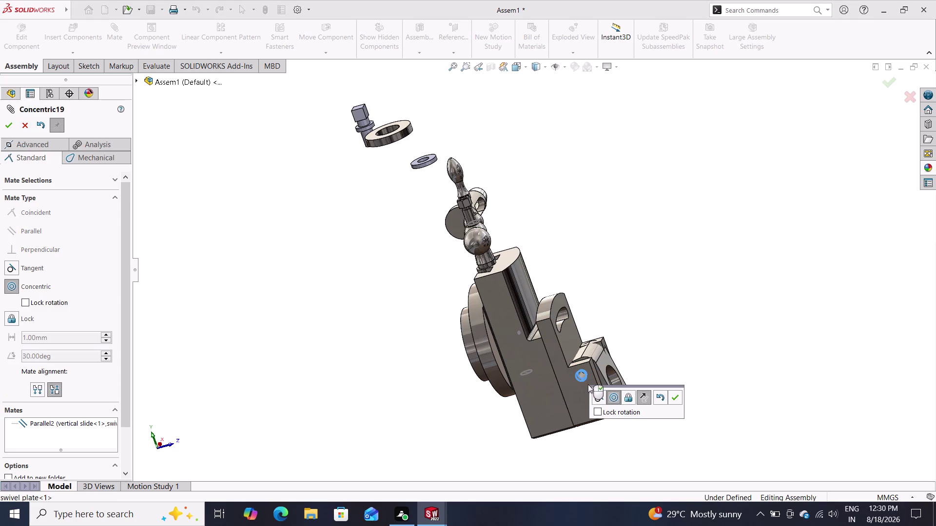
click(574, 395)
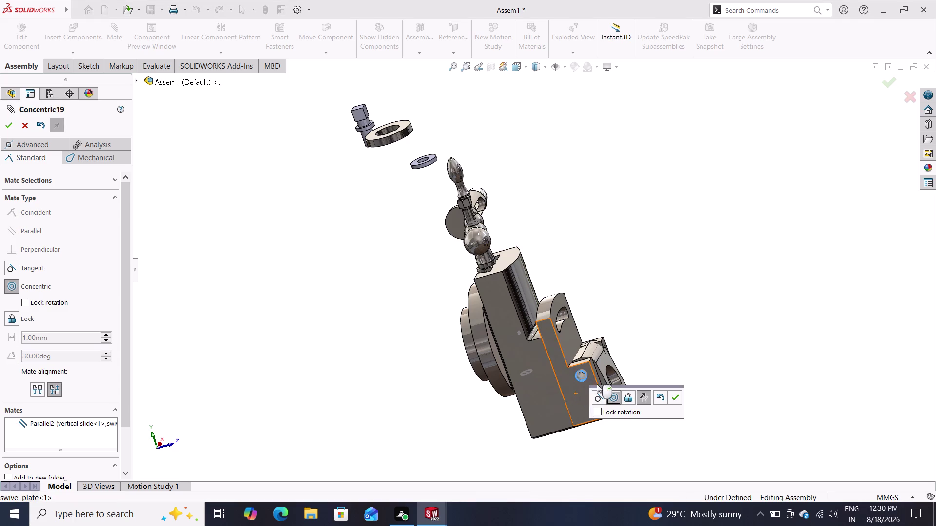
click(673, 400)
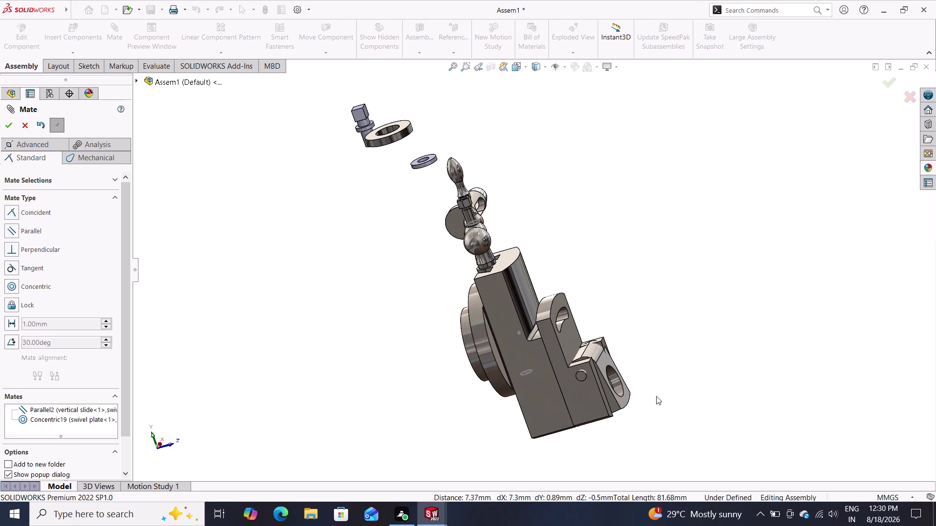
Attempt another coincident mate, then discard it and stop mating.
drag(569, 335, 552, 371)
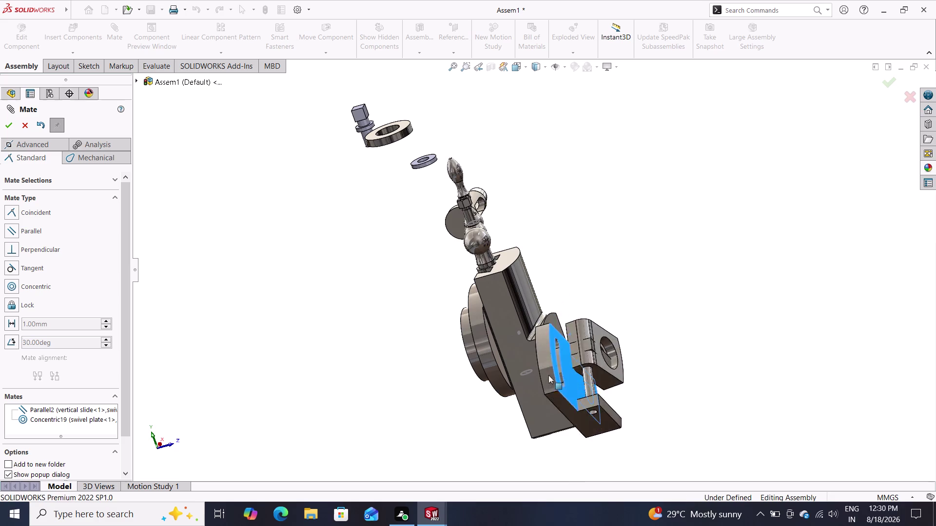
drag(551, 371, 522, 279)
drag(522, 279, 515, 306)
click(514, 306)
drag(544, 311, 547, 329)
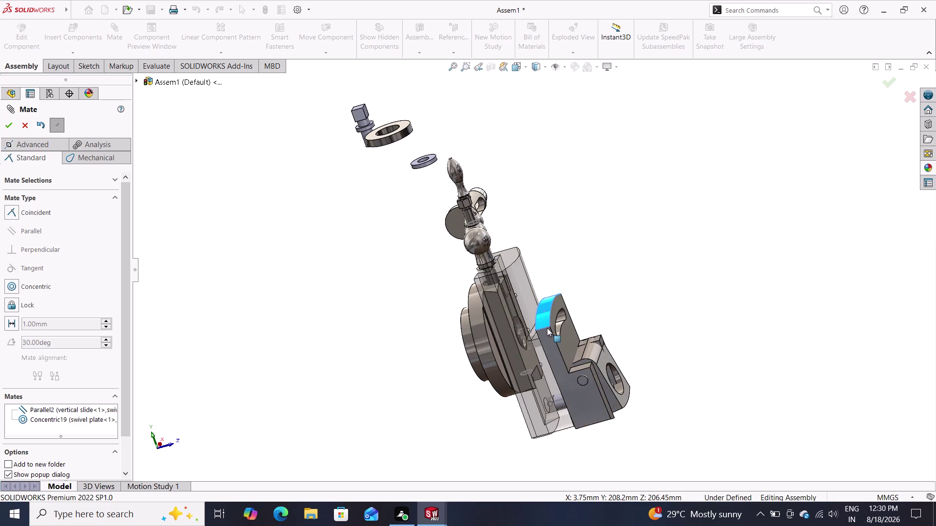
drag(547, 328, 550, 323)
click(581, 390)
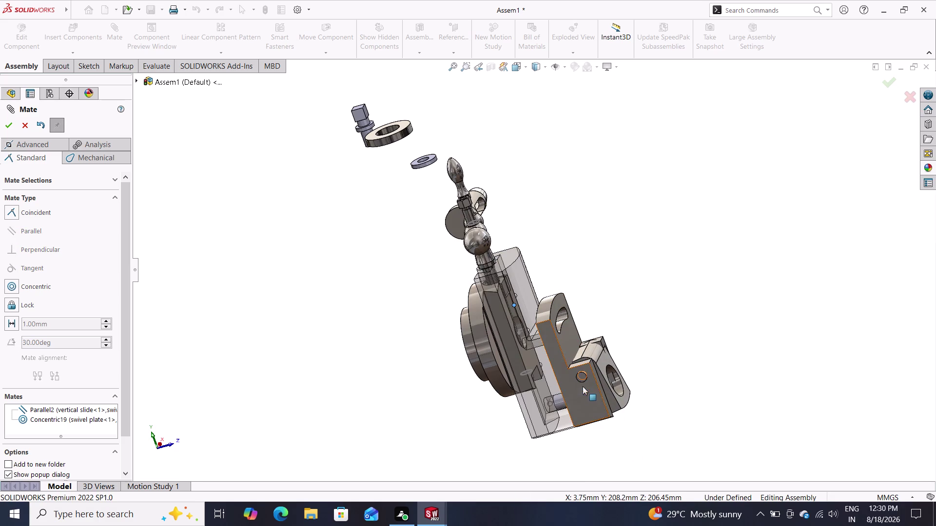
double_click(586, 378)
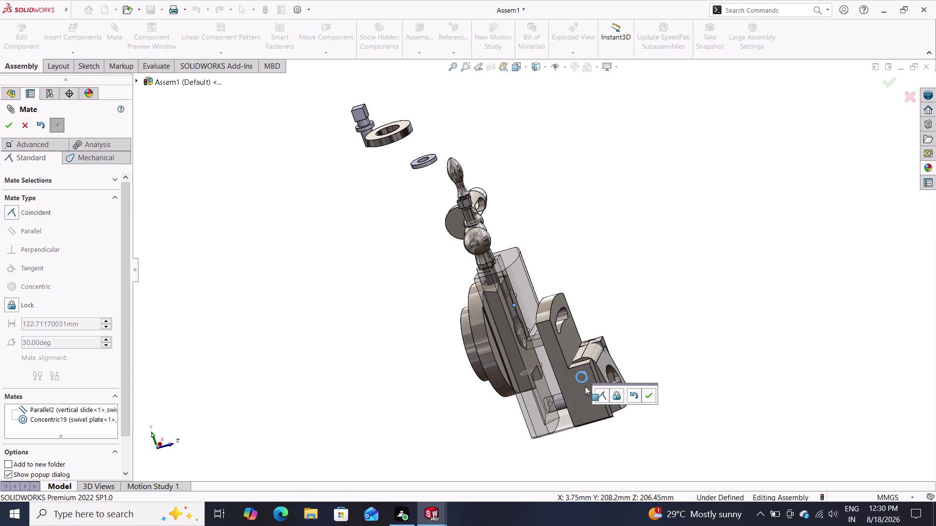
click(645, 398)
middle_drag(662, 353, 631, 360)
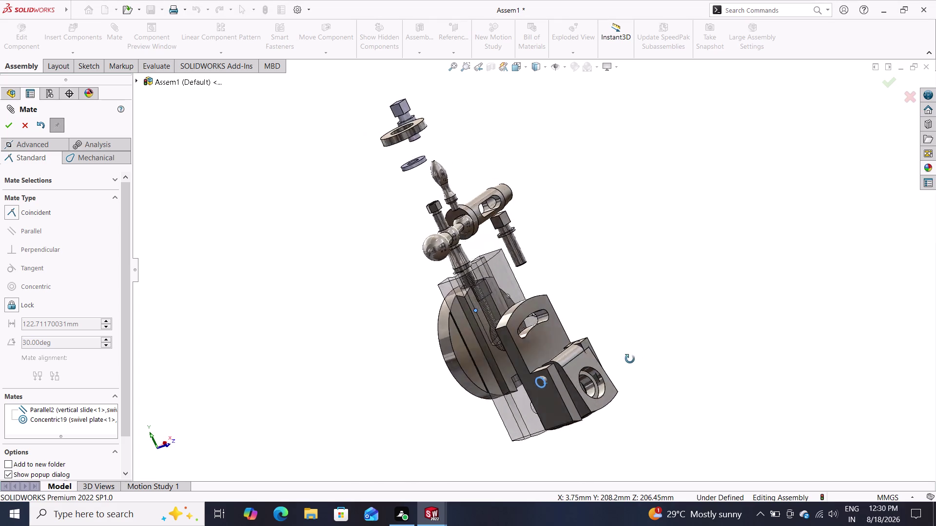
middle_drag(631, 361, 616, 327)
click(519, 373)
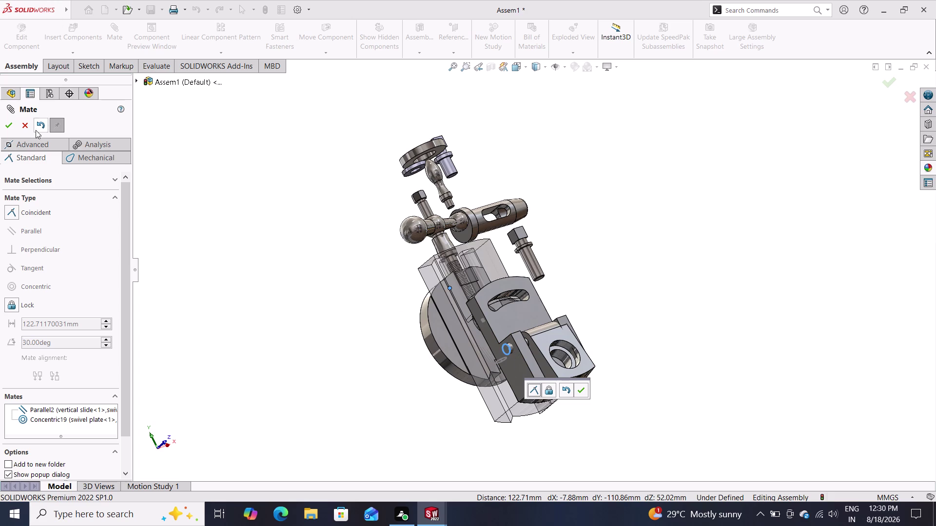
click(23, 128)
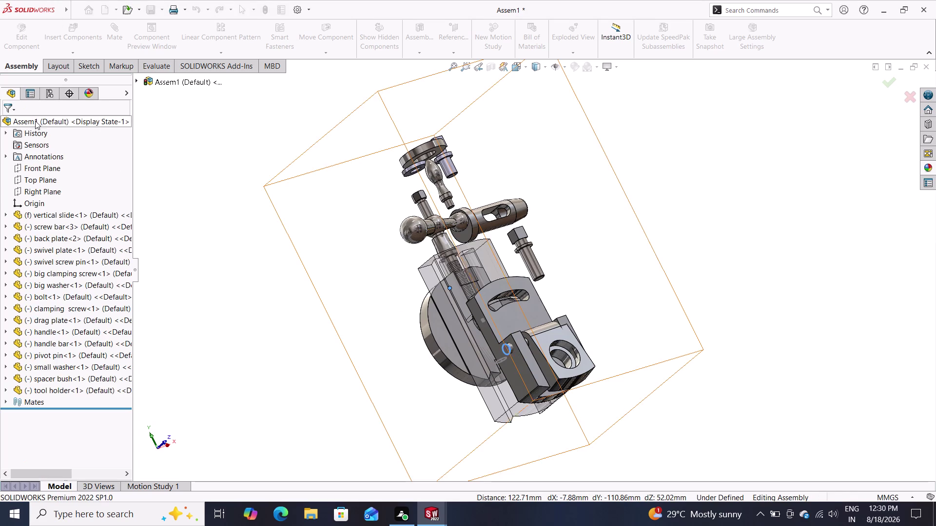
Start a mate, cancel it, and restart a new mate.
middle_drag(723, 304, 717, 413)
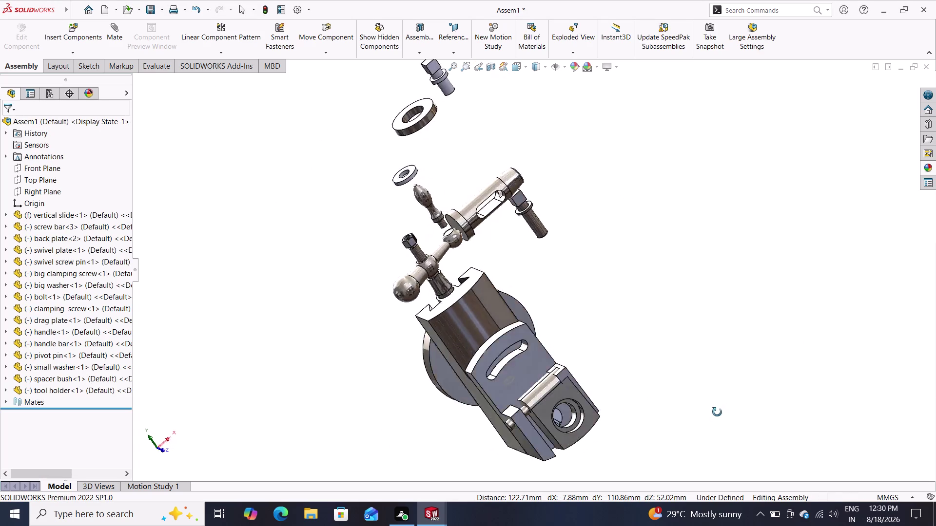
middle_drag(717, 412, 722, 376)
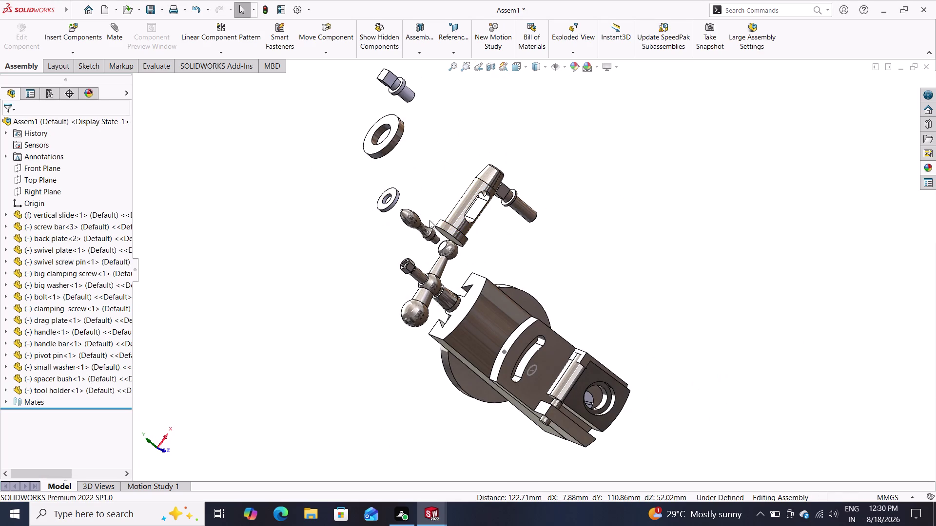
click(116, 34)
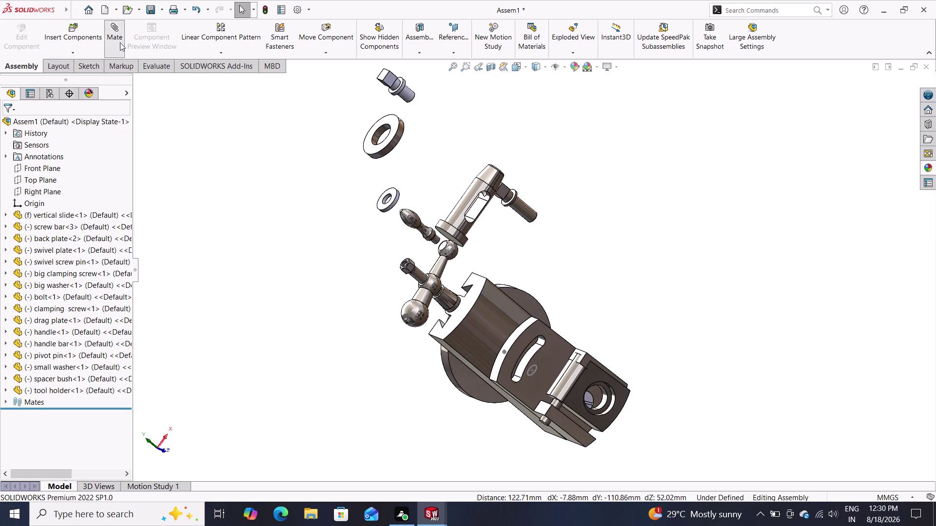
double_click(456, 237)
middle_drag(525, 252, 562, 227)
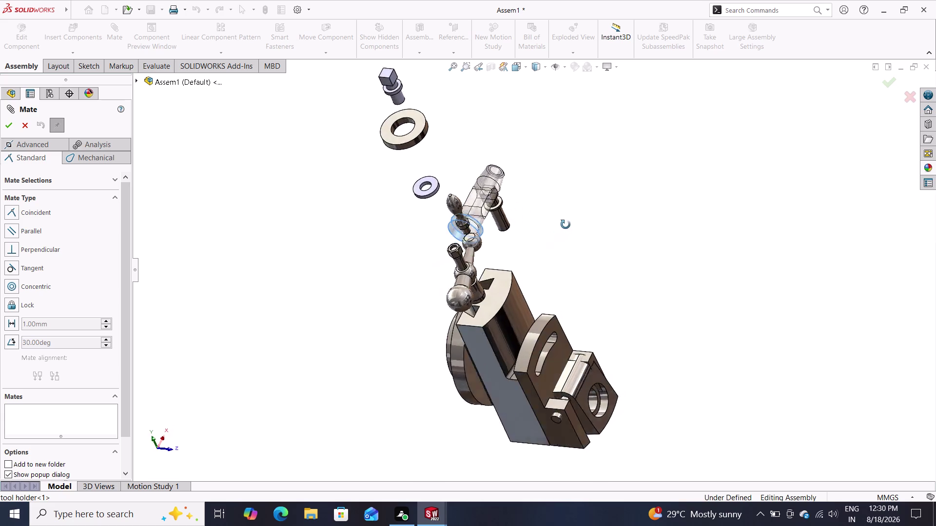
middle_drag(562, 227, 593, 186)
key(Escape)
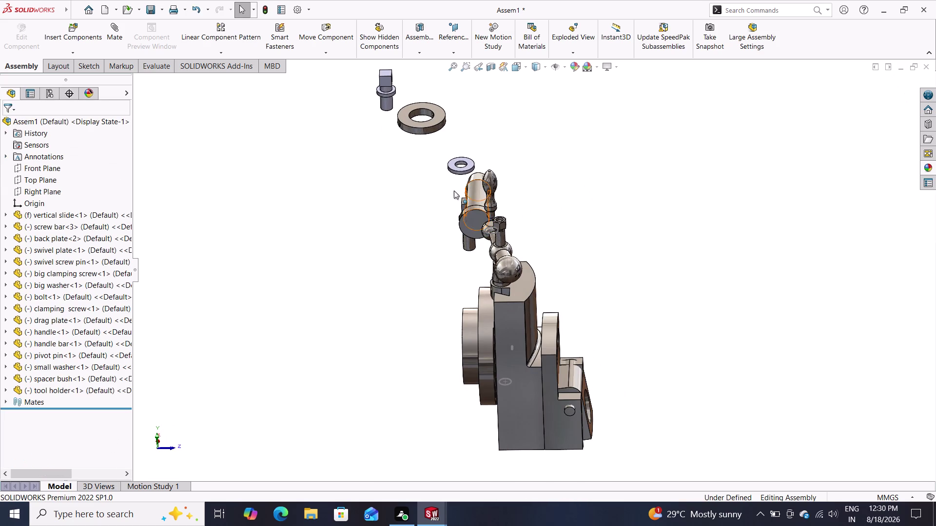
click(108, 28)
click(469, 225)
click(468, 219)
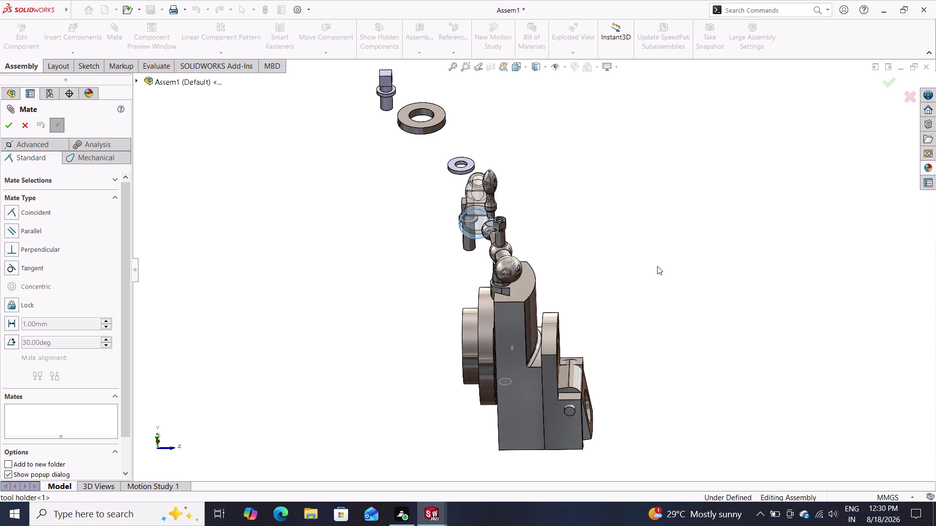
Add a flipped coincident mate on the drag plate hole edge (Coincident31).
middle_drag(652, 267, 606, 265)
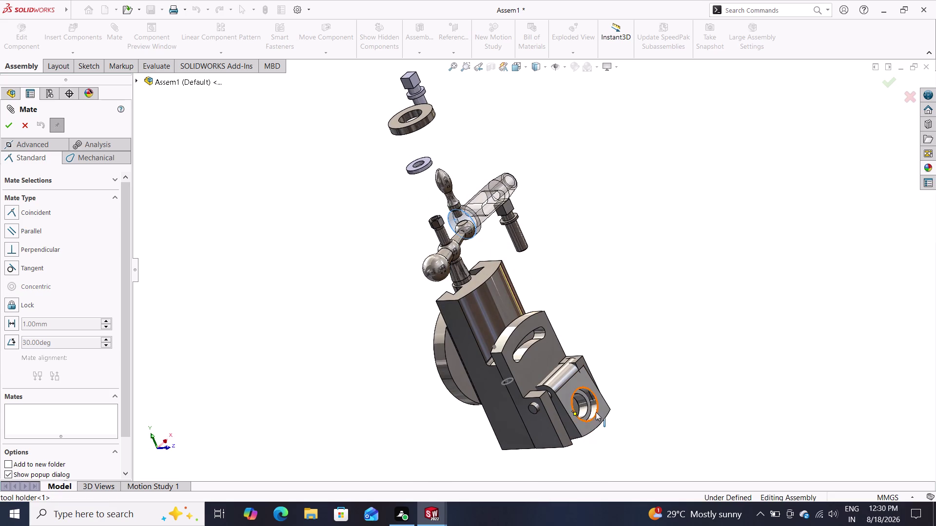
click(589, 418)
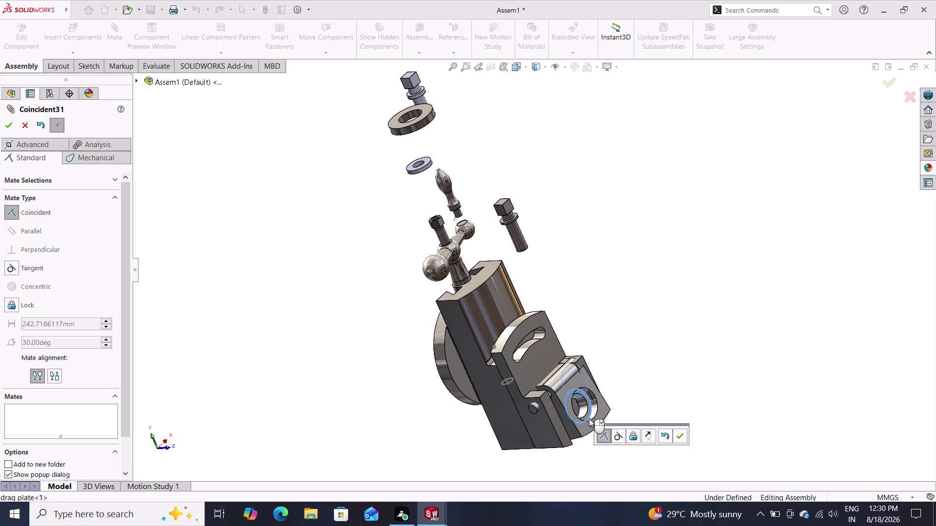
click(648, 439)
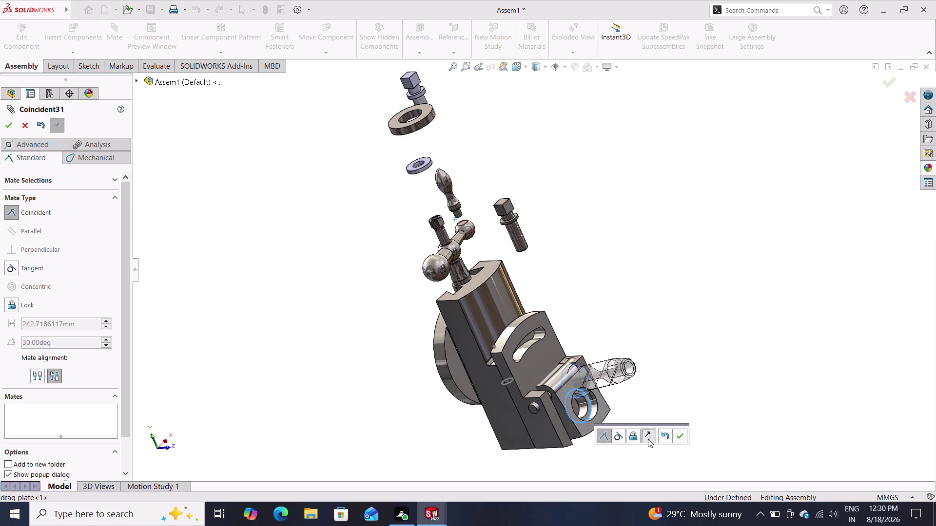
click(675, 435)
drag(600, 368, 595, 362)
drag(538, 283, 53, 525)
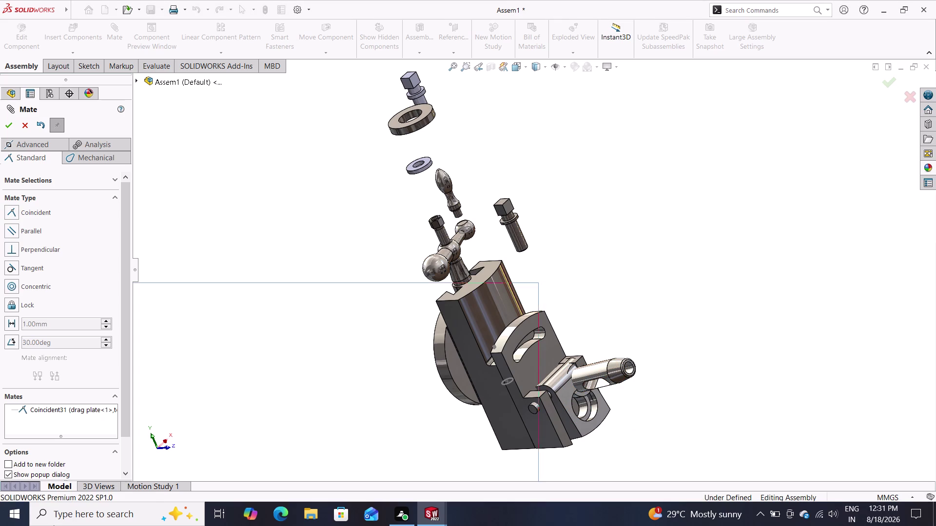
drag(53, 525, 54, 525)
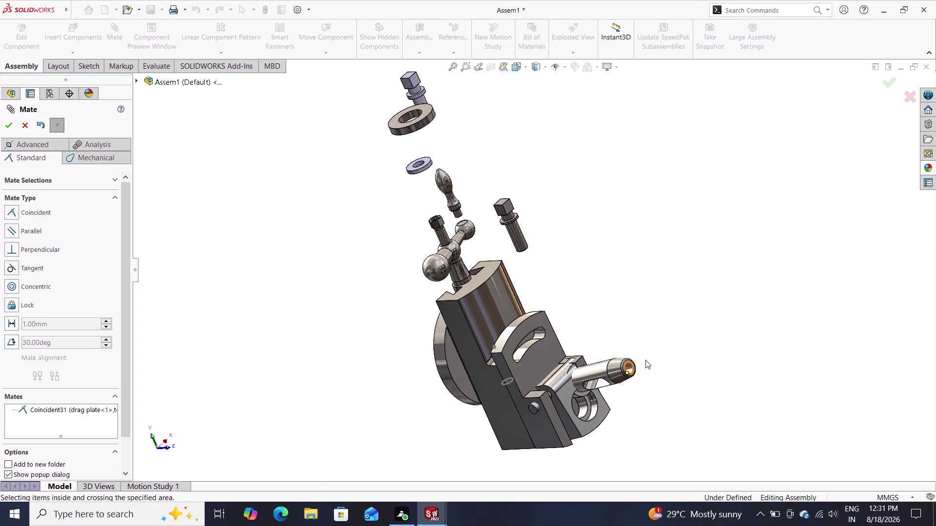
Try a tangent mate on the tool holder end face, then undo it and close mating.
click(603, 372)
drag(604, 371, 561, 427)
double_click(561, 427)
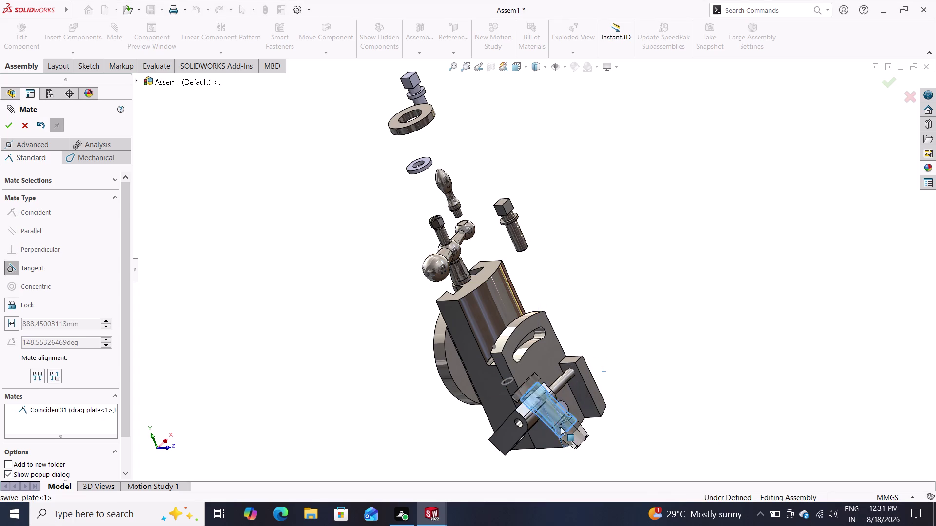
drag(567, 423, 578, 418)
click(647, 398)
click(655, 374)
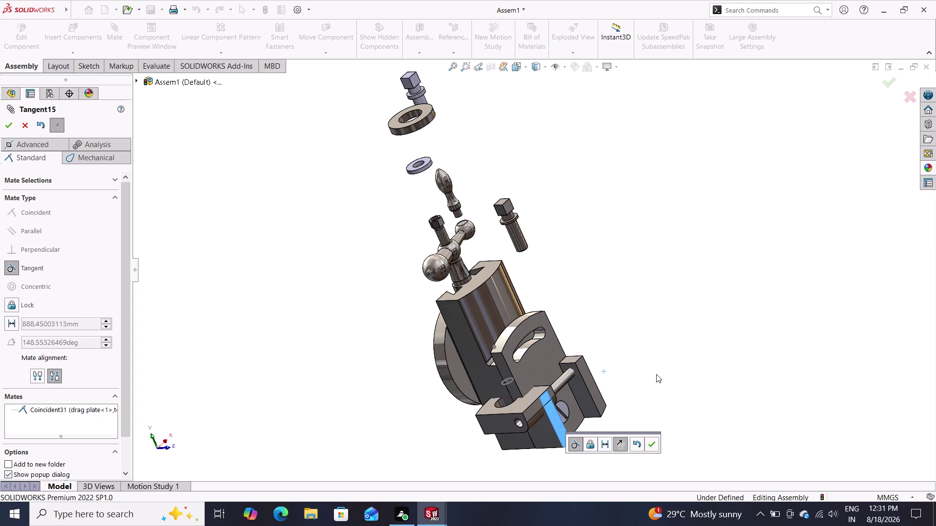
key(ctrl+z)
key(ctrl+z)
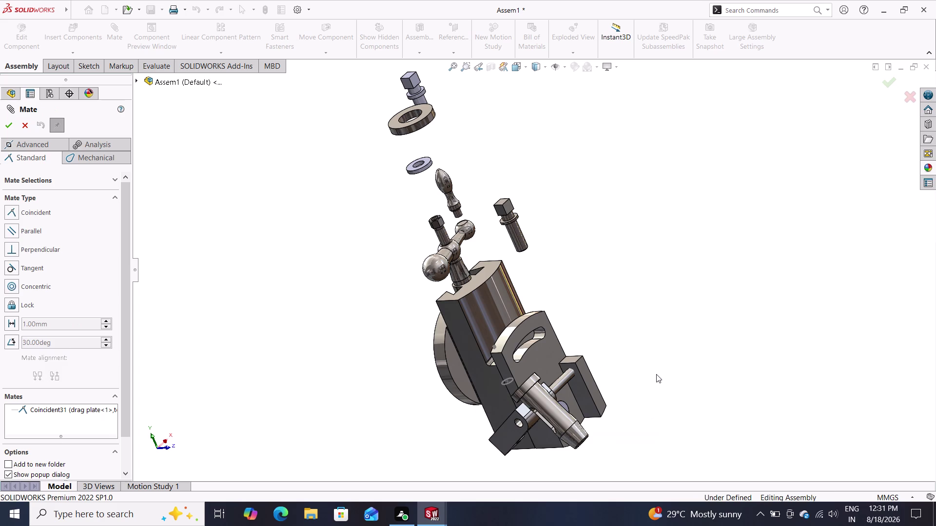
key(ctrl+z)
key(Escape)
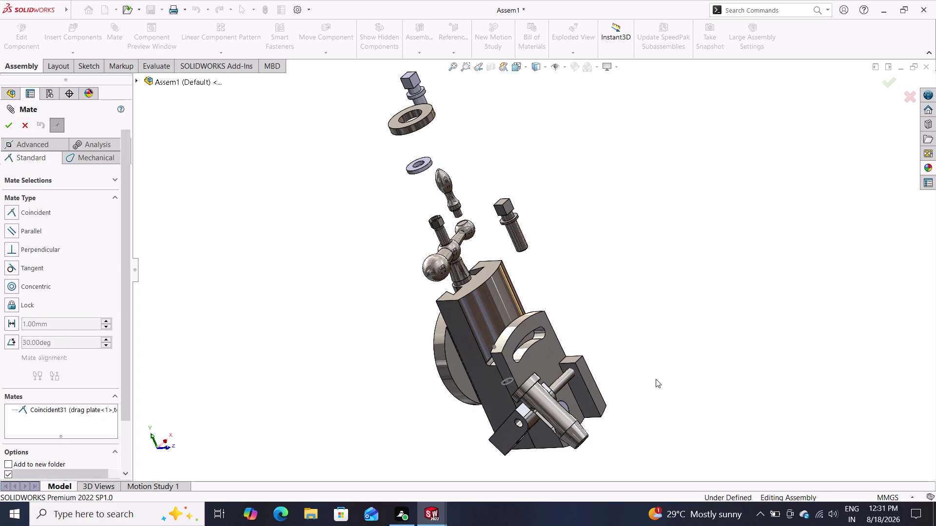
key(ctrl+z)
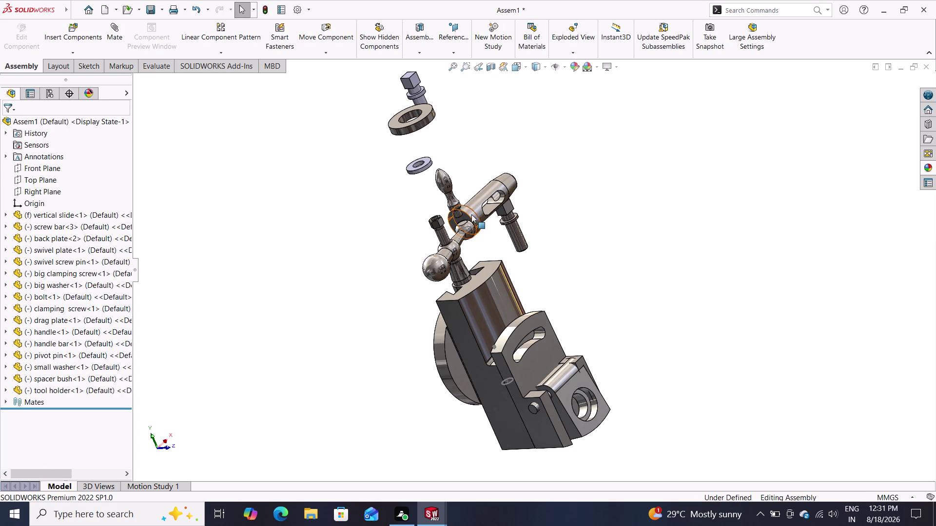
Drag the drag plate to a new position and select the swivel plate.
drag(584, 430, 570, 438)
double_click(570, 437)
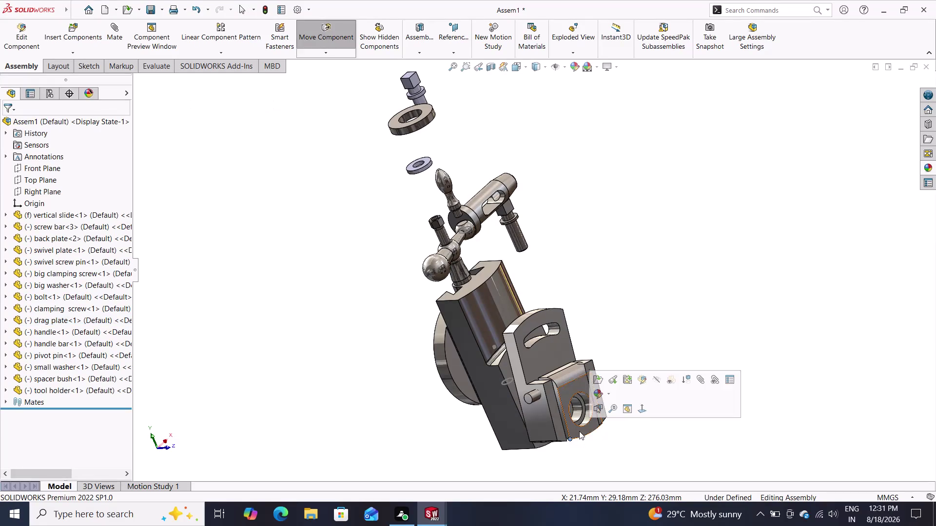
drag(603, 424, 617, 425)
click(511, 357)
drag(511, 357, 514, 358)
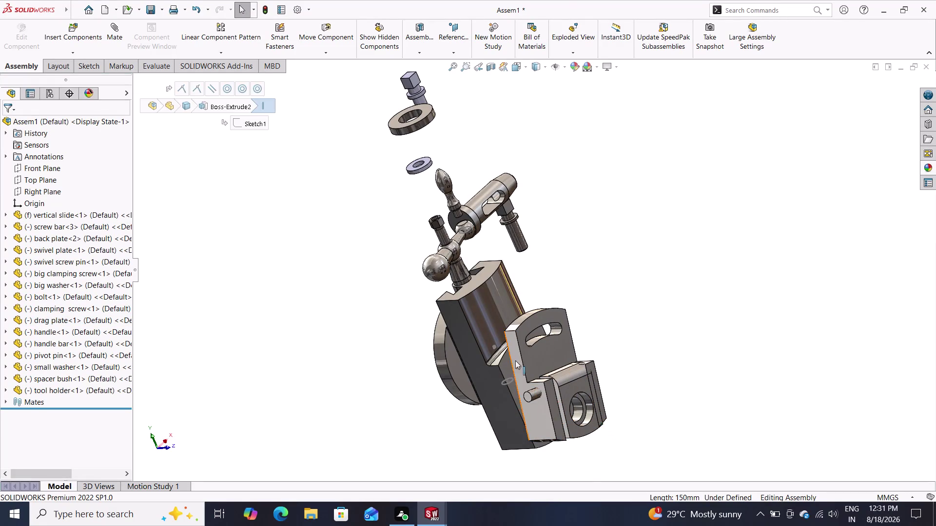
drag(514, 358, 513, 386)
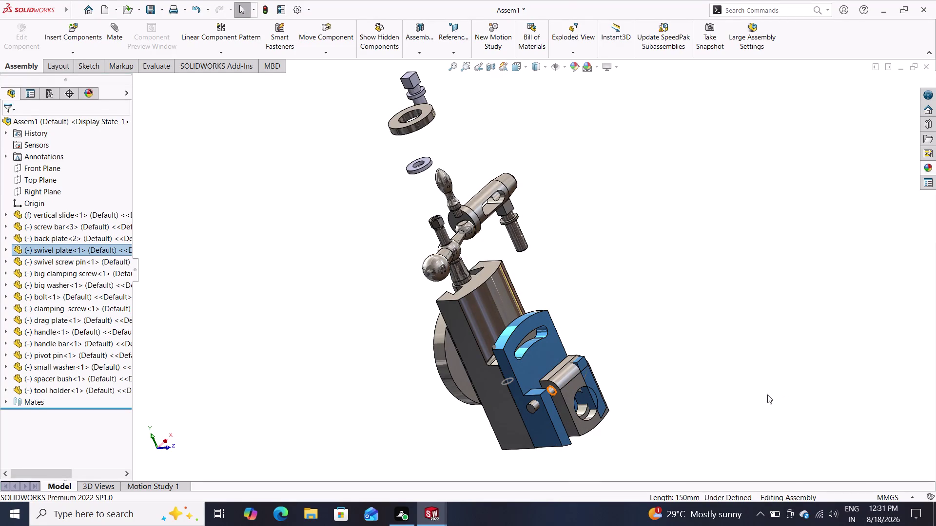
Make several trial drags on the drag plate, which still moves freely.
middle_drag(639, 424, 626, 489)
click(543, 404)
drag(543, 408, 536, 428)
click(537, 424)
click(538, 421)
click(535, 418)
click(532, 413)
drag(523, 400, 513, 381)
click(512, 380)
click(537, 417)
drag(536, 416, 519, 403)
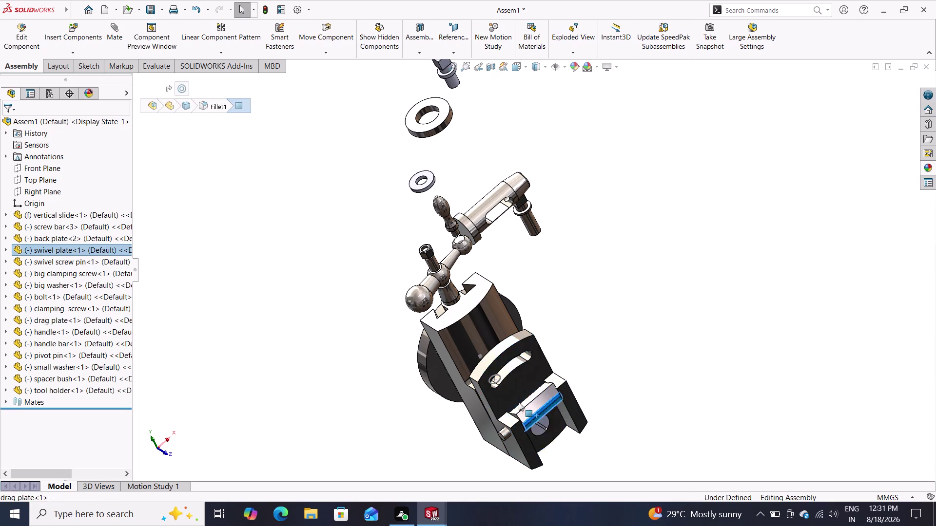
Settle the drag plate beside the swivel plate, view from above, and start a mate.
drag(519, 404, 505, 398)
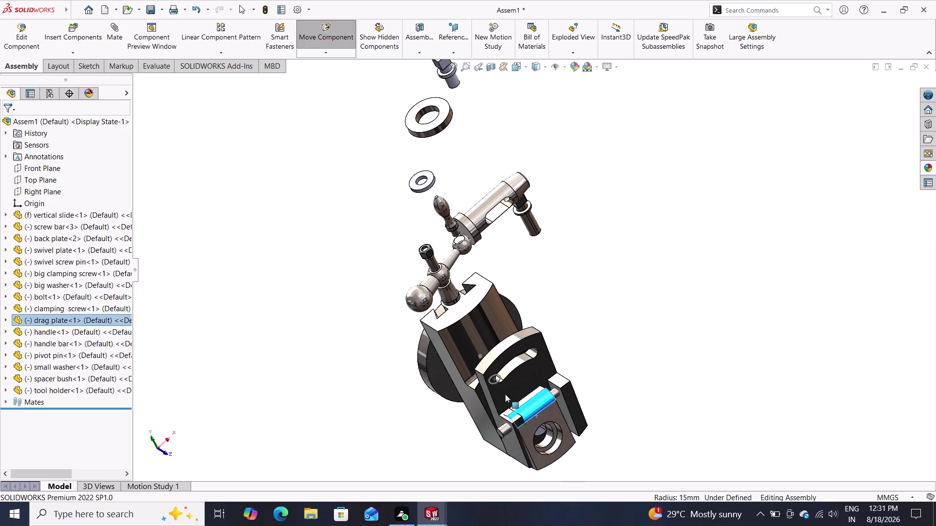
drag(505, 397, 552, 378)
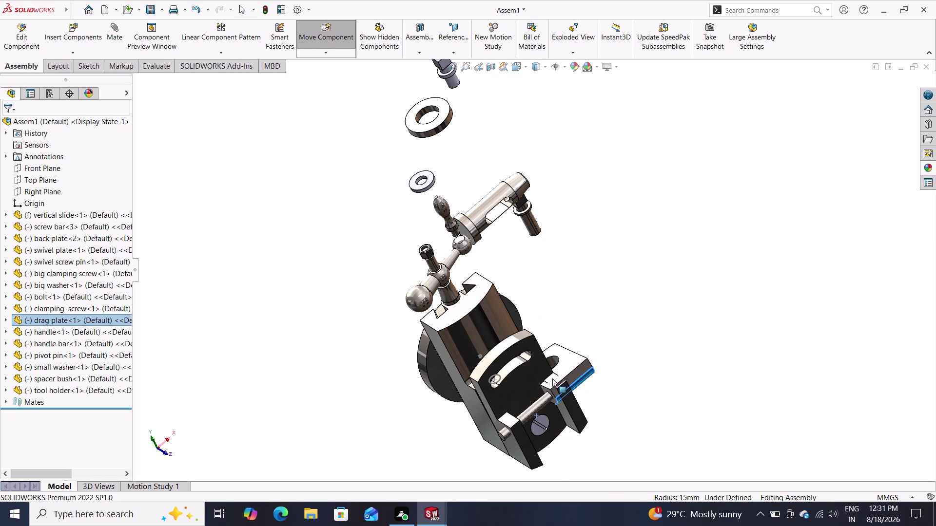
drag(552, 379, 510, 419)
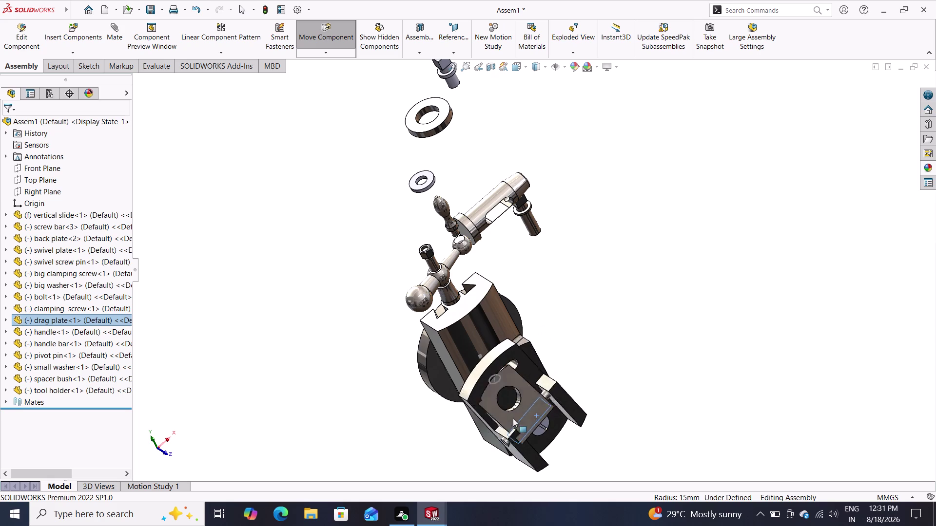
drag(511, 419, 512, 367)
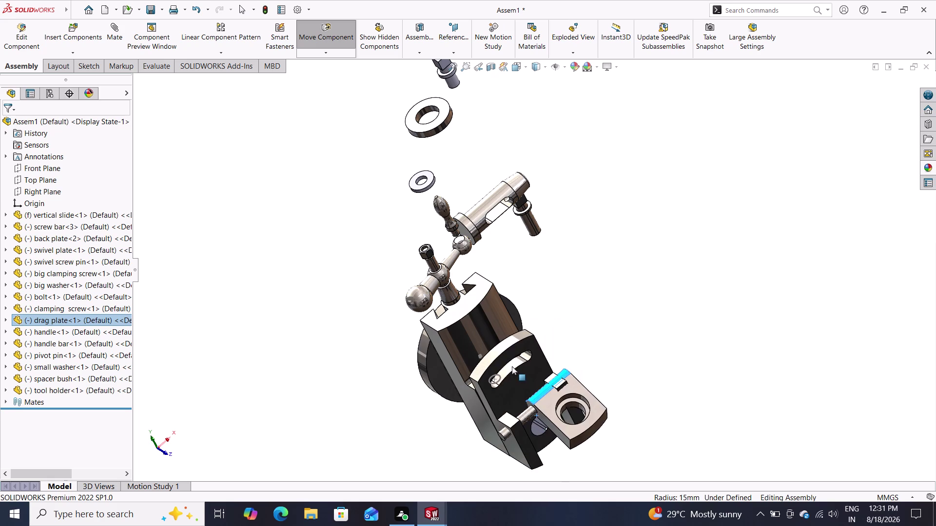
drag(512, 367, 479, 354)
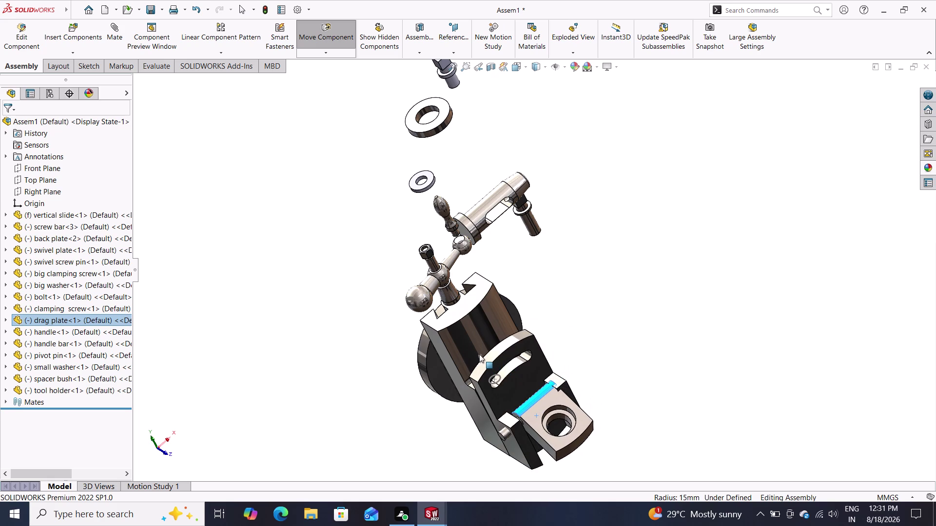
drag(479, 354, 476, 357)
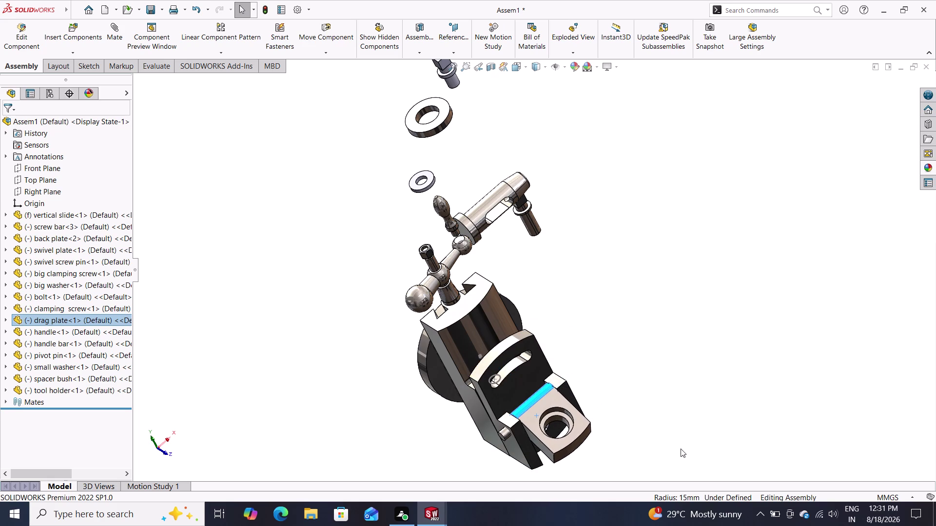
middle_drag(679, 450, 614, 238)
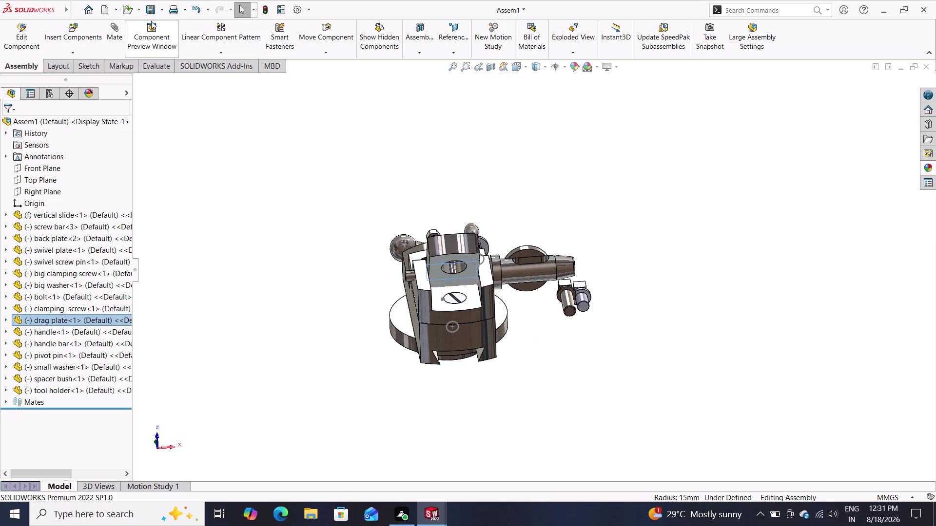
click(112, 31)
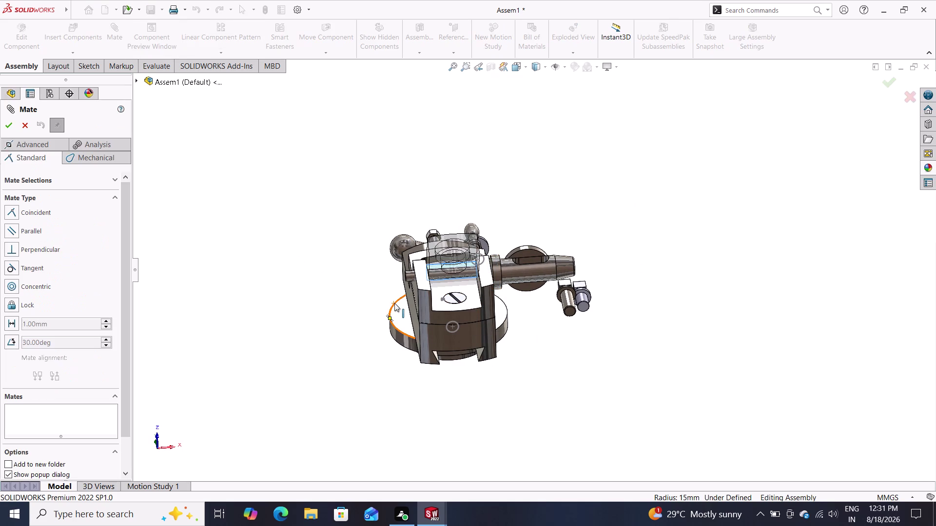
Attempt a tangent mate from the base's circular edge, then cancel it as unsolvable.
double_click(468, 306)
click(469, 296)
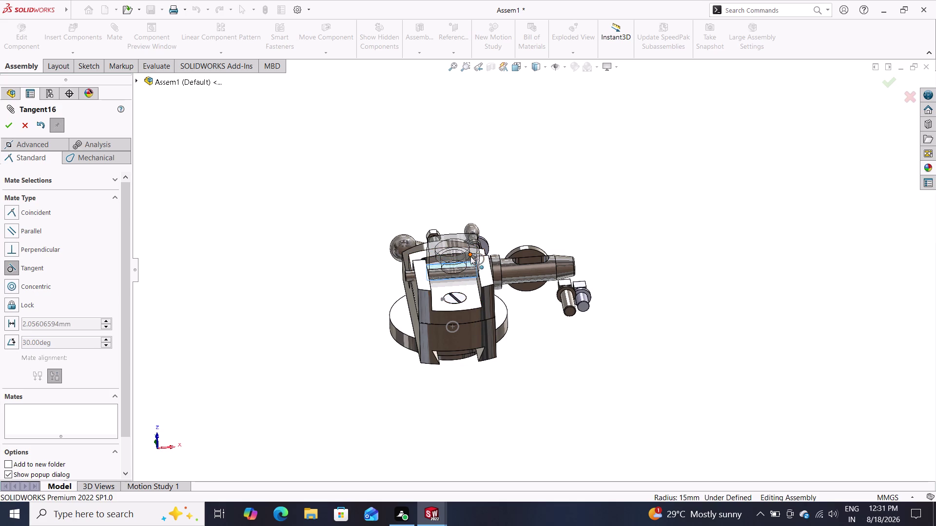
double_click(470, 257)
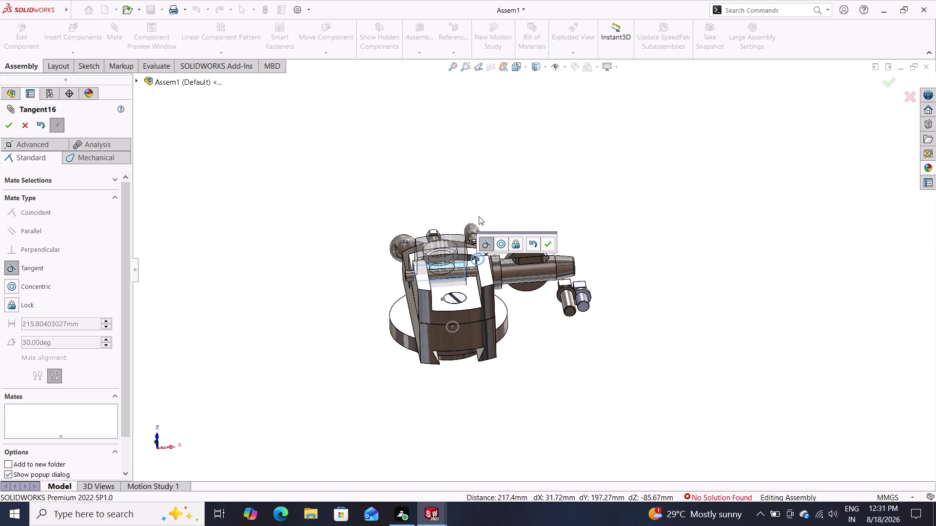
triple_click(521, 306)
click(21, 132)
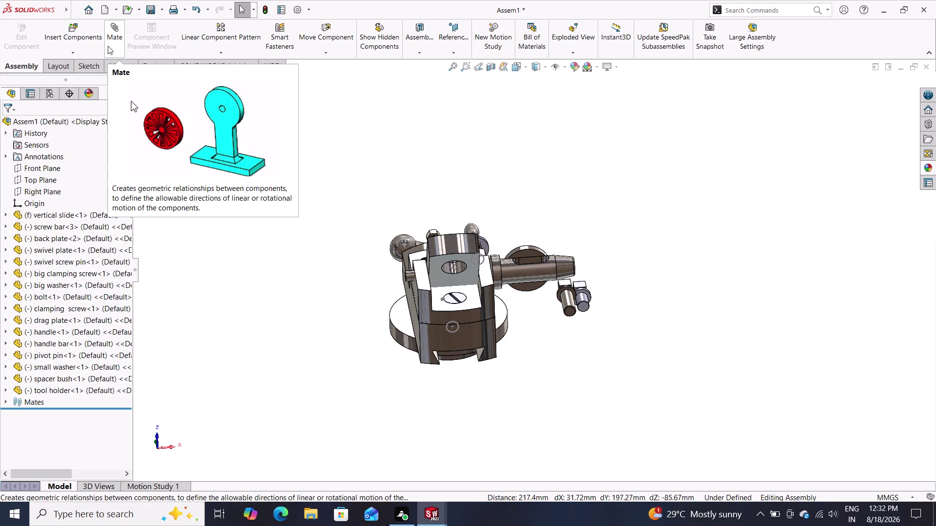
Pick swivel plate faces for a coincident mate and dismiss the invalid-selection warning.
click(117, 34)
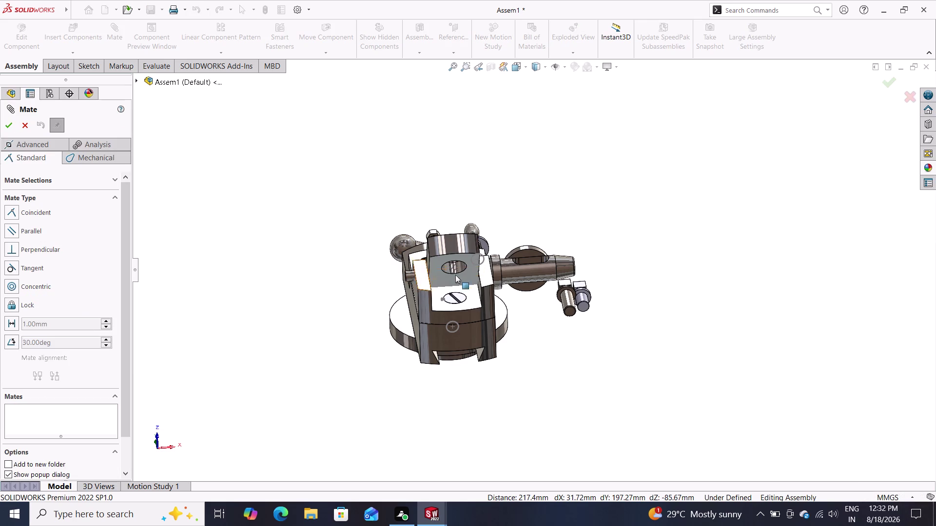
click(471, 279)
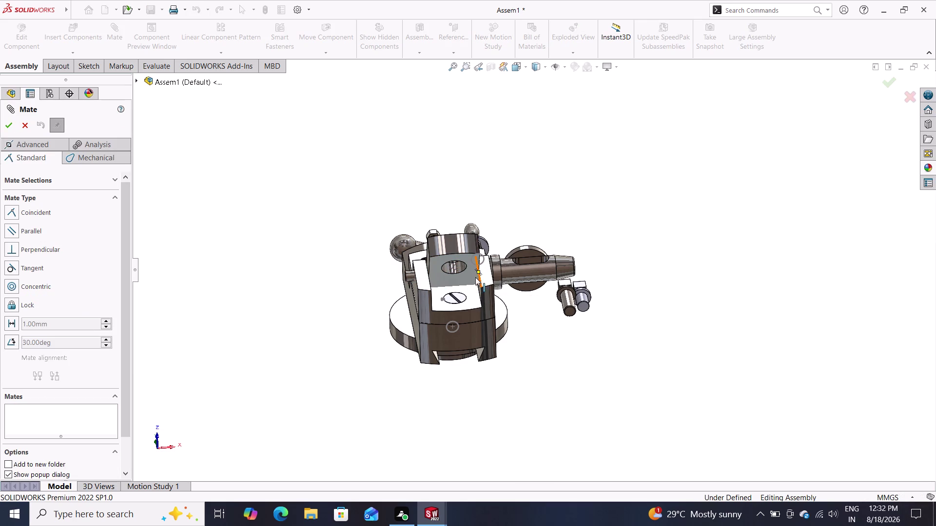
triple_click(472, 278)
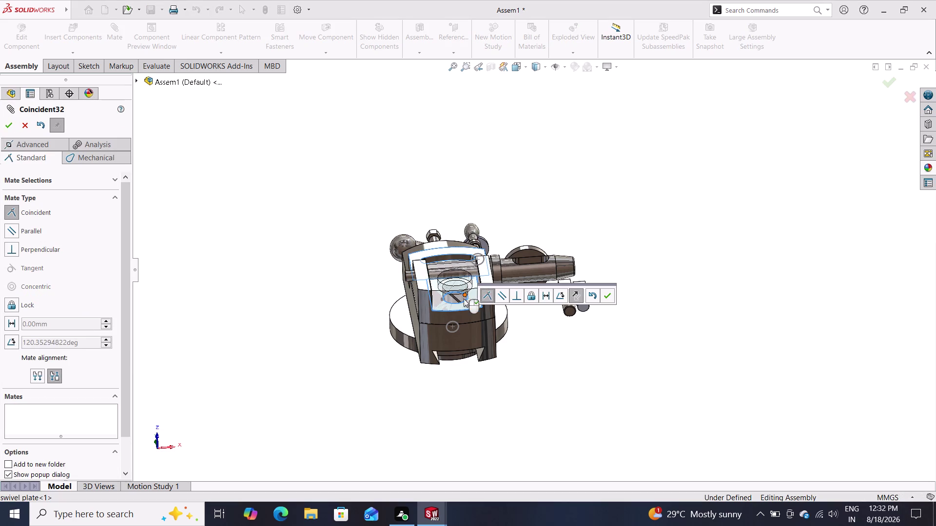
click(468, 305)
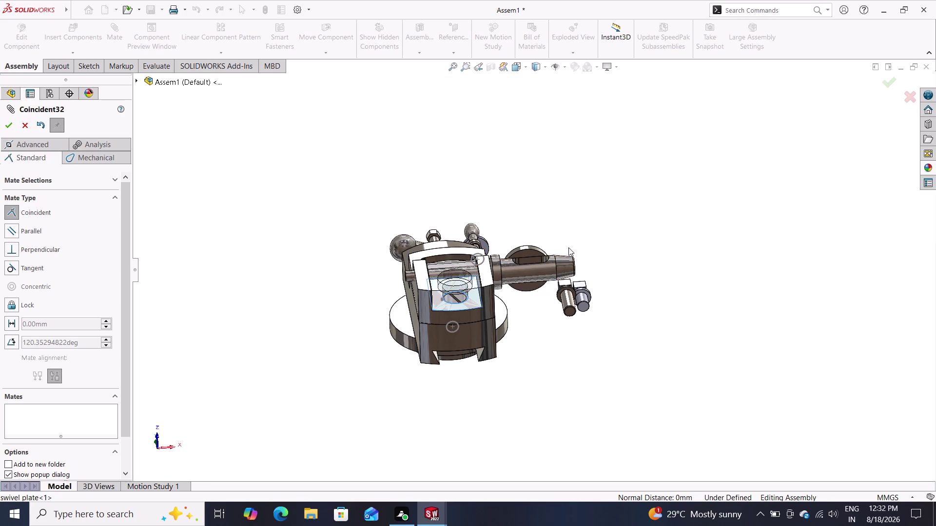
middle_drag(573, 244, 582, 309)
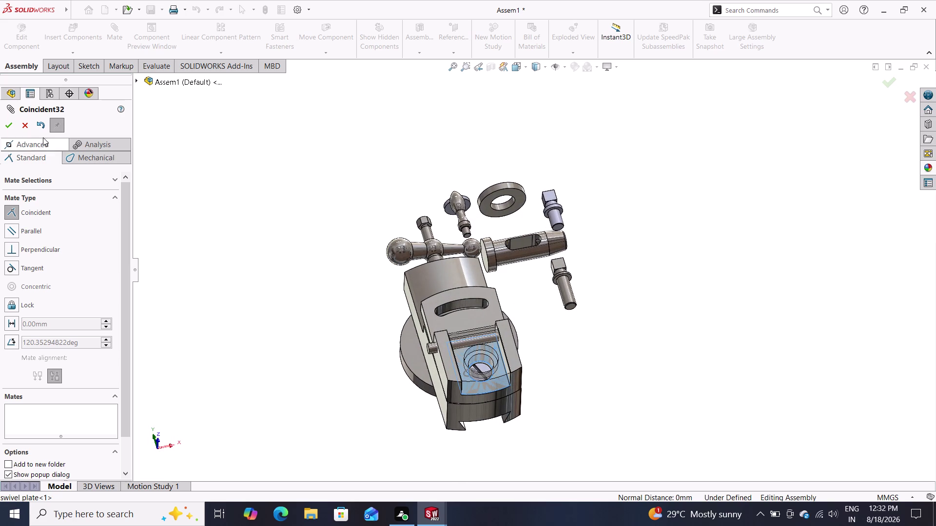
double_click(8, 128)
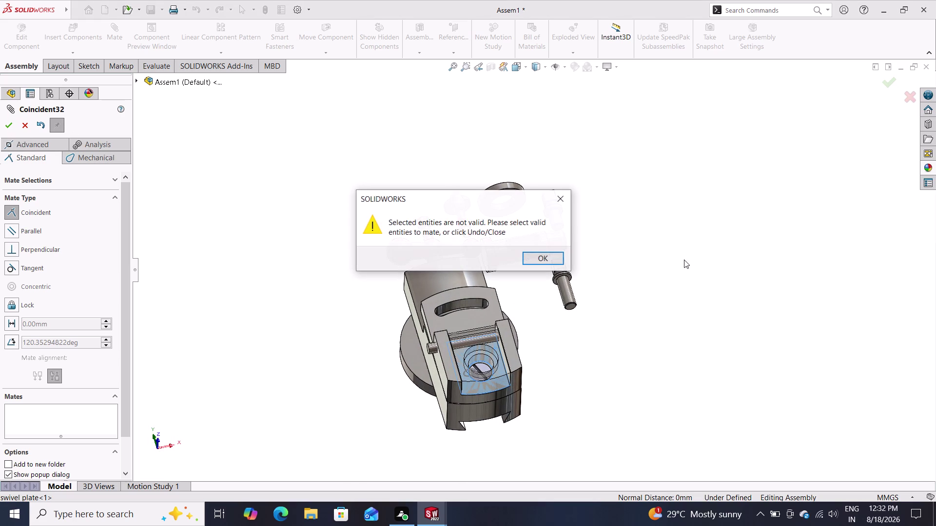
click(529, 256)
Exit mating without a mate and swing the swivel plate away from the slide.
click(531, 259)
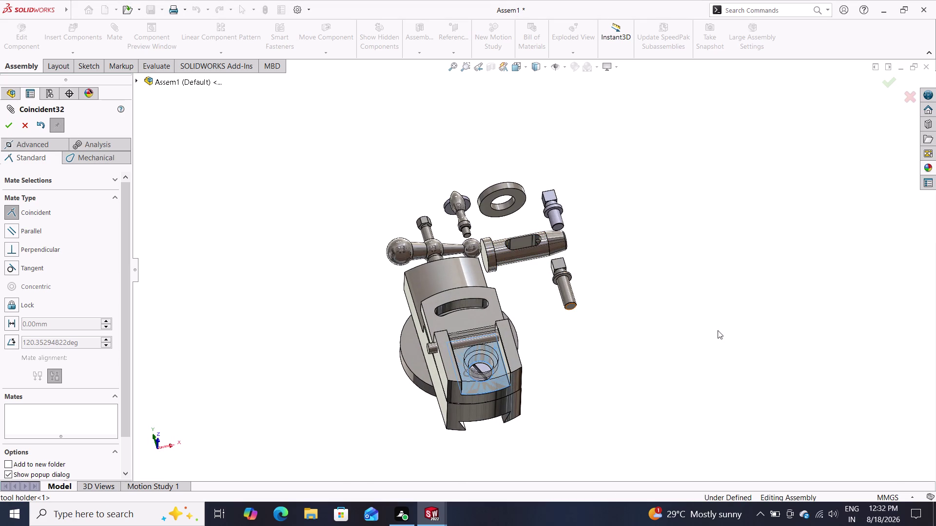
click(19, 131)
middle_drag(714, 195, 720, 244)
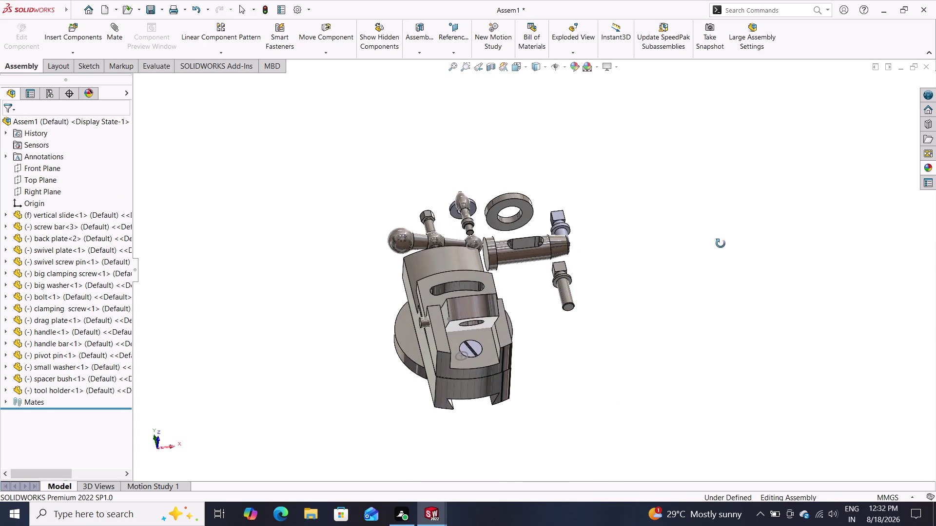
middle_drag(721, 243, 720, 260)
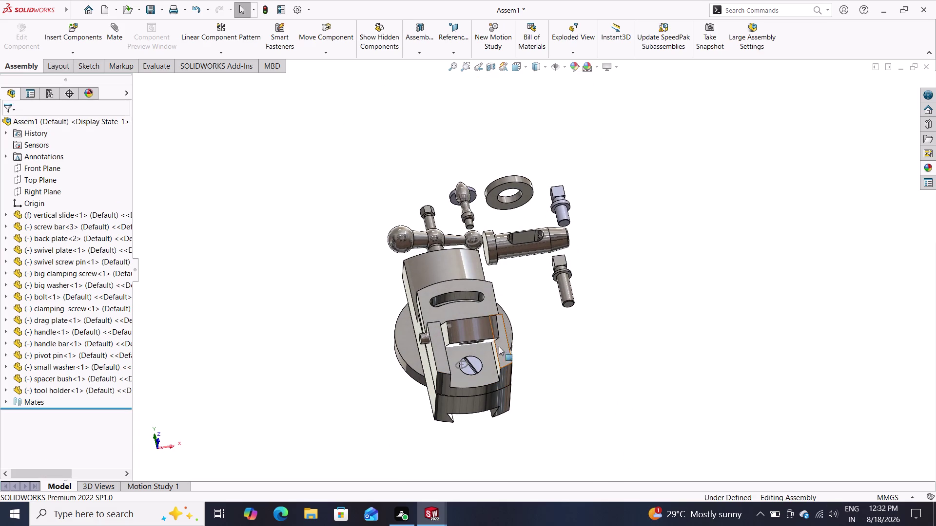
click(495, 332)
drag(495, 333, 501, 350)
drag(501, 352, 490, 406)
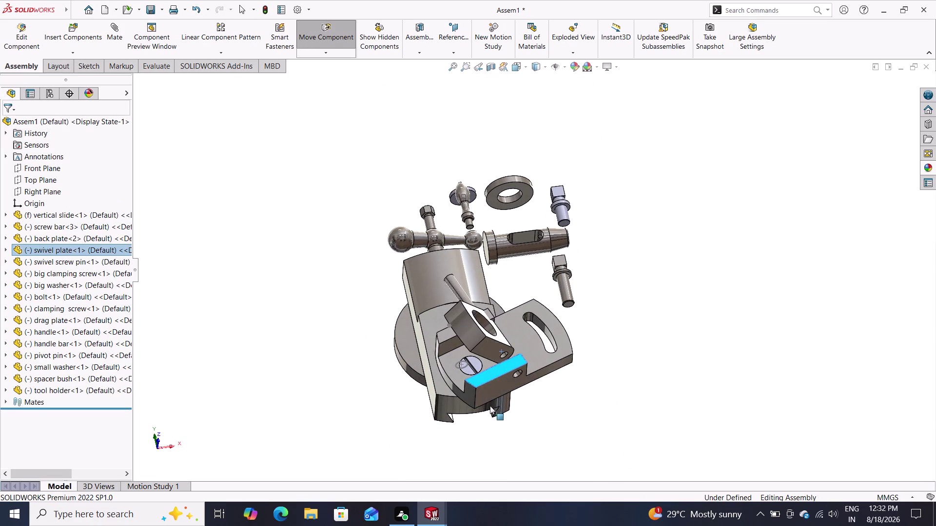
drag(490, 406, 531, 379)
Move the drag plate across the swivel plate toward the slide's slot.
click(530, 379)
drag(476, 337, 488, 376)
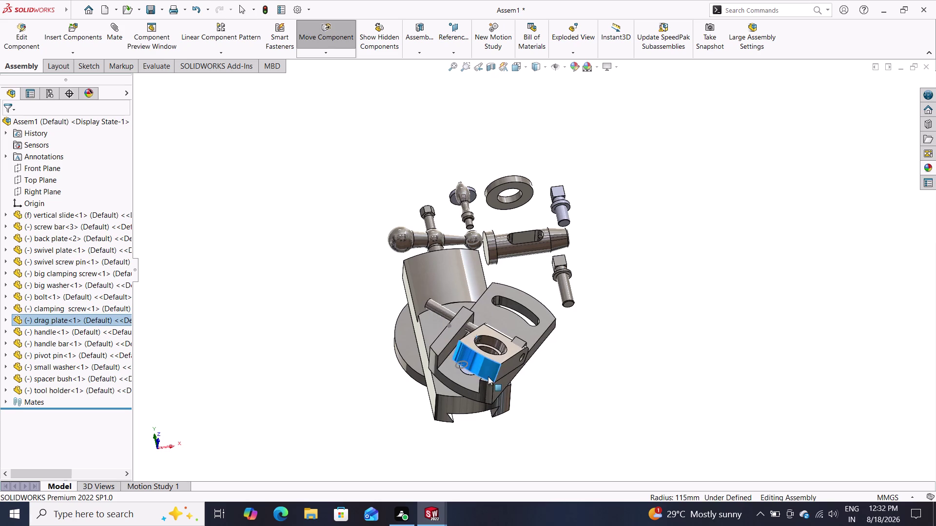
drag(488, 376, 458, 365)
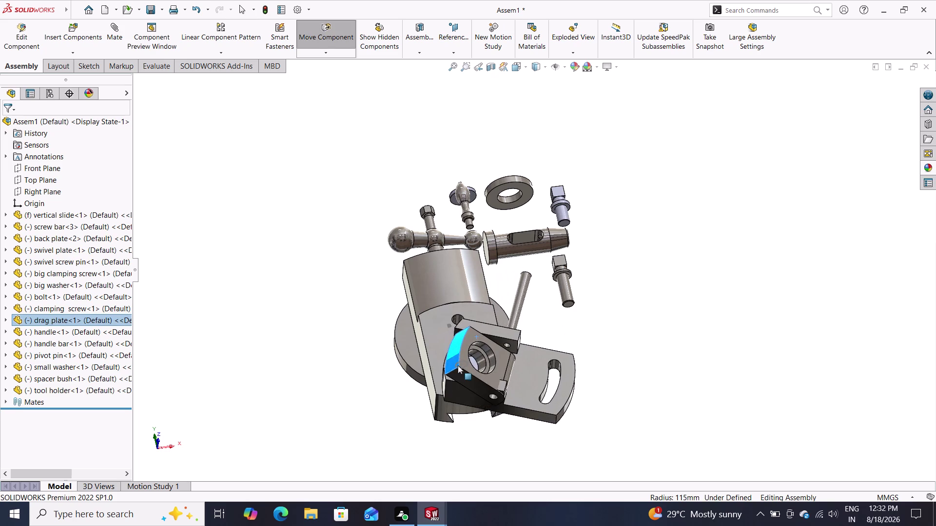
drag(458, 365, 526, 383)
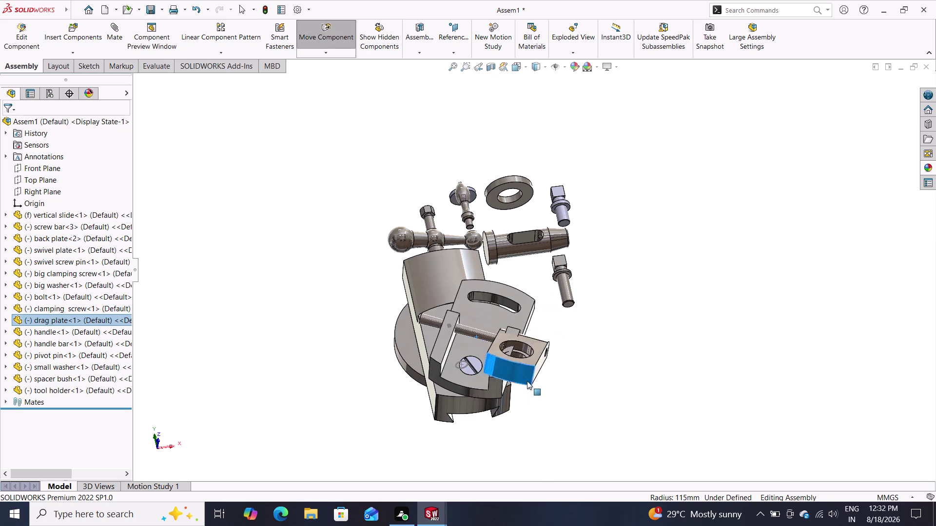
drag(526, 382, 467, 340)
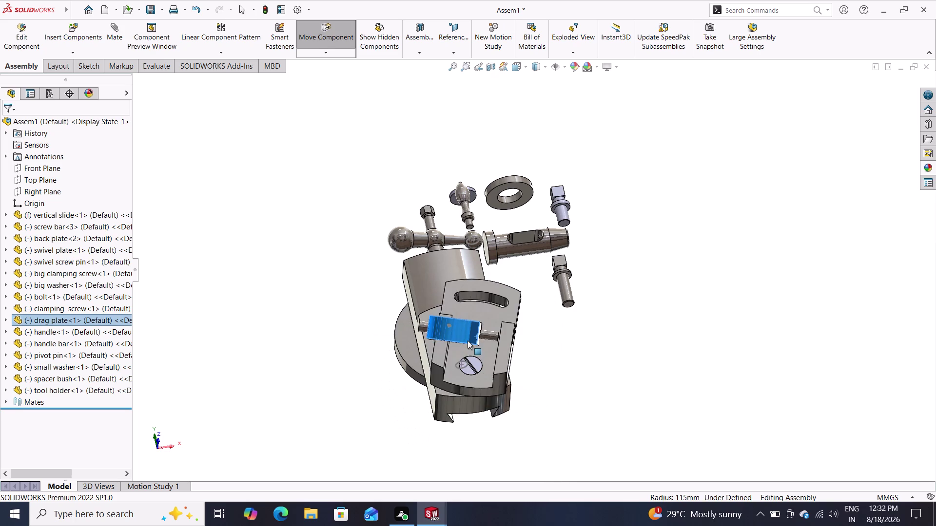
drag(467, 341, 489, 355)
click(471, 339)
drag(472, 341, 460, 386)
Reposition the drag plate below the slide and over the swivel plate.
click(460, 385)
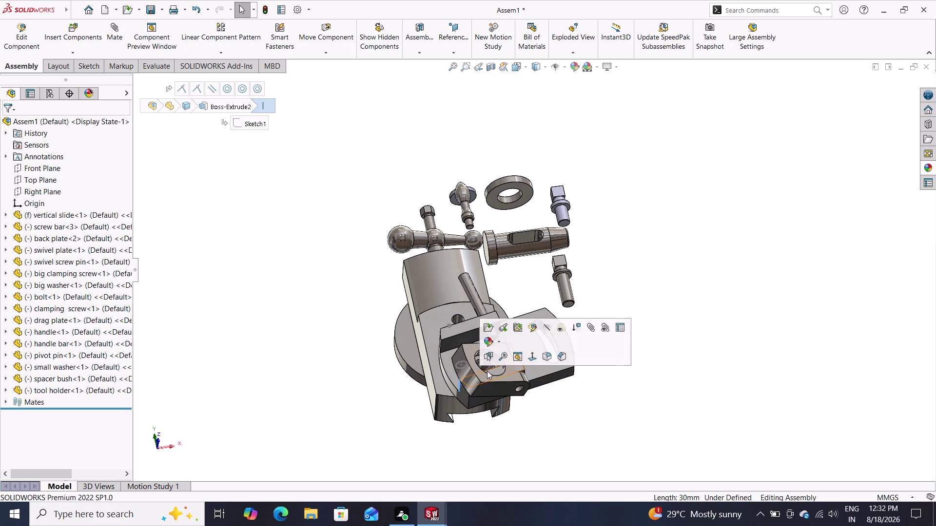
drag(465, 369, 462, 353)
drag(461, 352, 467, 324)
drag(469, 334, 477, 338)
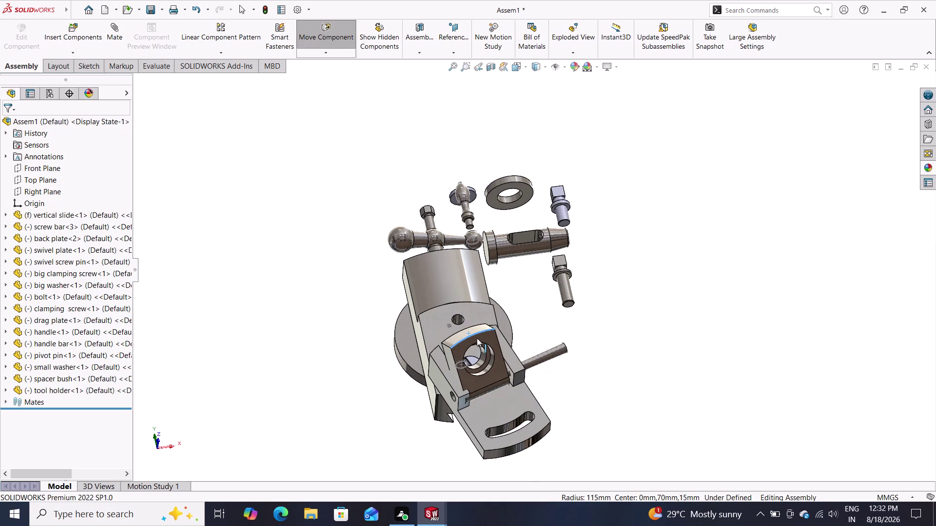
drag(477, 338, 480, 337)
click(481, 337)
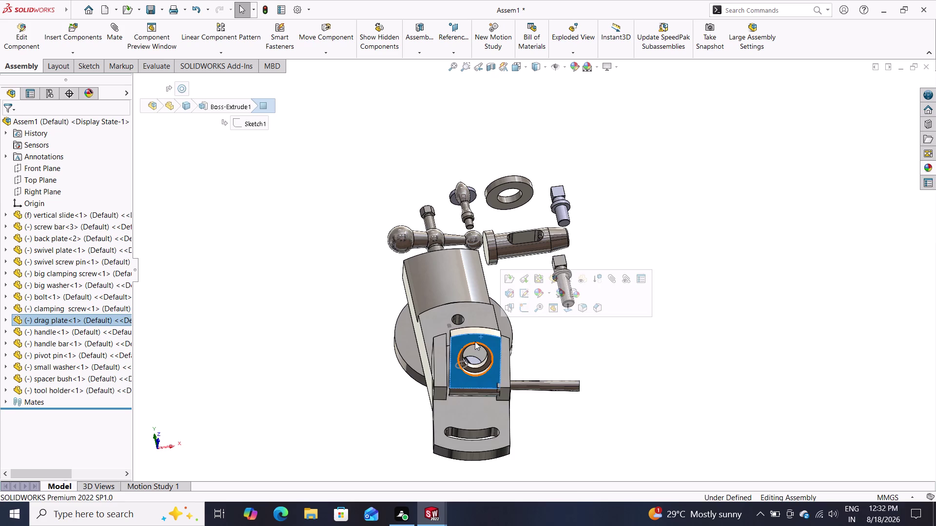
drag(475, 342, 547, 360)
Try mating a swivel plate side face to the neighbouring part, then undo and cancel.
middle_drag(504, 387, 464, 459)
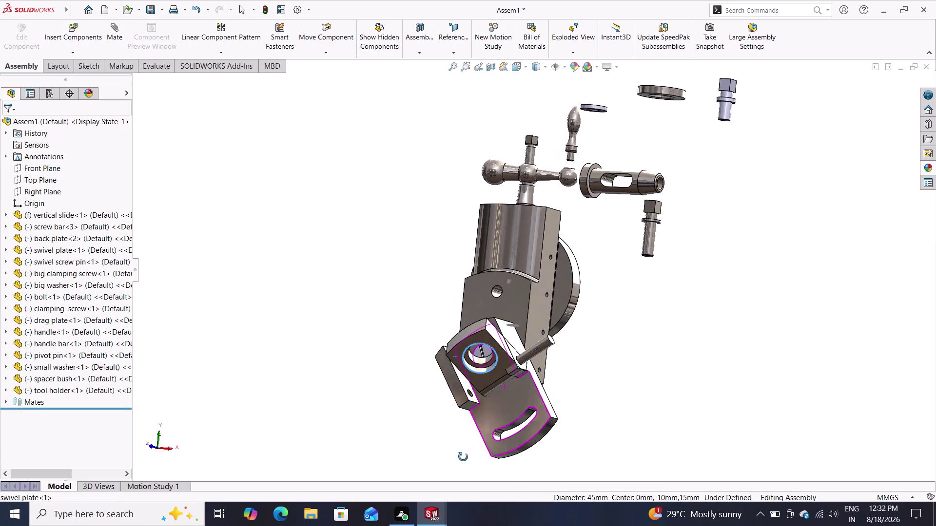
middle_drag(464, 459, 463, 457)
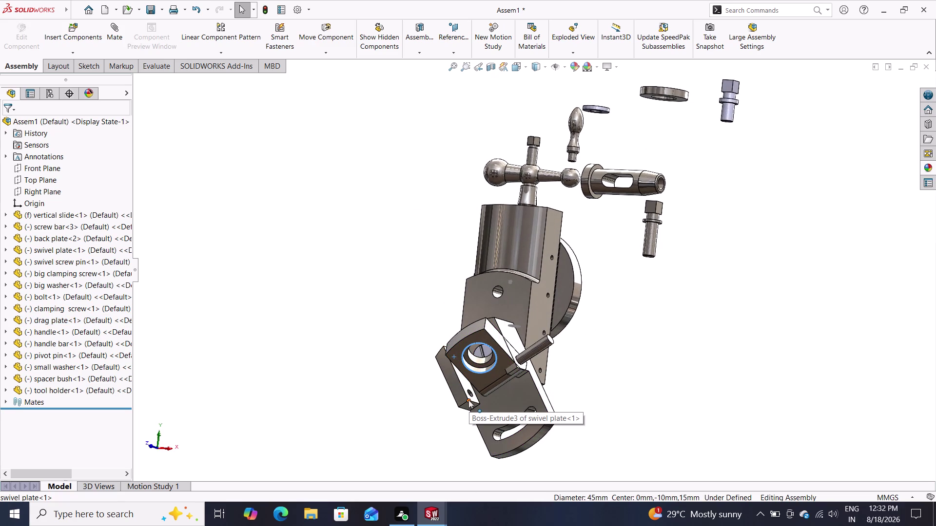
click(106, 32)
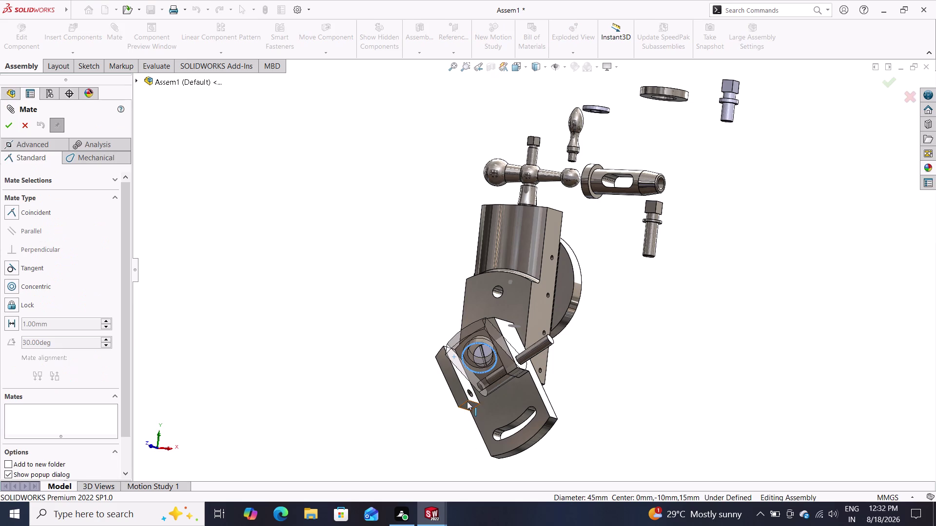
triple_click(473, 399)
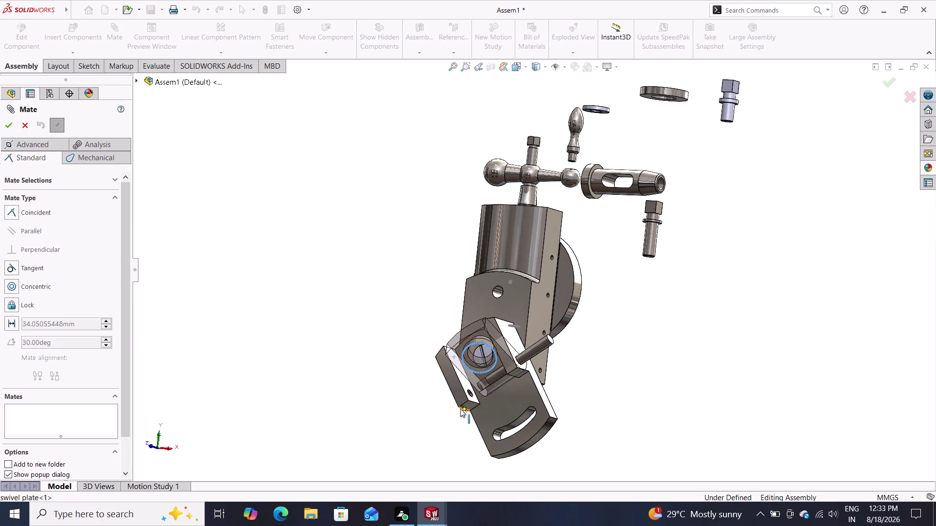
middle_drag(460, 412, 531, 365)
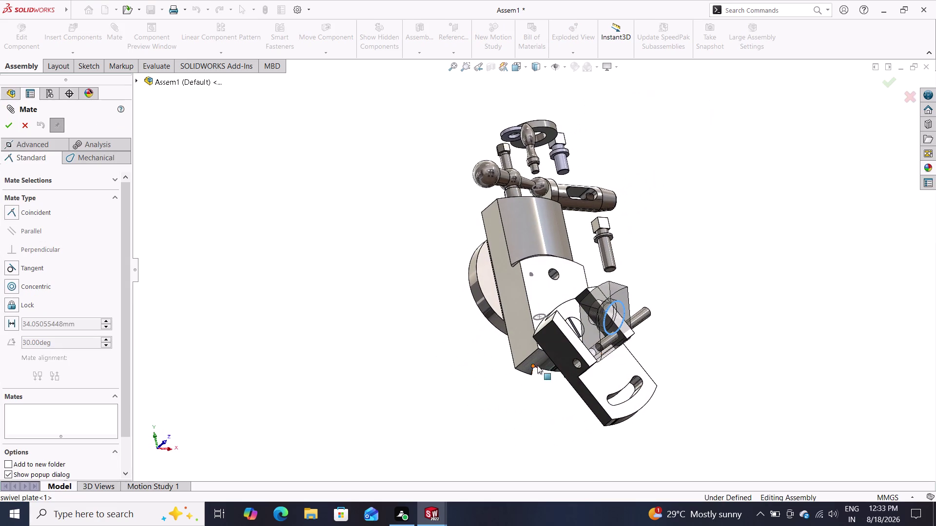
click(594, 342)
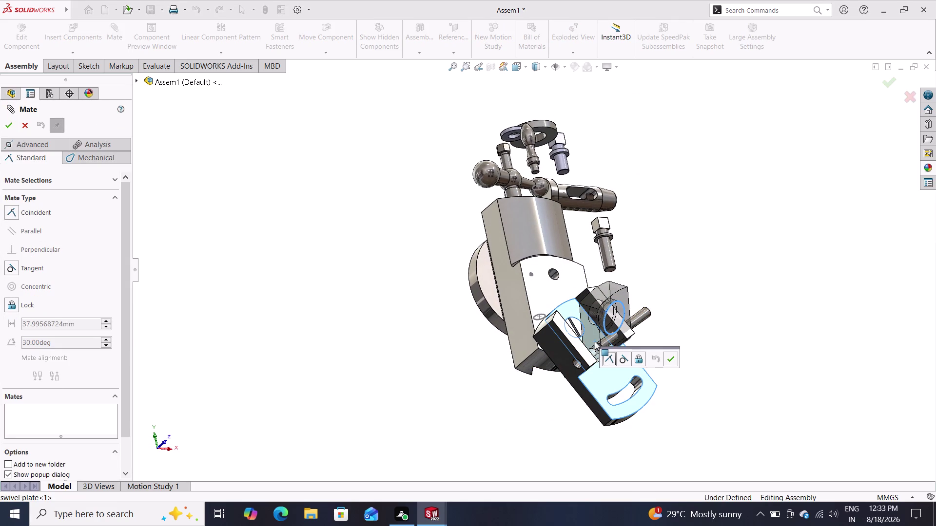
click(665, 360)
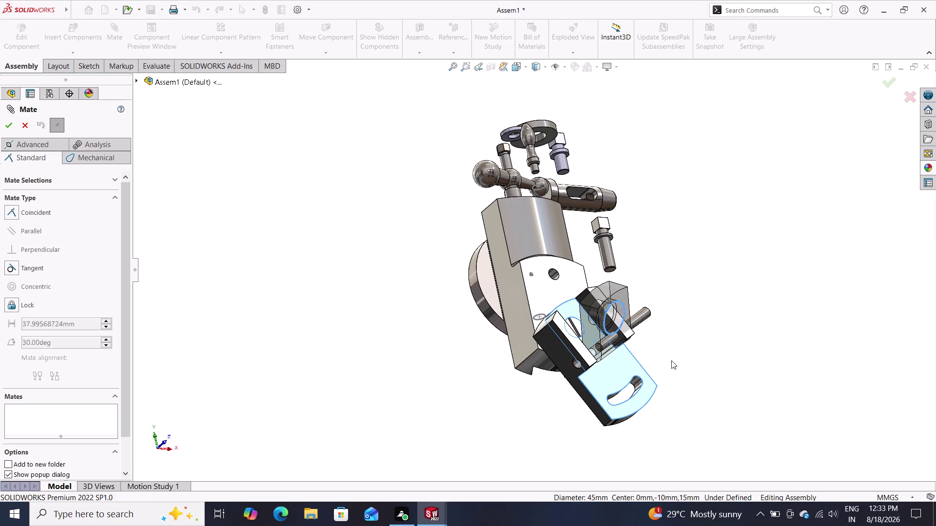
key(ctrl+z)
key(ctrl+z)
key(Escape)
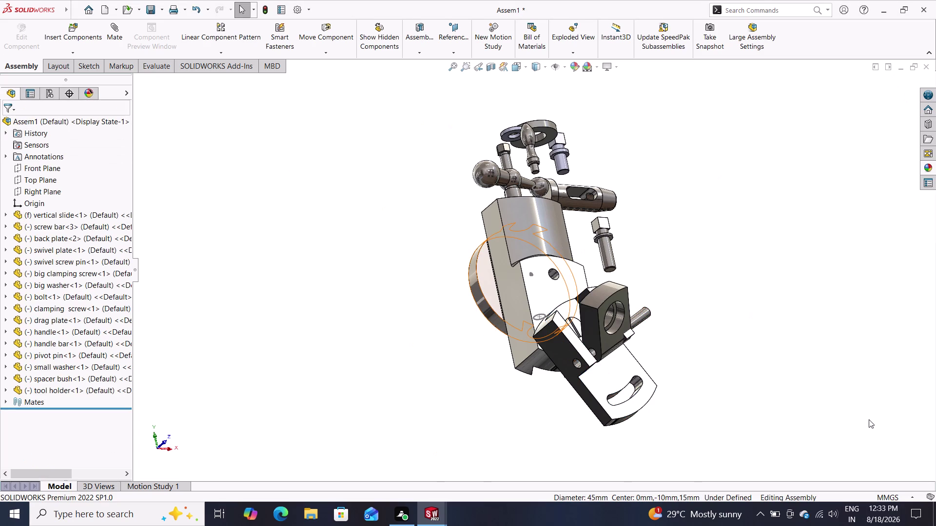
key(ctrl+z)
key(ctrl+z)
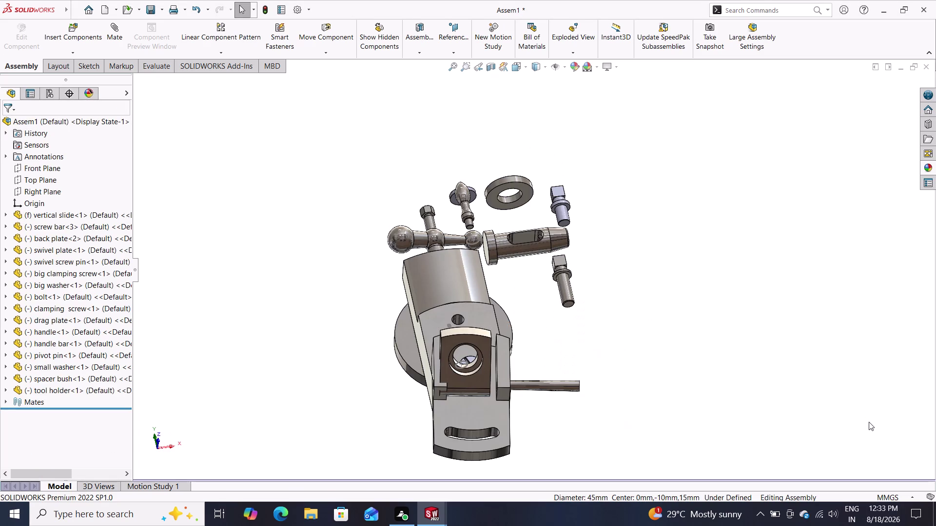
key(ctrl+z)
key(ctrl+z)
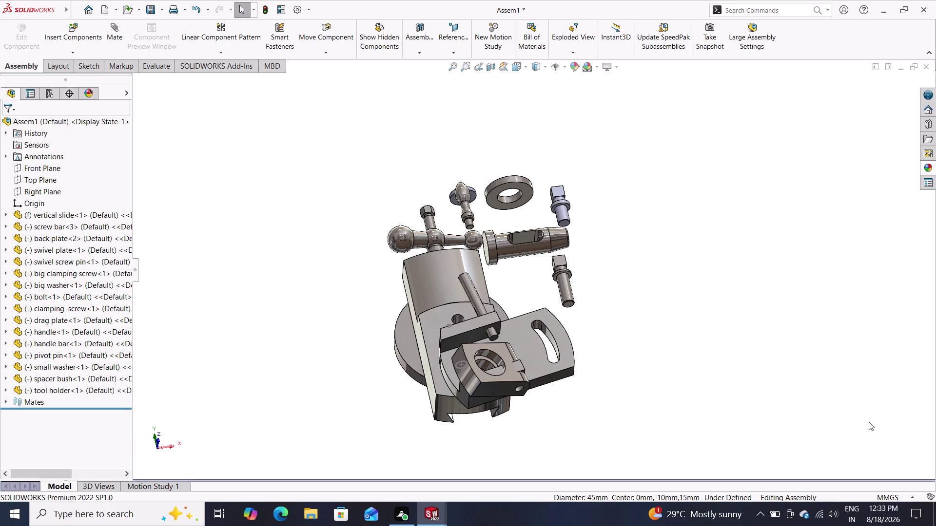
key(ctrl+z)
key(ctrl+z)
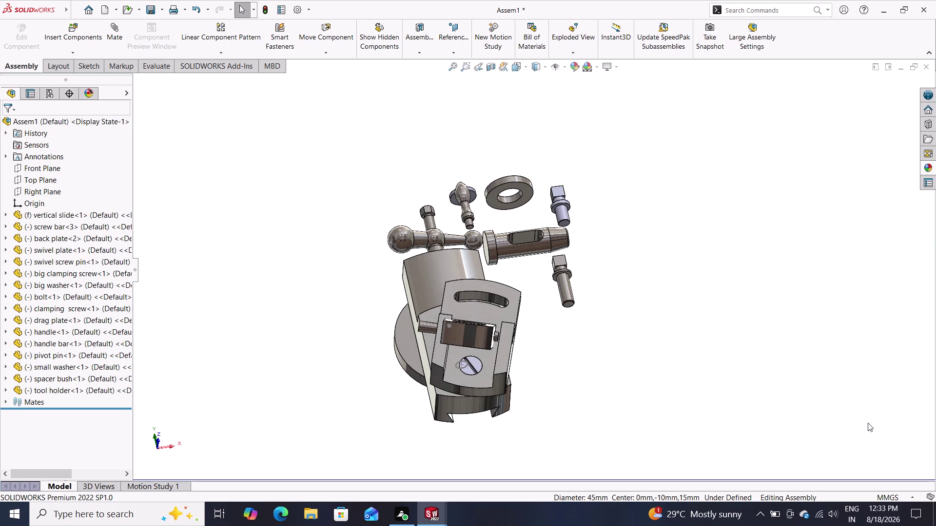
key(ctrl+z)
key(ctrl+z)
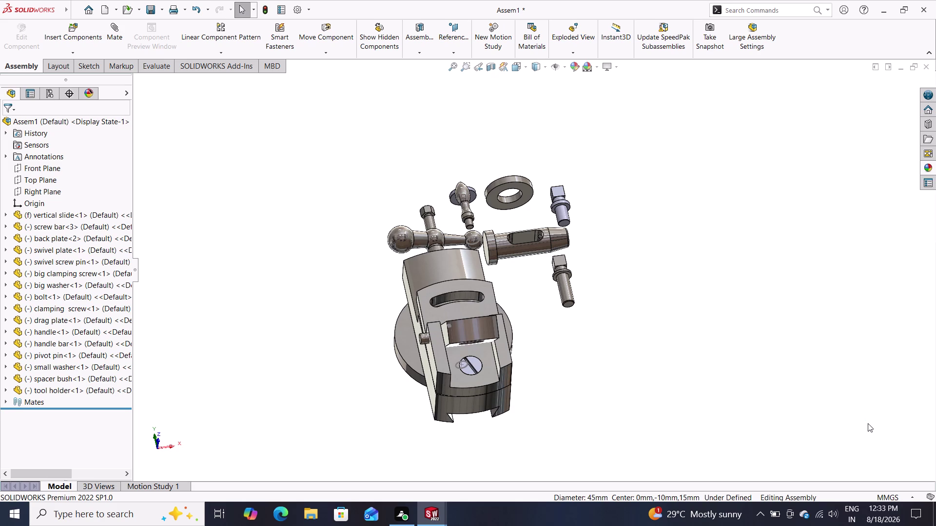
key(ctrl+z)
key(ctrl+z)
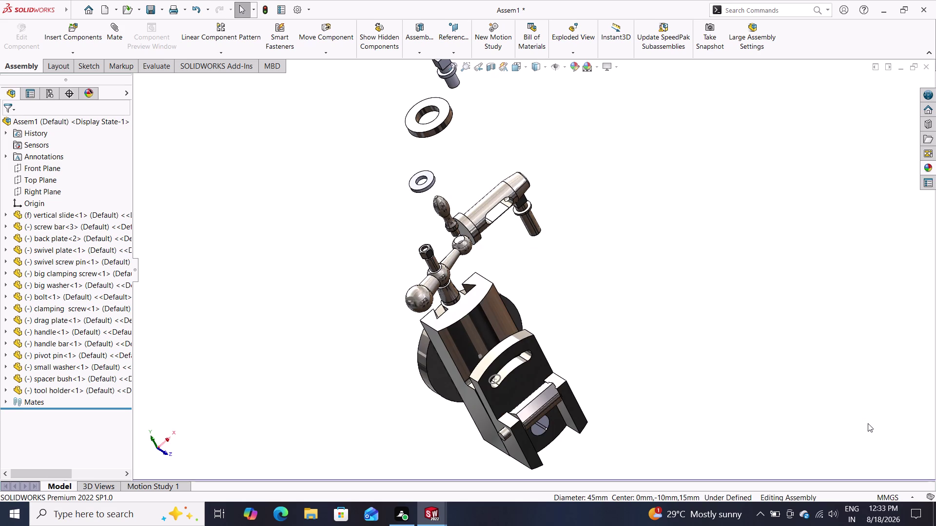
key(ctrl+z)
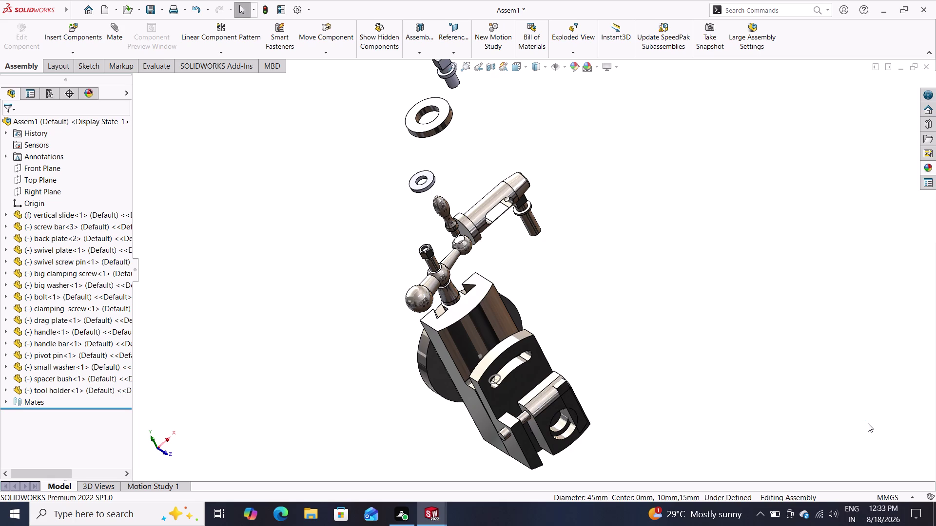
key(ctrl+z)
key(ctrl+z)
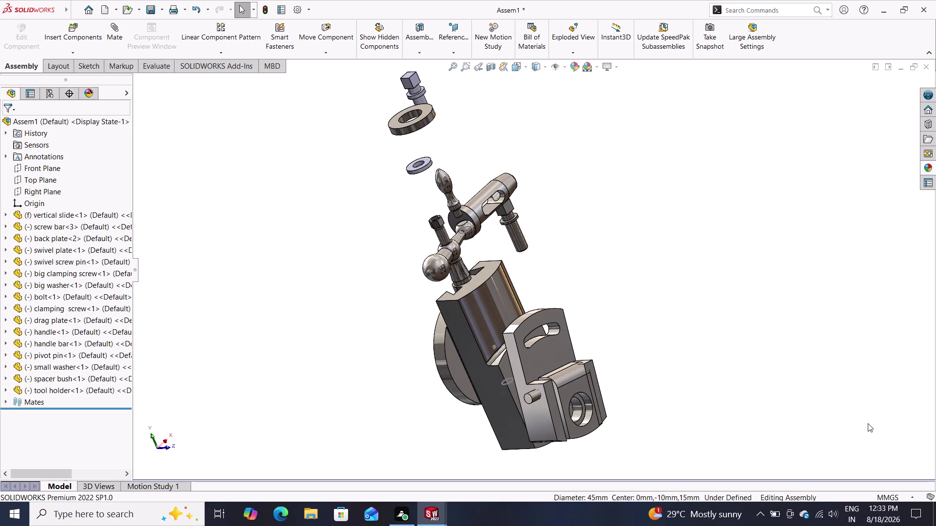
key(ctrl+z)
key(ctrl+z)
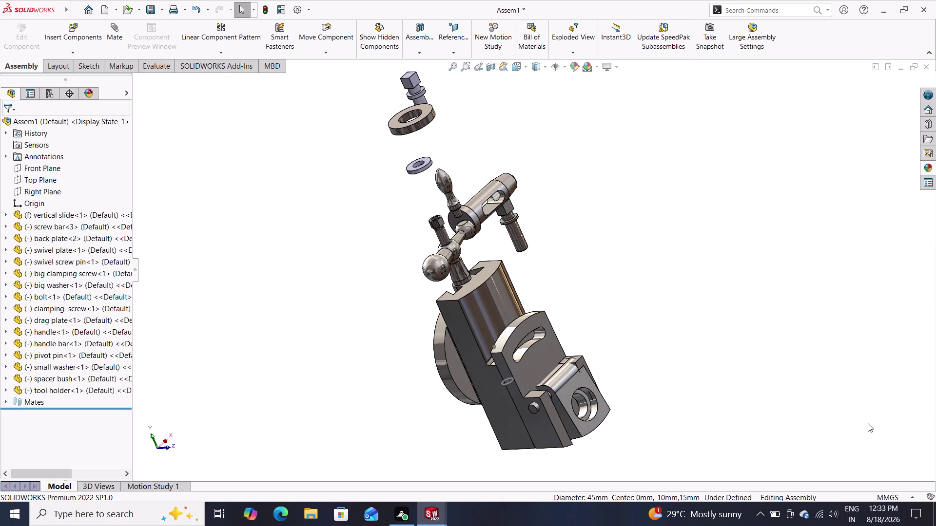
key(ctrl+z)
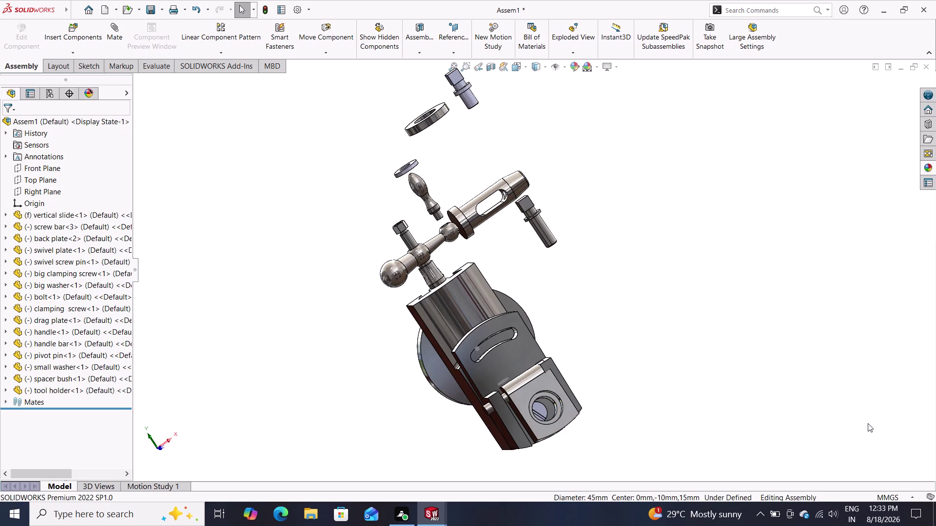
key(ctrl+z)
key(ctrl+z)
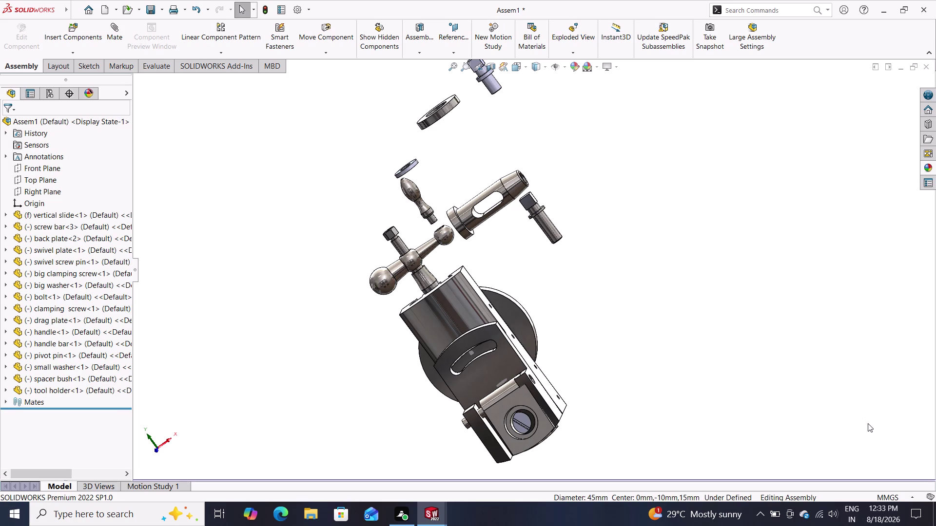
key(ctrl+z)
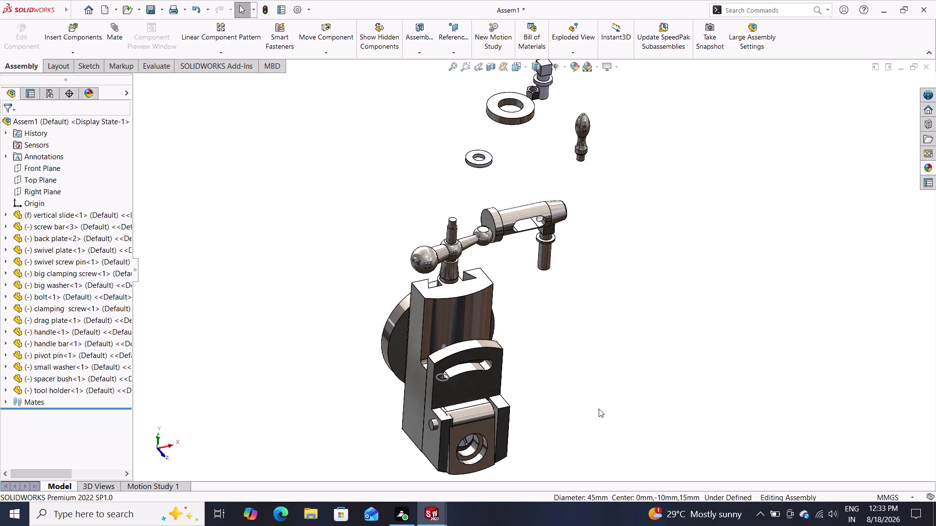
middle_drag(597, 410, 664, 332)
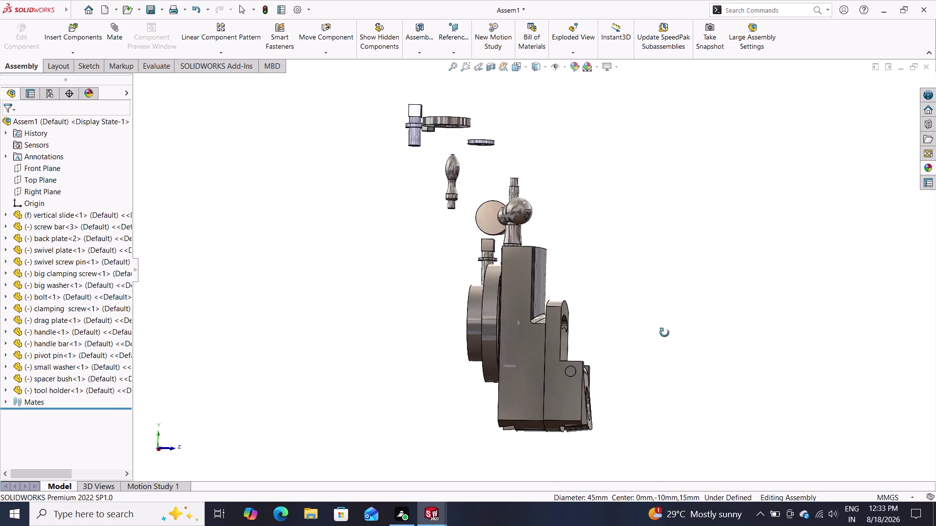
middle_drag(664, 331, 677, 337)
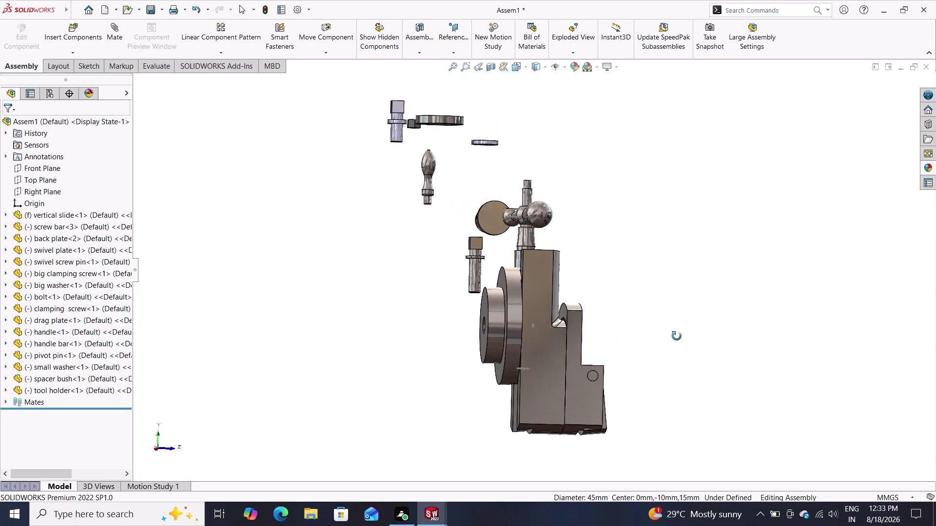
middle_drag(678, 336, 623, 341)
Create Coincident36 joining a pivot pin face to a swivel plate face.
click(109, 43)
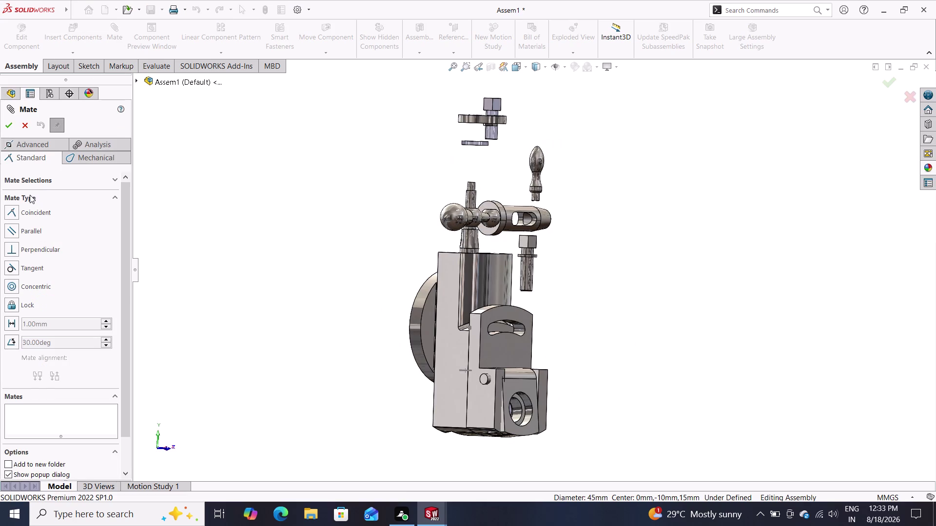
click(41, 181)
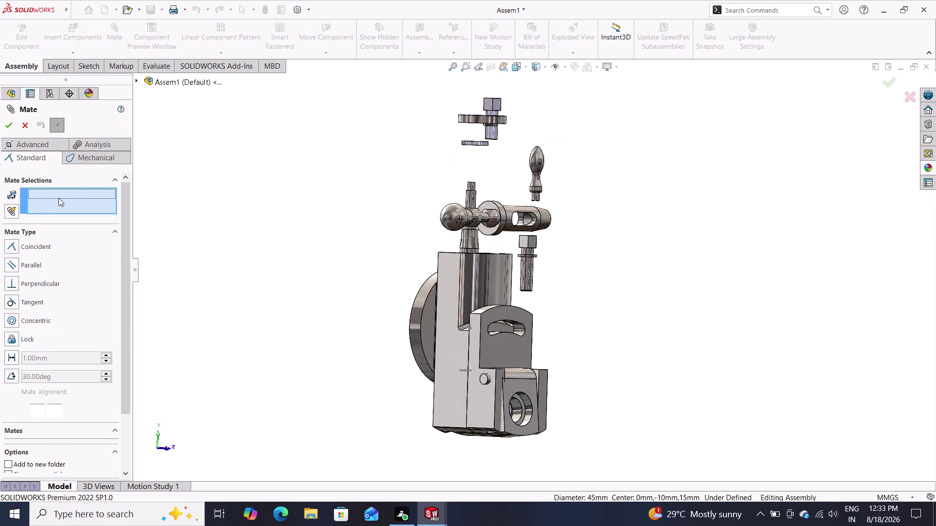
click(487, 384)
click(480, 399)
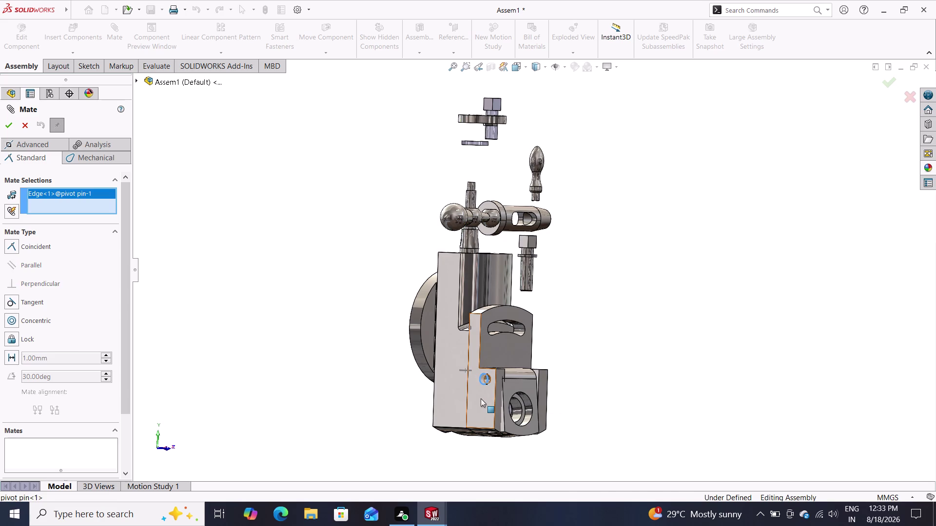
click(564, 417)
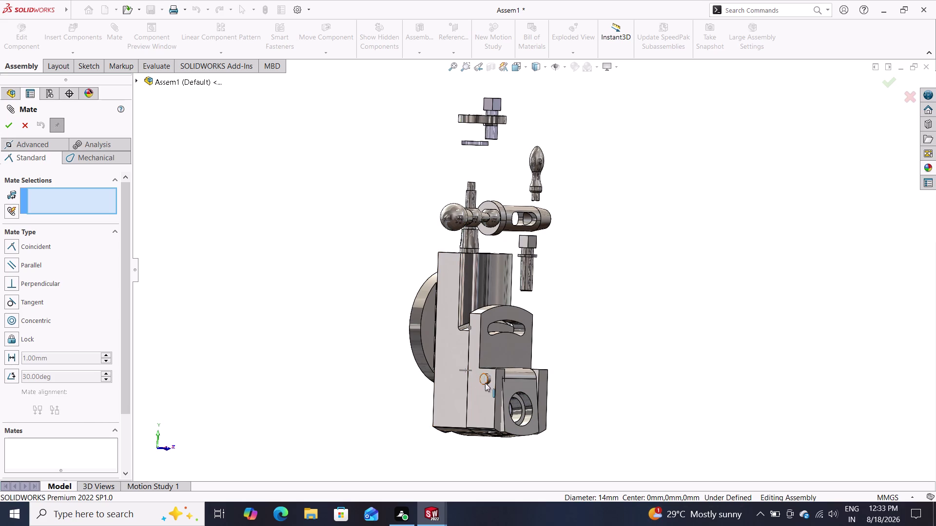
middle_drag(651, 420, 463, 408)
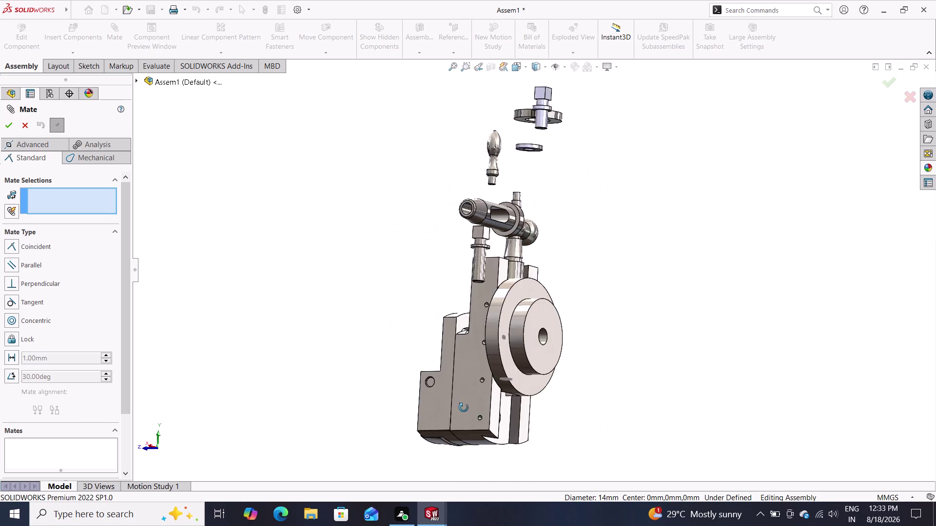
middle_drag(463, 408, 506, 449)
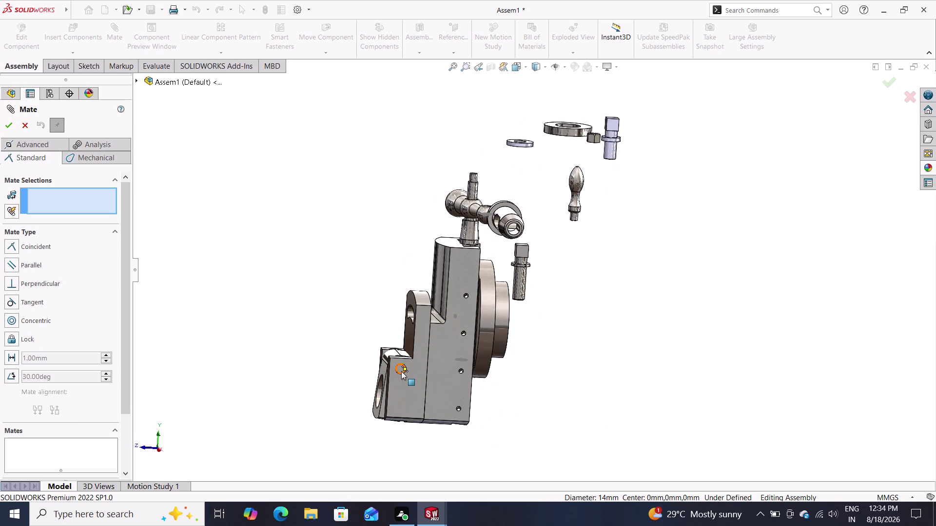
click(401, 371)
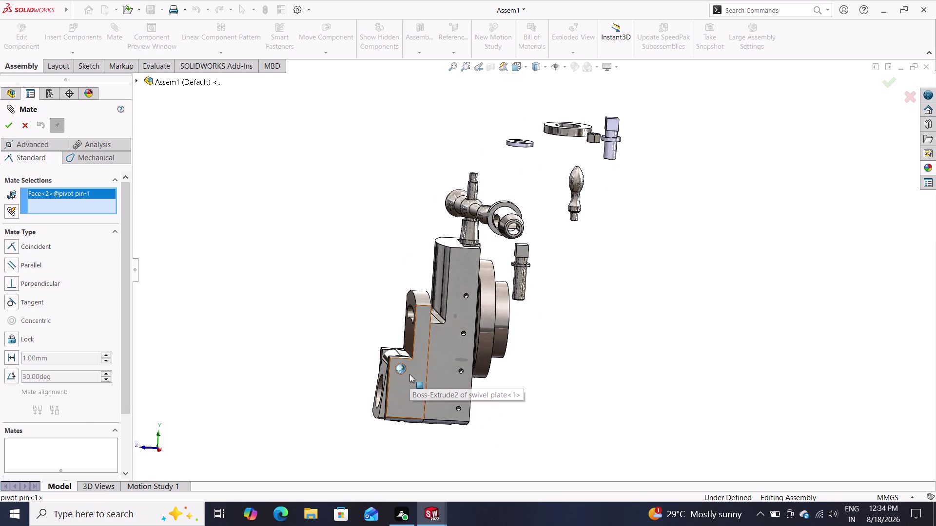
click(408, 379)
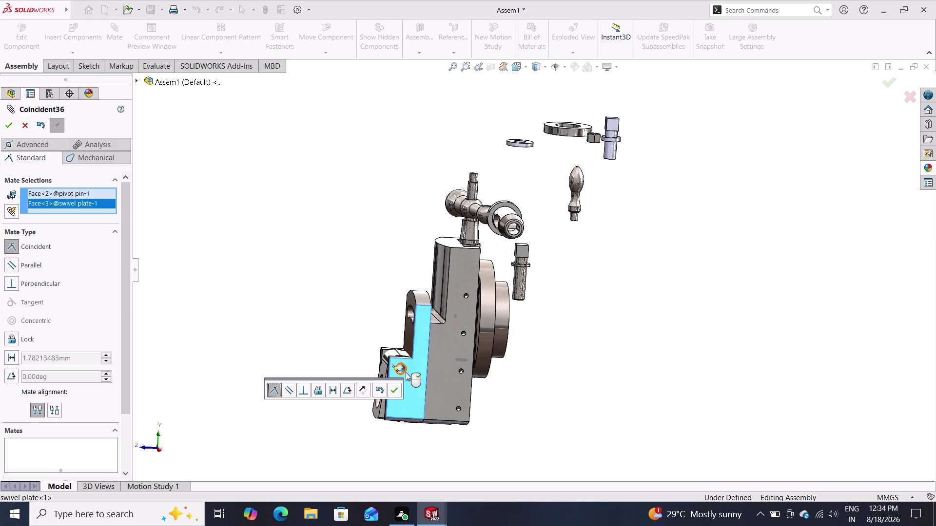
click(4, 125)
middle_drag(324, 271, 402, 324)
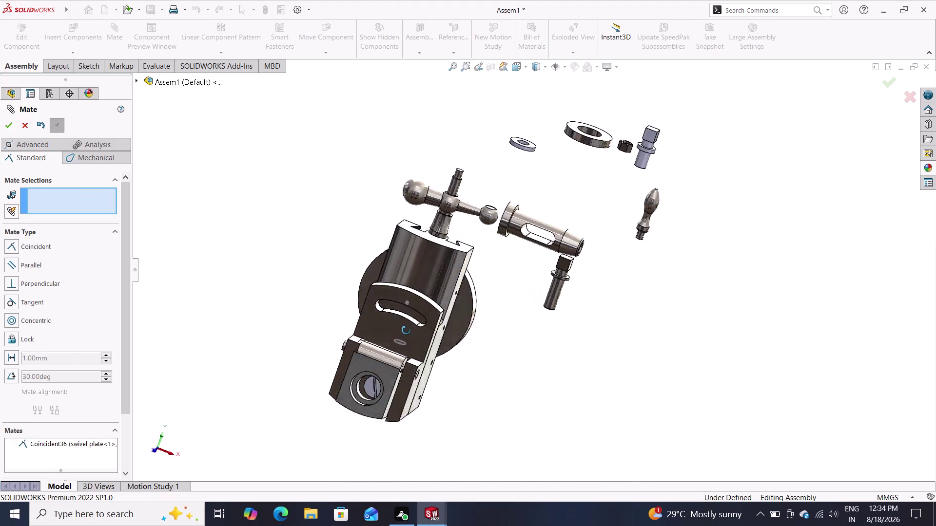
Add Concentric20 between the handle's circular edge and the handle bar edge.
middle_drag(402, 324, 404, 323)
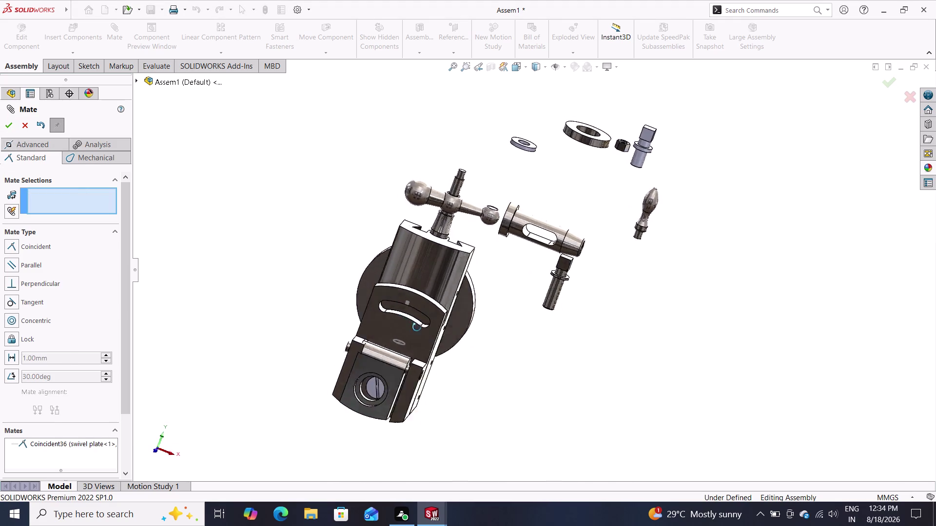
middle_drag(404, 323, 444, 336)
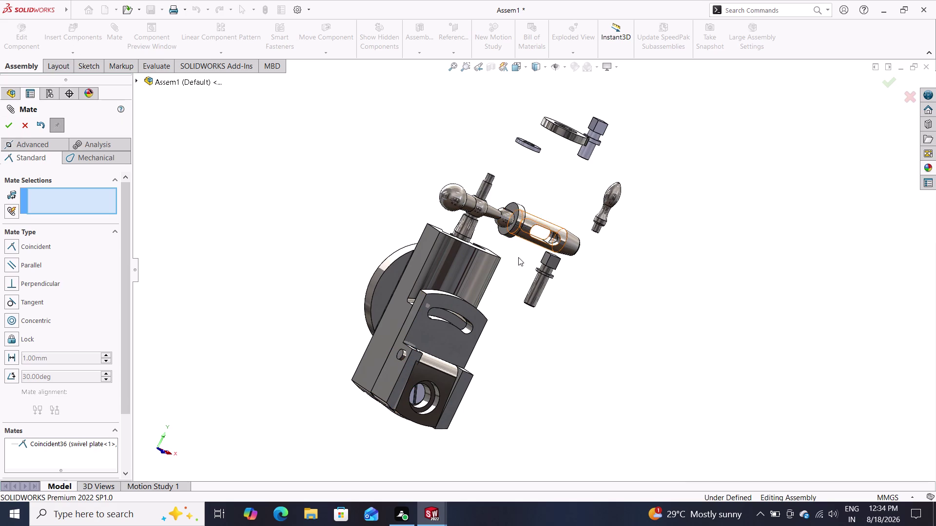
middle_drag(517, 259, 490, 296)
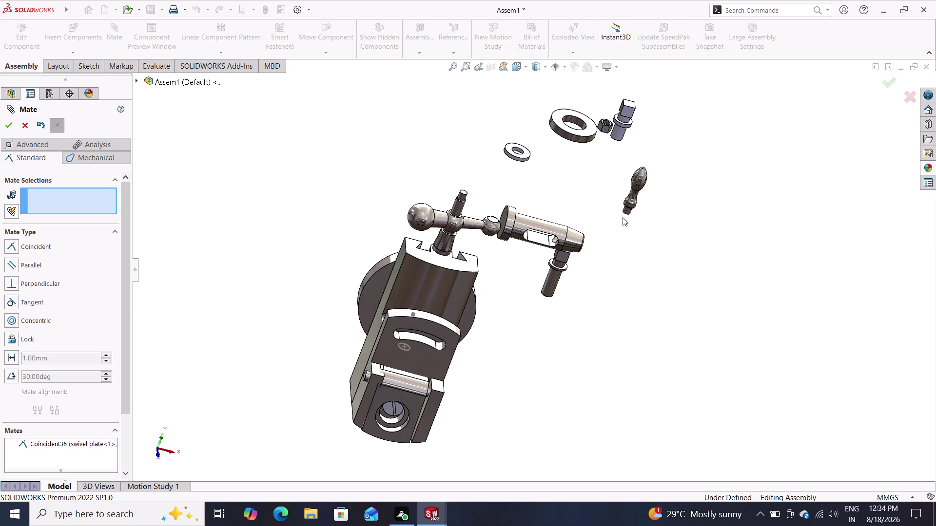
click(626, 213)
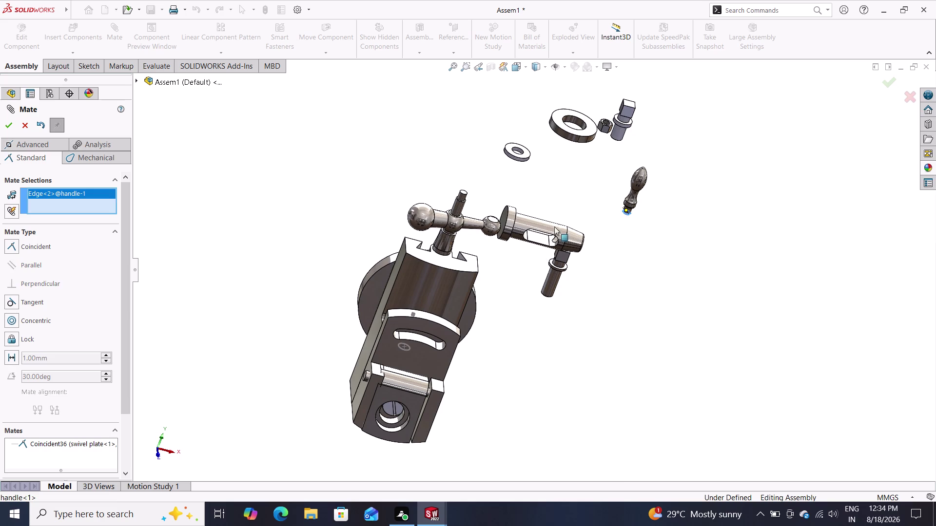
click(498, 222)
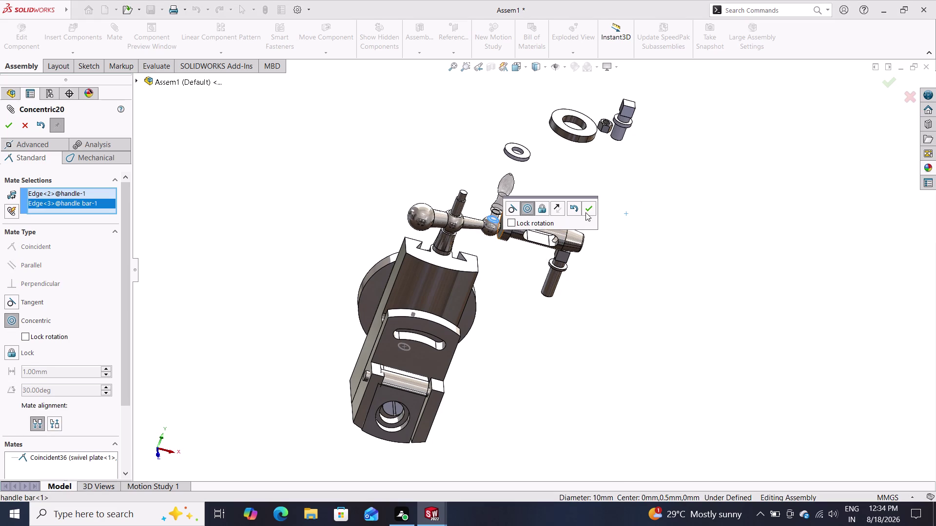
click(585, 212)
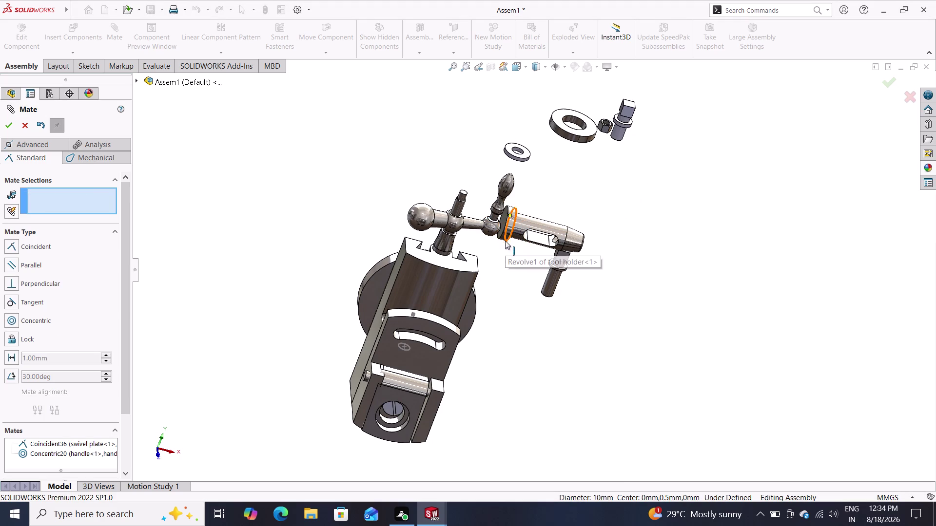
Mate a tool holder edge coincident with a drag plate edge (Coincident37).
click(502, 231)
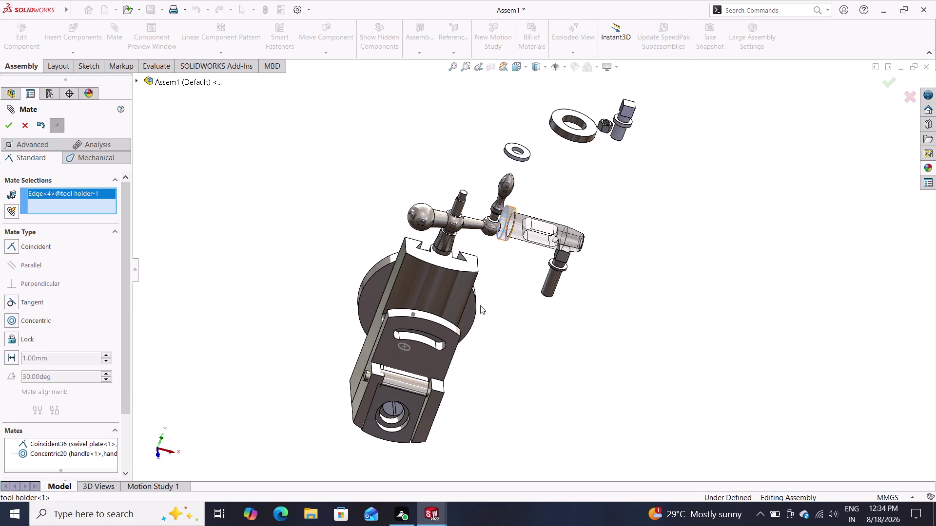
double_click(400, 431)
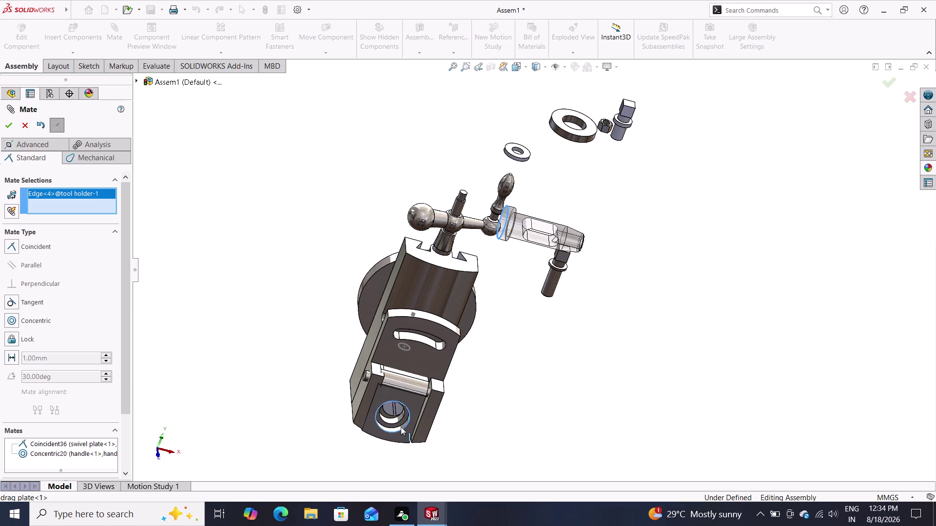
click(352, 445)
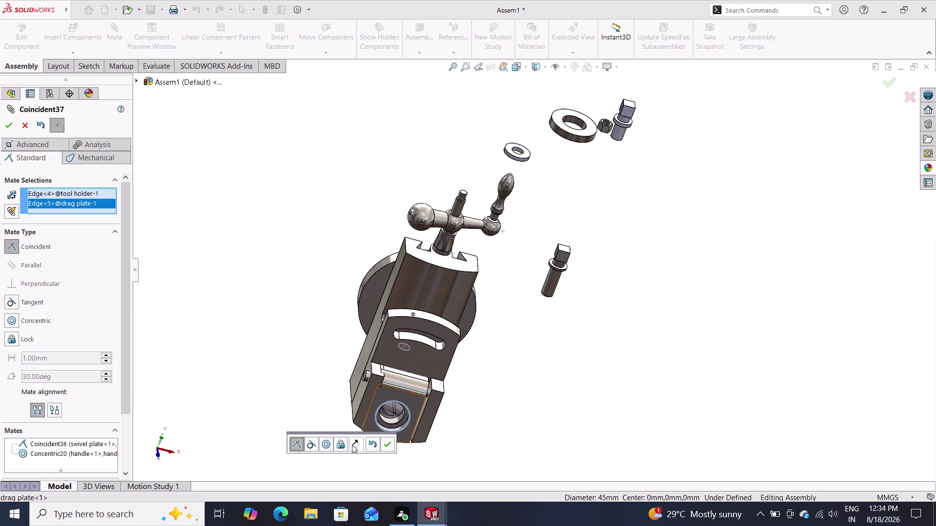
click(389, 443)
Make the big clamping screw's end edge concentric with the tool holder edge.
middle_drag(464, 458, 415, 364)
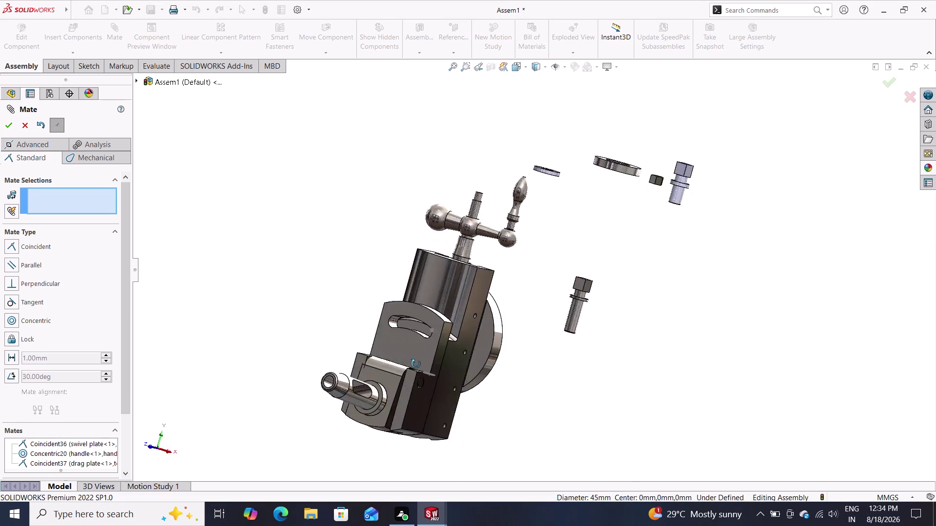
middle_drag(416, 364, 404, 406)
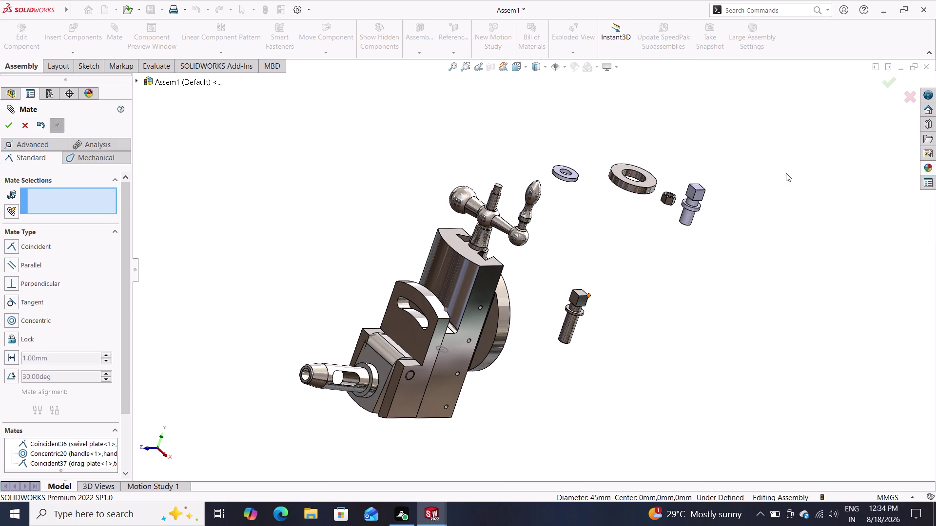
middle_drag(600, 349, 690, 226)
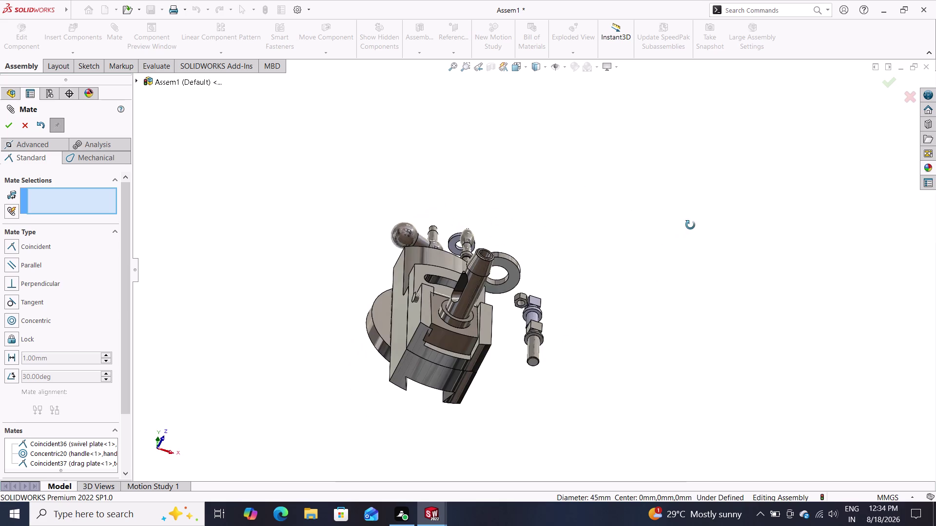
middle_drag(690, 225, 690, 225)
click(536, 368)
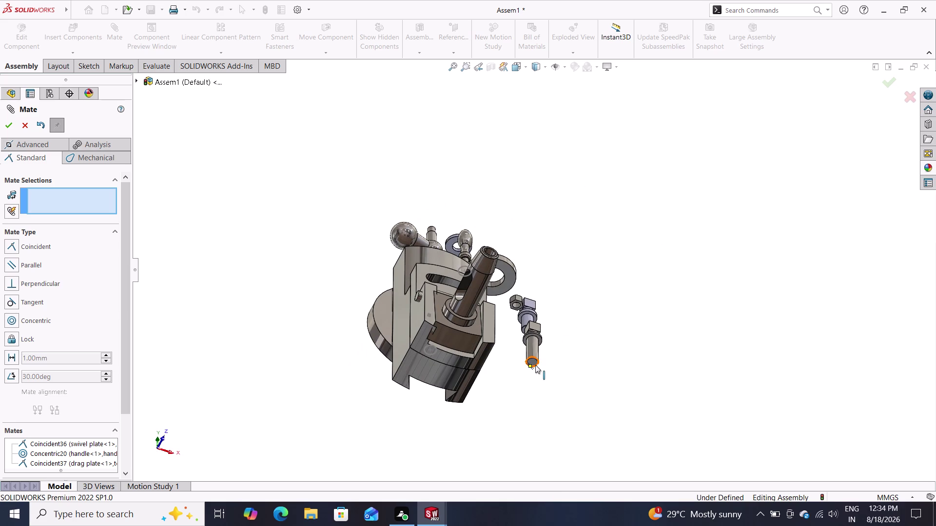
double_click(535, 365)
middle_drag(560, 330, 492, 387)
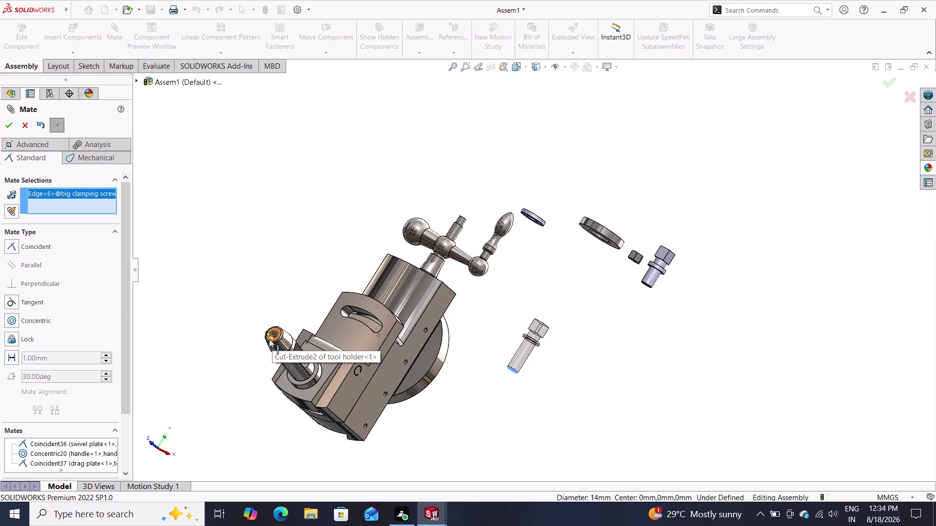
click(269, 340)
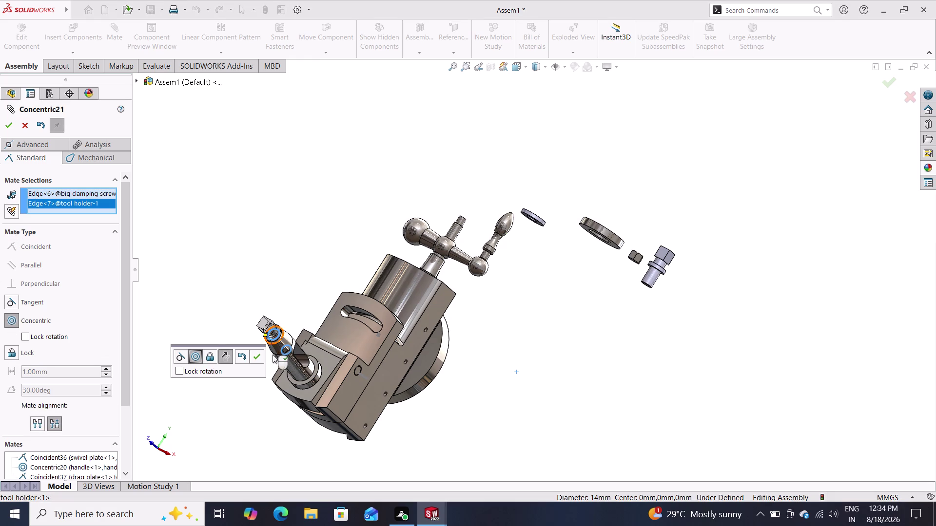
double_click(256, 357)
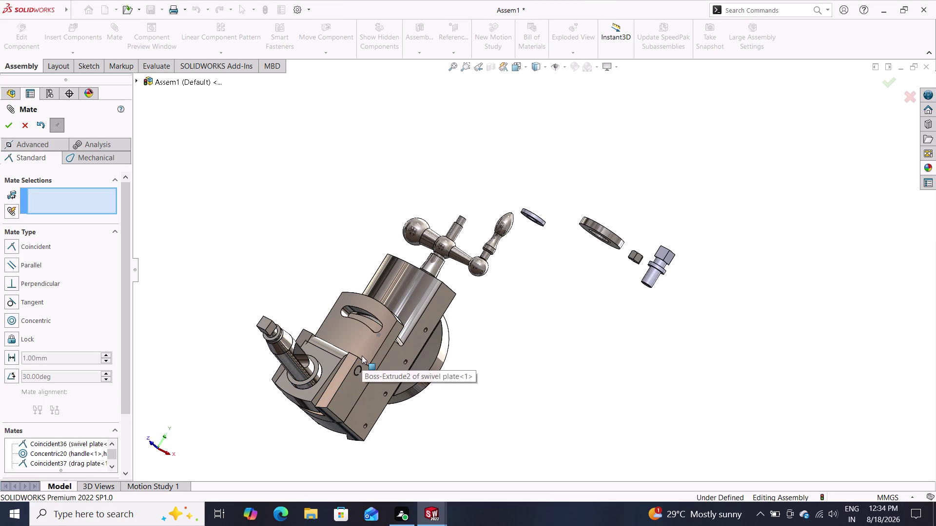
Orbit around the assembly and drag the swivel plate to a new position.
middle_drag(359, 352, 360, 353)
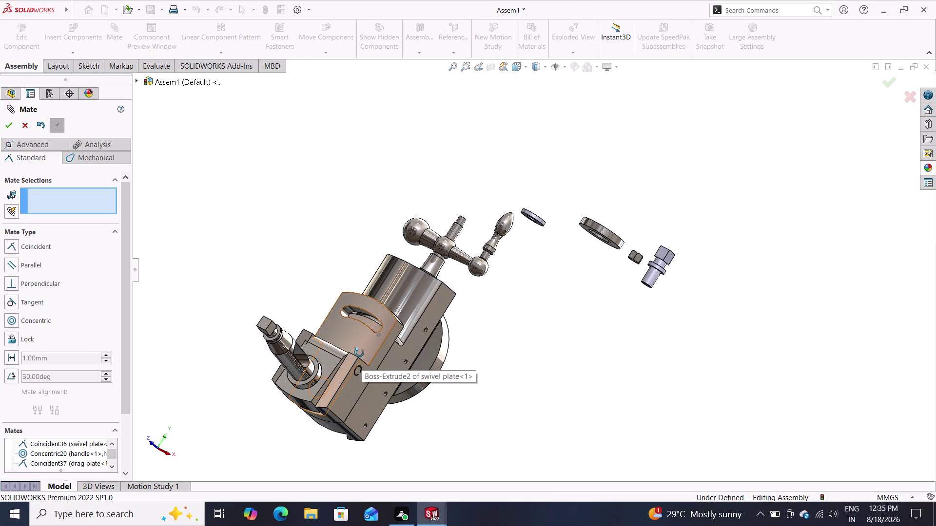
middle_drag(359, 353, 273, 408)
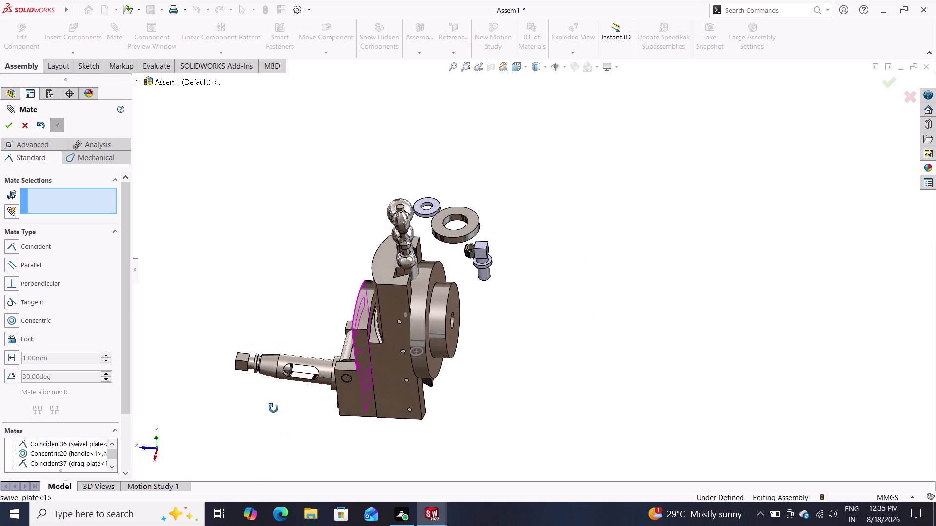
middle_drag(274, 408, 287, 401)
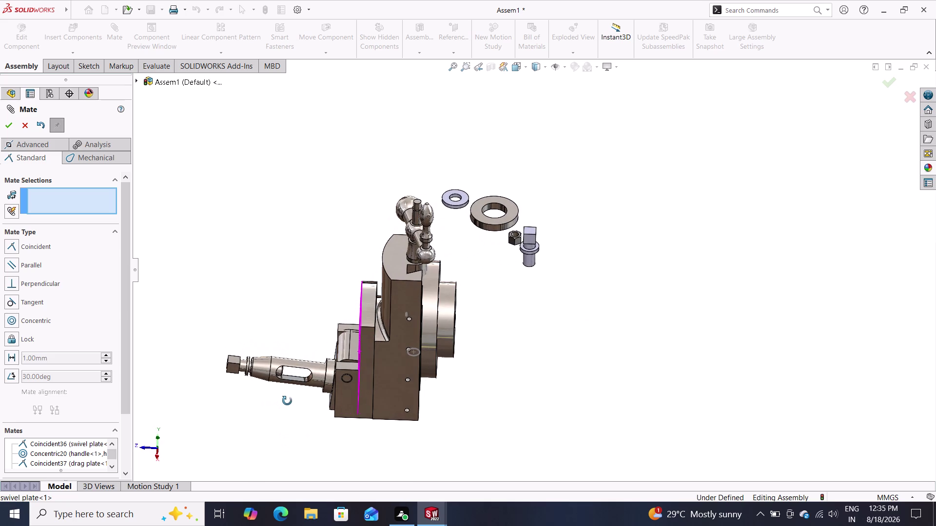
middle_drag(287, 401, 299, 416)
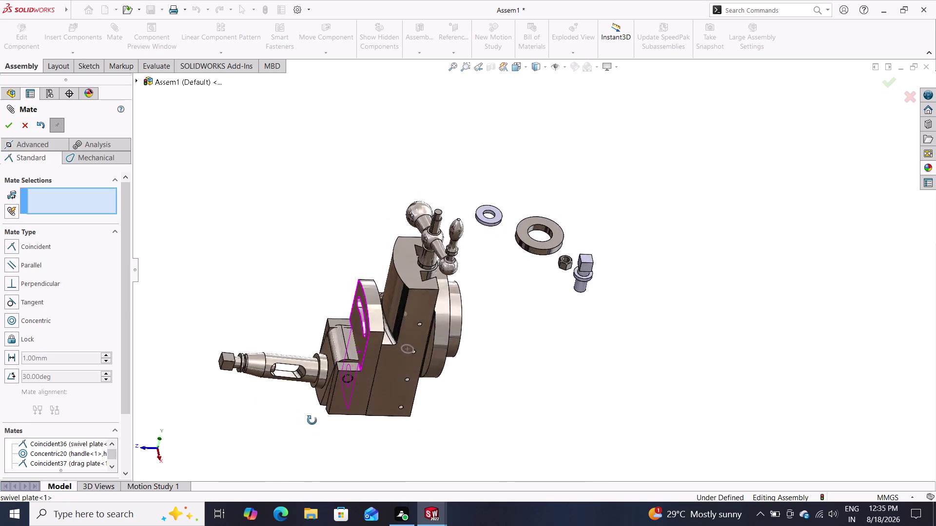
middle_drag(300, 416, 359, 357)
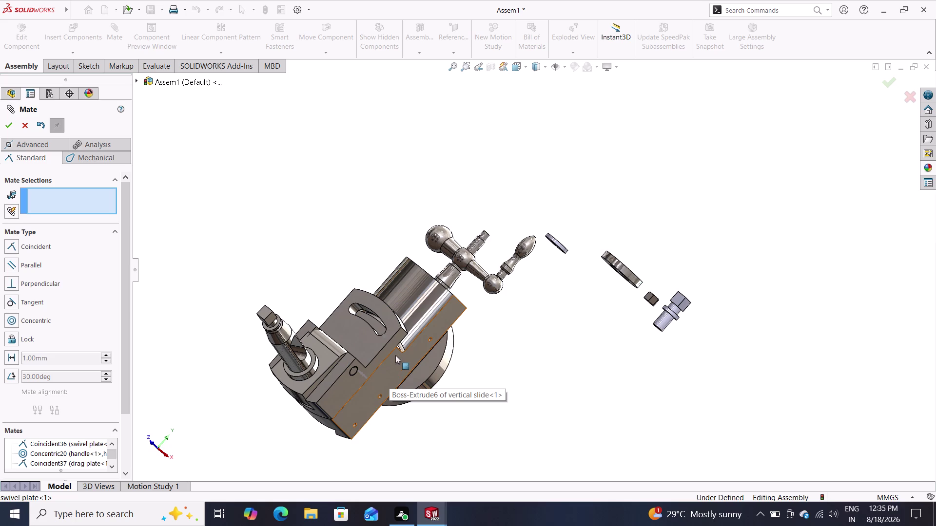
drag(356, 328, 343, 317)
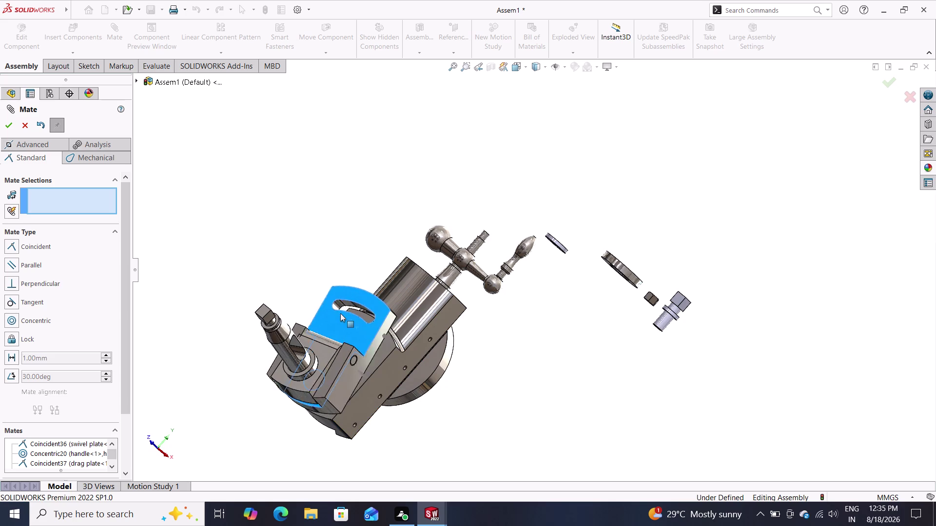
drag(344, 316, 295, 300)
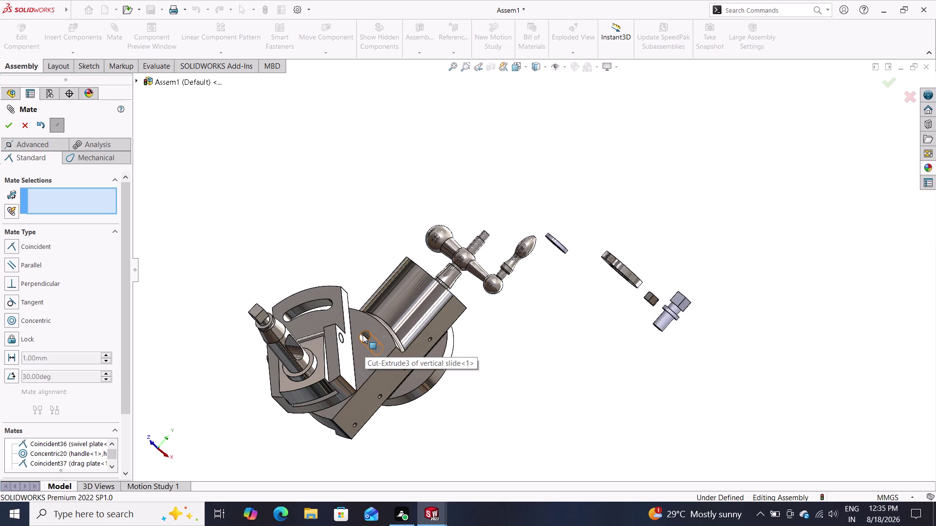
Mate vertical slide Face<4> parallel to swivel plate Face<5>, then close mating.
click(372, 339)
drag(372, 339, 379, 339)
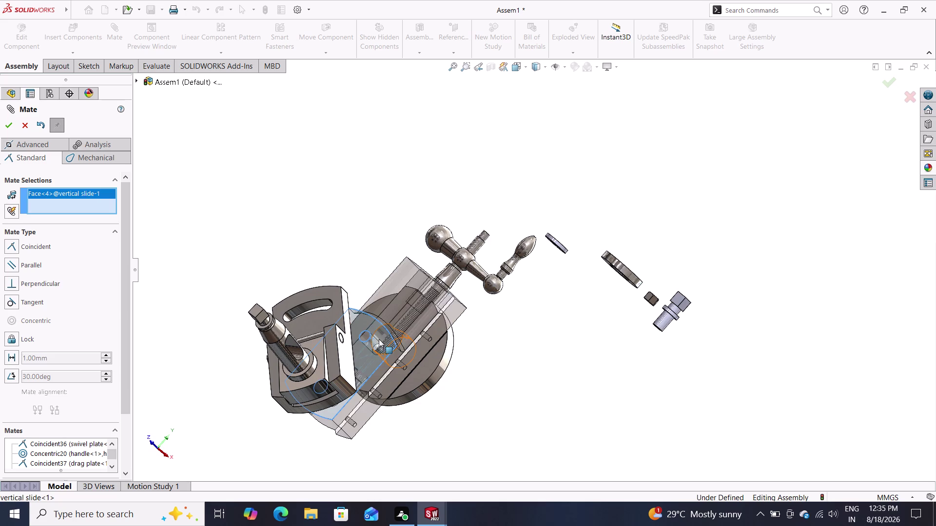
drag(378, 339, 403, 312)
click(515, 427)
drag(334, 315, 340, 318)
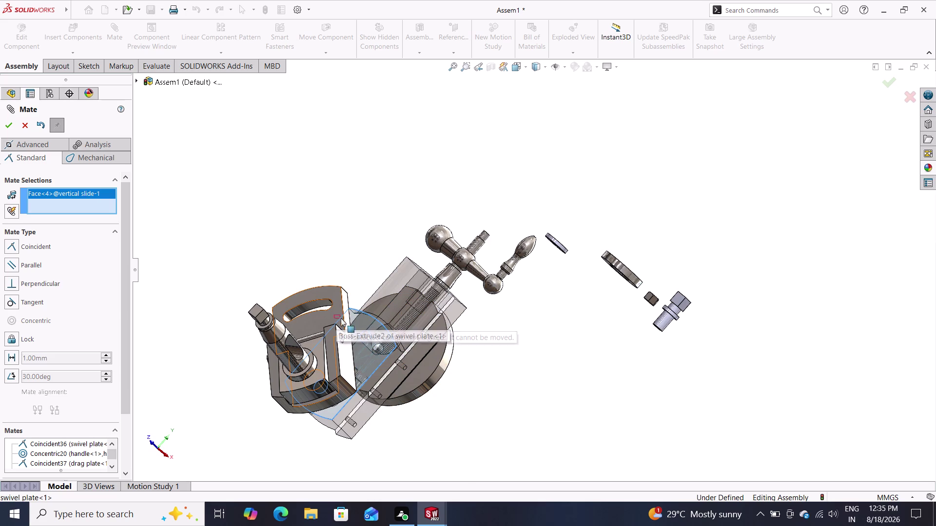
drag(339, 319, 380, 335)
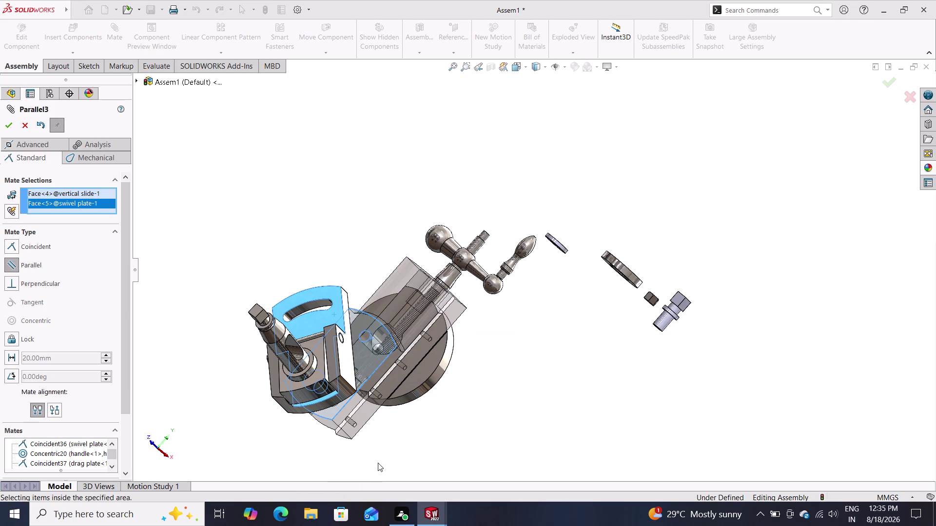
key(grave)
key(Escape)
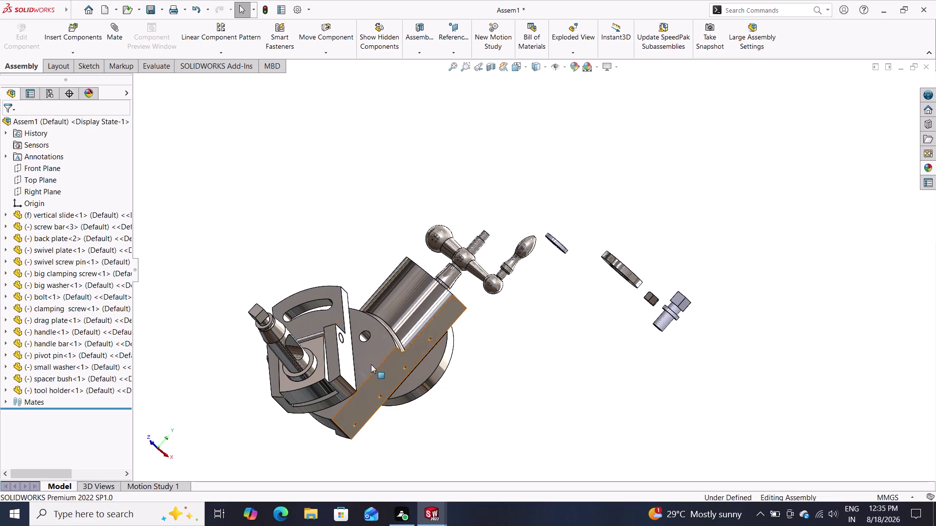
Select the swivel plate and rotate it into a new position.
click(333, 296)
drag(334, 296, 380, 345)
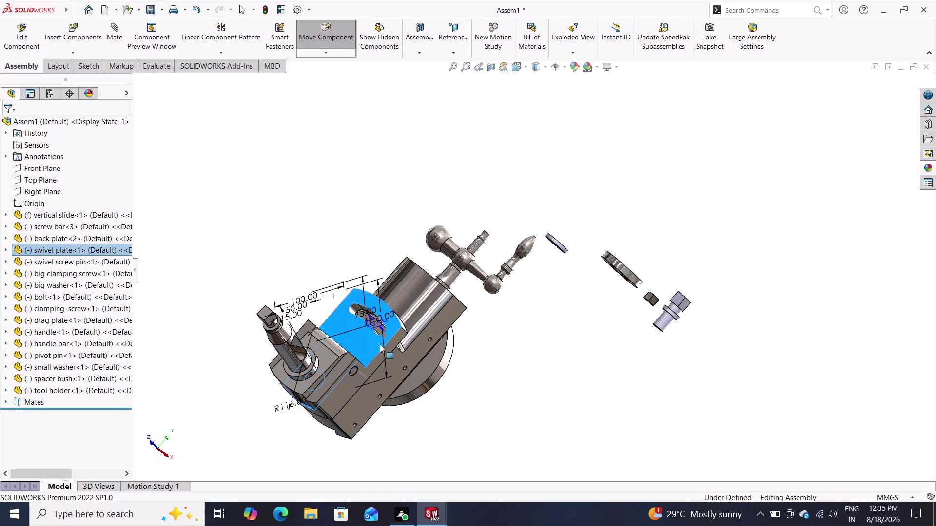
drag(380, 345, 380, 343)
click(379, 339)
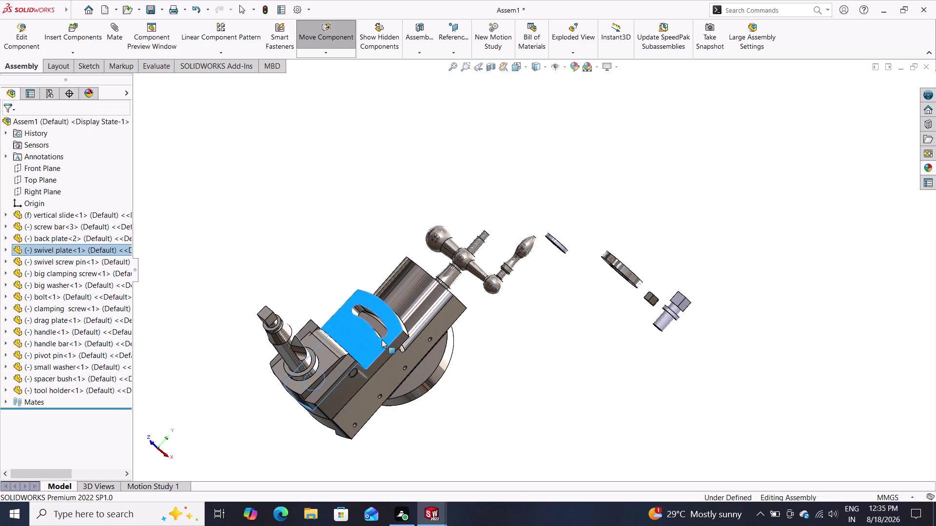
click(659, 331)
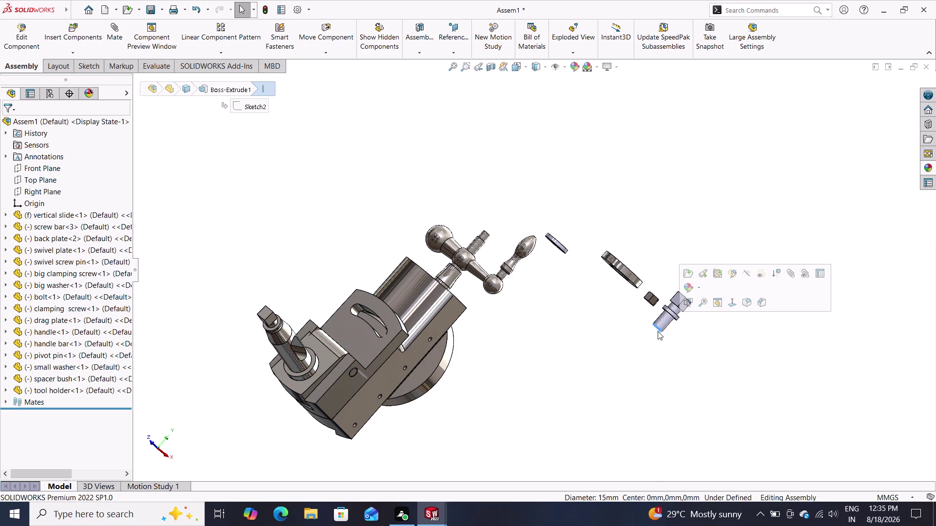
click(172, 153)
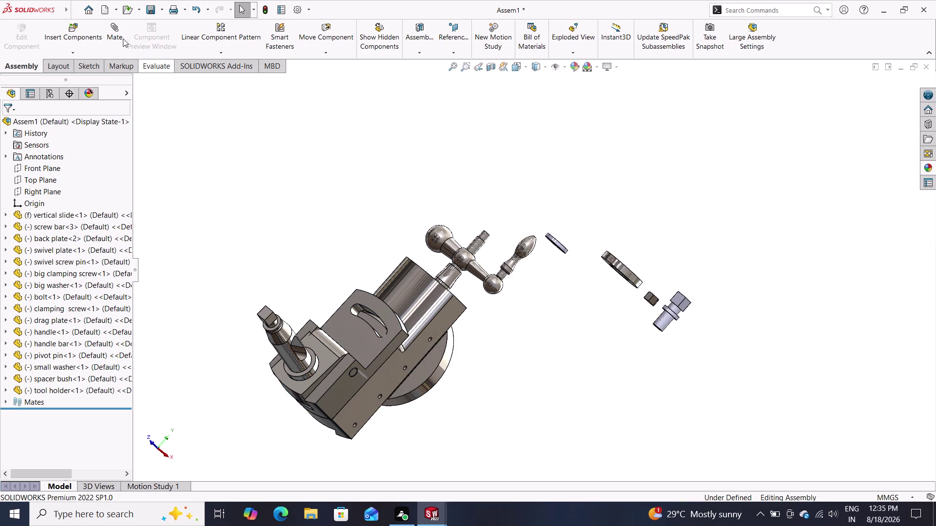
Start a new mate and orbit toward the clamping screw and washers.
click(115, 41)
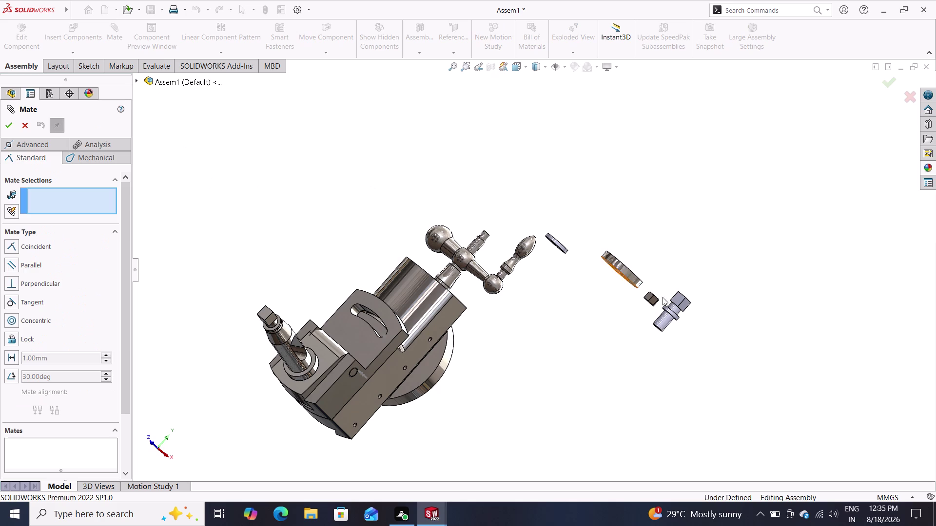
middle_drag(692, 351, 753, 234)
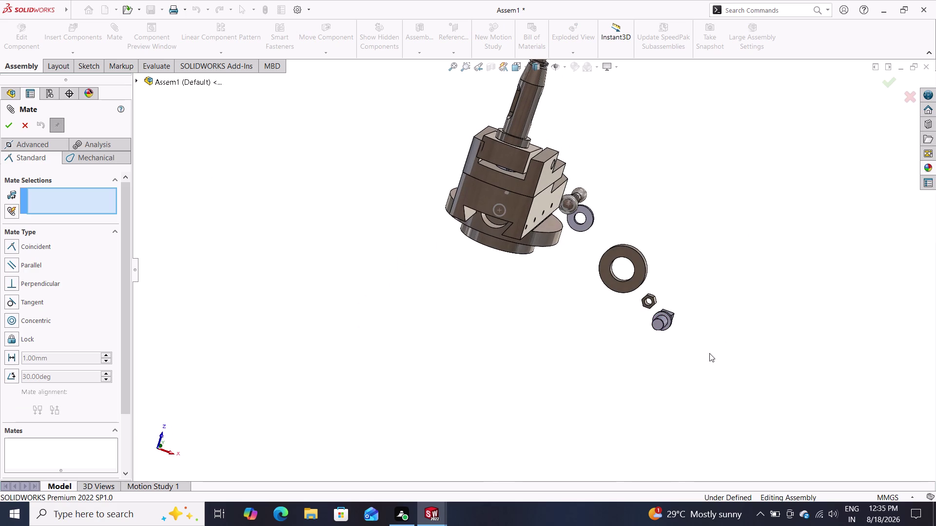
triple_click(663, 327)
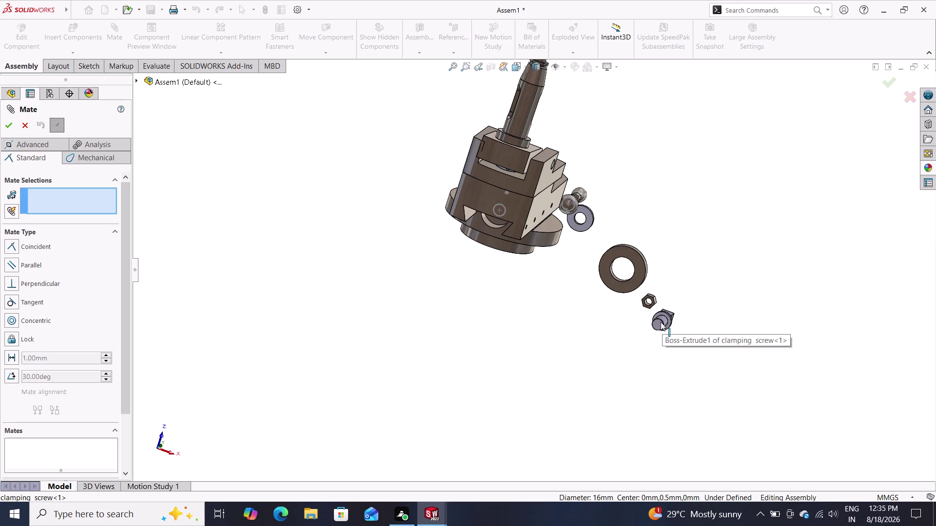
triple_click(660, 322)
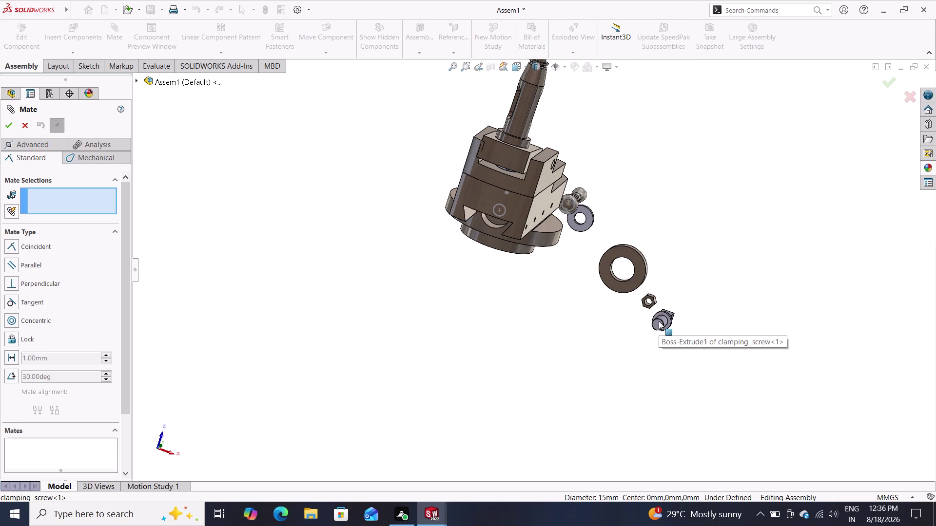
Mate a clamping screw face coincident with the vertical slide face.
click(657, 322)
middle_drag(672, 250, 672, 256)
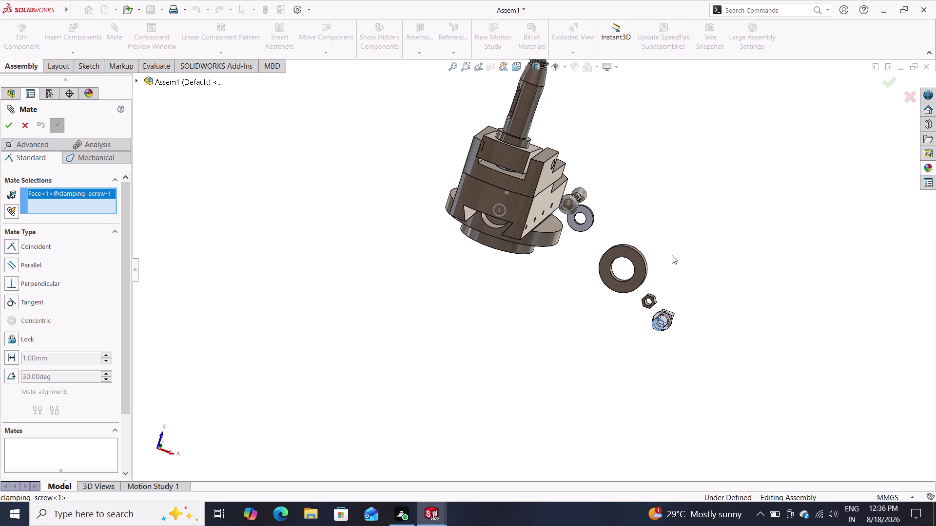
middle_drag(671, 255, 616, 401)
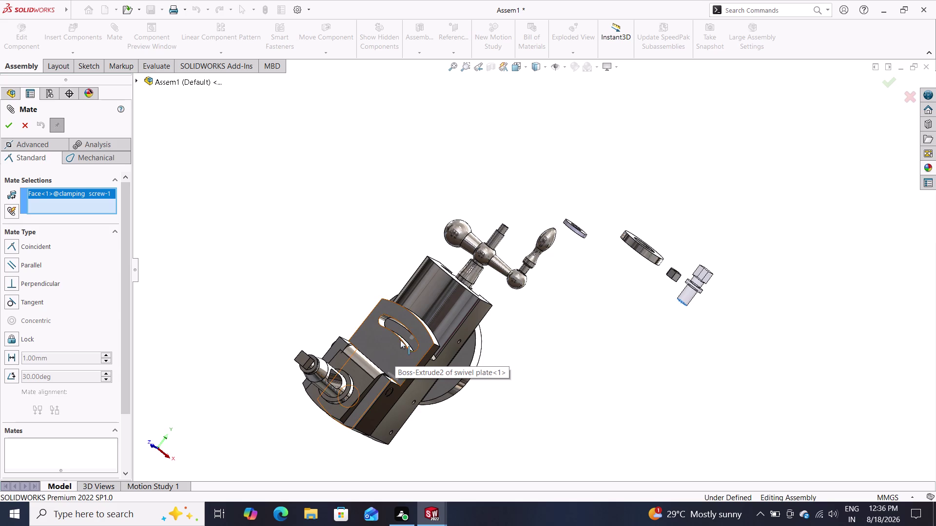
click(403, 335)
click(406, 337)
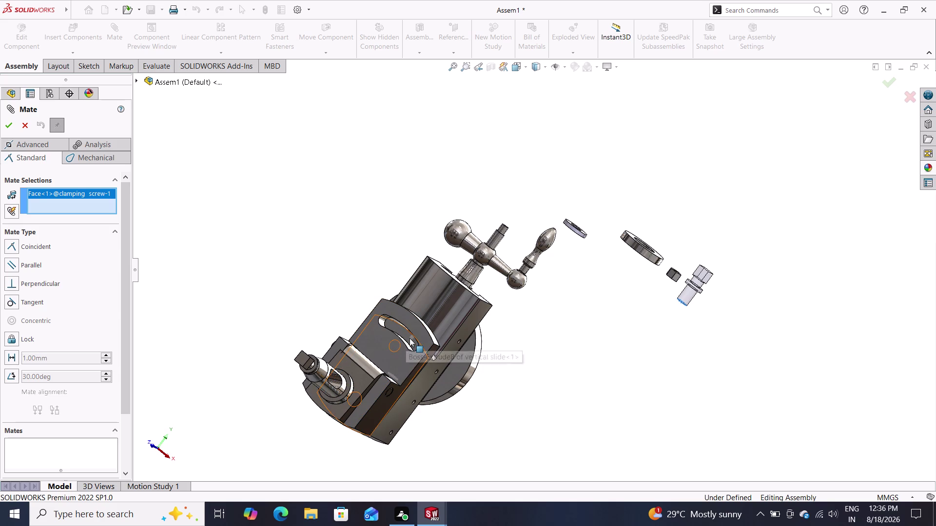
click(405, 334)
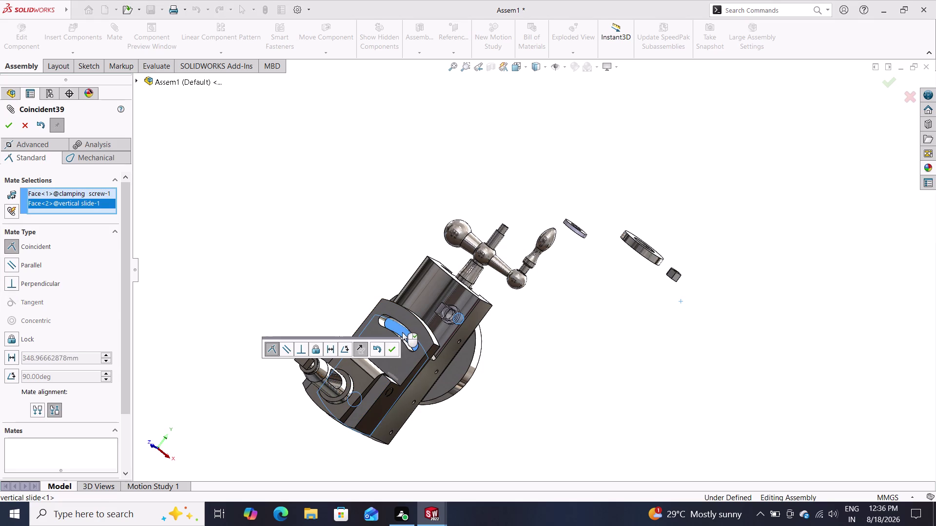
click(392, 351)
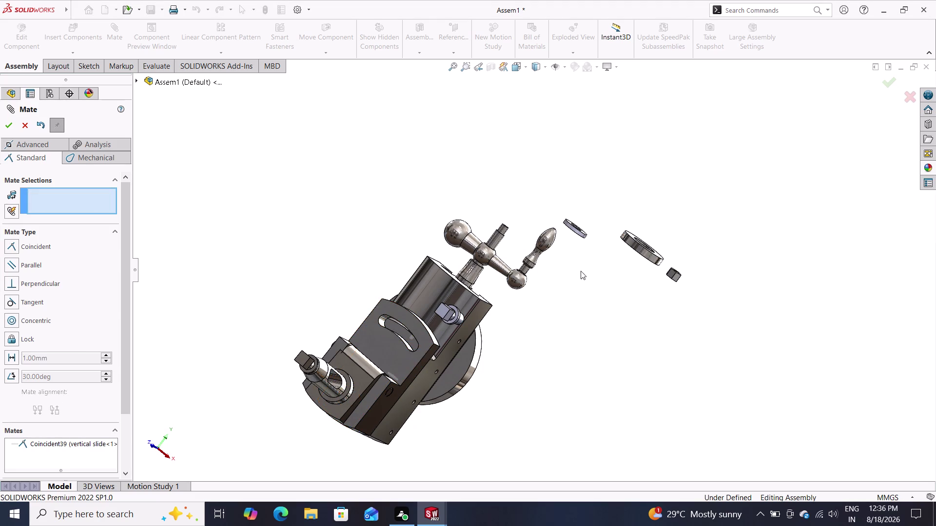
Slide the clamping screw along the slide face toward the slot.
middle_drag(522, 345, 480, 330)
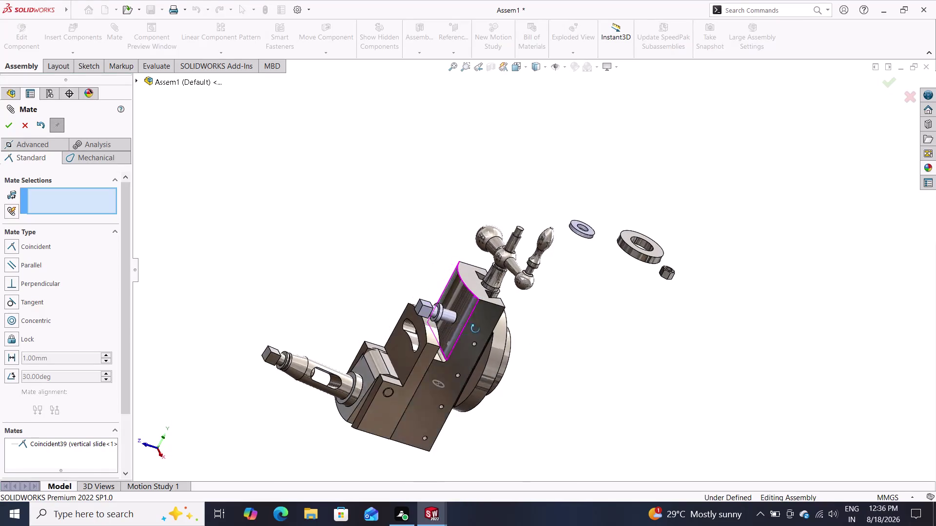
middle_drag(480, 330, 472, 328)
drag(447, 319, 409, 338)
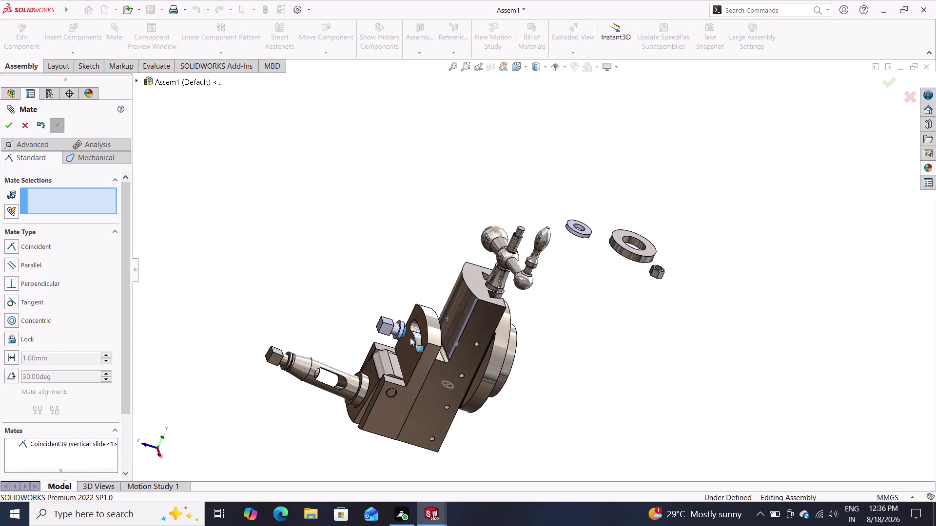
drag(408, 337, 426, 345)
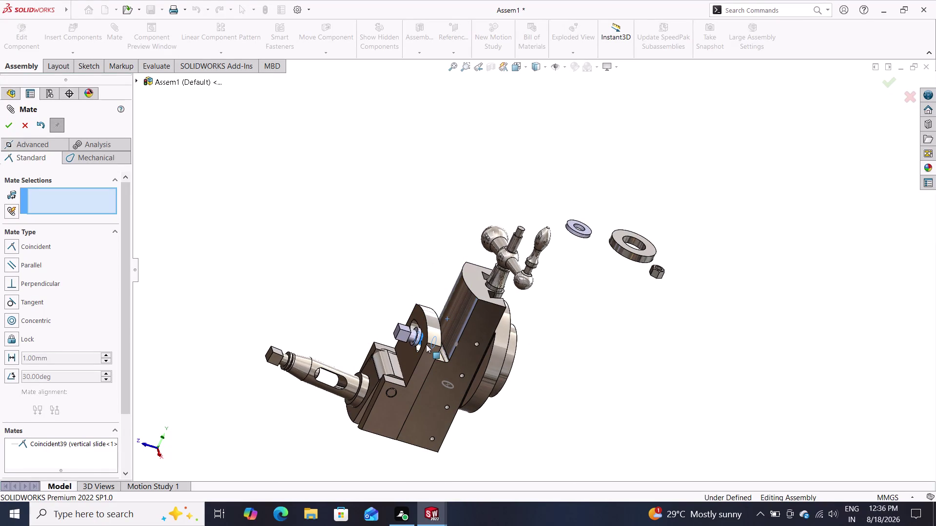
drag(426, 344, 425, 345)
middle_drag(600, 422, 677, 478)
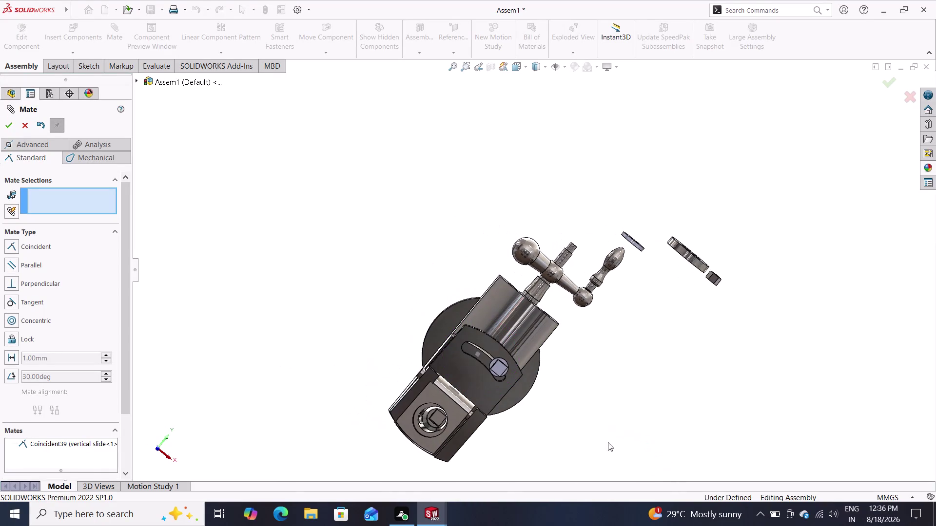
Try pairing the screw's centre point with the slot edge, then abandon that mate.
click(503, 373)
drag(503, 373, 483, 368)
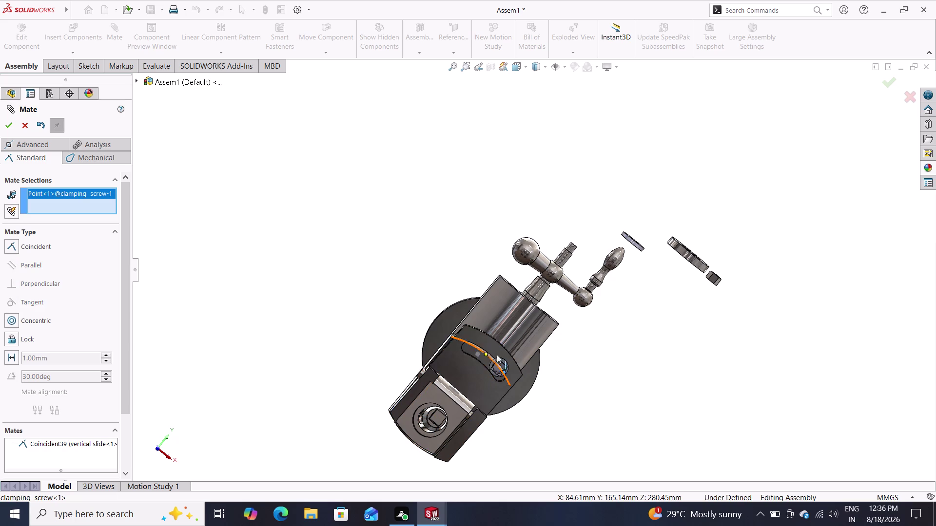
drag(498, 358, 499, 370)
click(499, 369)
drag(499, 369, 490, 360)
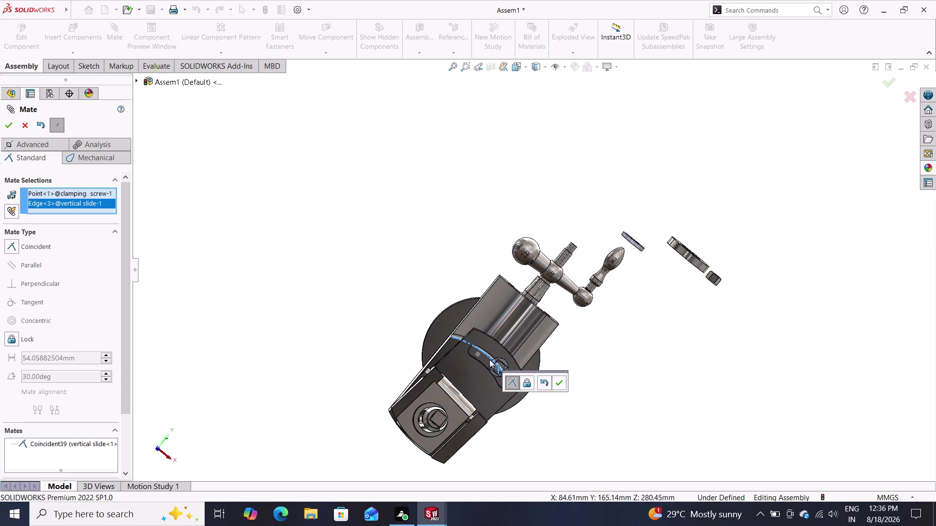
drag(489, 360, 472, 341)
click(470, 339)
drag(473, 335, 466, 327)
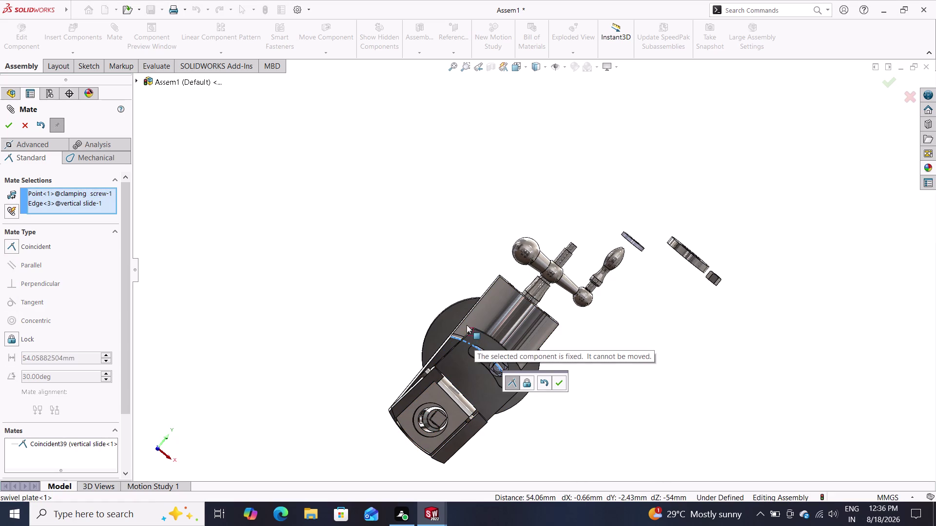
drag(466, 327, 465, 322)
click(571, 437)
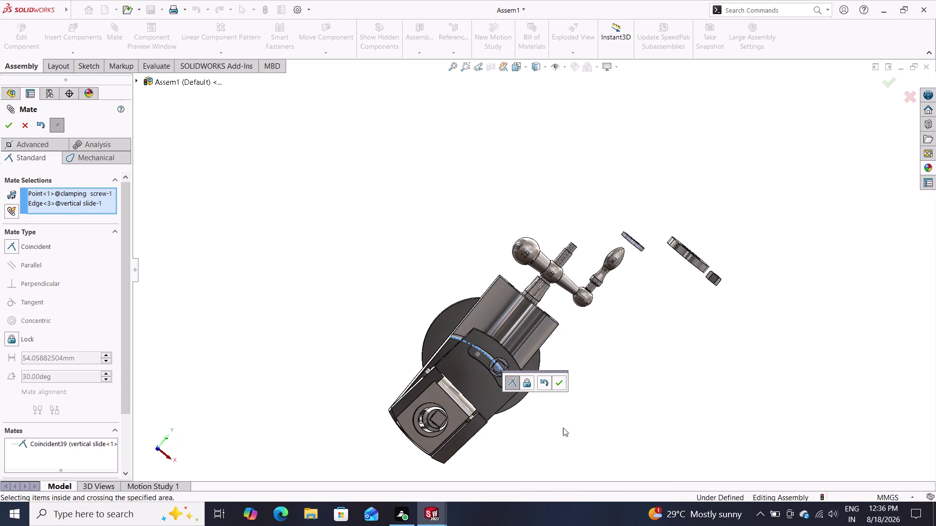
key(Escape)
Rotate the swivel plate, then begin a mate from a clamping screw edge.
drag(486, 338, 487, 338)
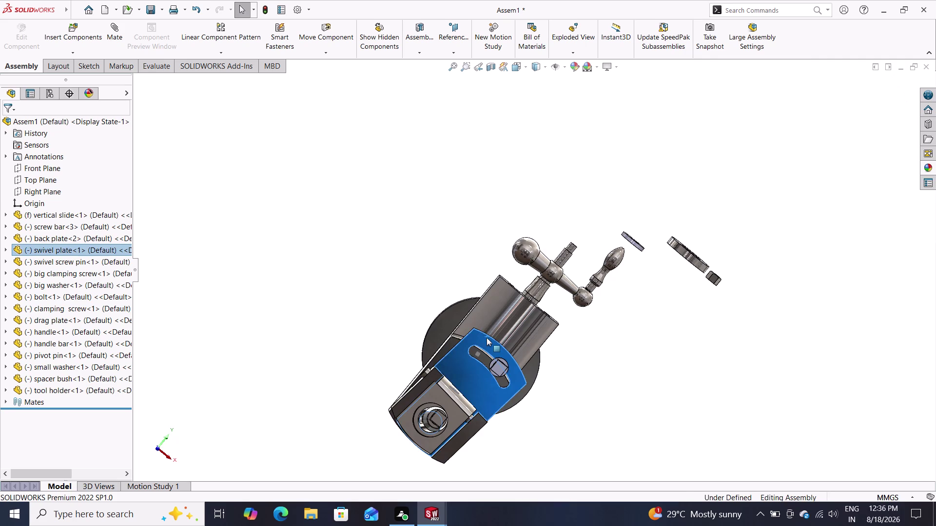
drag(487, 338, 473, 330)
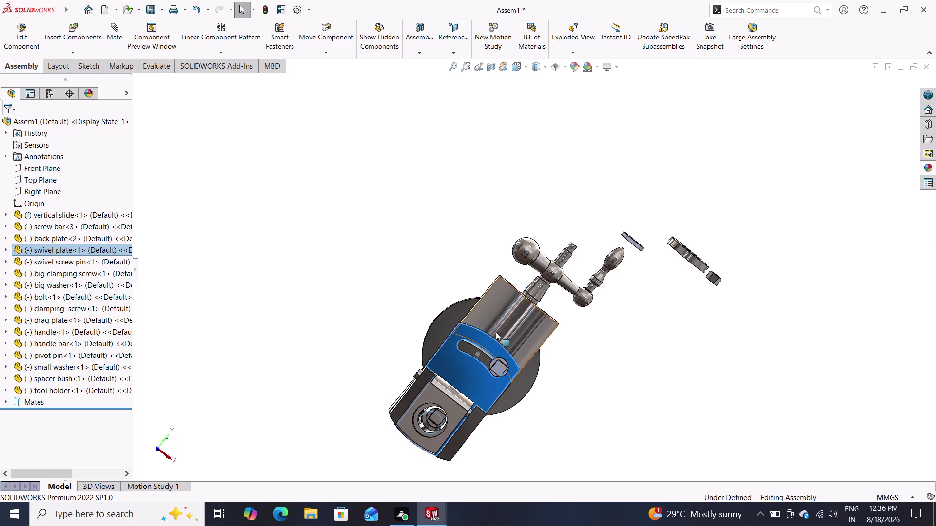
middle_drag(545, 387, 518, 366)
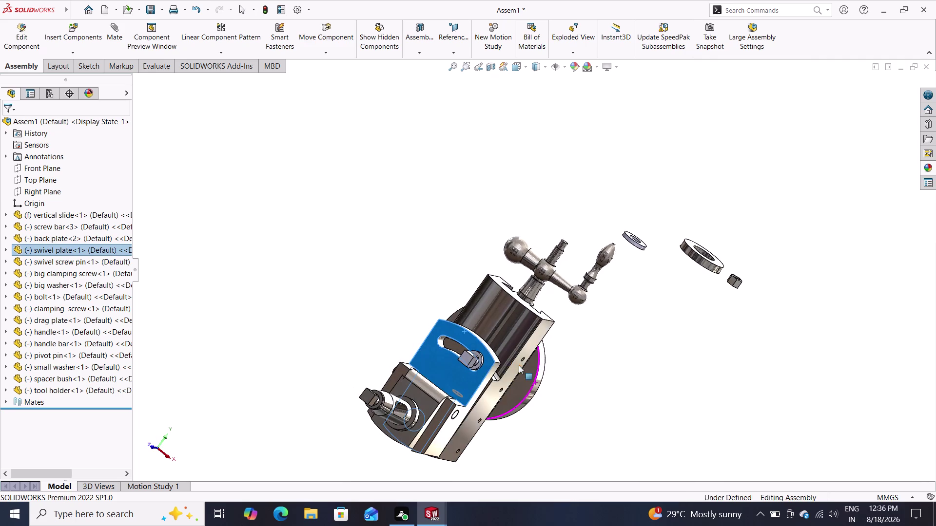
drag(478, 363, 450, 349)
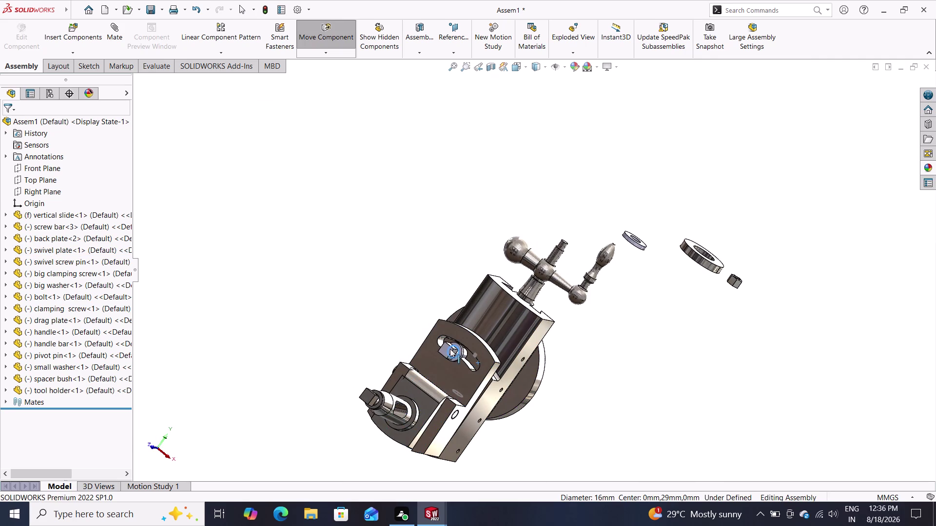
drag(450, 349, 456, 349)
middle_drag(637, 427, 637, 418)
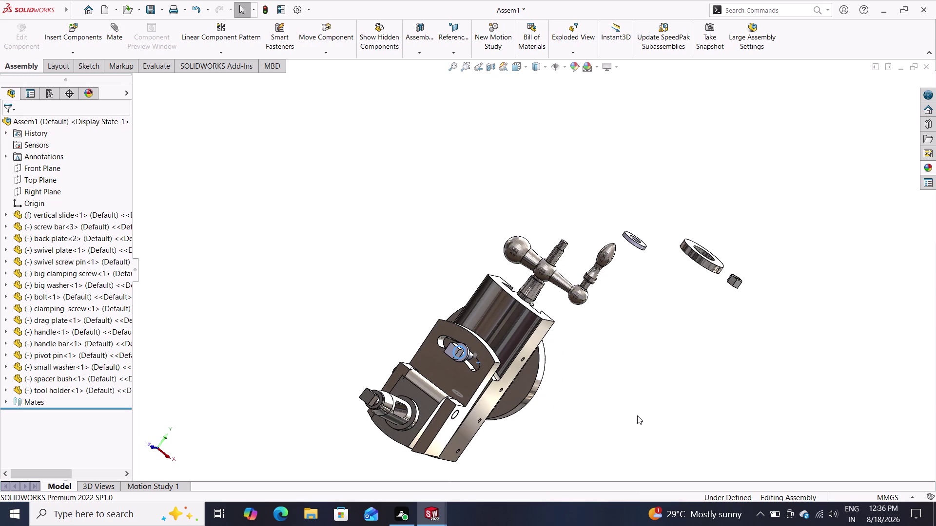
middle_drag(637, 418, 567, 376)
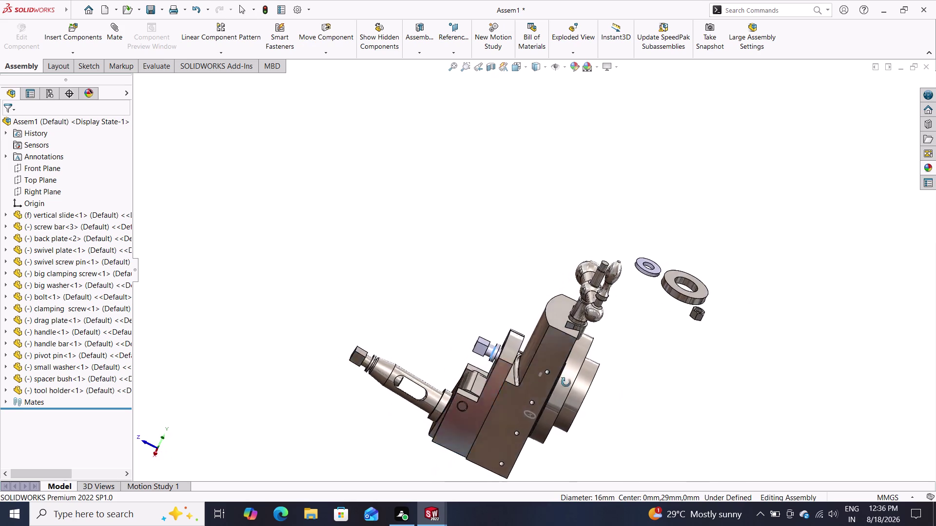
middle_drag(567, 377, 582, 419)
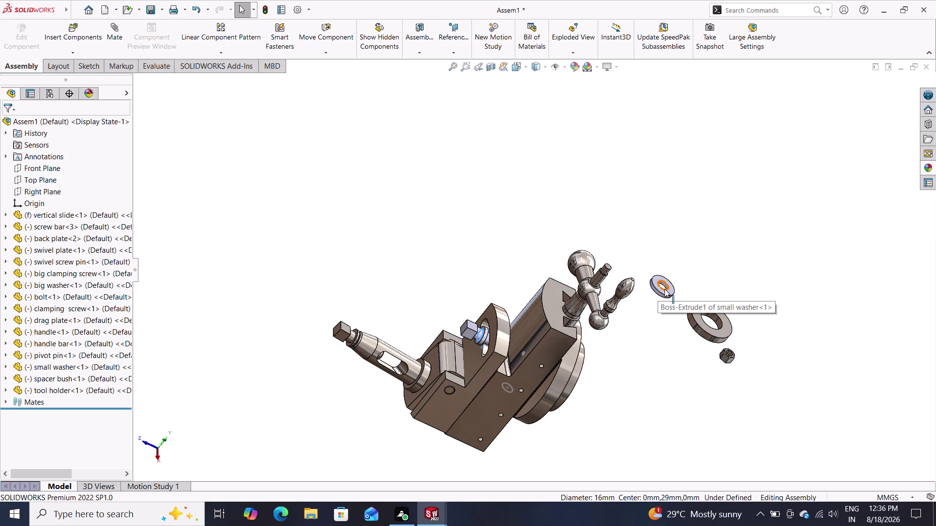
click(105, 27)
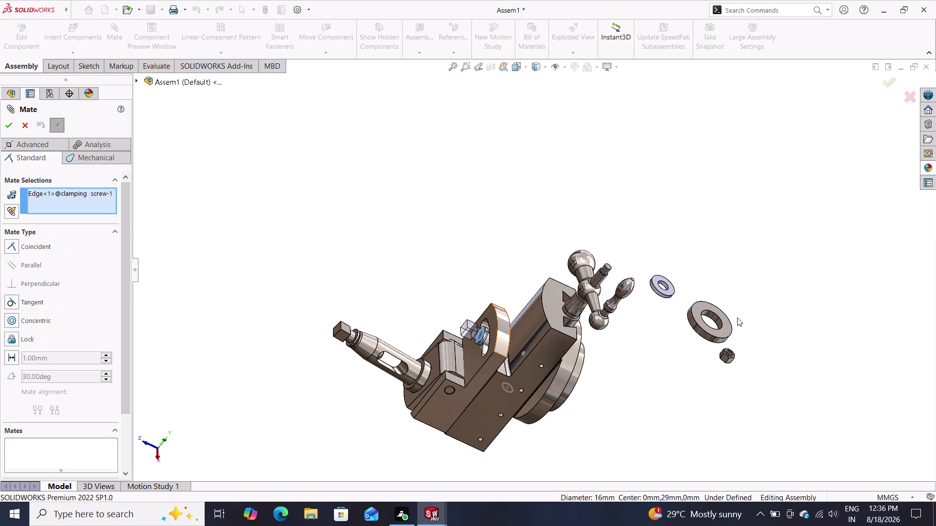
Clear the current mate selections and zoom in on the washer area.
click(94, 196)
right_click(91, 193)
click(126, 208)
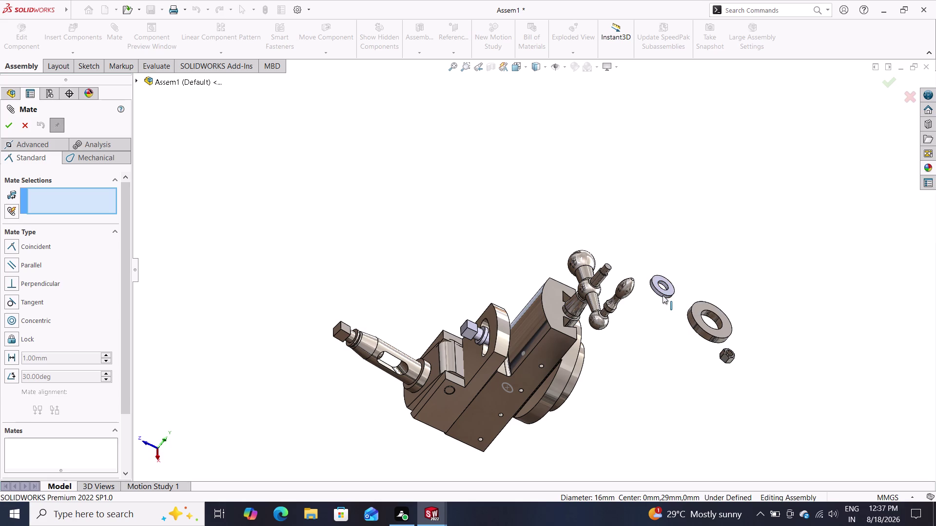
scroll(up, 3)
scroll(down, 3)
scroll(up, 3)
scroll(down, 3)
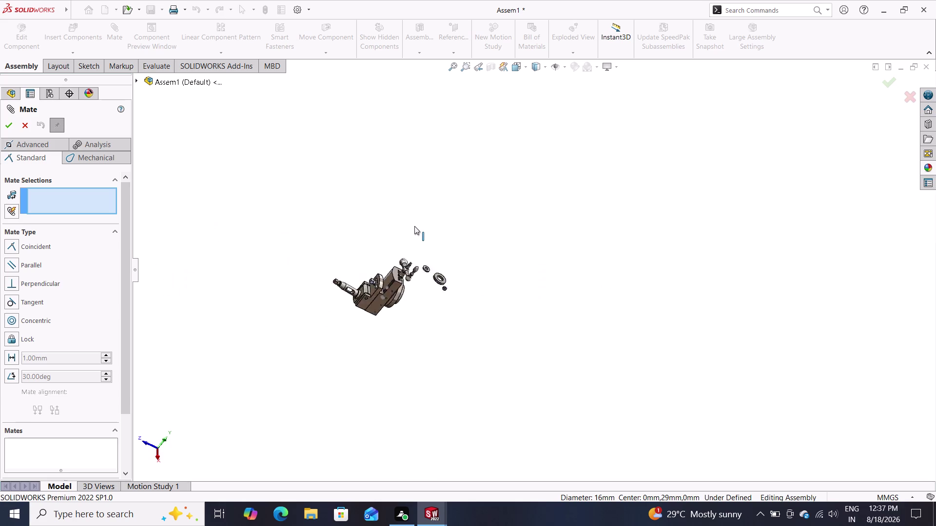
scroll(down, 3)
scroll(down, 3)
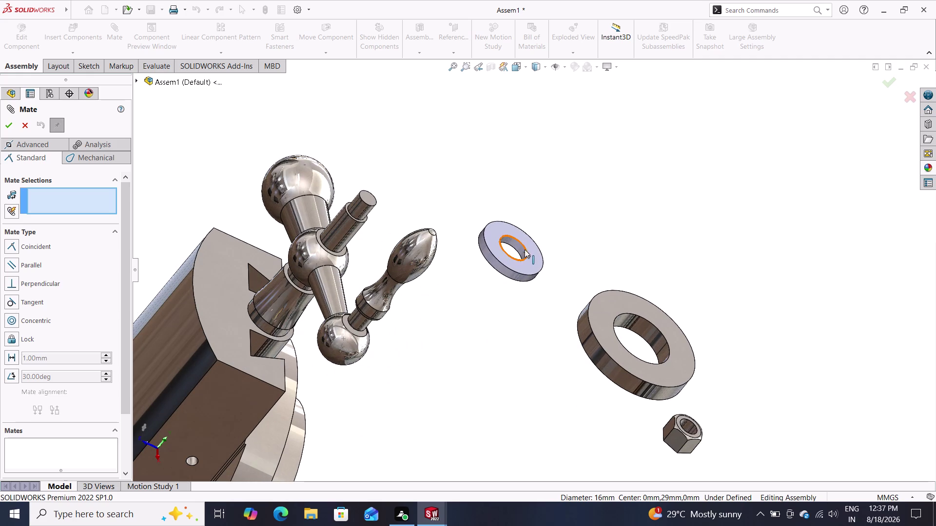
Select the small washer face and screw axis and confirm Concentric22.
click(518, 249)
scroll(up, 3)
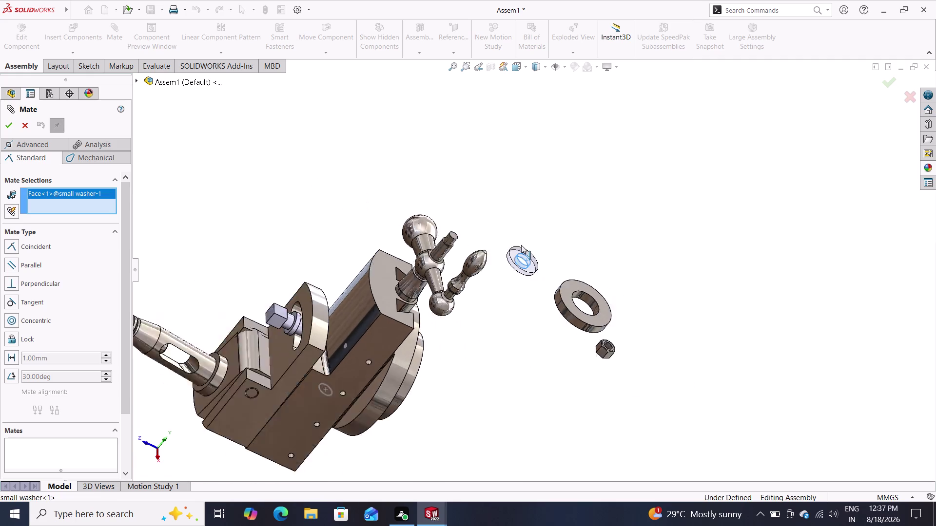
scroll(up, 3)
scroll(down, 3)
scroll(down, 3)
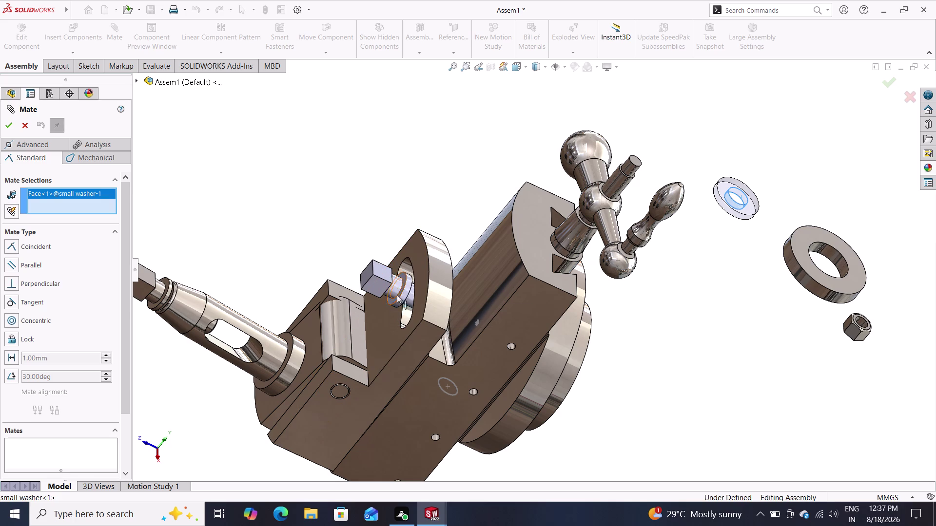
double_click(396, 289)
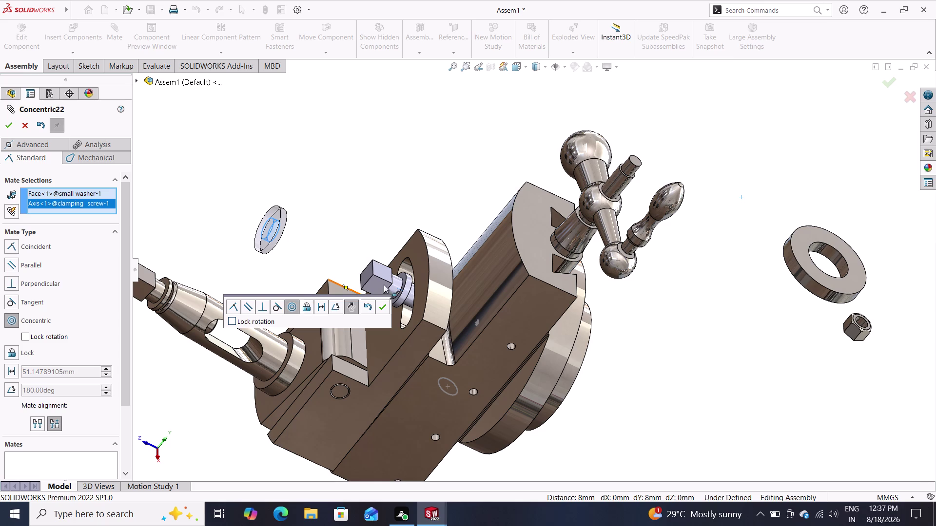
click(382, 312)
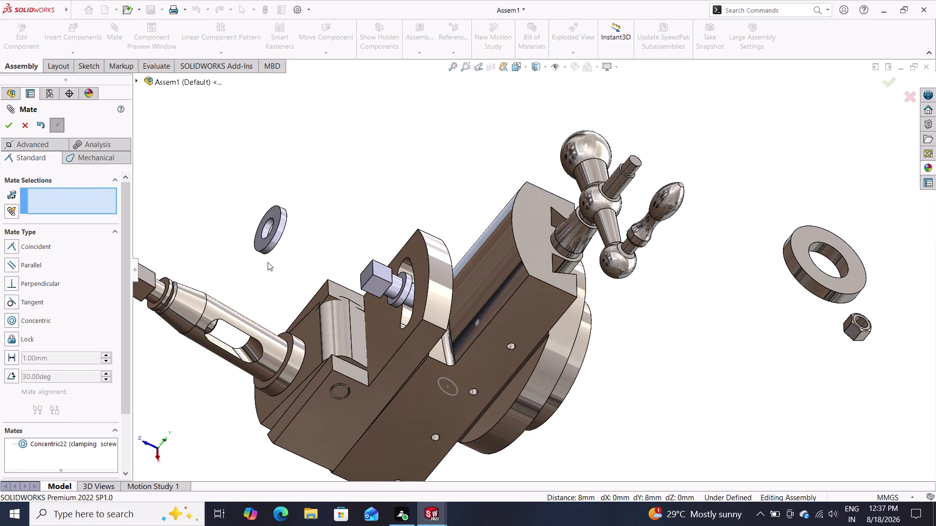
Slide the small washer along the clamping screw against the bracket.
drag(266, 245, 274, 247)
drag(285, 248, 291, 249)
drag(298, 250, 355, 271)
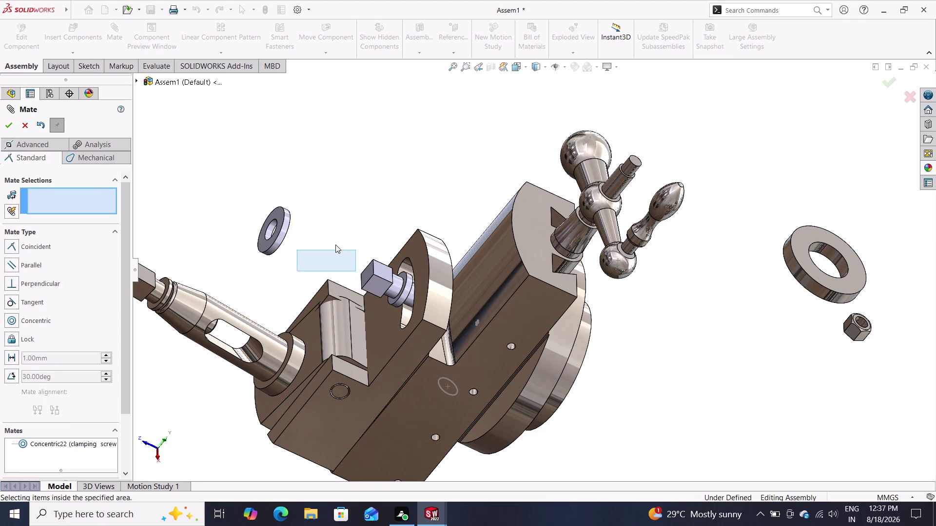
drag(276, 229, 423, 311)
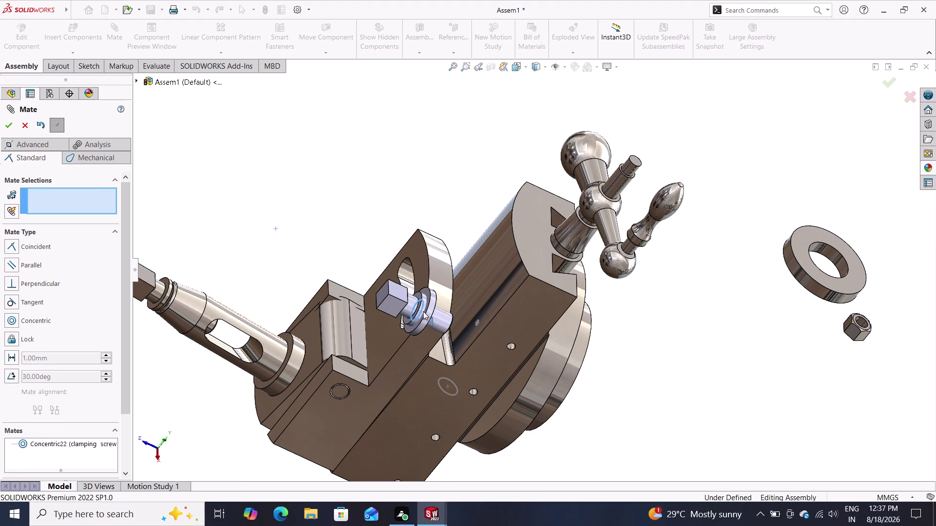
drag(423, 311, 410, 298)
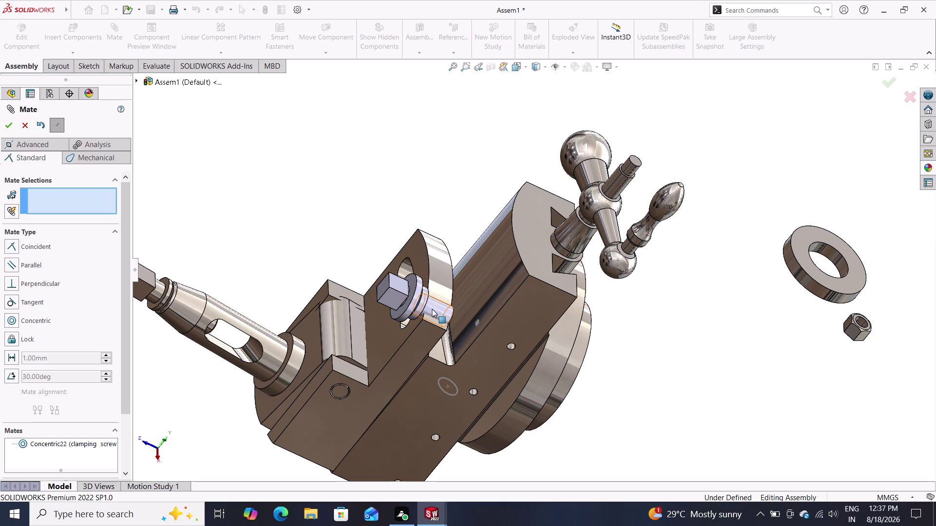
drag(431, 309, 414, 289)
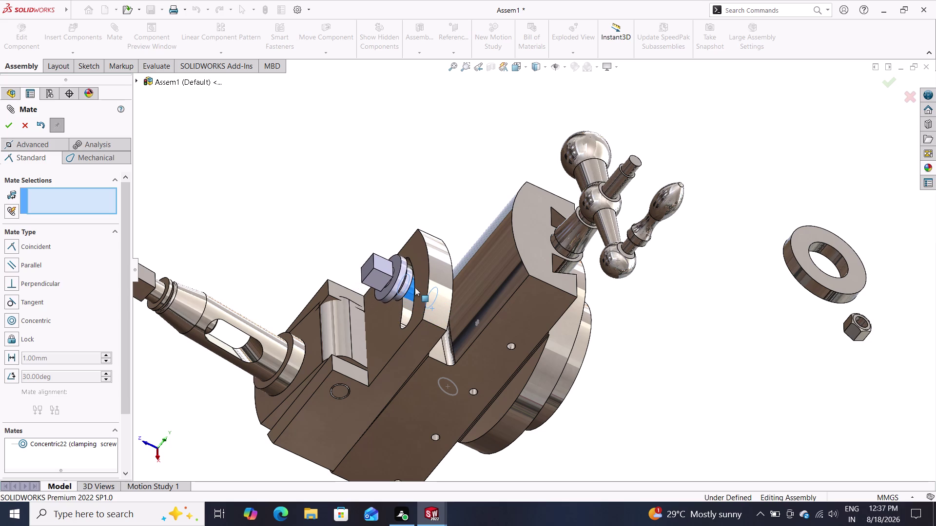
drag(414, 288, 416, 294)
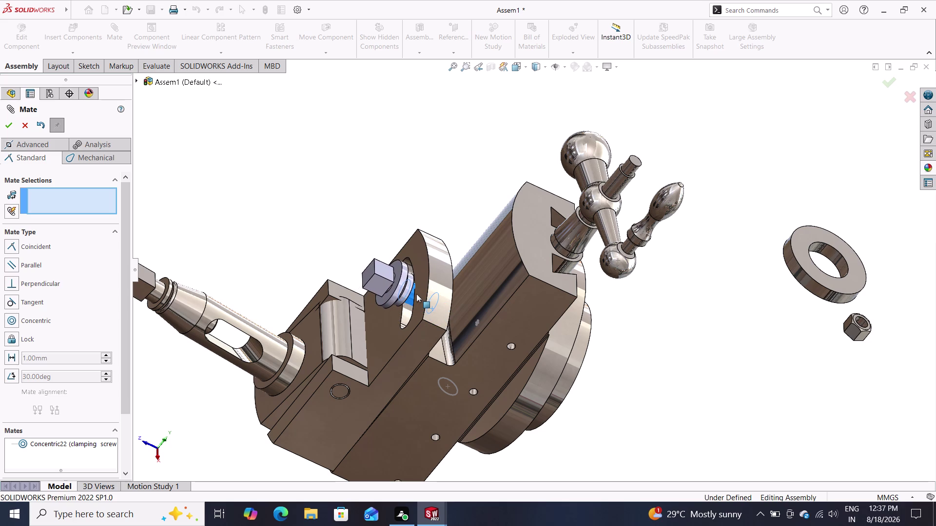
drag(416, 294, 413, 292)
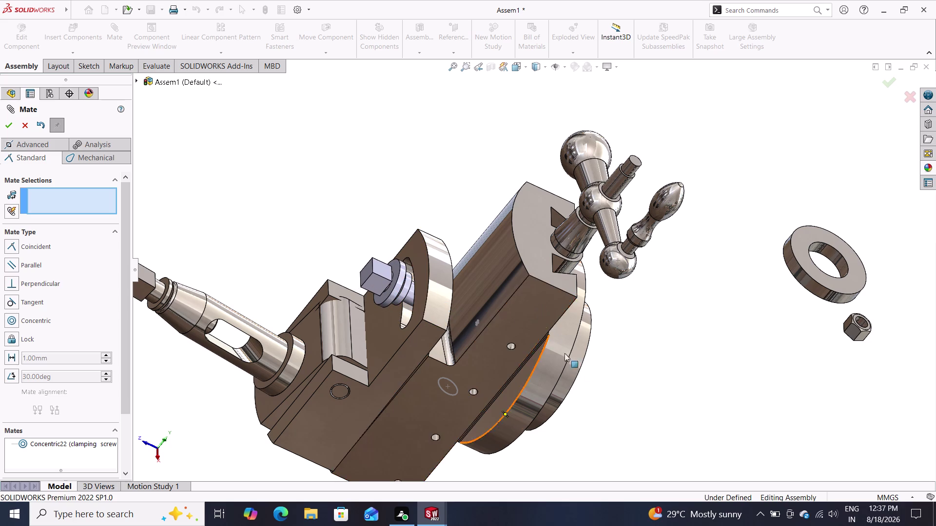
Mate the bolt edge coincident with the screw bar edge (Coincident43).
middle_drag(635, 391, 689, 361)
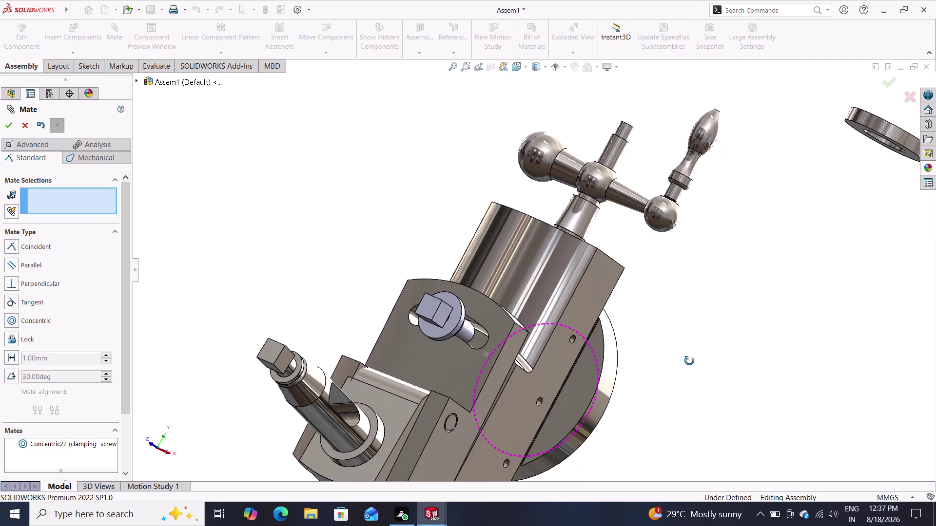
middle_drag(690, 361, 661, 381)
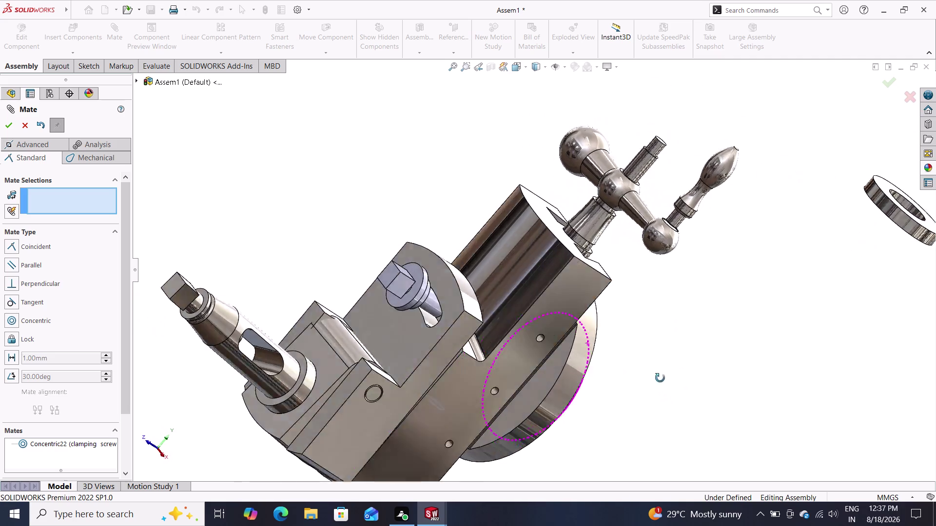
middle_drag(661, 381, 641, 344)
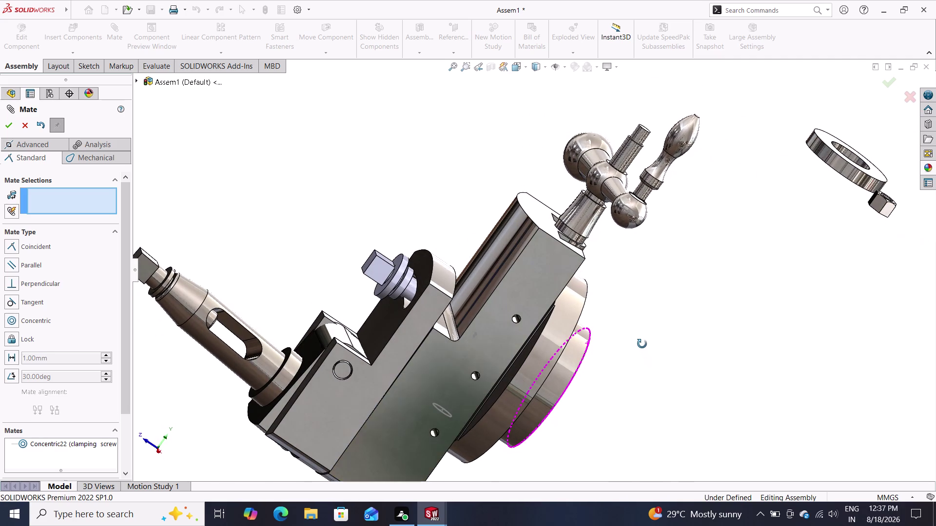
middle_drag(642, 344, 635, 370)
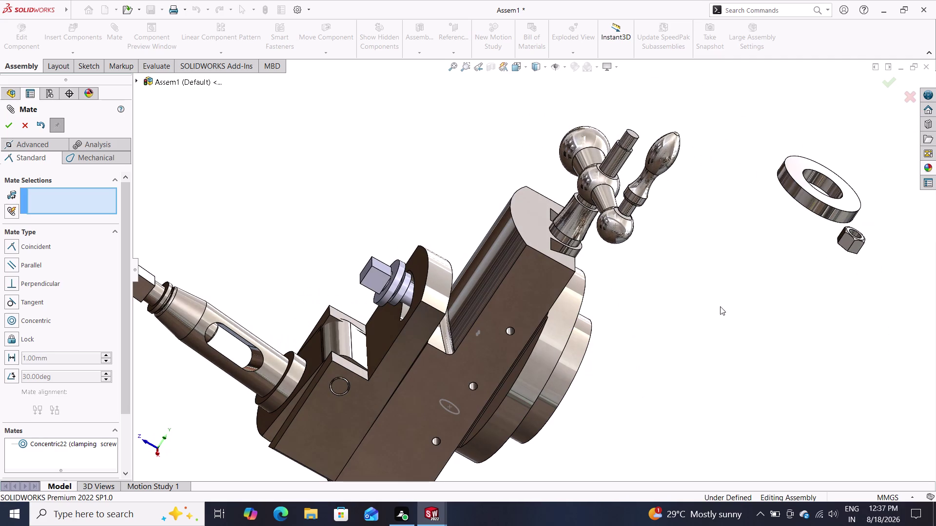
click(860, 235)
double_click(859, 235)
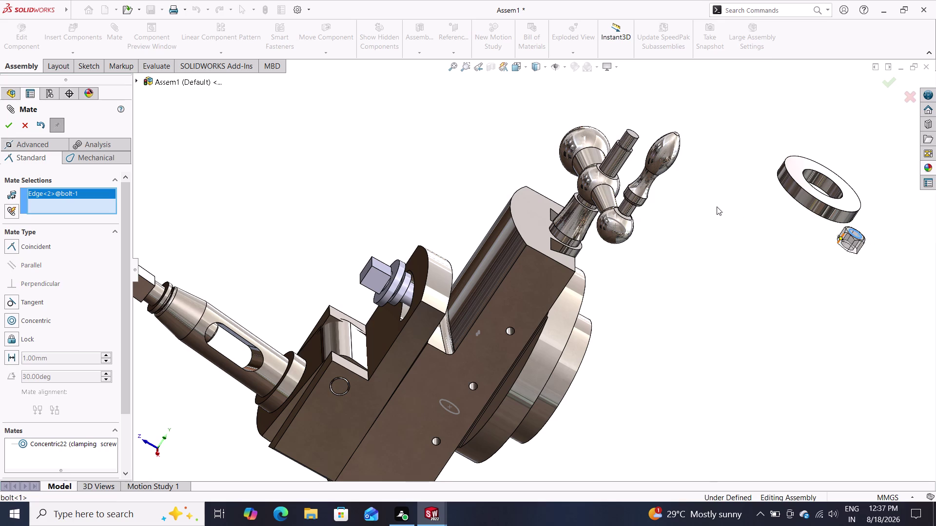
click(631, 135)
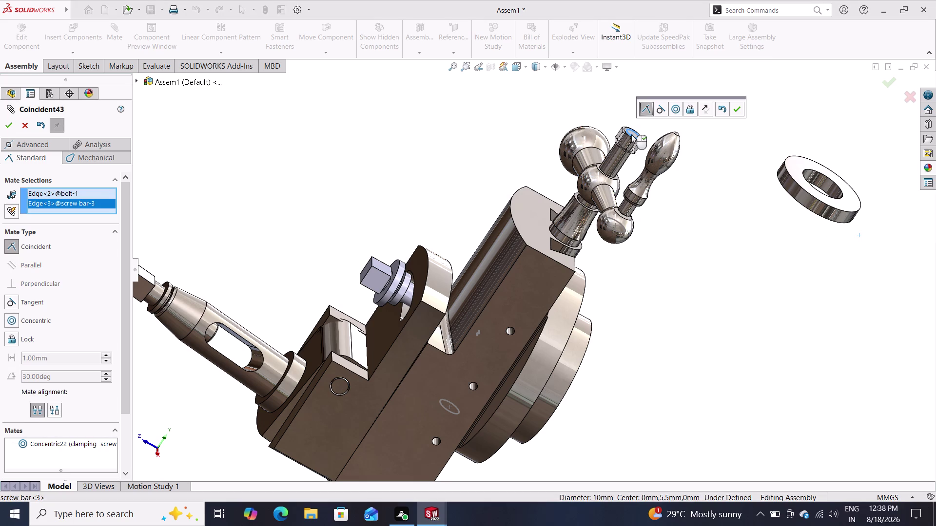
click(737, 109)
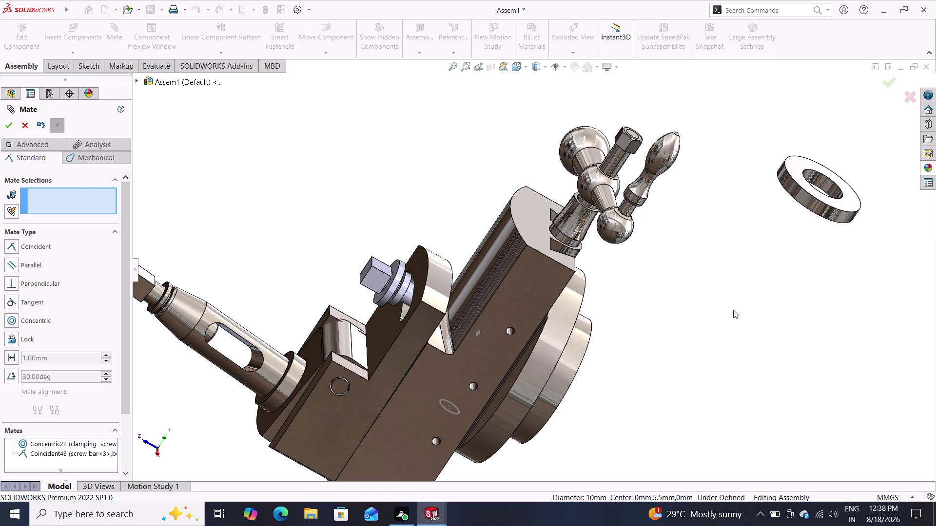
middle_drag(734, 309, 733, 288)
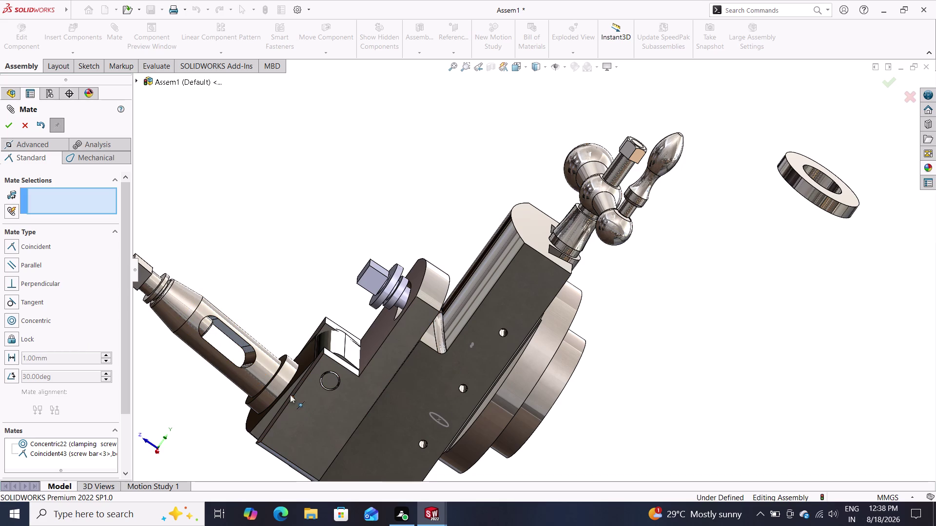
Pick the big washer edge and tool holder circular edge to create Concentric23.
middle_drag(298, 313, 309, 334)
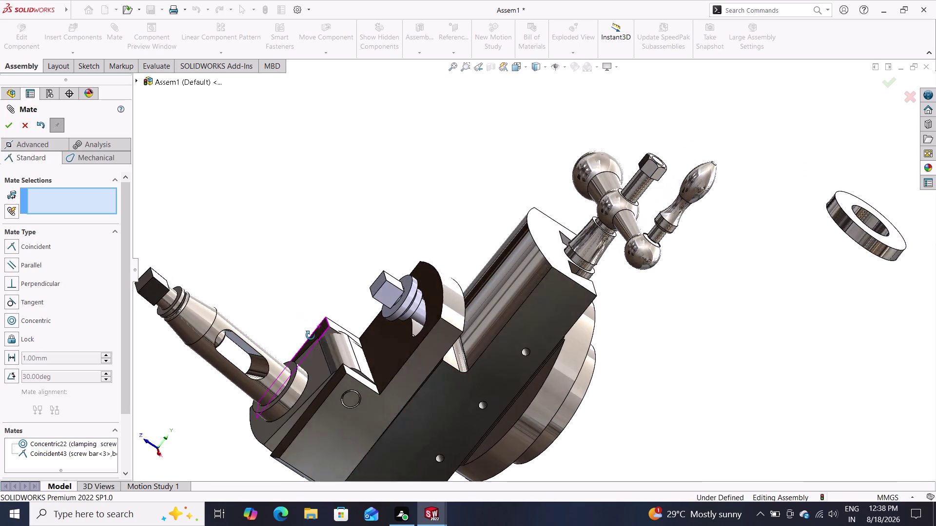
middle_drag(308, 334, 311, 340)
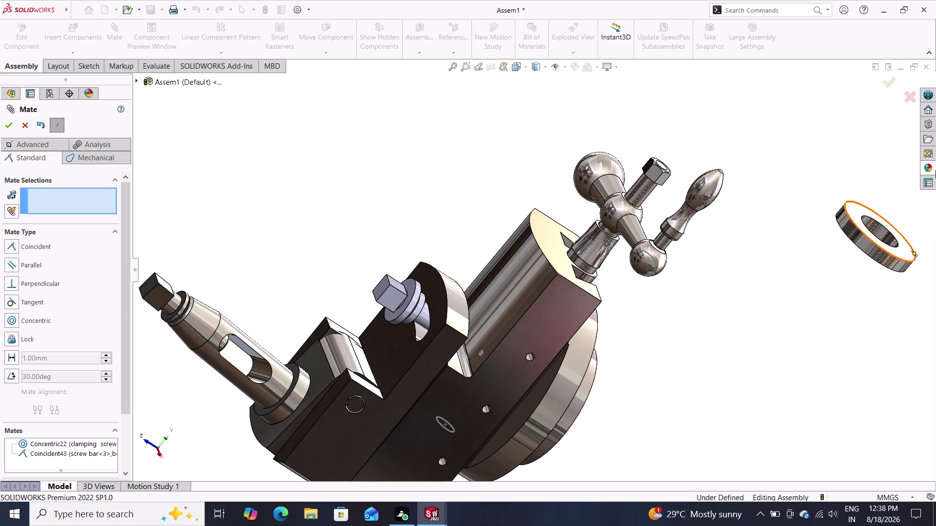
double_click(894, 244)
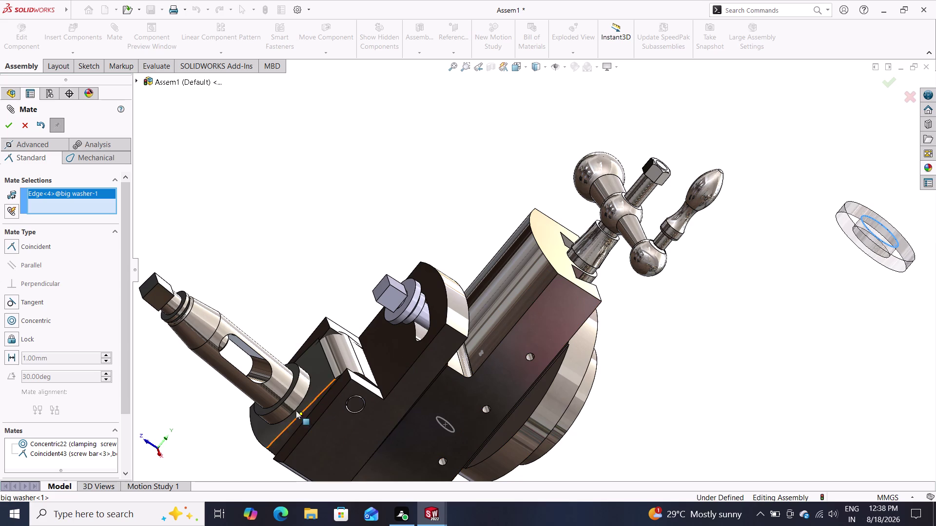
double_click(279, 406)
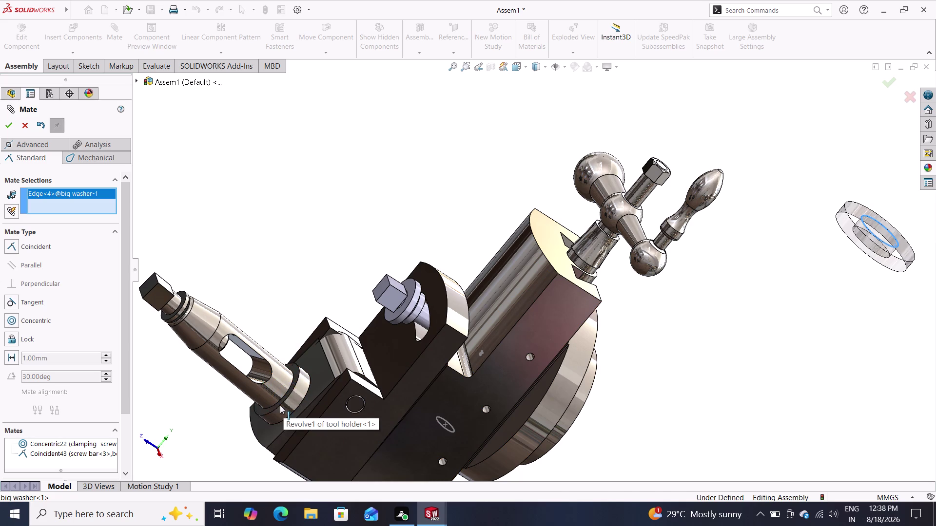
click(263, 420)
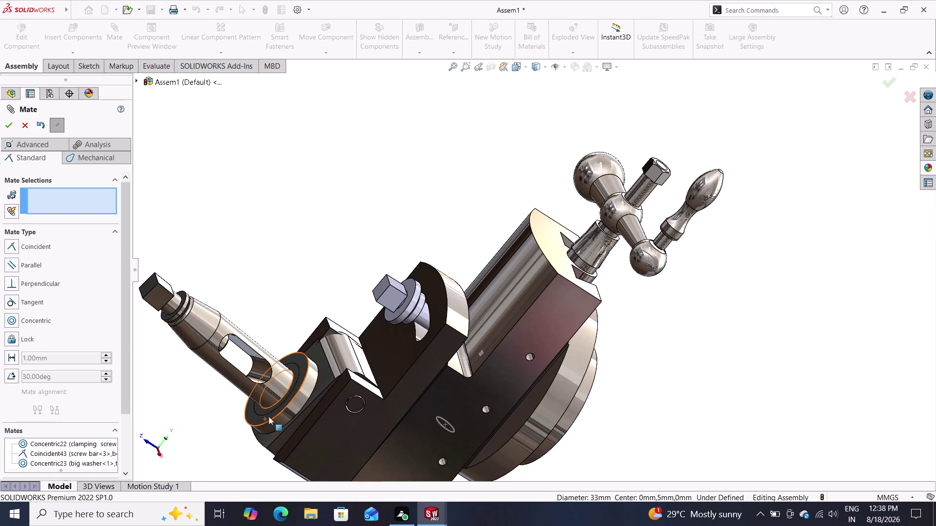
middle_drag(646, 378, 638, 486)
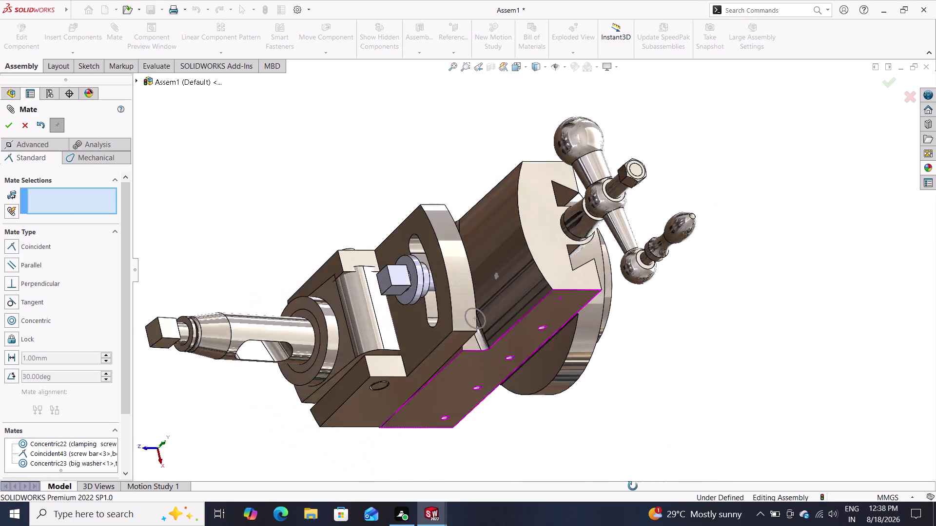
middle_drag(638, 486, 622, 485)
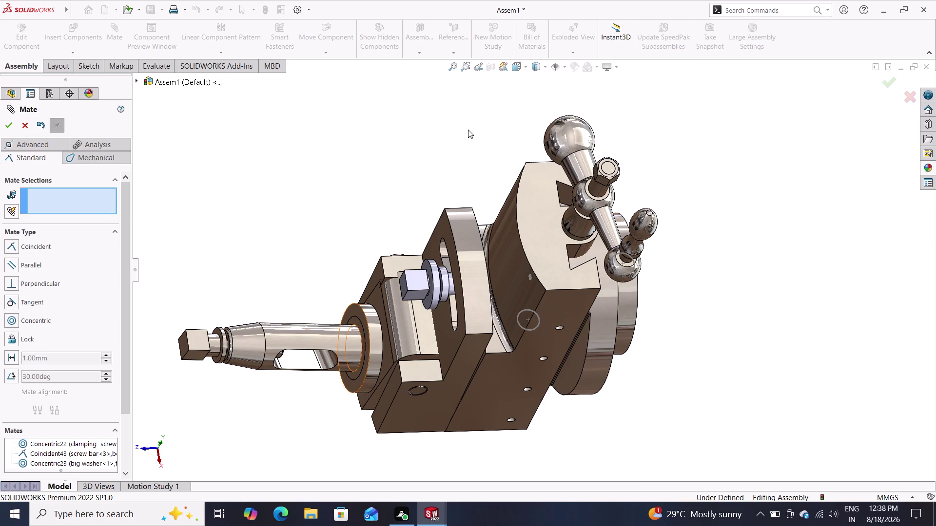
Preview a mate between the handle face and handle bar arc, then exit mating.
click(650, 231)
drag(651, 231, 632, 235)
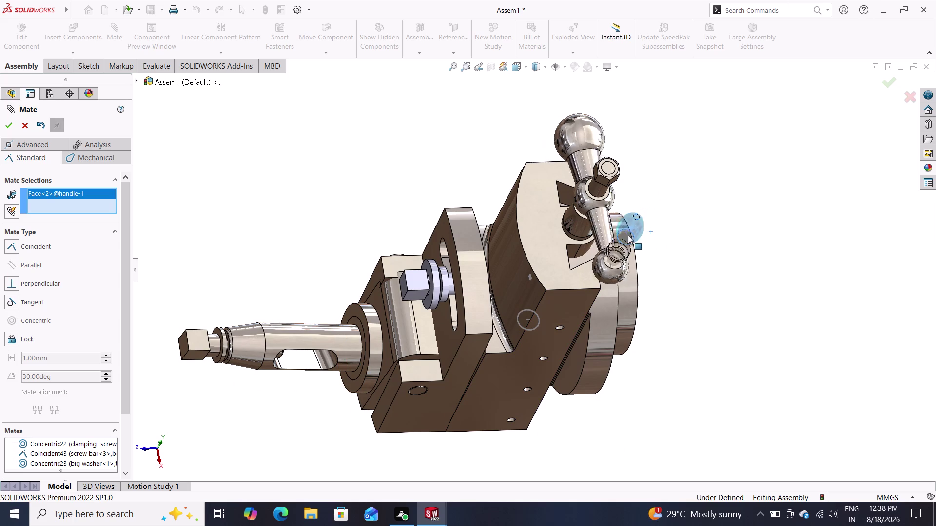
drag(632, 235, 533, 203)
drag(523, 186, 514, 133)
drag(514, 116, 517, 96)
drag(524, 78, 591, 25)
drag(601, 19, 935, 146)
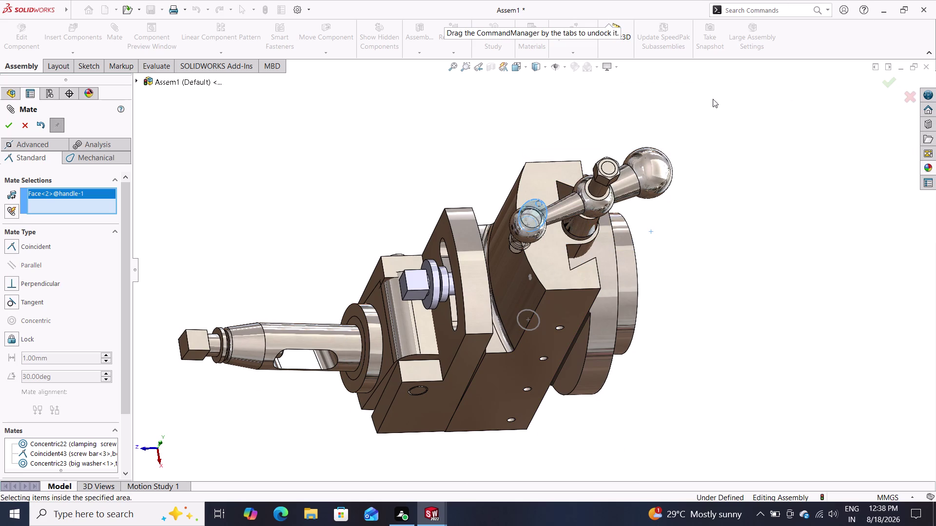
drag(519, 220, 541, 155)
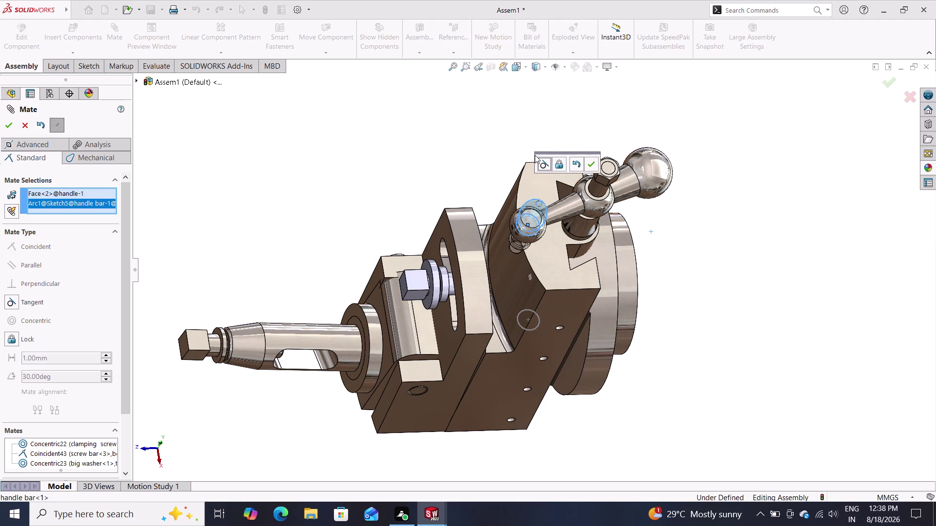
click(701, 156)
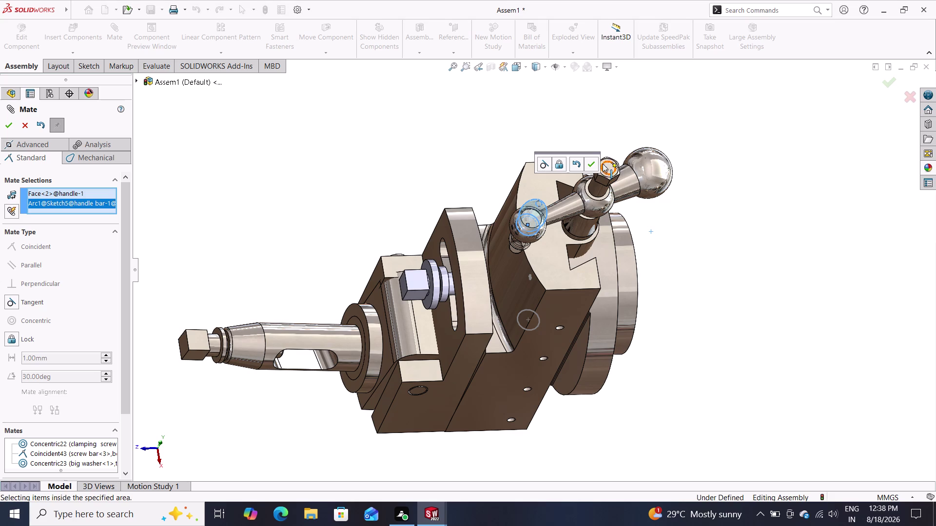
click(23, 130)
click(29, 125)
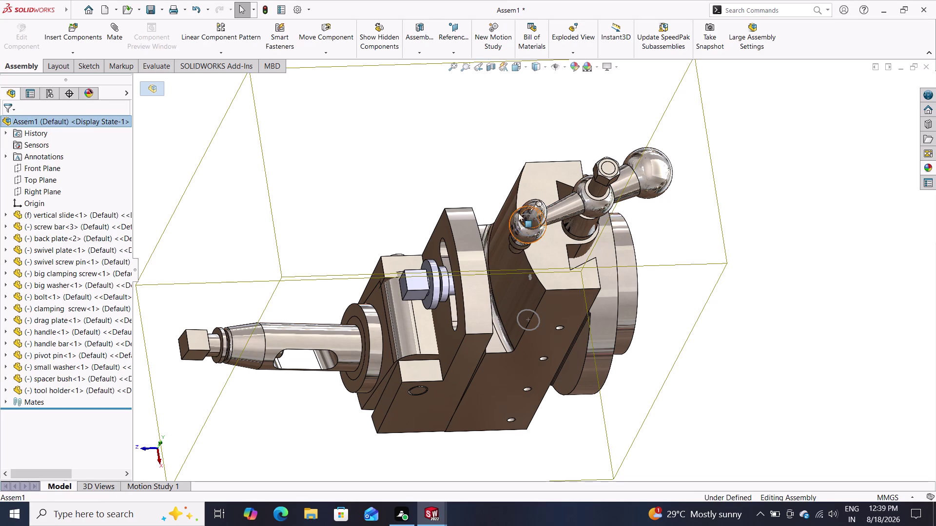
Drag the handle bar over the top of the screw bar.
drag(523, 213, 646, 260)
drag(537, 216, 539, 225)
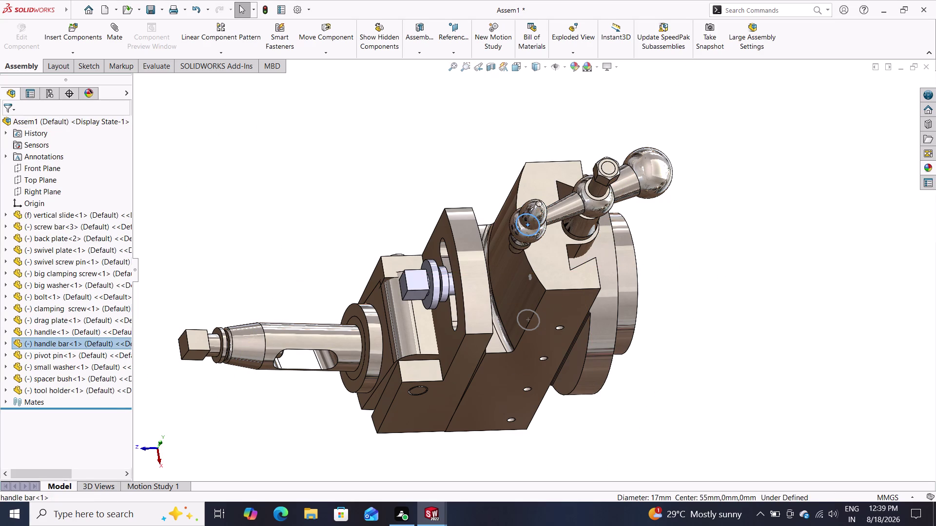
drag(540, 225, 747, 231)
drag(664, 175, 551, 347)
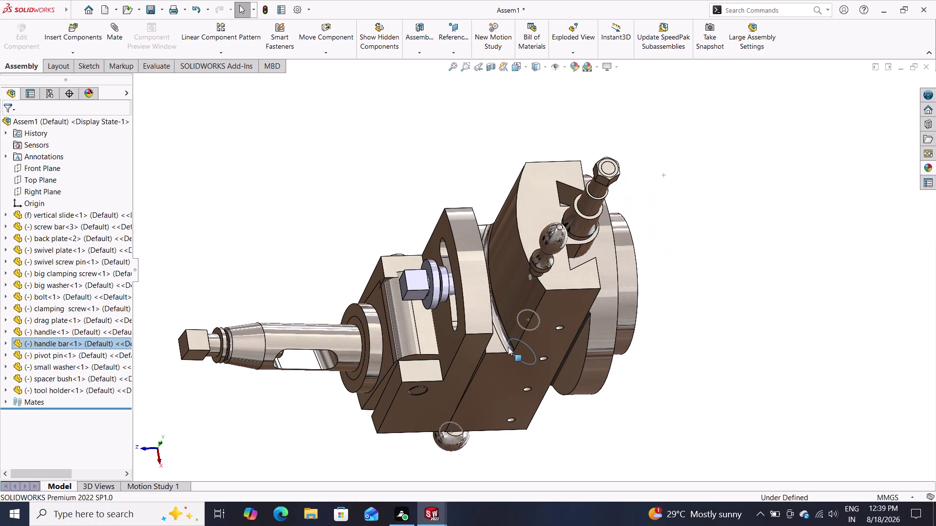
drag(551, 347, 770, 296)
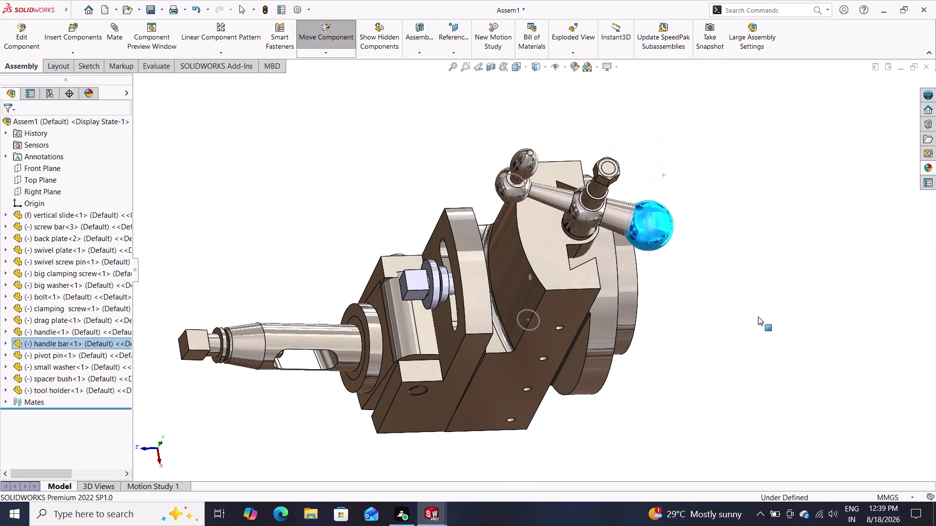
drag(769, 296, 746, 290)
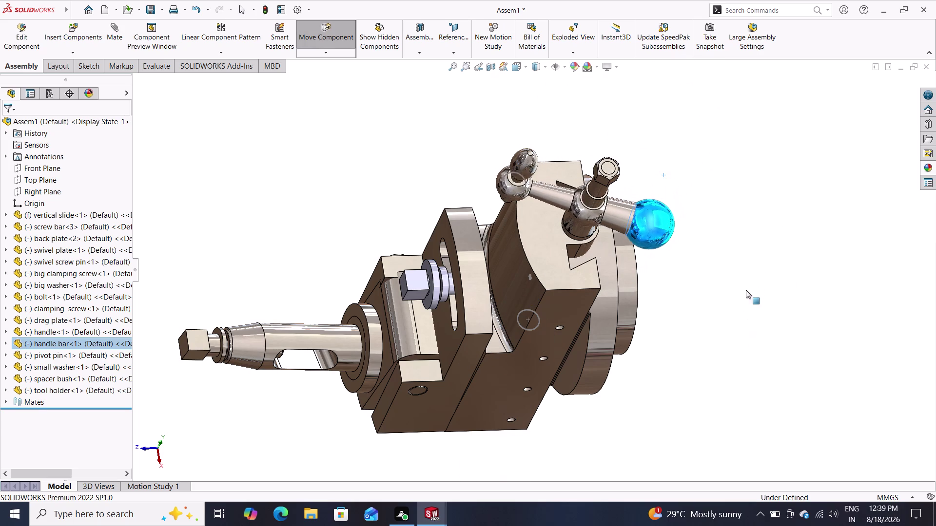
drag(746, 290, 753, 276)
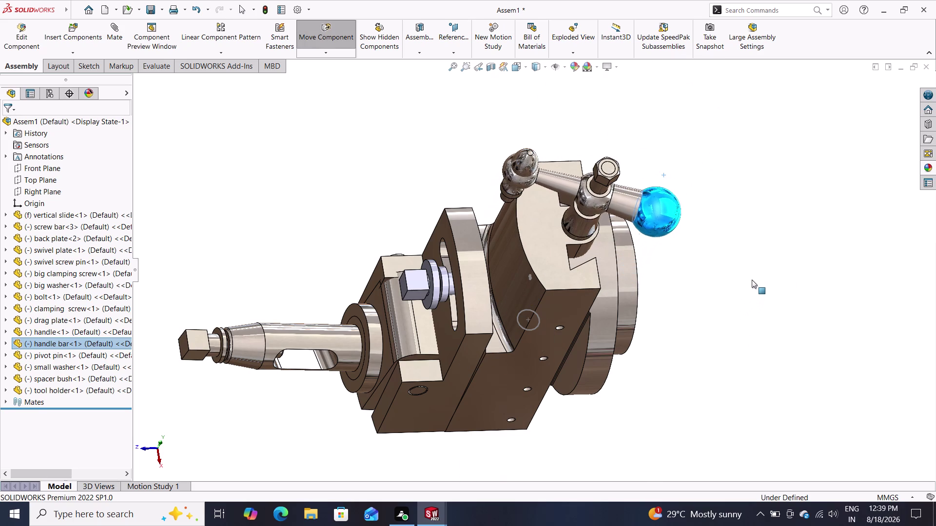
drag(752, 277, 751, 281)
middle_drag(753, 294, 763, 189)
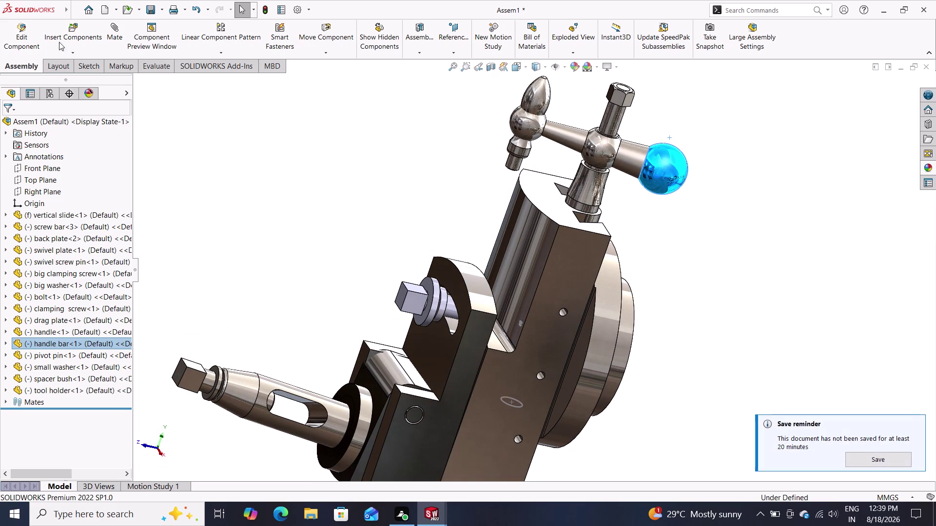
Start a mate with a handle bar face as reference.
click(251, 183)
click(109, 31)
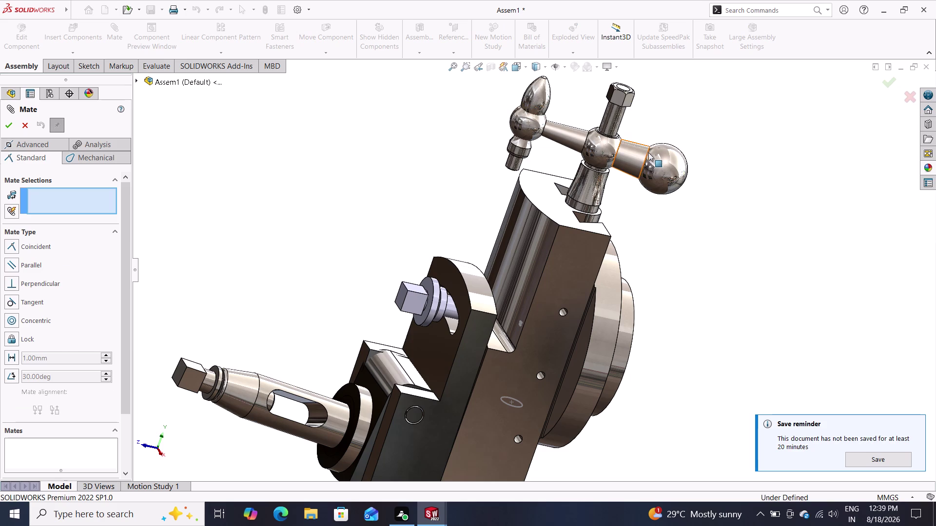
drag(652, 157, 664, 192)
click(664, 192)
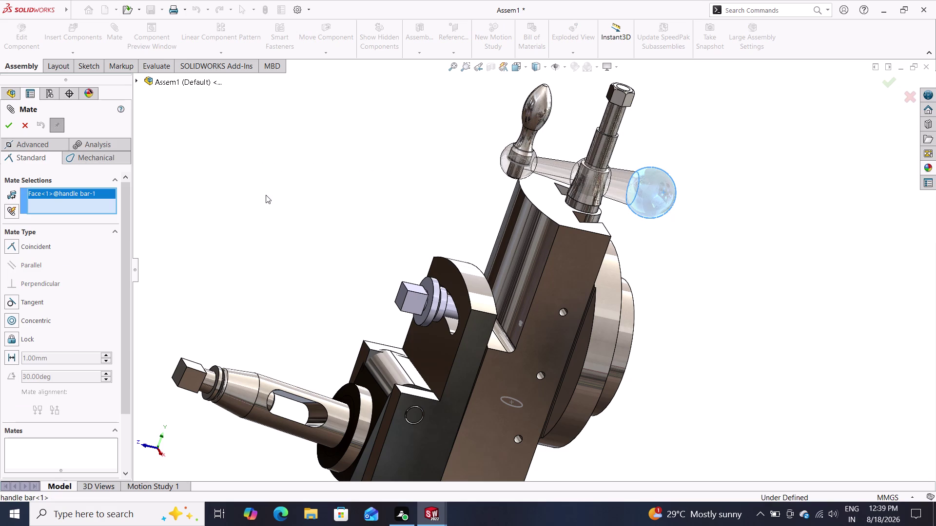
triple_click(601, 143)
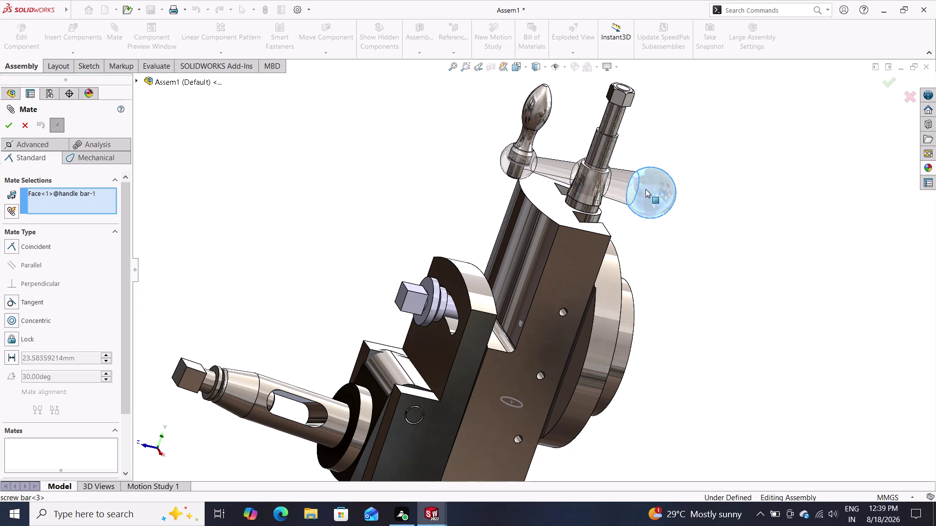
Select the hub bore and screw bar cylindrical face and apply Concentric24.
middle_drag(646, 189, 659, 208)
click(656, 198)
drag(656, 198, 663, 160)
drag(664, 157, 691, 112)
click(691, 109)
drag(694, 106, 719, 72)
drag(716, 81, 709, 96)
click(706, 102)
drag(685, 132, 693, 101)
drag(694, 97, 741, 58)
middle_drag(715, 128, 680, 241)
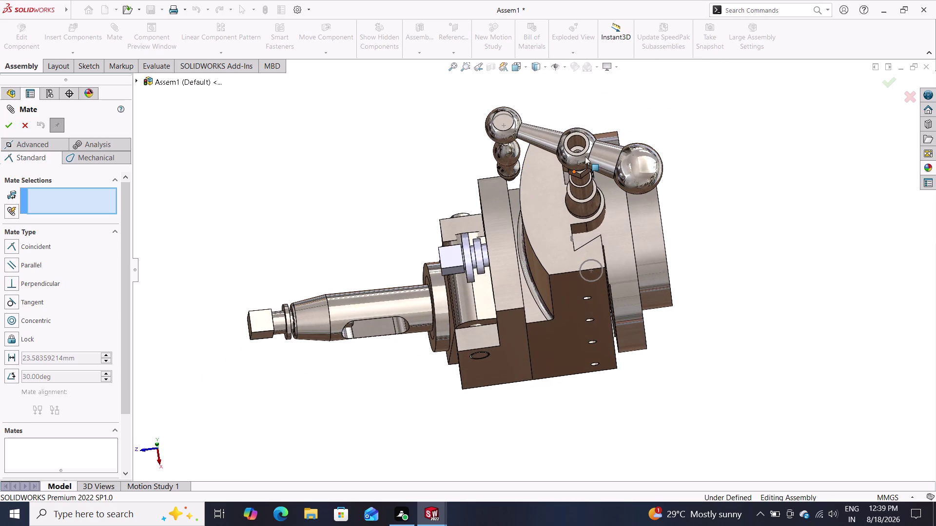
double_click(575, 140)
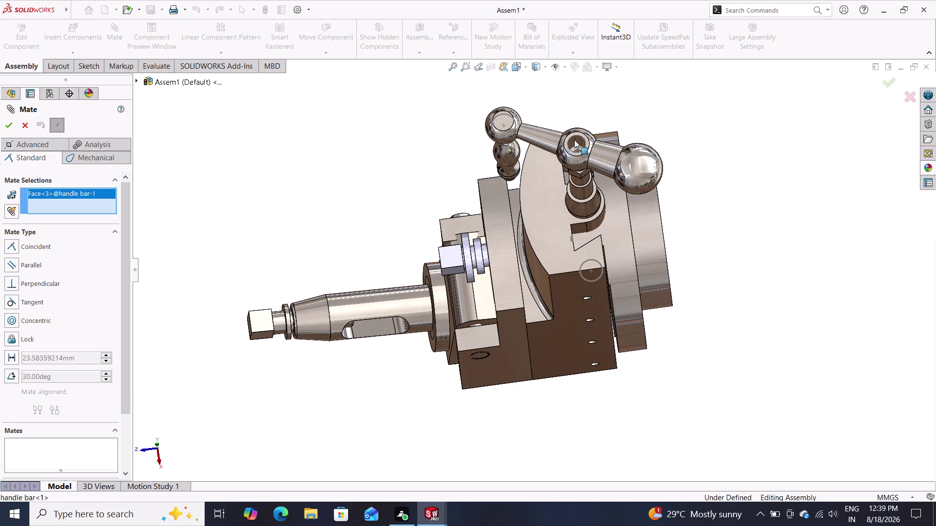
middle_drag(663, 219, 698, 162)
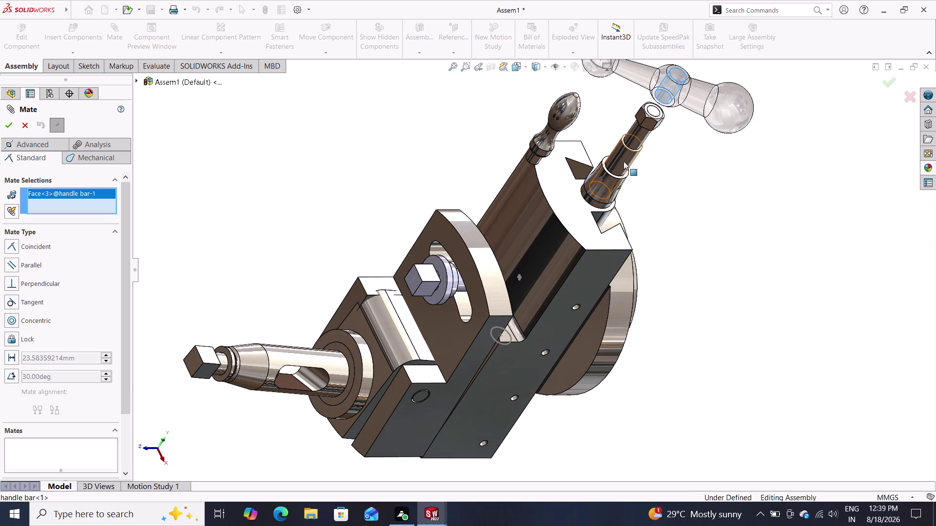
double_click(623, 162)
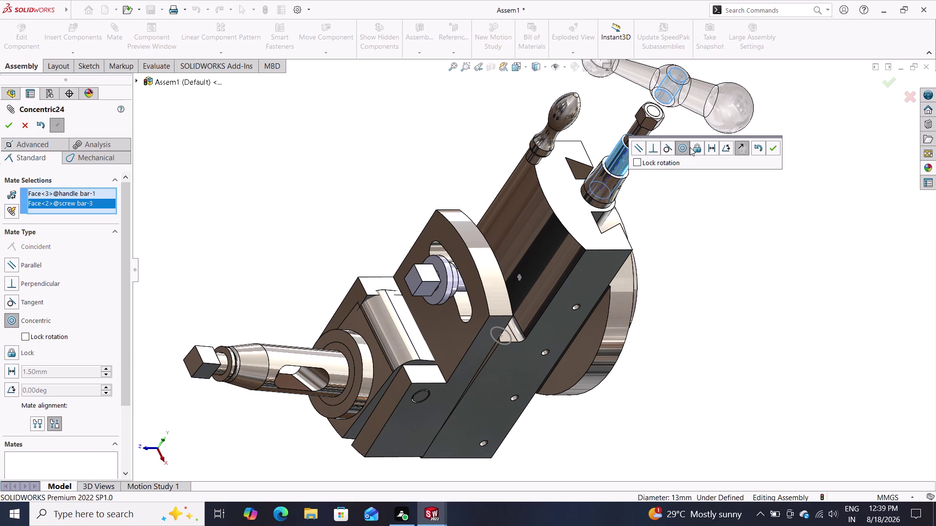
click(687, 151)
Pick another handle bar face, then close the mate settings.
click(763, 149)
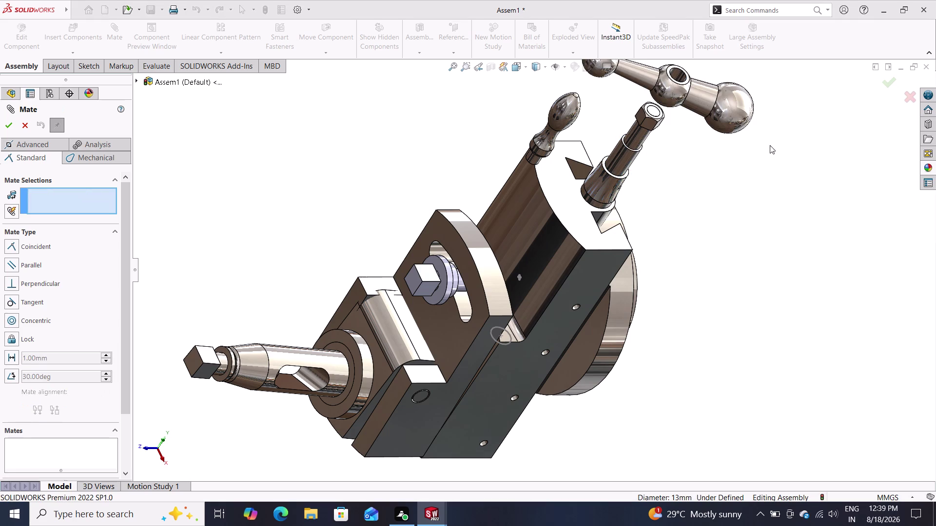
drag(734, 112, 688, 184)
click(689, 183)
drag(691, 180, 700, 167)
drag(700, 167, 696, 177)
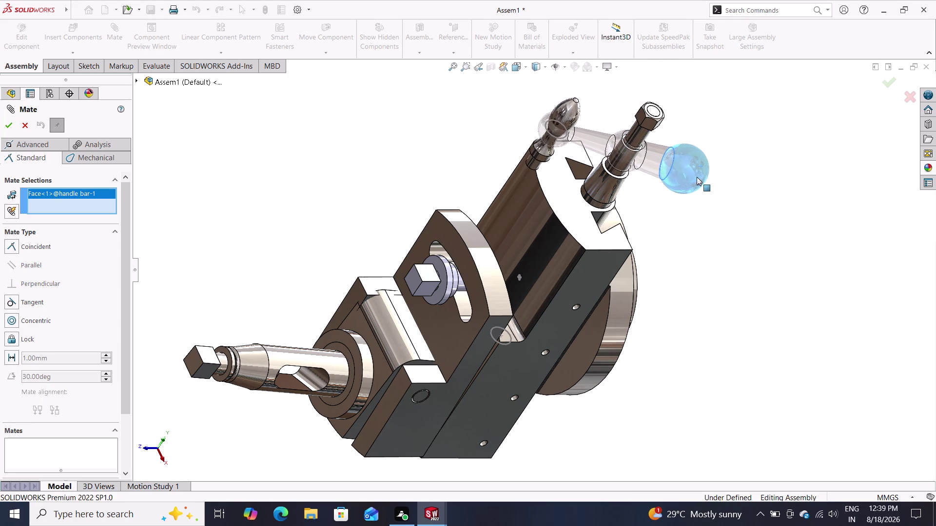
drag(697, 177, 692, 186)
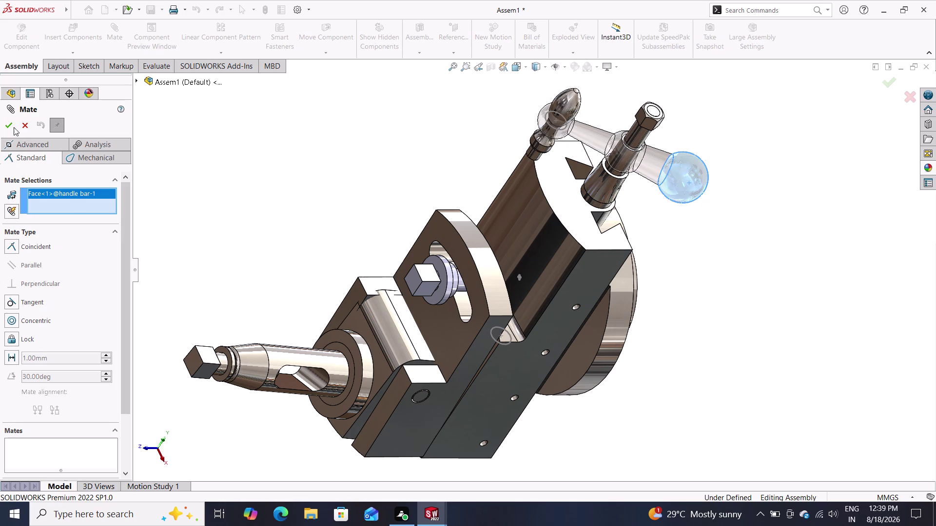
click(4, 125)
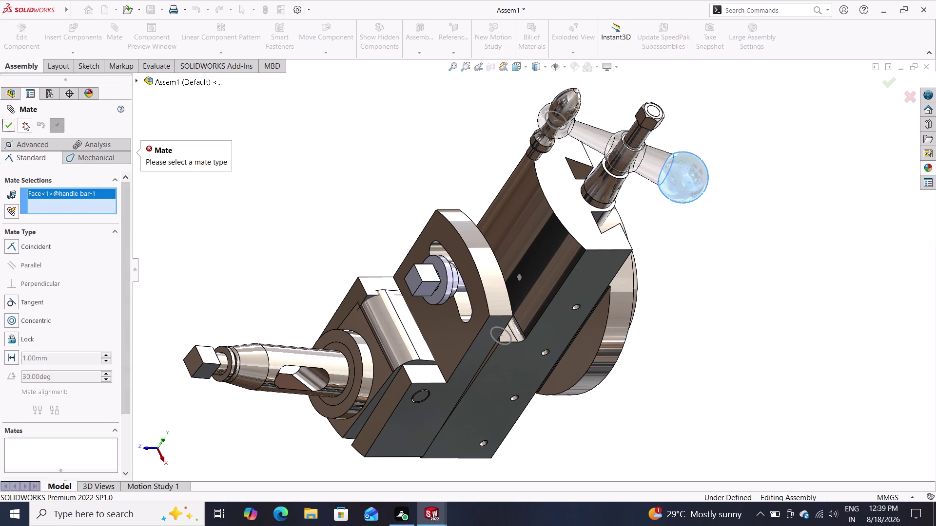
click(22, 122)
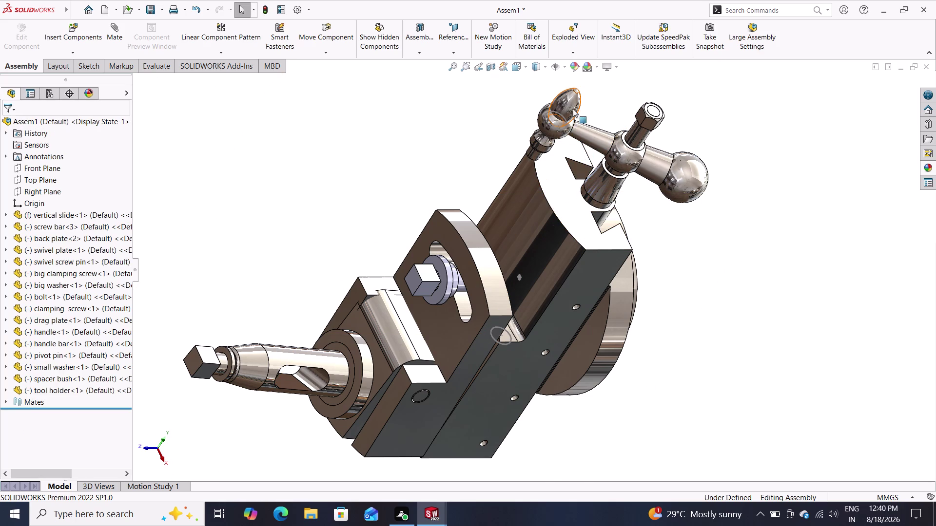
Adjust the display effects options and orbit around the handle.
drag(574, 107, 597, 83)
click(598, 81)
click(600, 79)
double_click(615, 64)
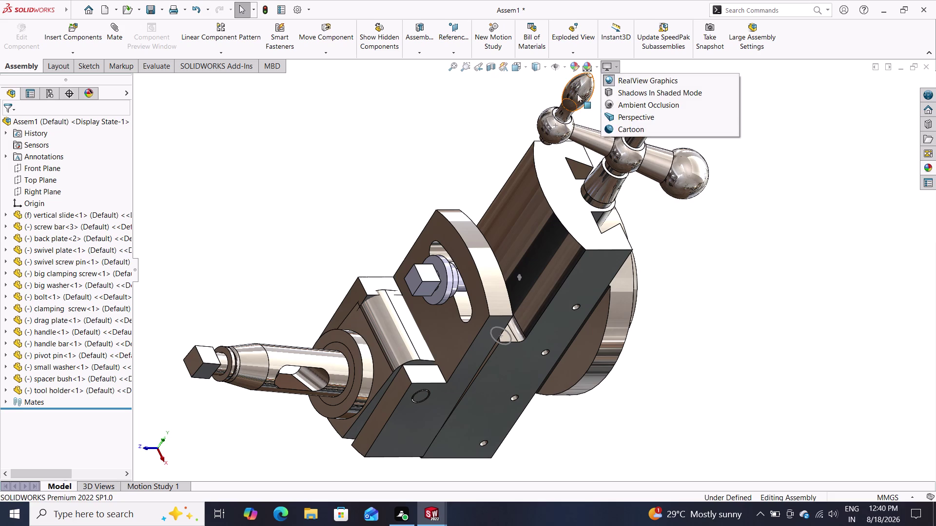
drag(576, 94, 606, 91)
middle_drag(751, 295, 771, 227)
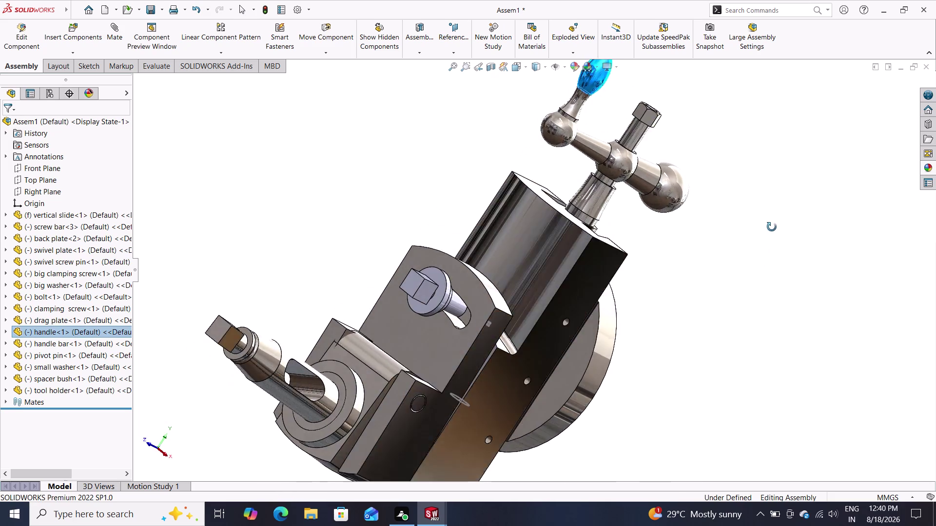
middle_drag(770, 227, 743, 316)
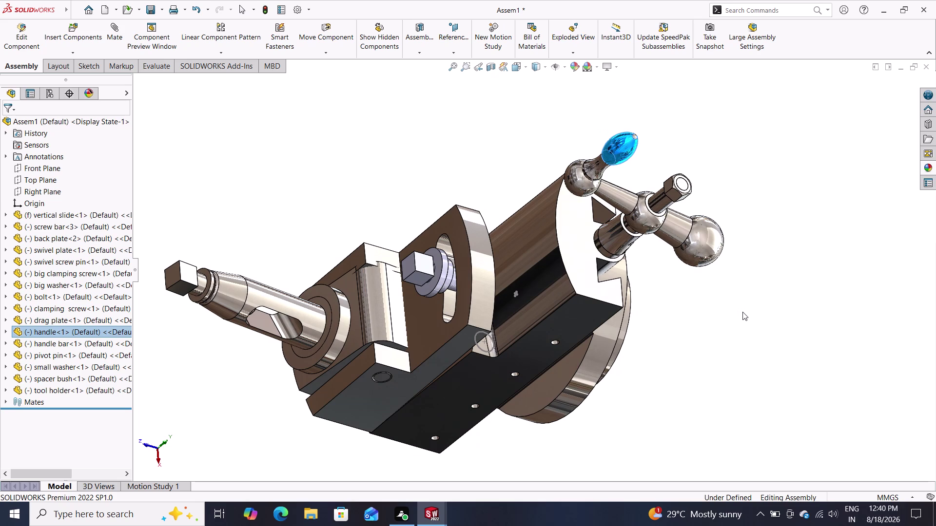
Cancel a handle mate, swing the handle bar to a new angle, and begin another mate.
key(Return)
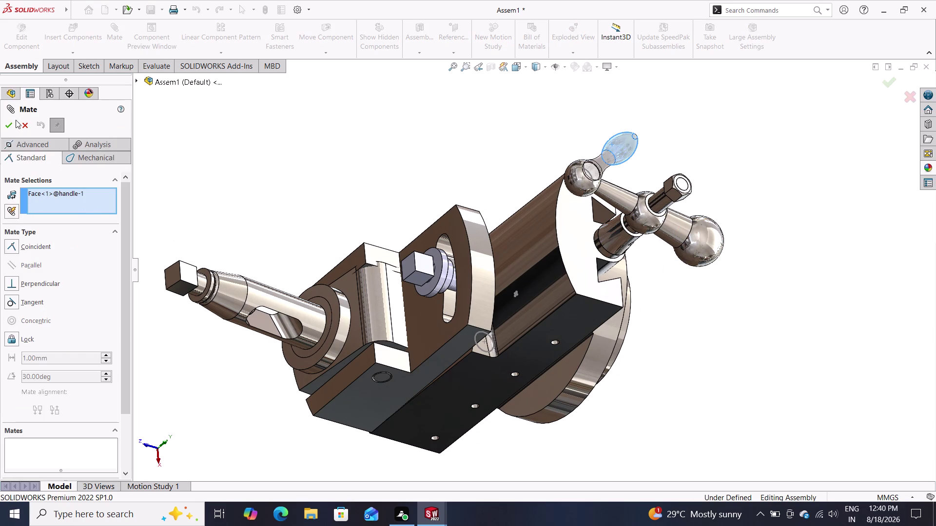
click(25, 125)
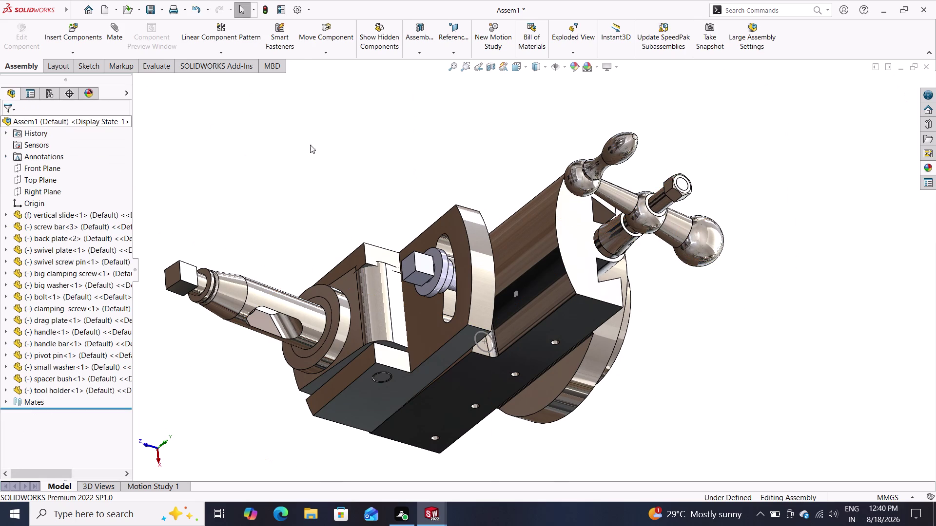
drag(609, 200, 659, 147)
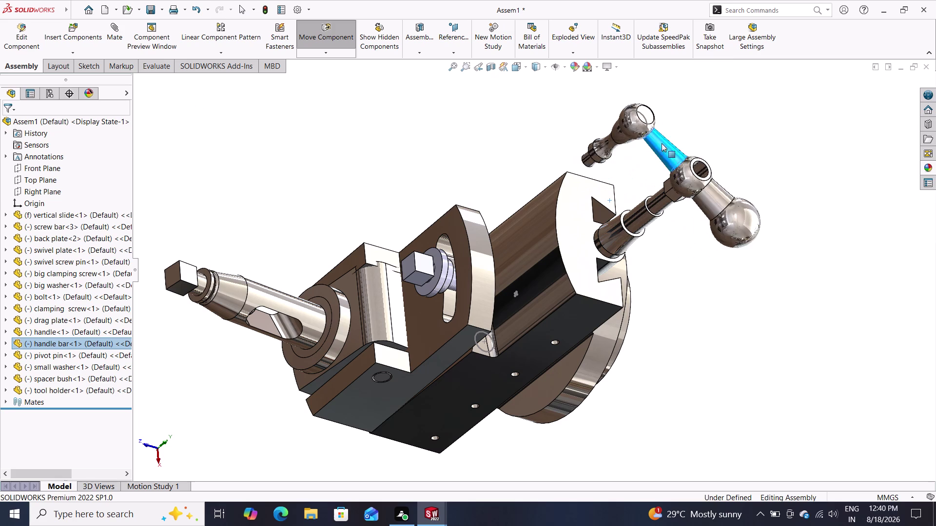
drag(659, 147, 654, 167)
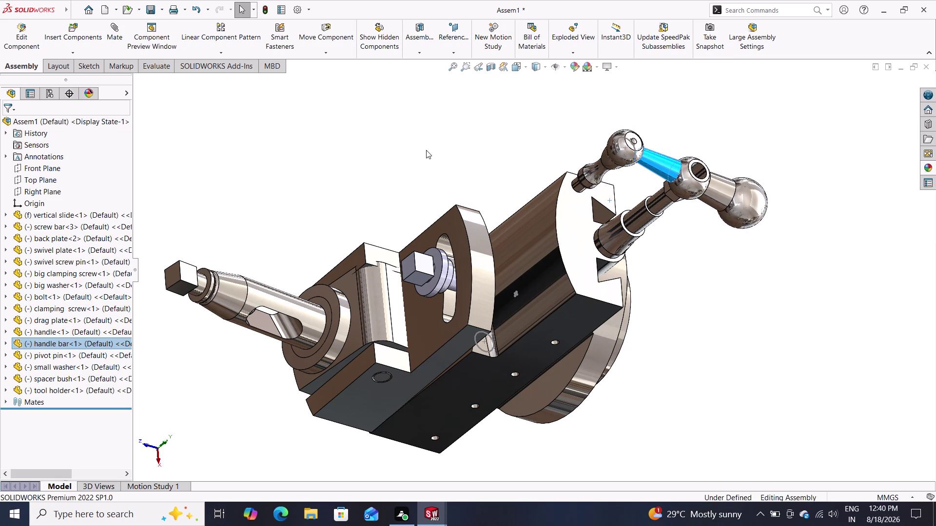
click(108, 36)
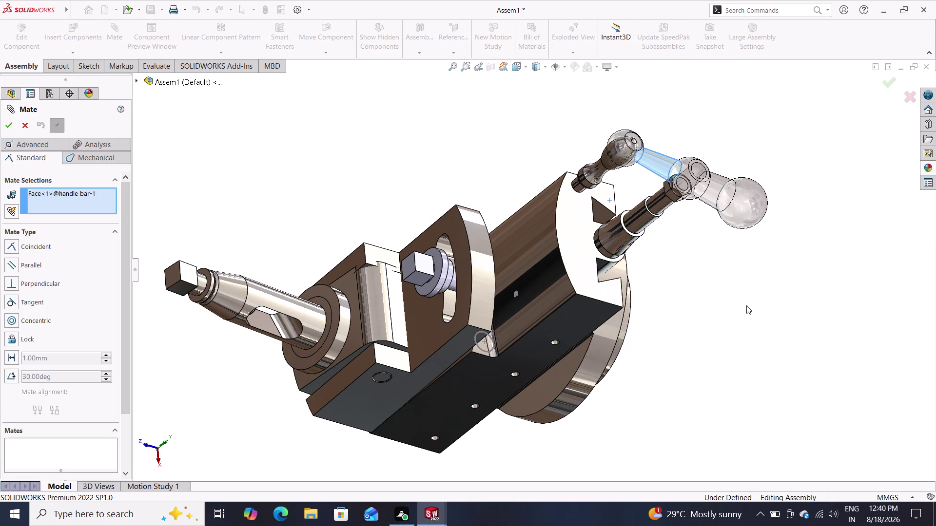
Replace the mistaken face with the screw bar's cylindrical face and apply Concentric25 to the handle bar.
middle_drag(744, 306, 733, 333)
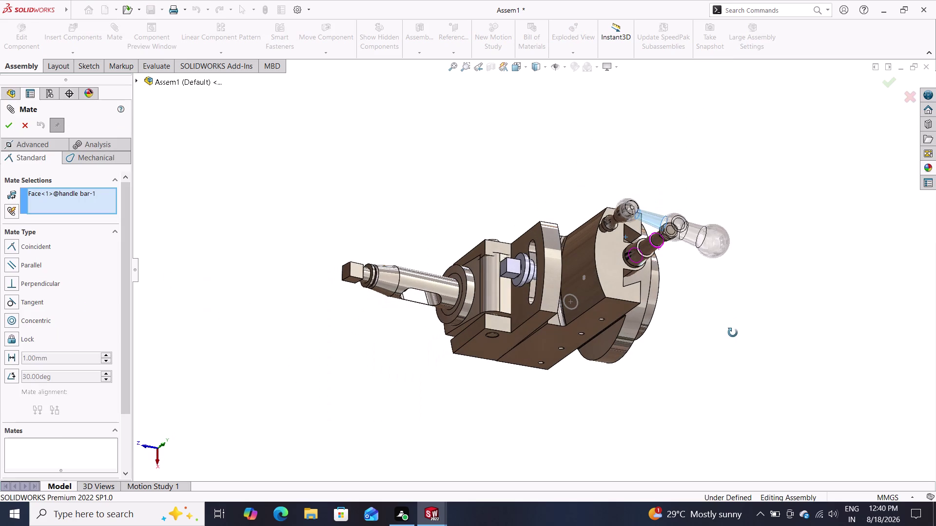
middle_drag(732, 332, 732, 333)
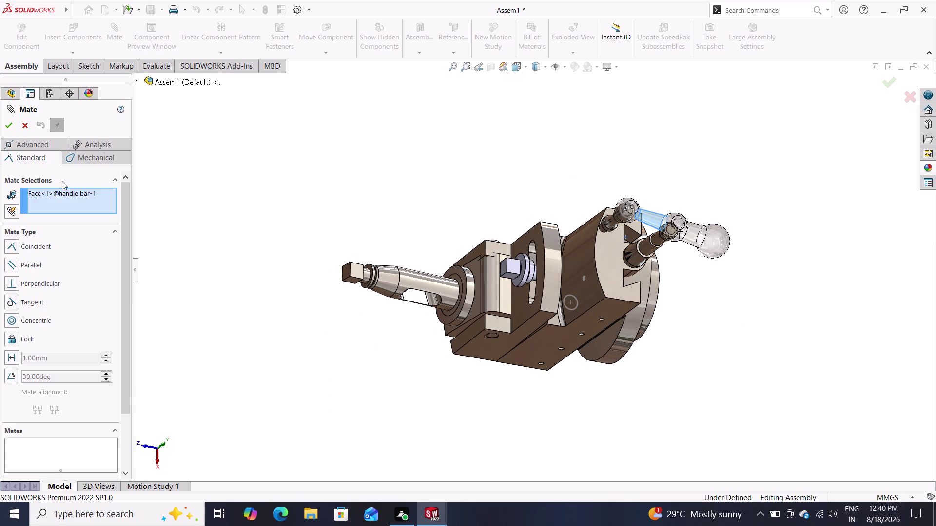
right_click(49, 194)
click(72, 210)
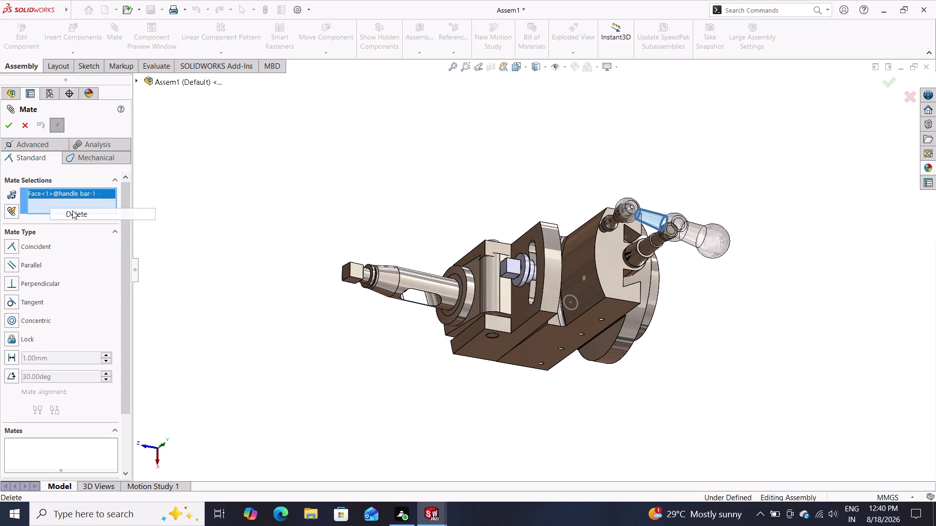
click(679, 223)
middle_drag(679, 302, 715, 239)
click(673, 242)
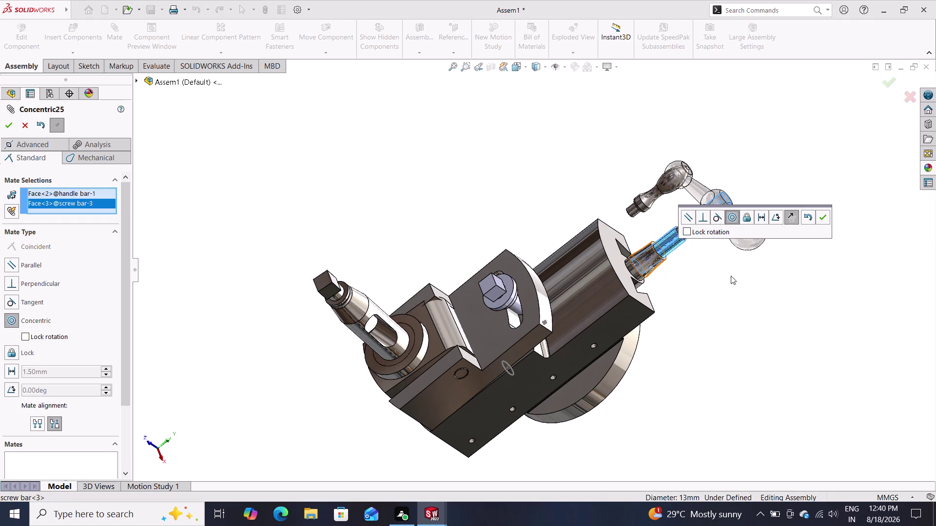
click(821, 220)
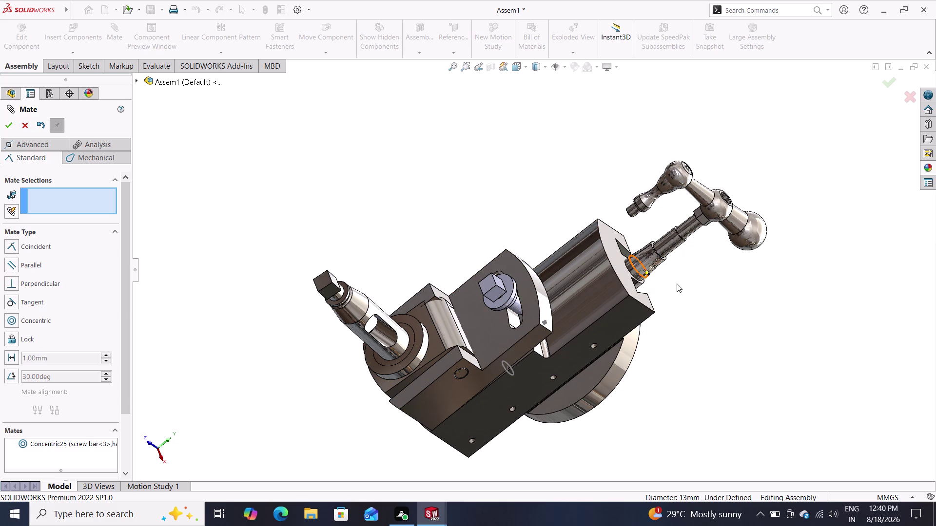
middle_drag(674, 288, 707, 236)
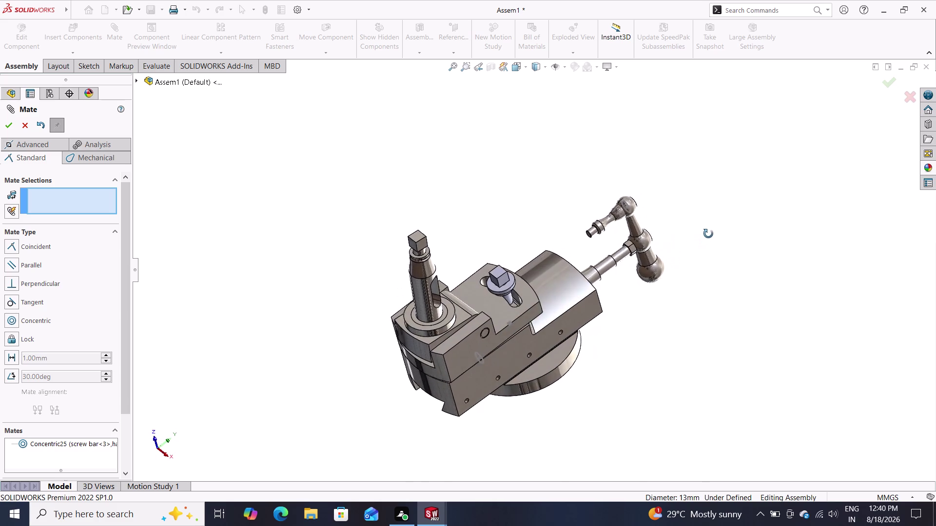
Mate the handle bar hub's side face coincident with the spacer bush edge (Coincident44).
middle_drag(707, 236, 712, 226)
drag(635, 270, 665, 255)
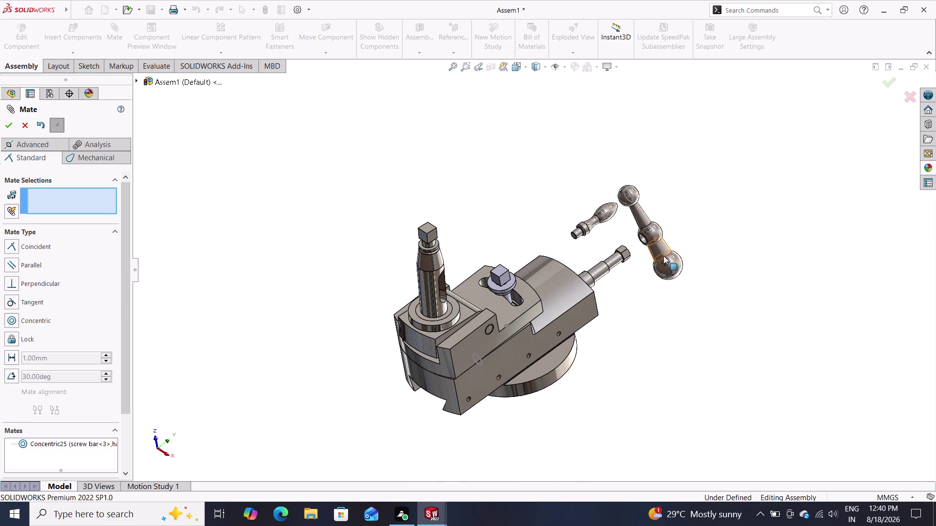
scroll(down, 3)
scroll(down, 3)
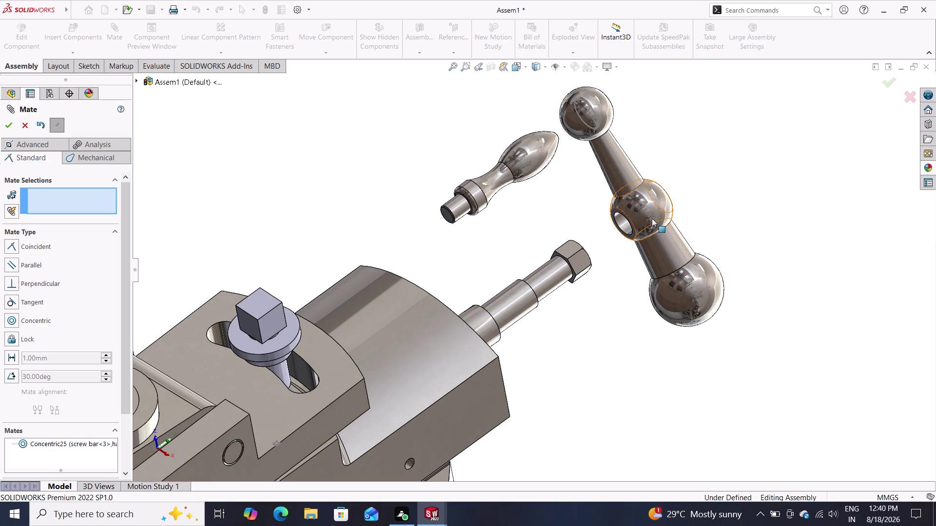
click(613, 212)
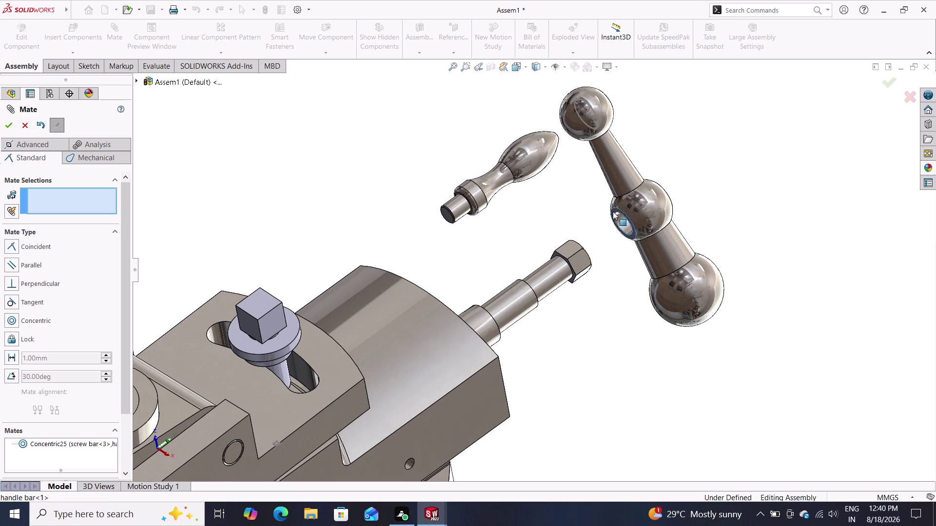
middle_drag(630, 268, 606, 324)
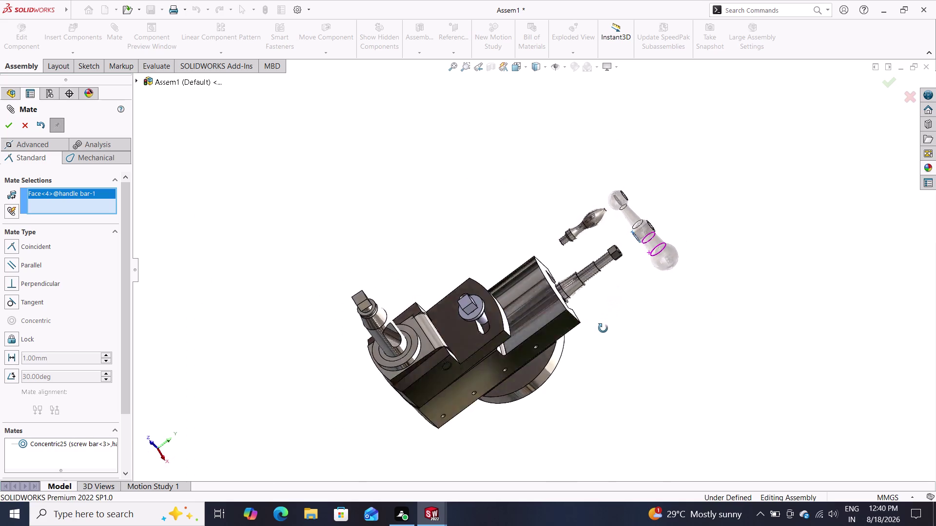
middle_drag(605, 324, 573, 353)
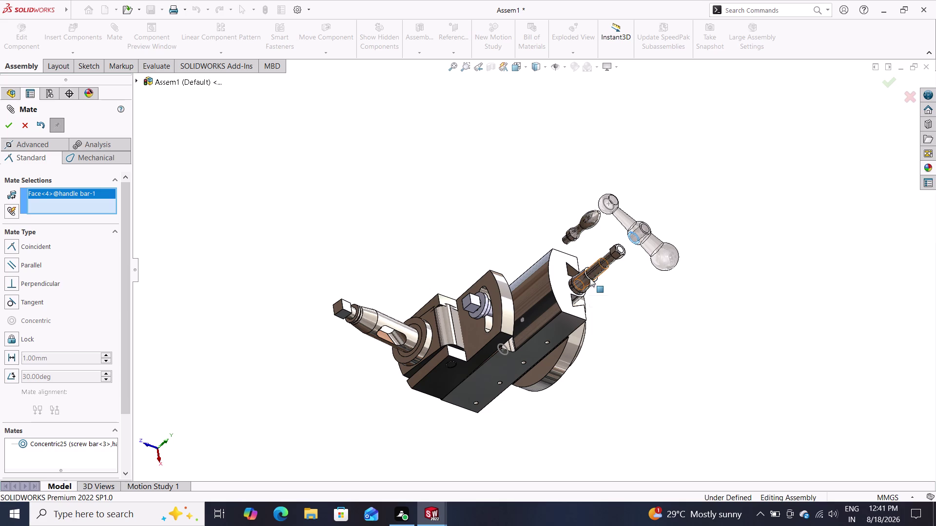
scroll(down, 3)
scroll(down, 3)
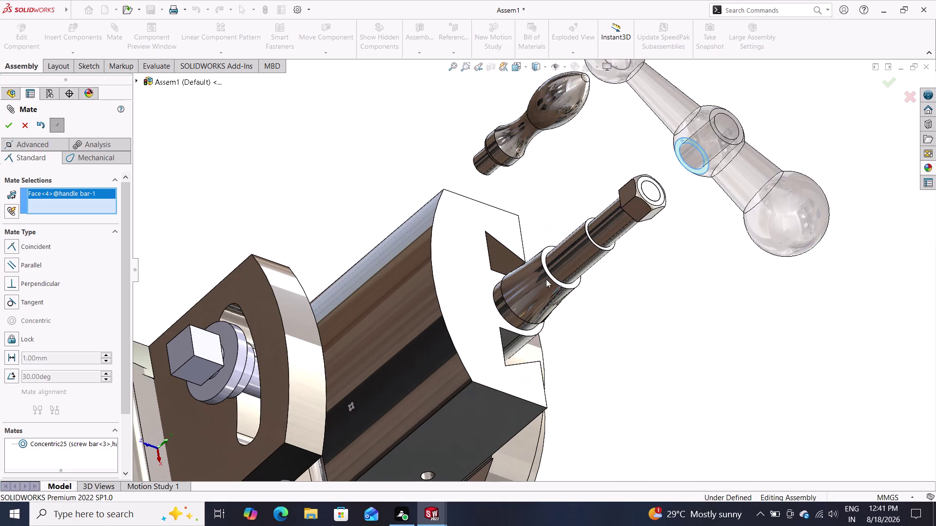
click(550, 276)
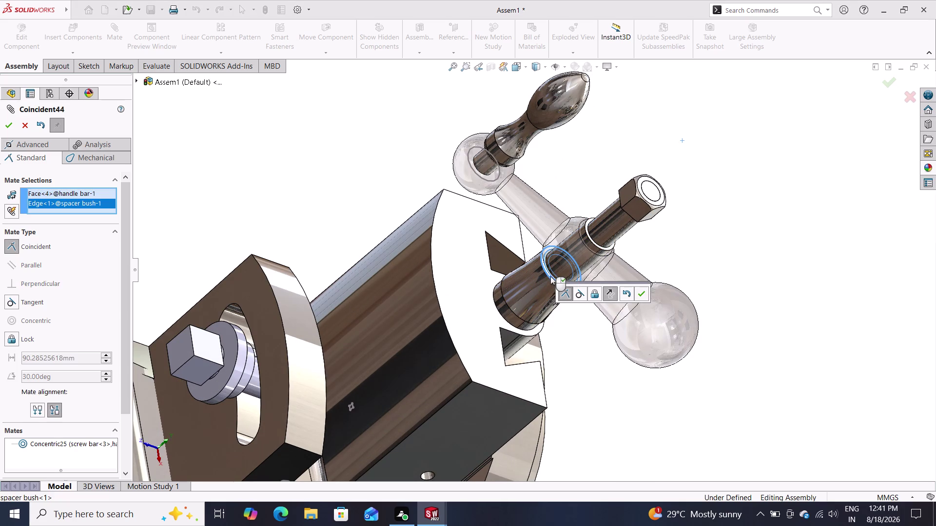
click(639, 292)
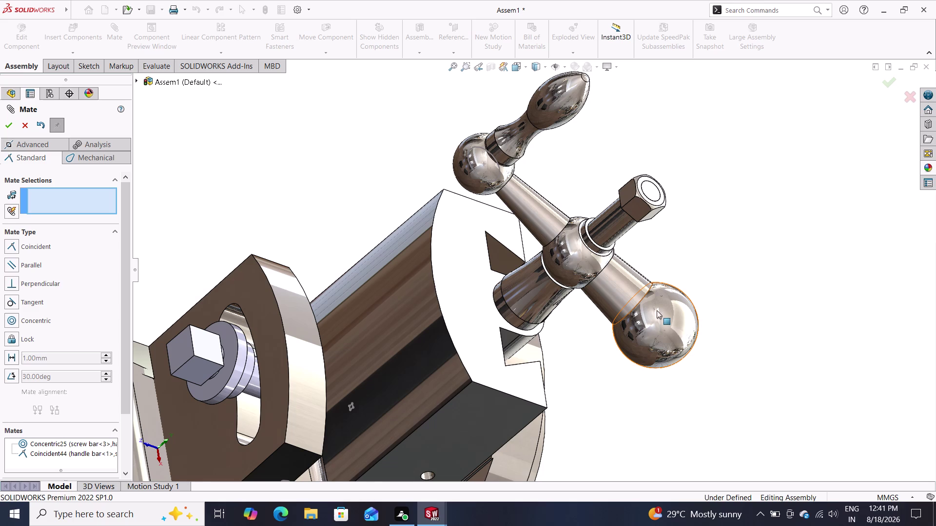
drag(511, 142, 558, 113)
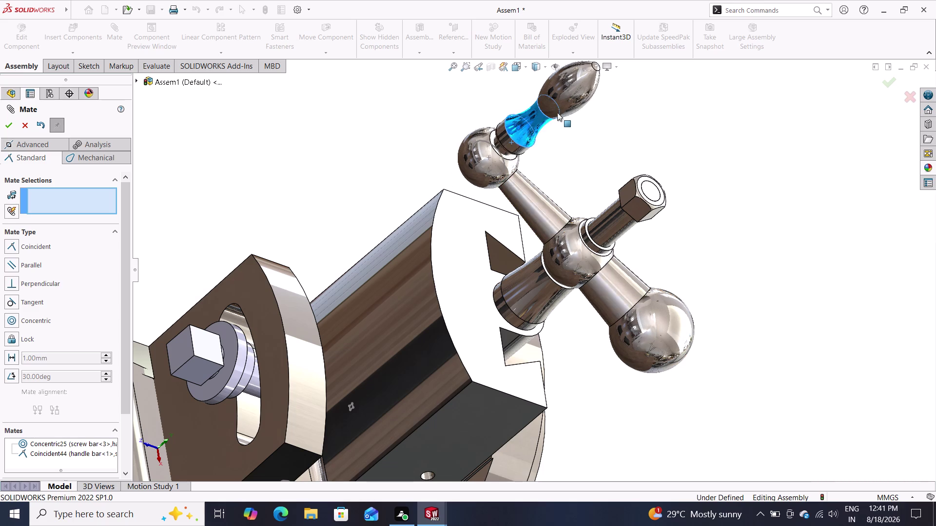
Rotate the handle bar to expose its ball end and clear the invalid arc selection.
drag(557, 113, 613, 78)
drag(588, 103, 590, 119)
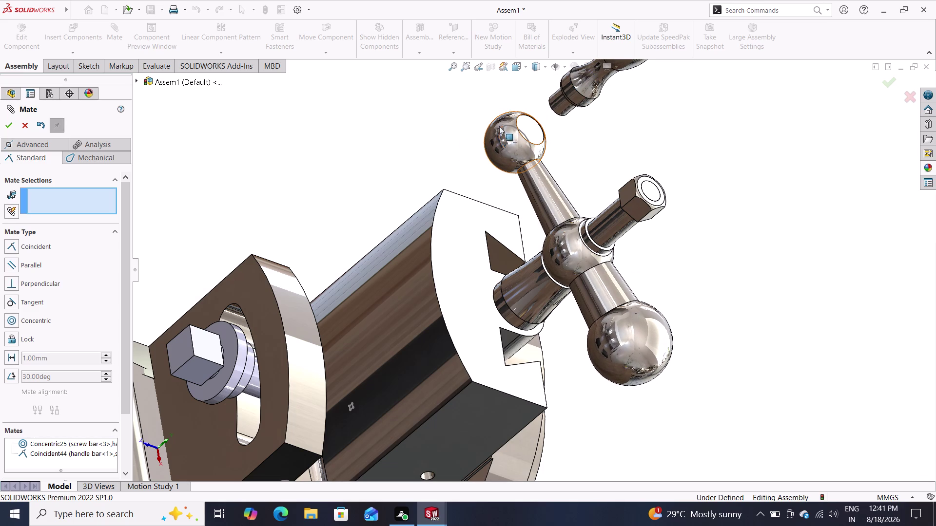
drag(499, 127, 497, 183)
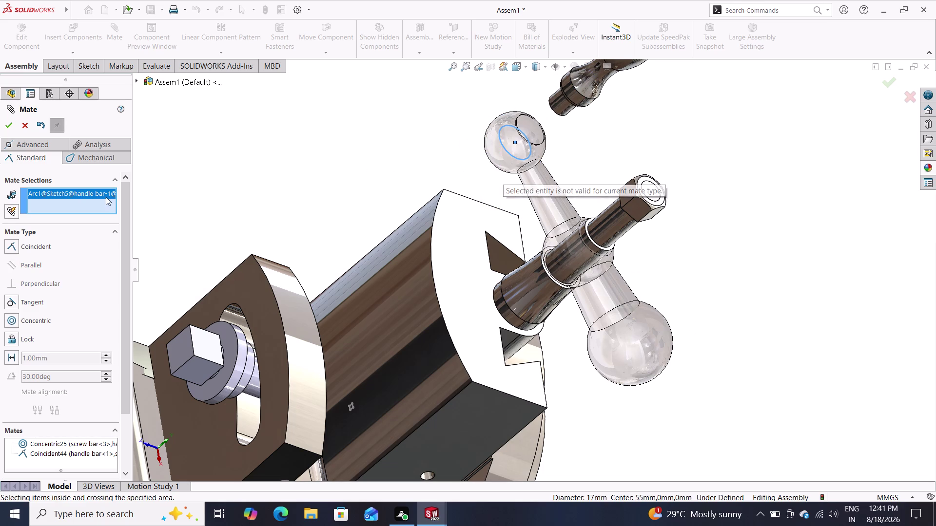
right_click(70, 194)
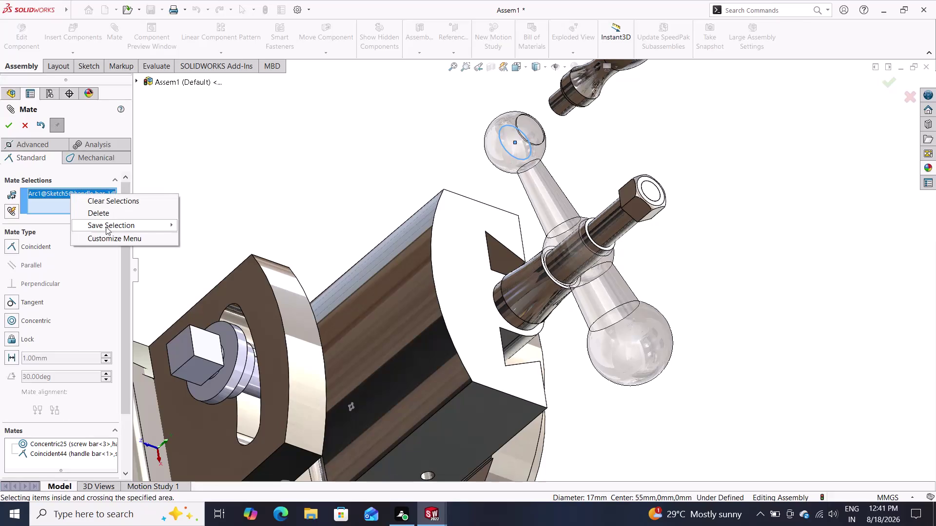
click(108, 214)
Make the small handle's shoulder edge concentric with the ball-end hole edge (Concentric26).
middle_drag(372, 169, 361, 224)
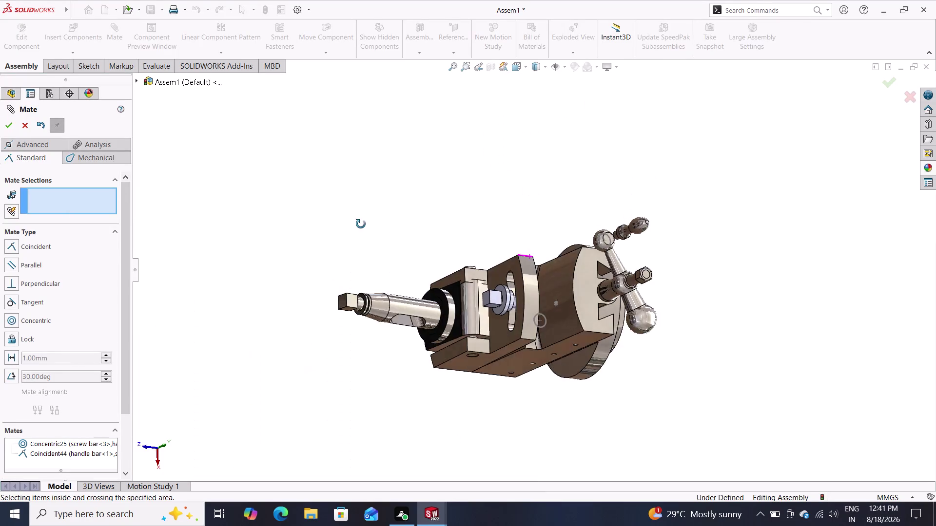
middle_drag(361, 224, 360, 212)
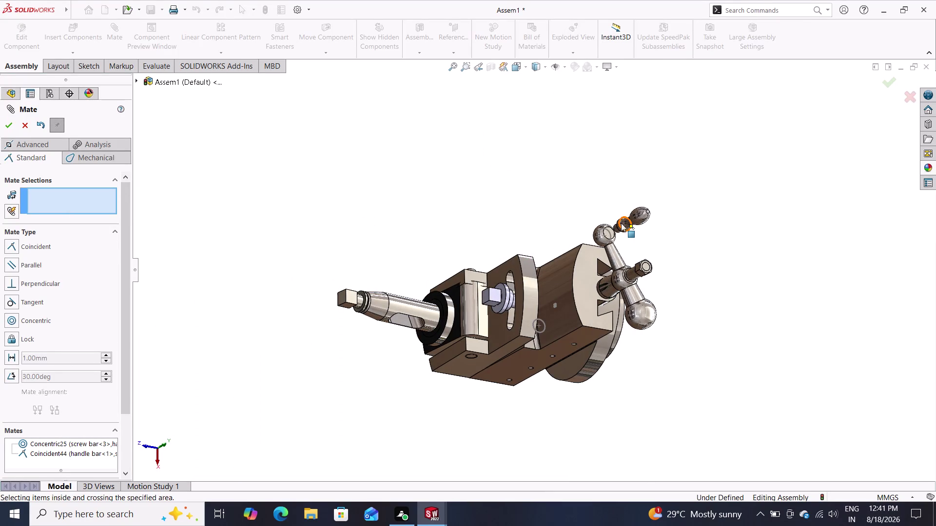
scroll(down, 3)
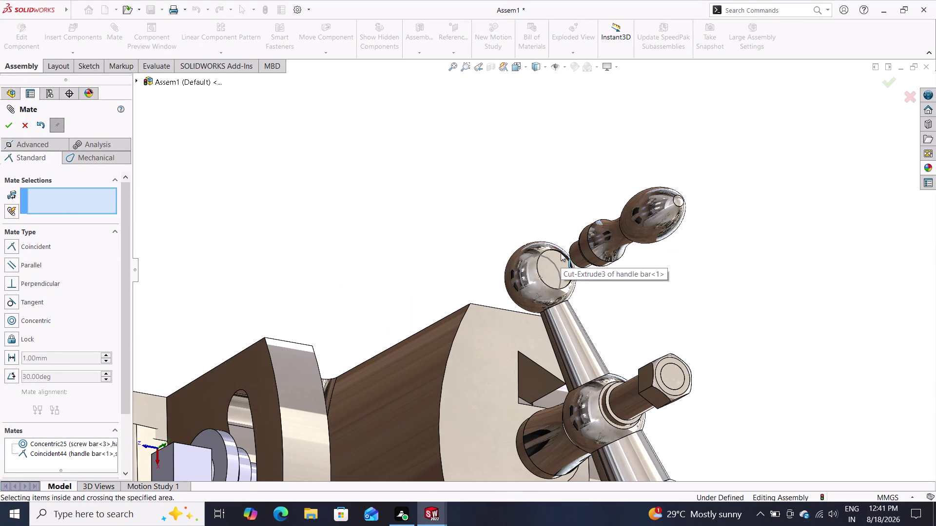
click(560, 253)
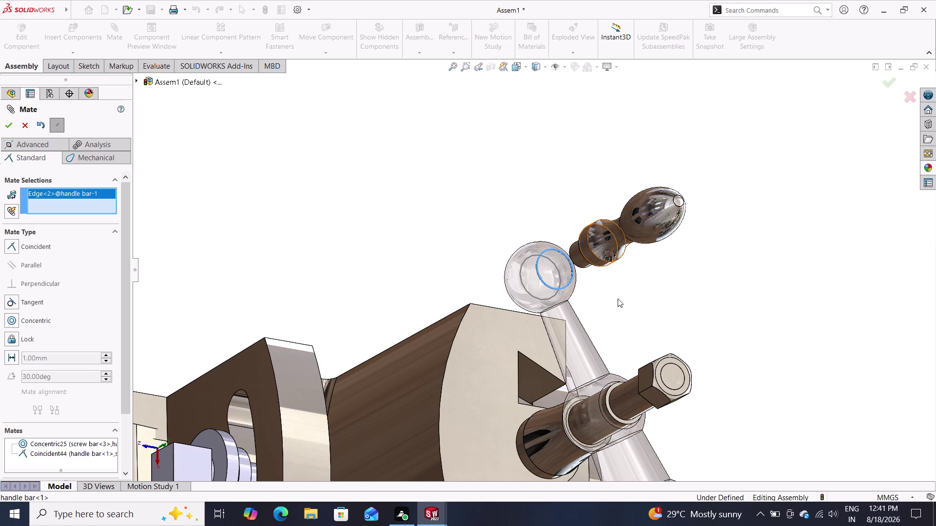
middle_drag(618, 299, 717, 213)
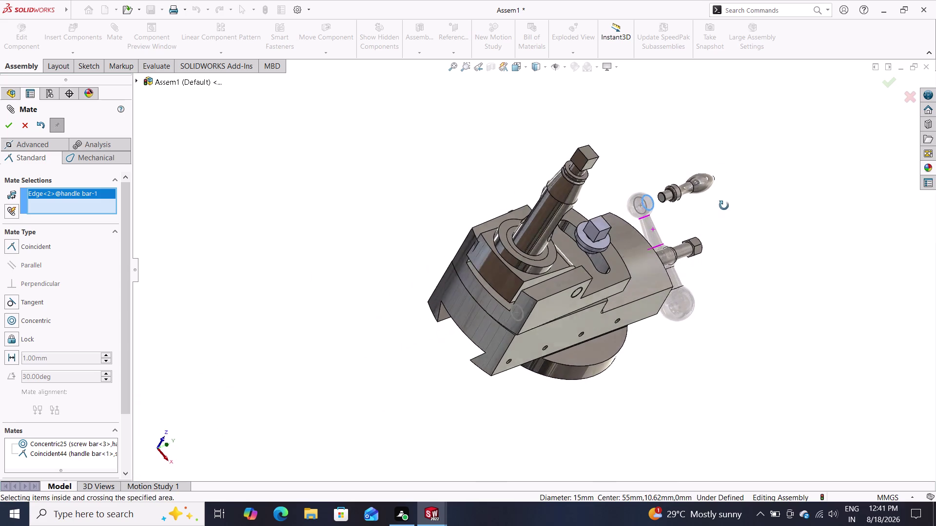
middle_drag(717, 213, 724, 202)
scroll(down, 3)
scroll(down, 3)
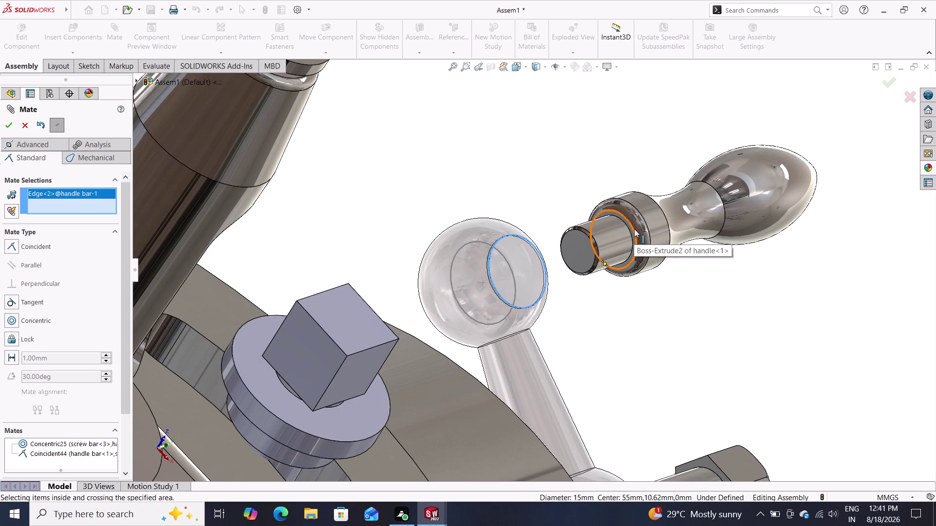
click(634, 229)
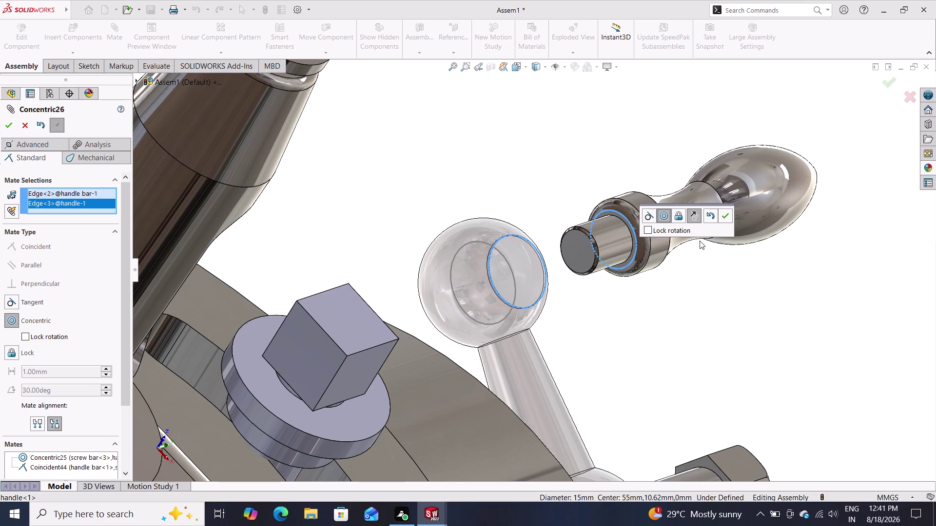
click(725, 217)
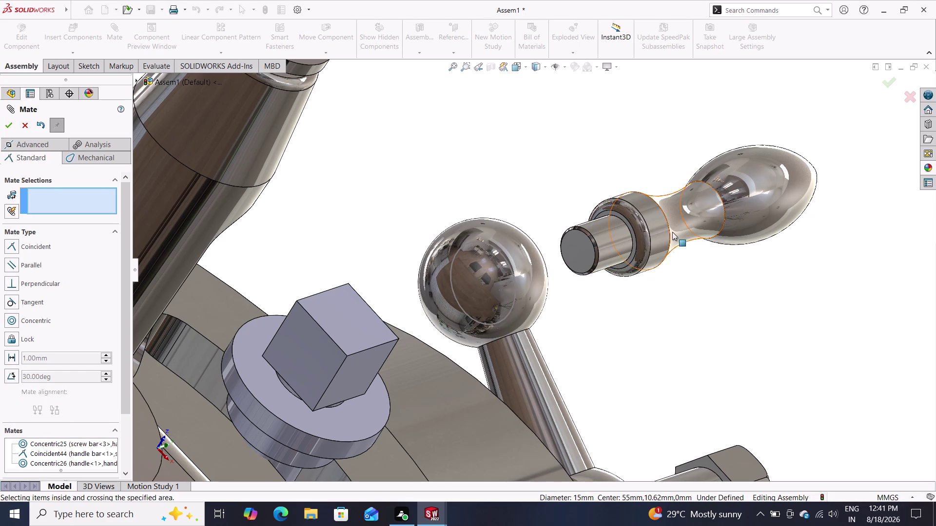
Reselect the handle shoulder and ball-end hole edges, then exit mating.
click(631, 226)
middle_drag(650, 306, 609, 343)
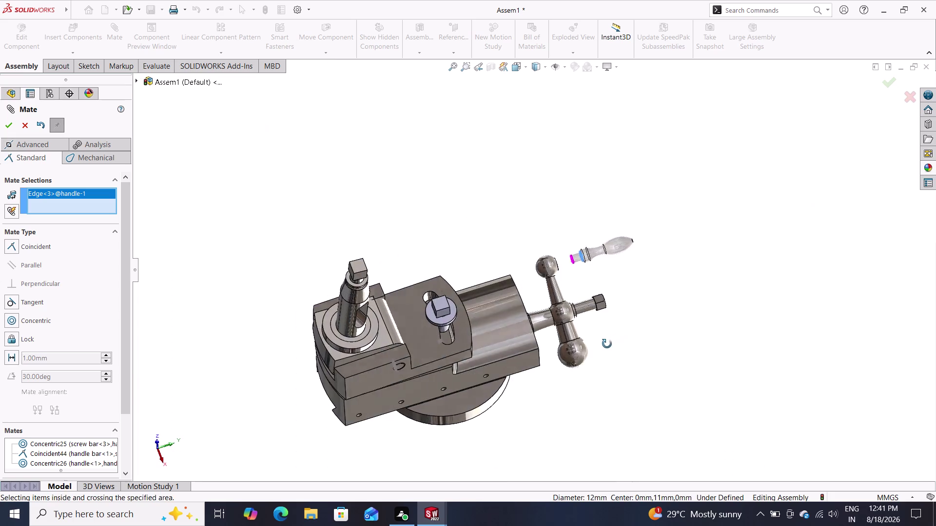
middle_drag(608, 343, 548, 372)
scroll(down, 3)
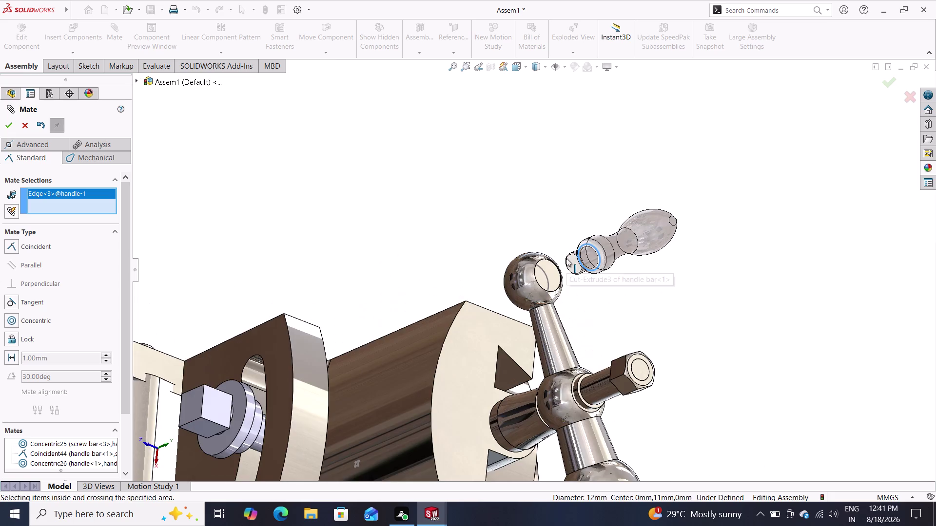
scroll(down, 3)
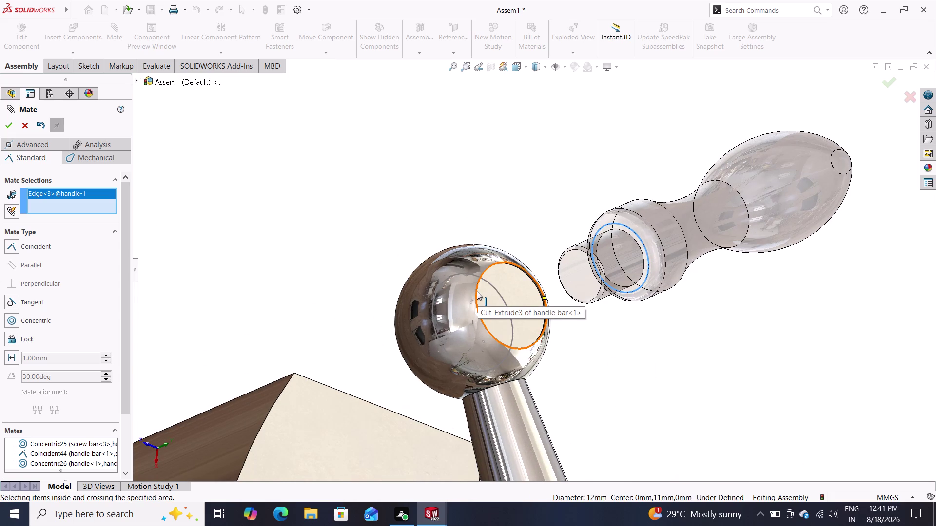
click(475, 291)
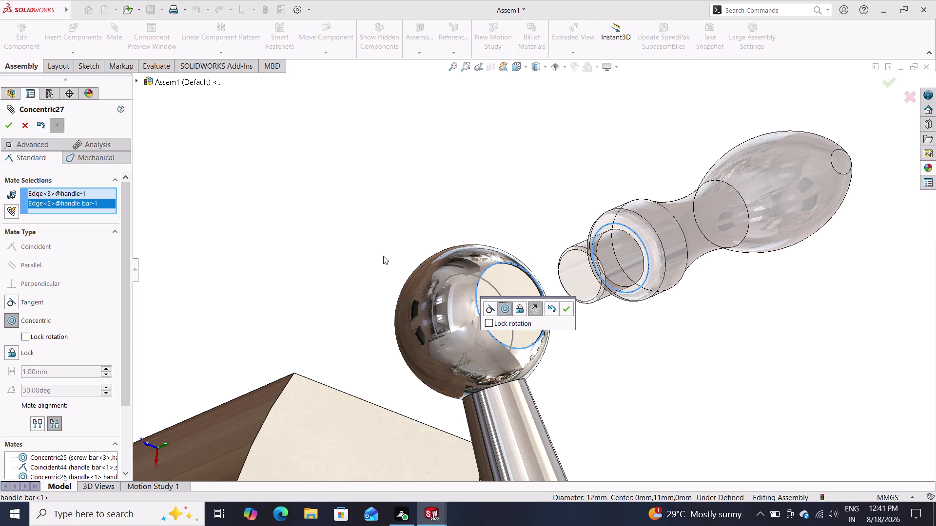
key(Escape)
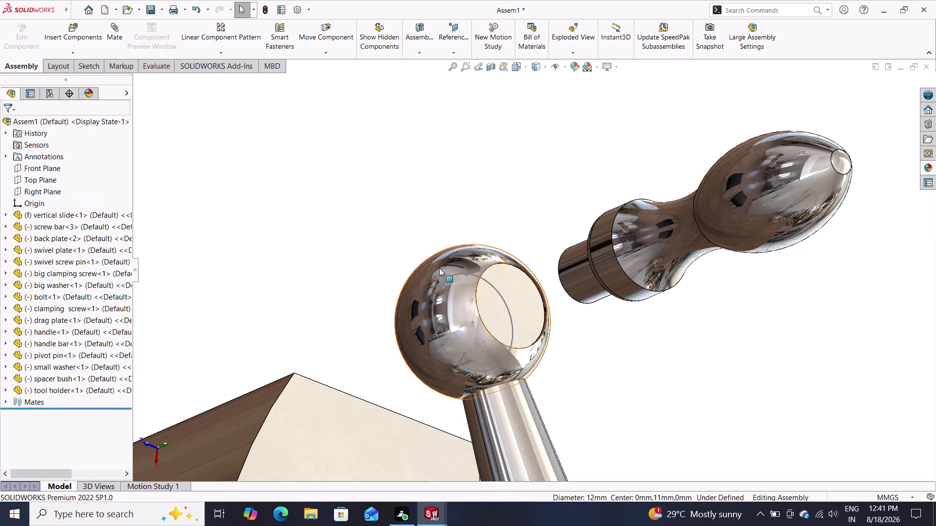
click(114, 30)
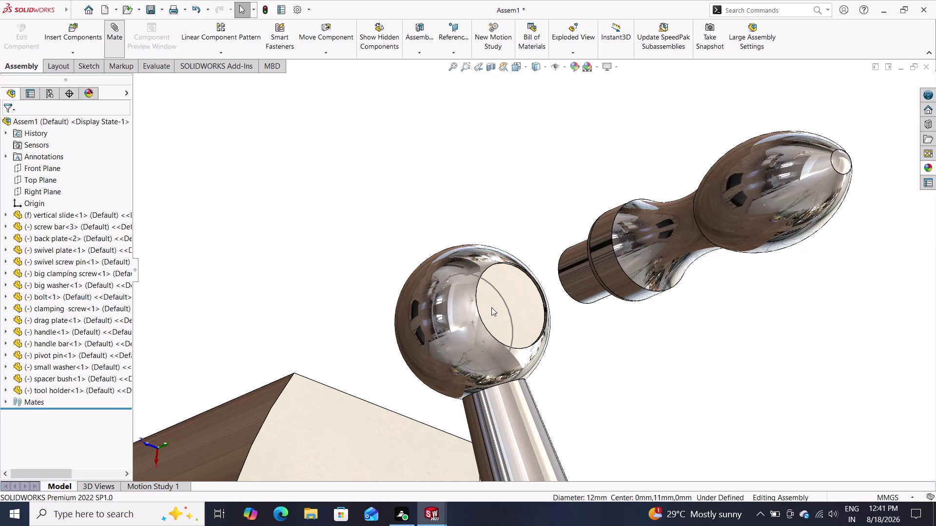
Seat the handle's shoulder edge coincident with the ball-end hole face (Coincident45).
click(521, 292)
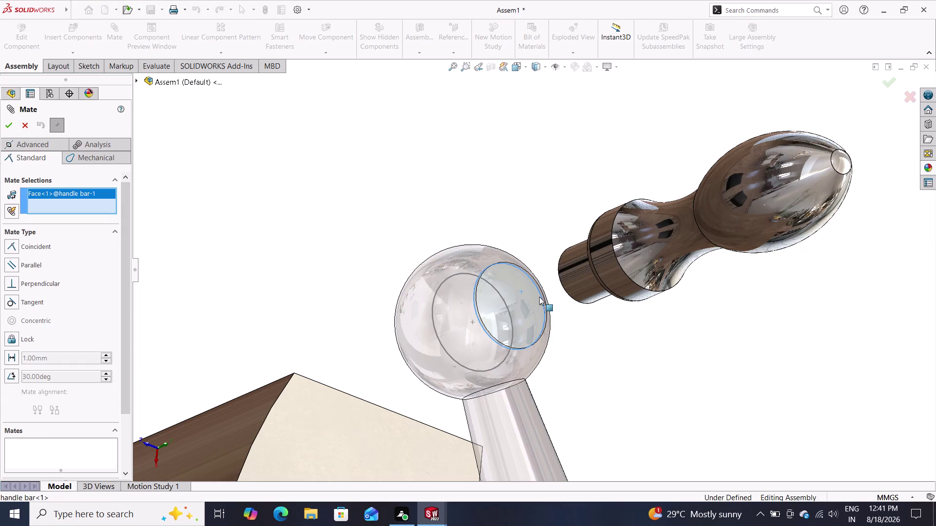
middle_drag(618, 349, 647, 315)
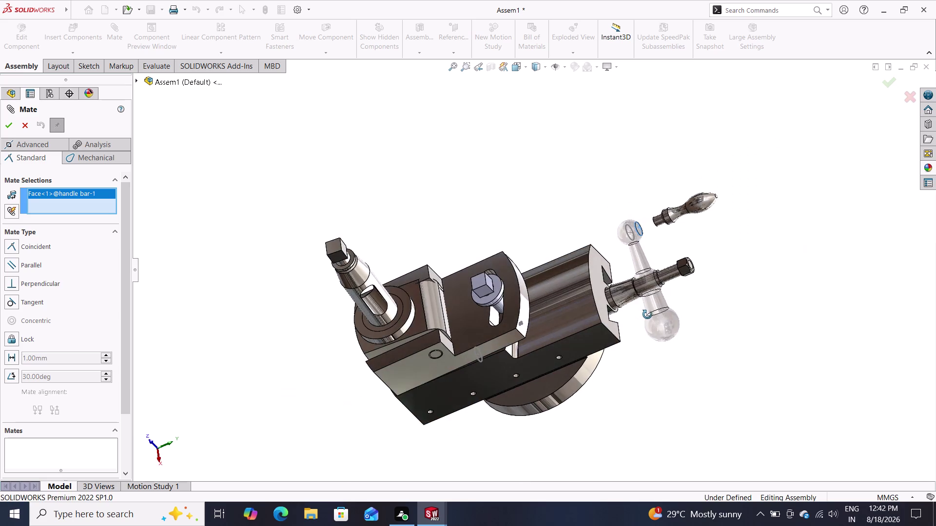
middle_drag(647, 315, 677, 259)
scroll(down, 3)
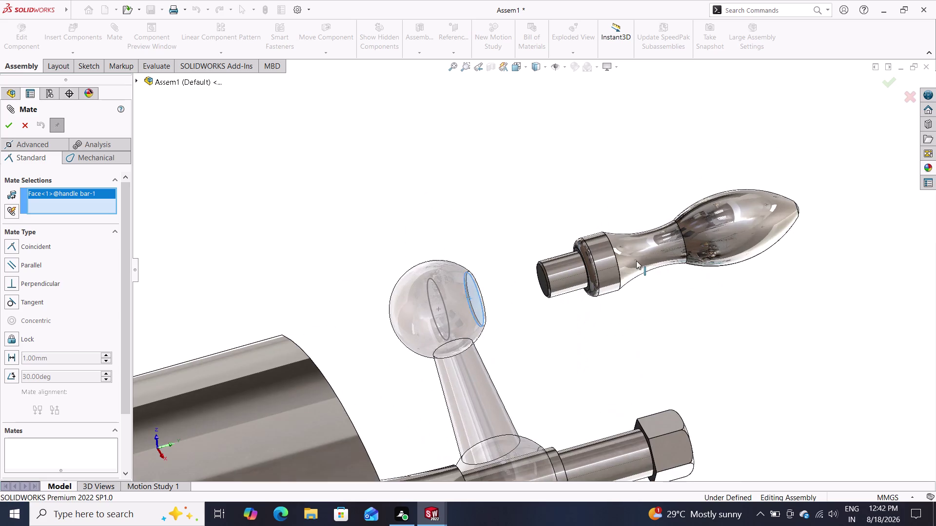
scroll(down, 3)
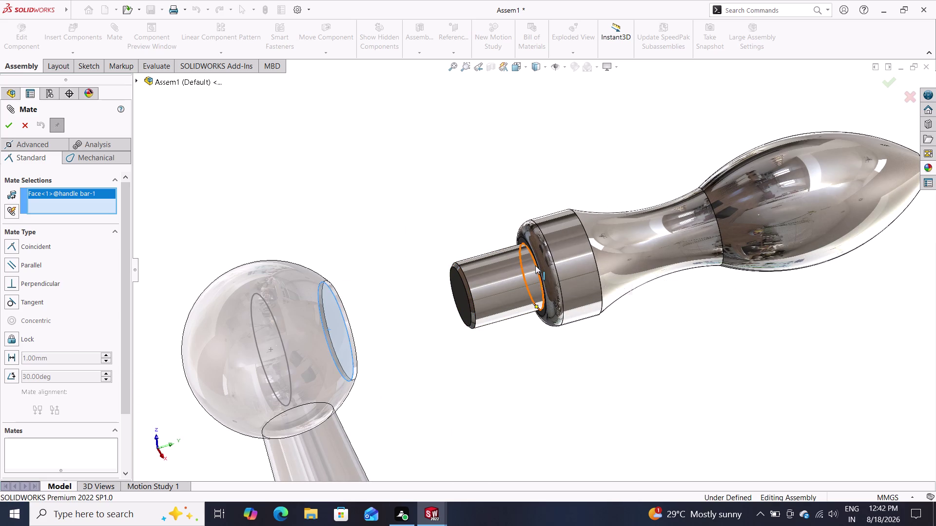
click(535, 266)
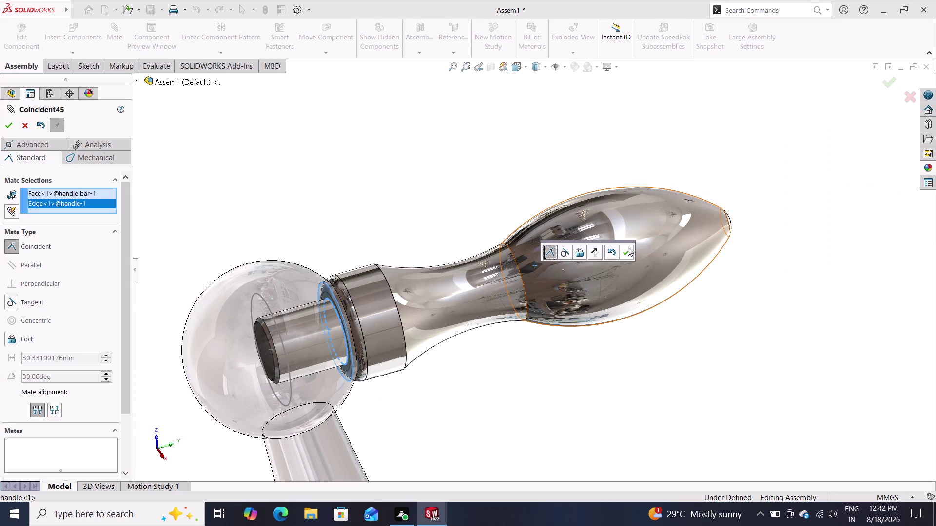
click(626, 250)
scroll(down, 3)
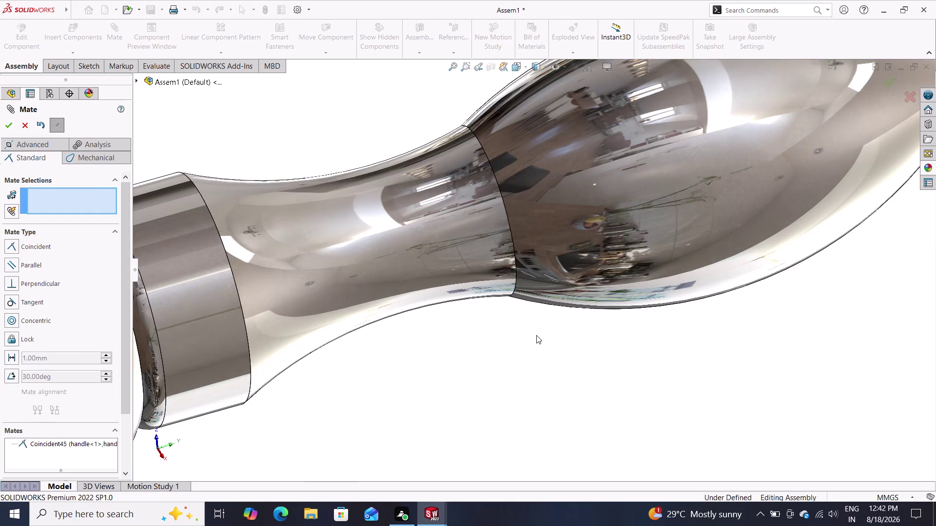
Spin the handle bar to new angles around the screw.
scroll(up, 3)
scroll(up, 3)
scroll(up, 3)
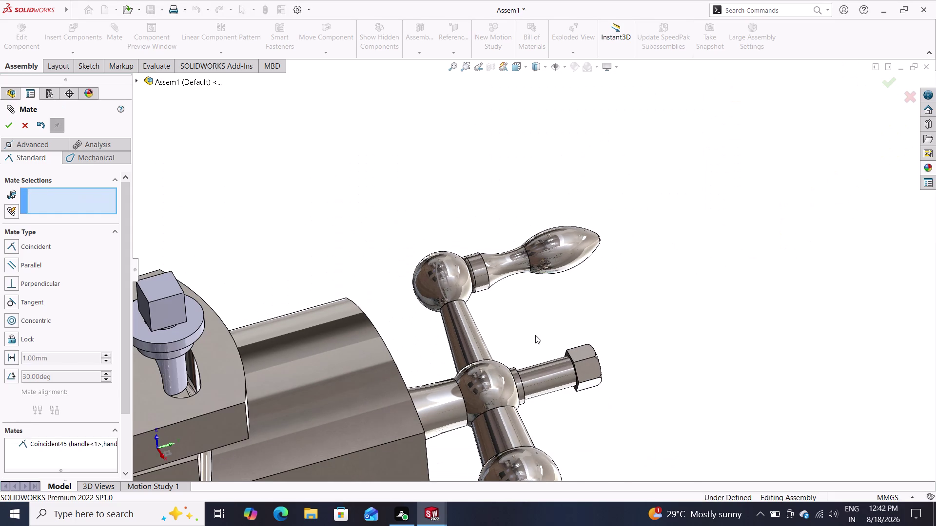
drag(580, 357, 607, 354)
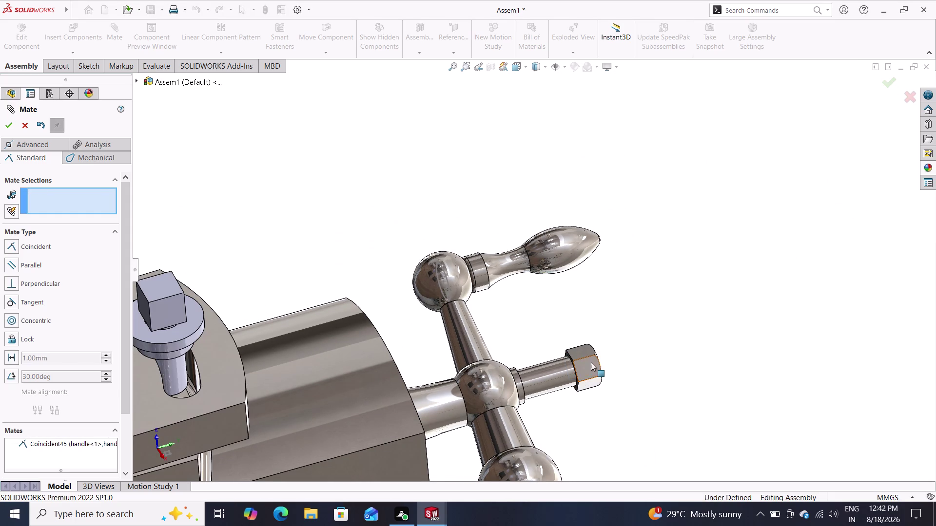
drag(584, 368, 569, 363)
drag(472, 380, 506, 389)
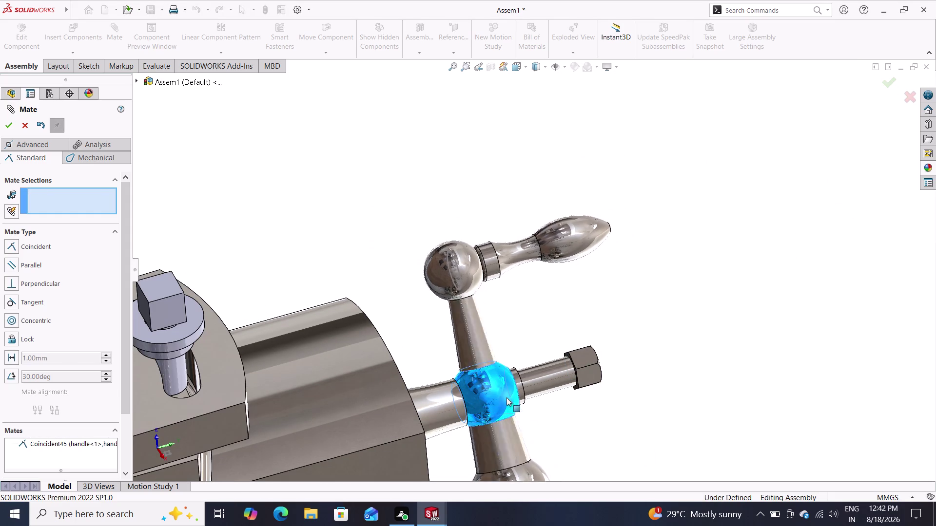
drag(506, 389, 638, 525)
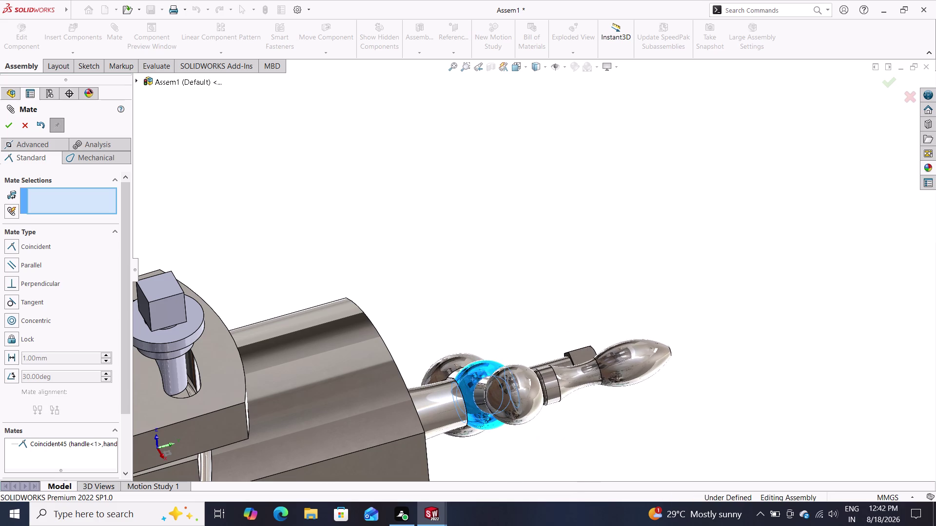
drag(638, 525, 648, 508)
scroll(down, 3)
scroll(up, 3)
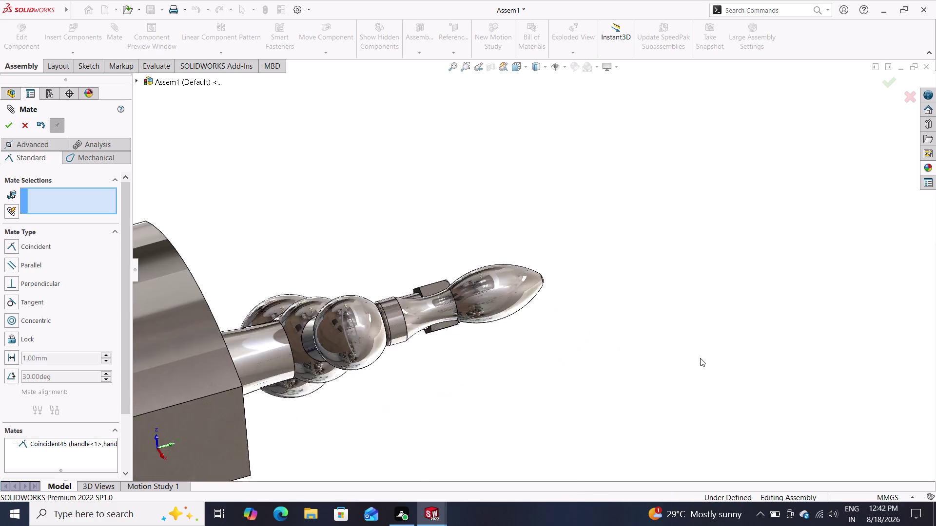
scroll(up, 3)
scroll(up, 3)
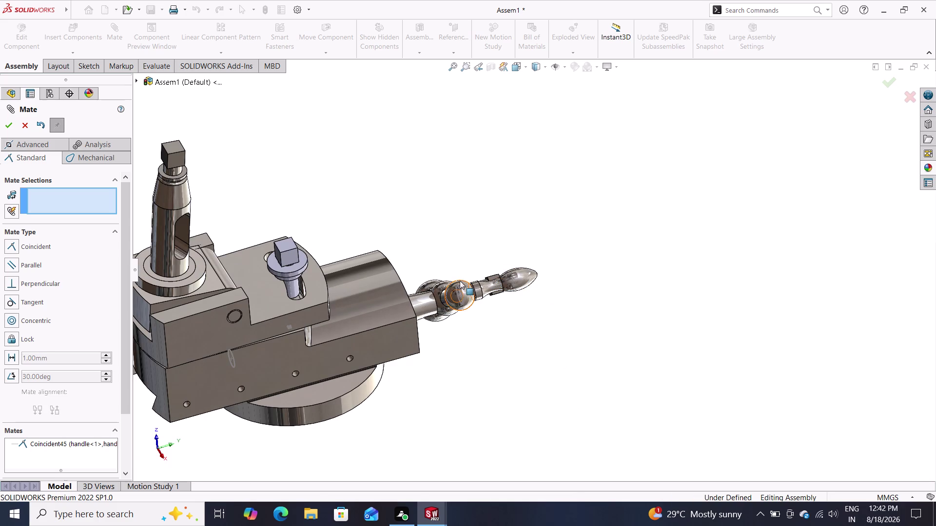
drag(455, 288, 522, 394)
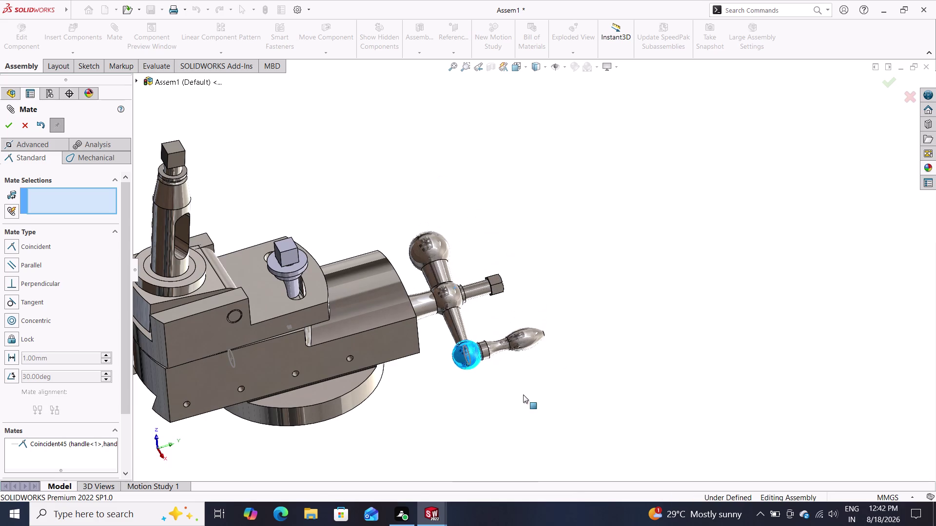
drag(522, 394, 504, 336)
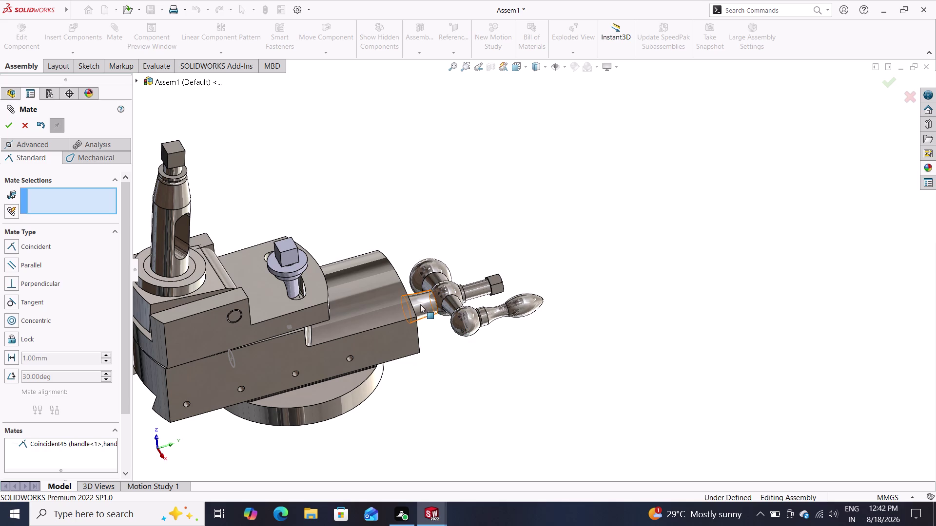
click(419, 304)
Orbit behind the assembly and clear the mistaken back plate point selection.
middle_drag(487, 378, 483, 374)
middle_drag(483, 374, 353, 189)
drag(294, 322, 307, 264)
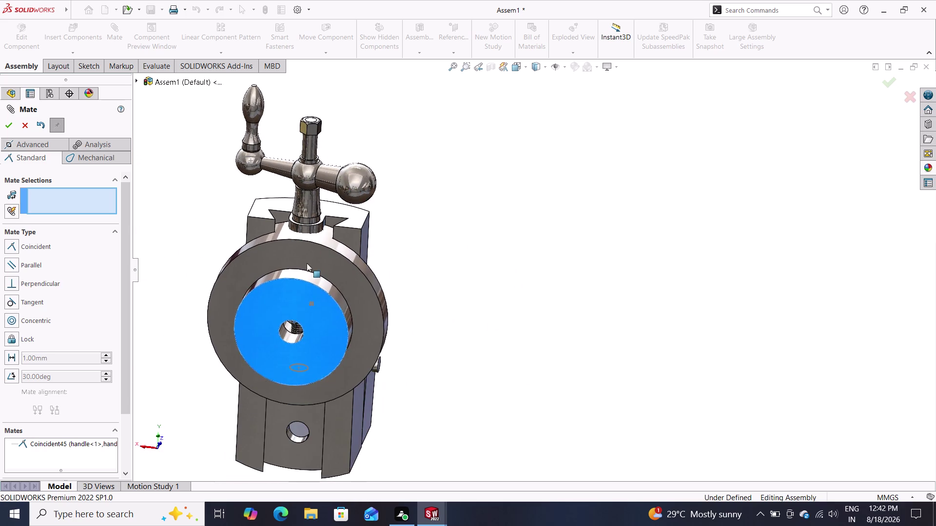
drag(307, 264, 306, 287)
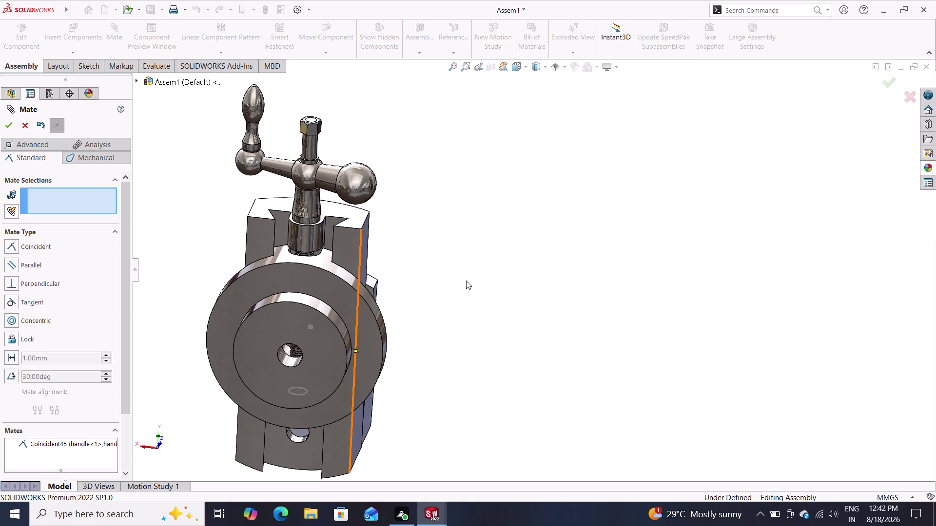
drag(307, 326, 314, 261)
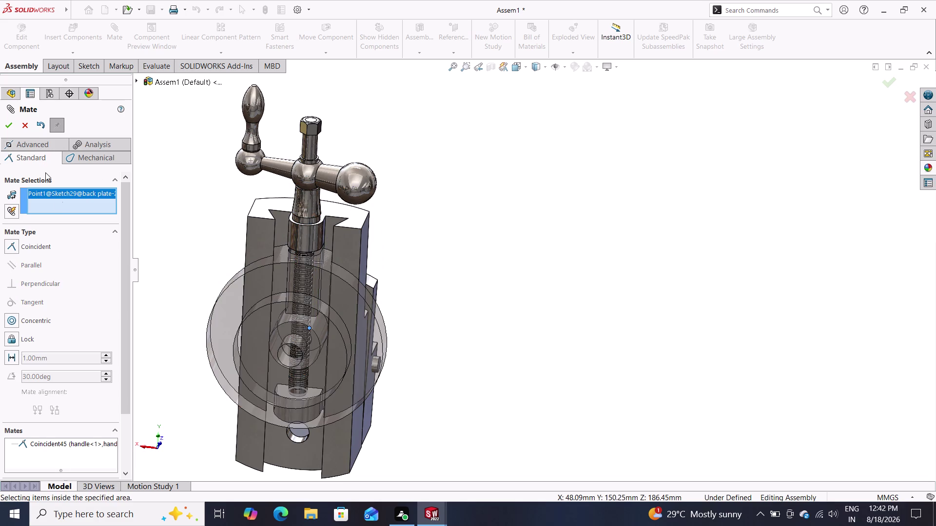
right_click(64, 196)
click(88, 211)
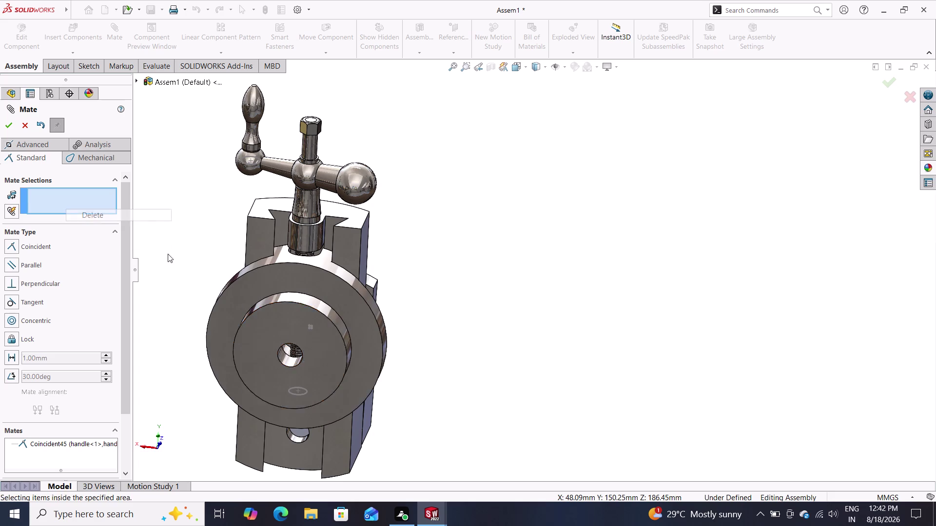
Drag the round plate through several positions to test whether it moves freely.
drag(290, 336, 340, 168)
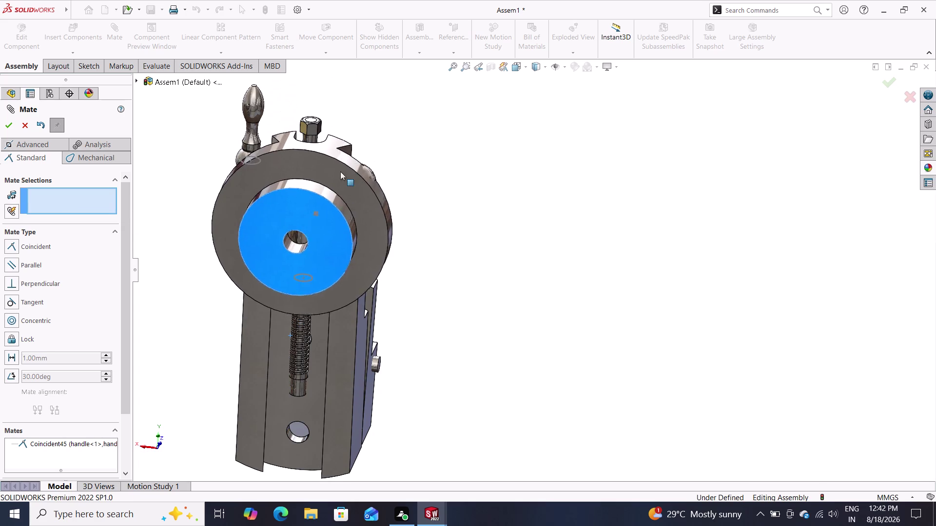
drag(340, 169, 326, 276)
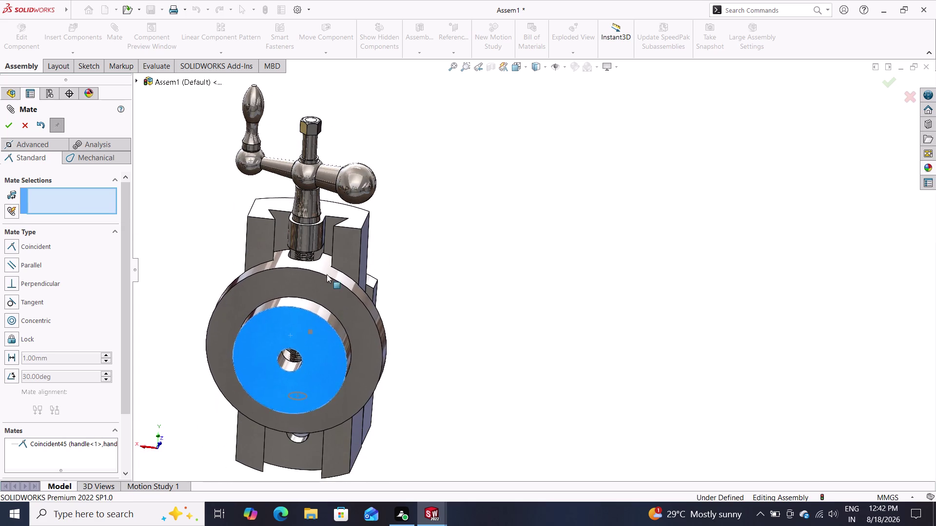
drag(326, 276, 331, 244)
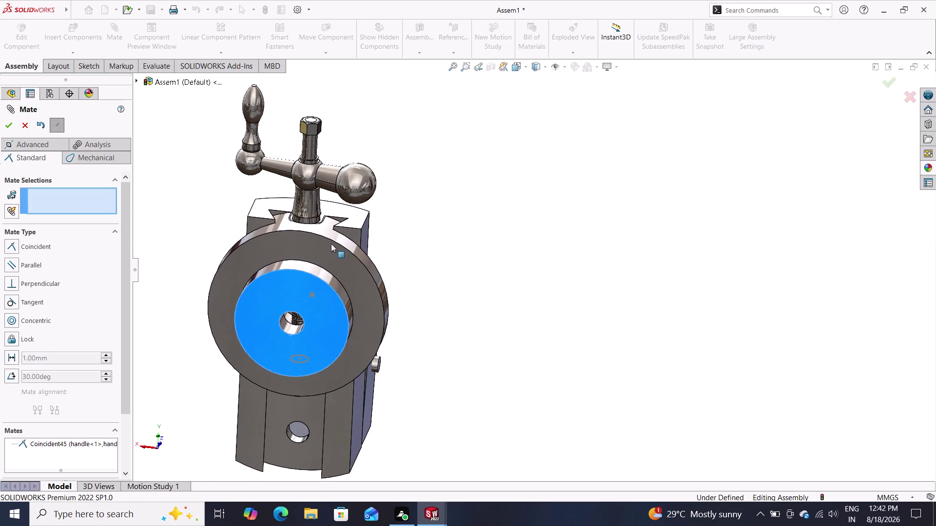
drag(330, 243, 336, 252)
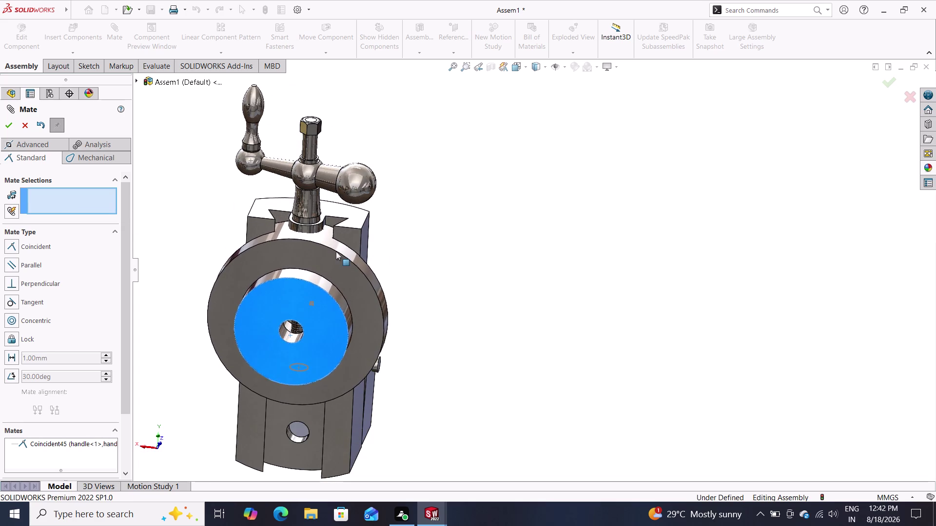
drag(336, 252, 343, 233)
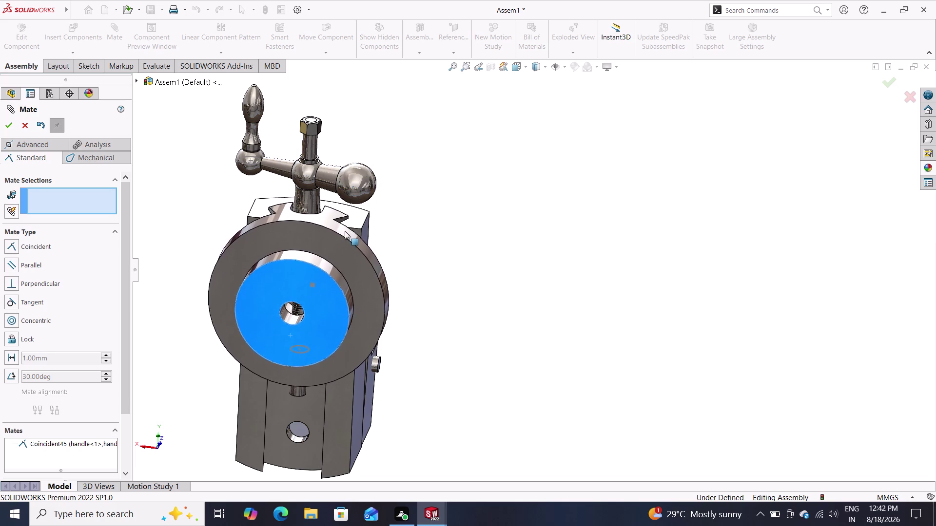
drag(344, 233, 336, 307)
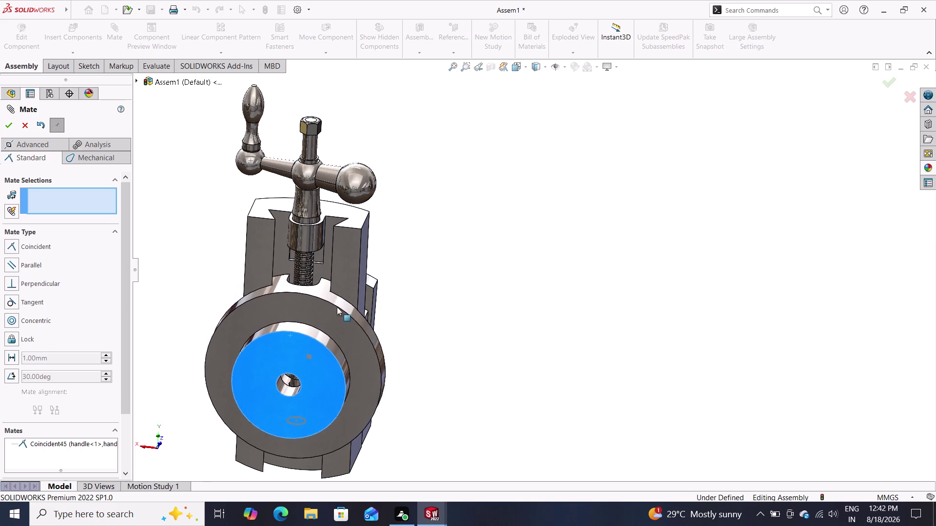
drag(336, 307, 343, 296)
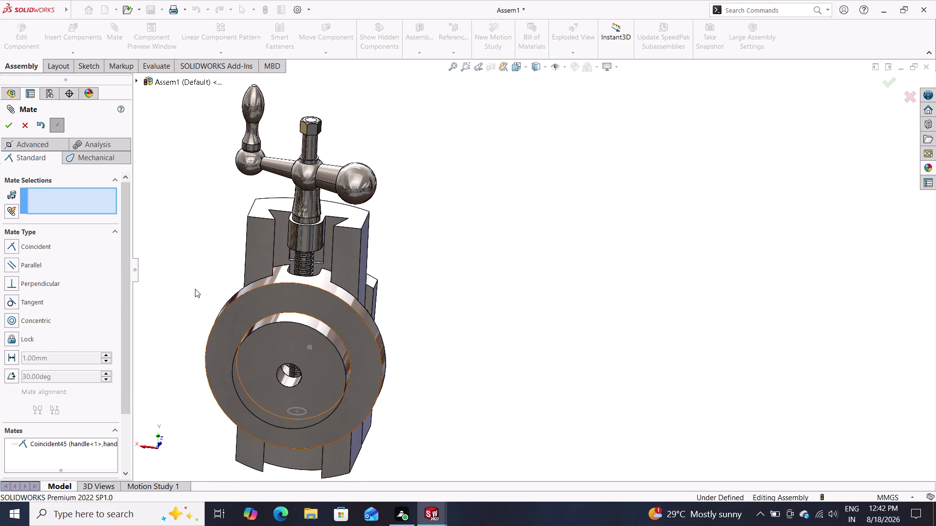
Pull the square-headed screw out of the slot and pick the swivel plate slot face.
middle_drag(191, 283, 354, 403)
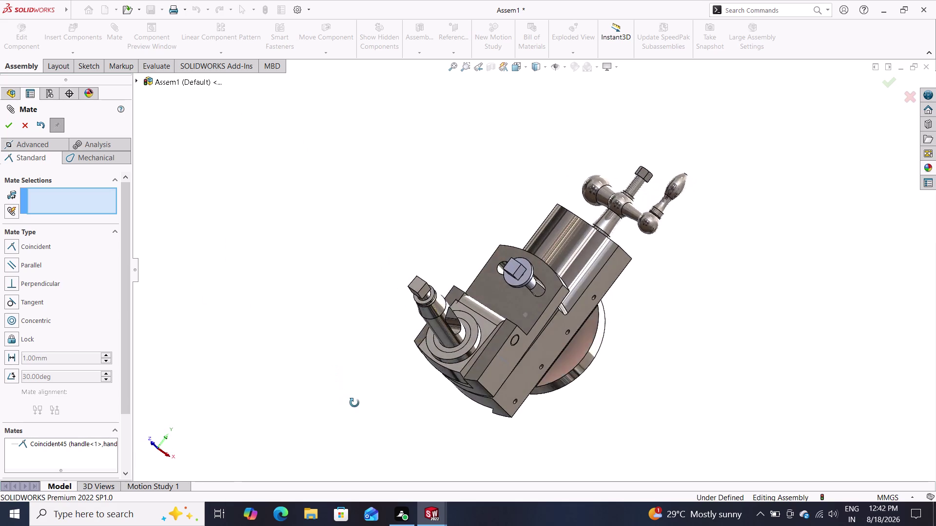
middle_drag(354, 403, 376, 441)
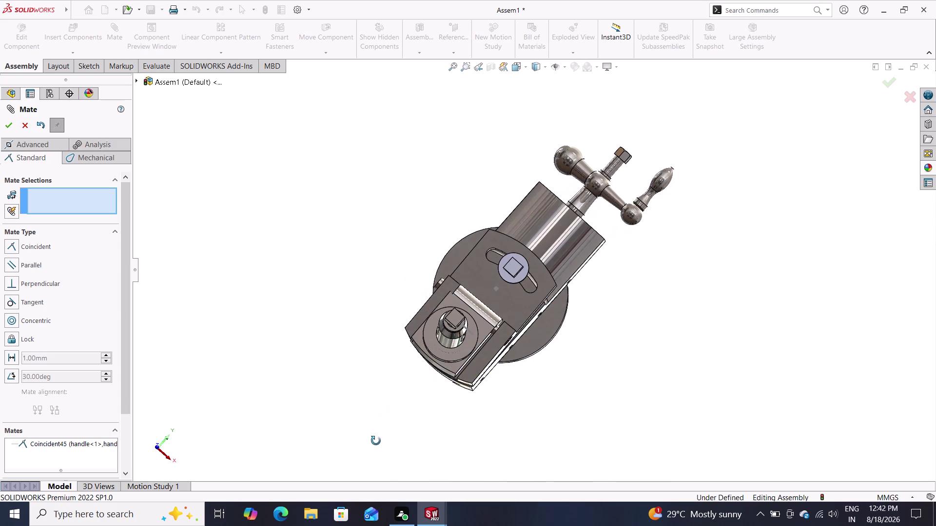
middle_drag(375, 441, 375, 441)
drag(513, 266, 489, 257)
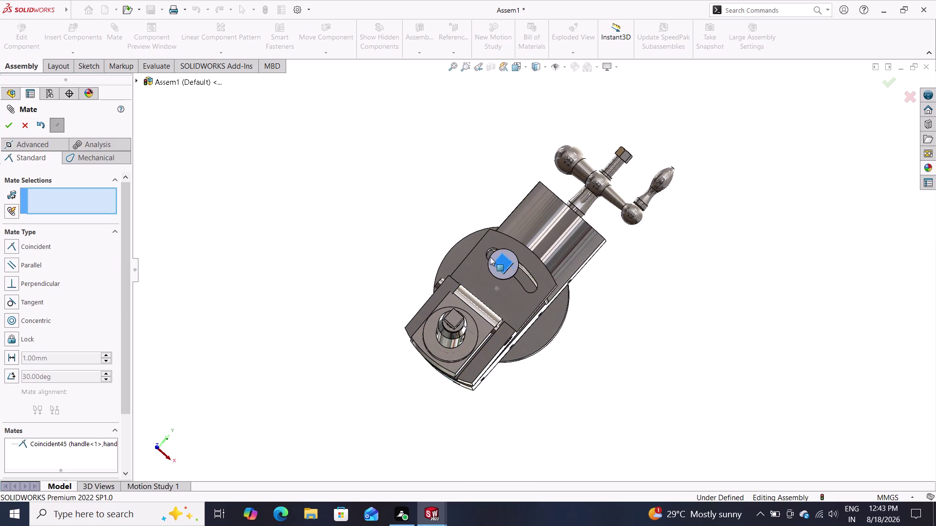
drag(490, 256, 382, 223)
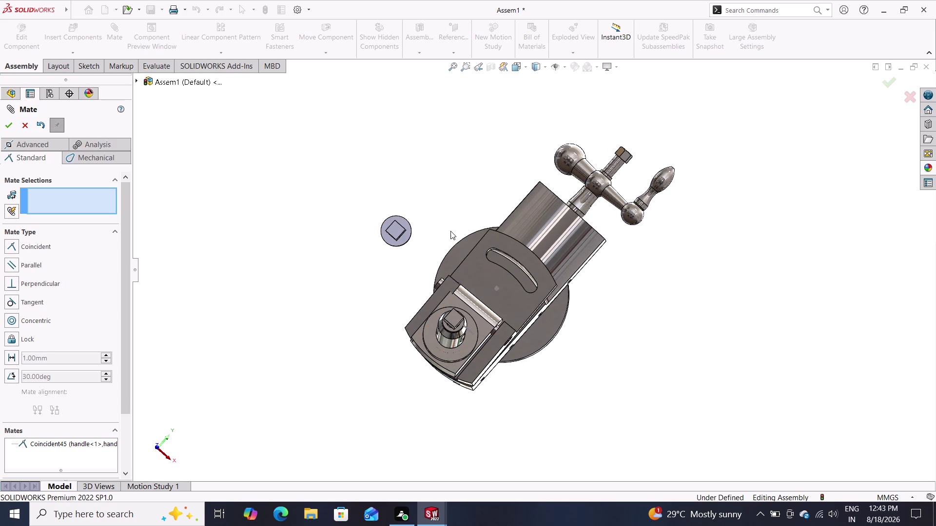
middle_drag(463, 250, 437, 245)
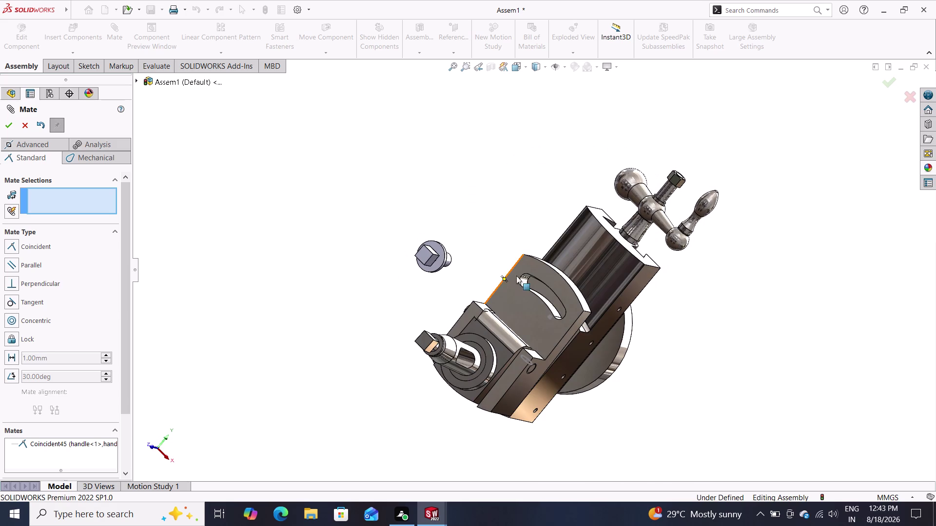
click(523, 278)
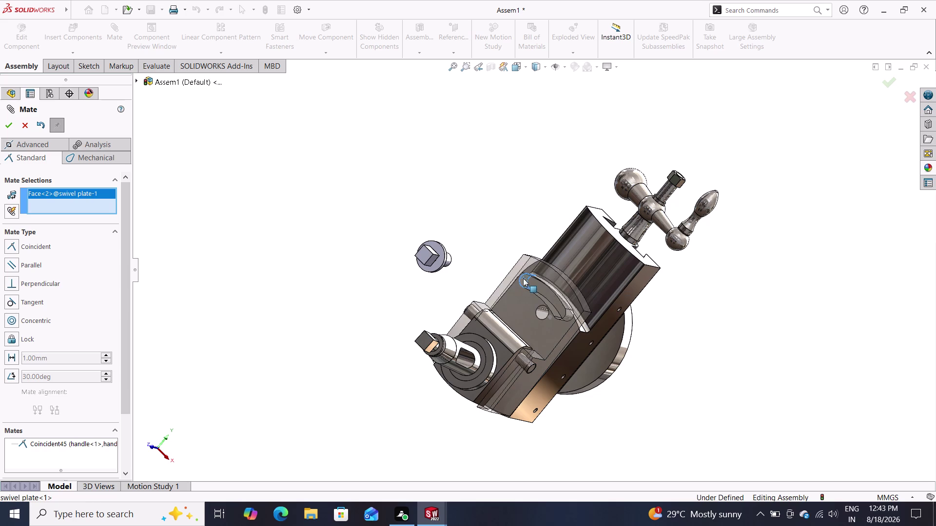
Make the clamping screw's axis concentric with the swivel plate hole (Concentric28).
drag(375, 297, 437, 330)
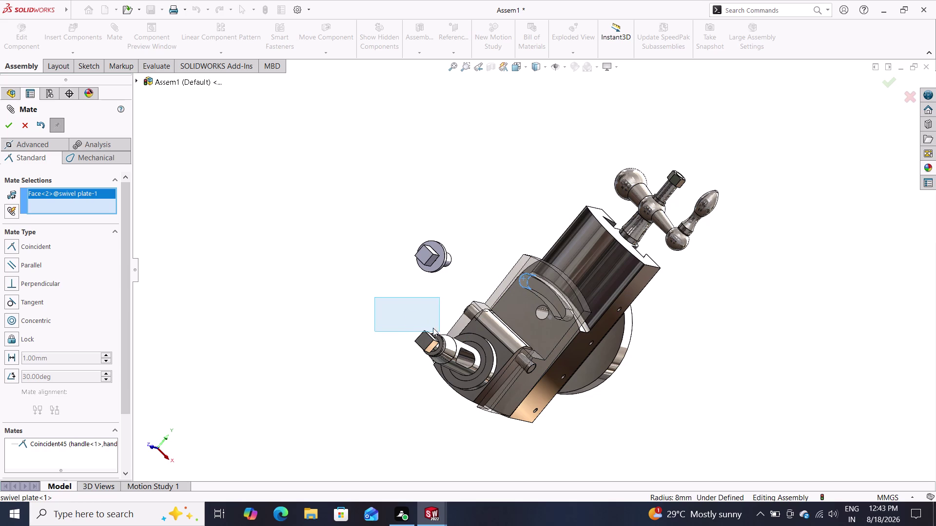
drag(437, 330, 421, 323)
drag(375, 292, 412, 313)
middle_drag(374, 295, 380, 299)
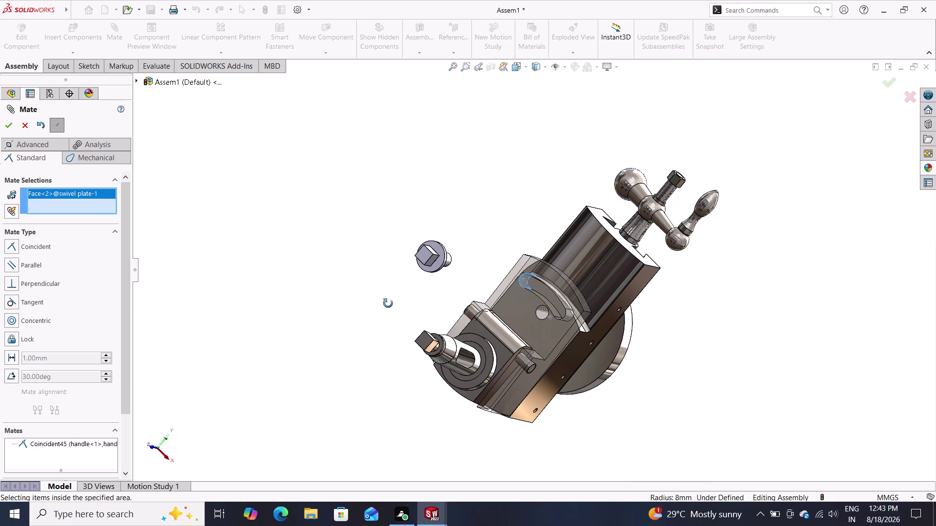
middle_drag(380, 299, 469, 340)
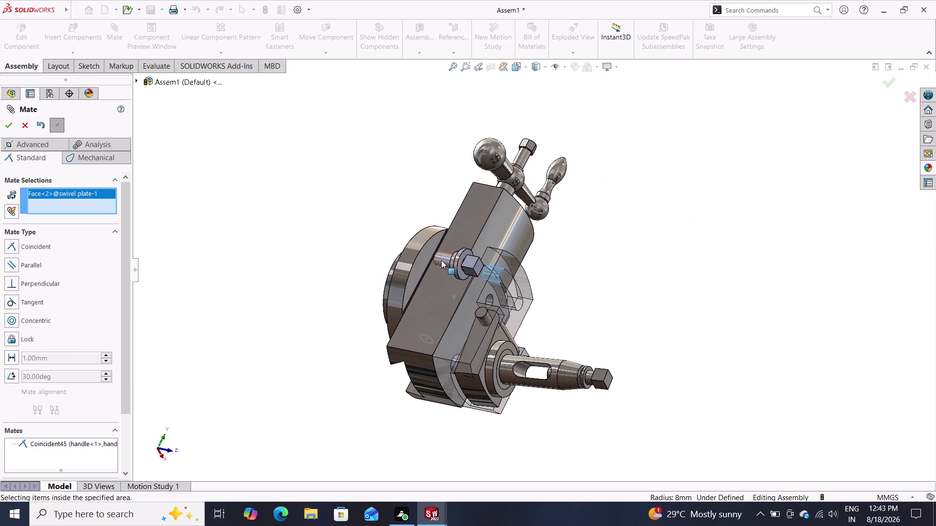
click(441, 260)
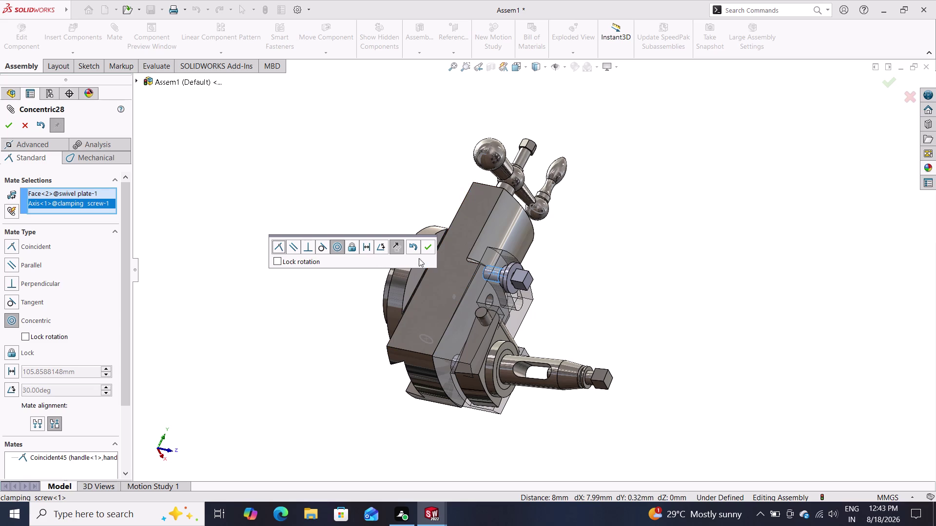
click(428, 244)
middle_drag(435, 263, 380, 281)
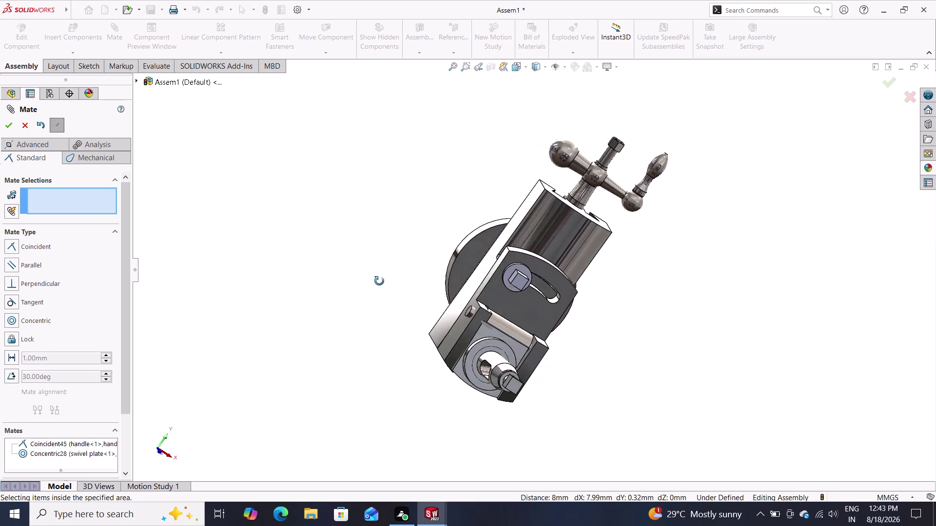
Swing the swivel plate back and forth through several angles about the clamping screw.
middle_drag(379, 281, 368, 274)
drag(513, 277, 528, 284)
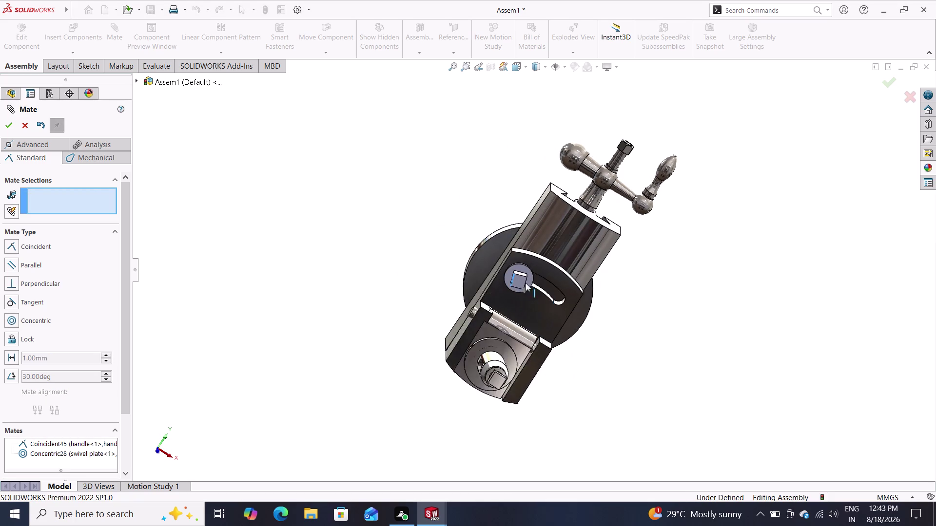
drag(527, 283, 528, 282)
drag(519, 279, 423, 284)
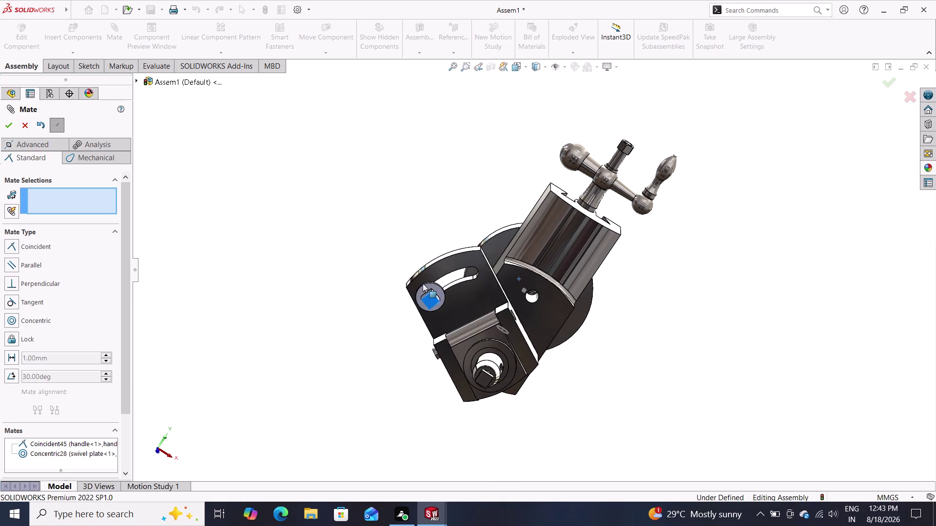
drag(422, 284, 537, 285)
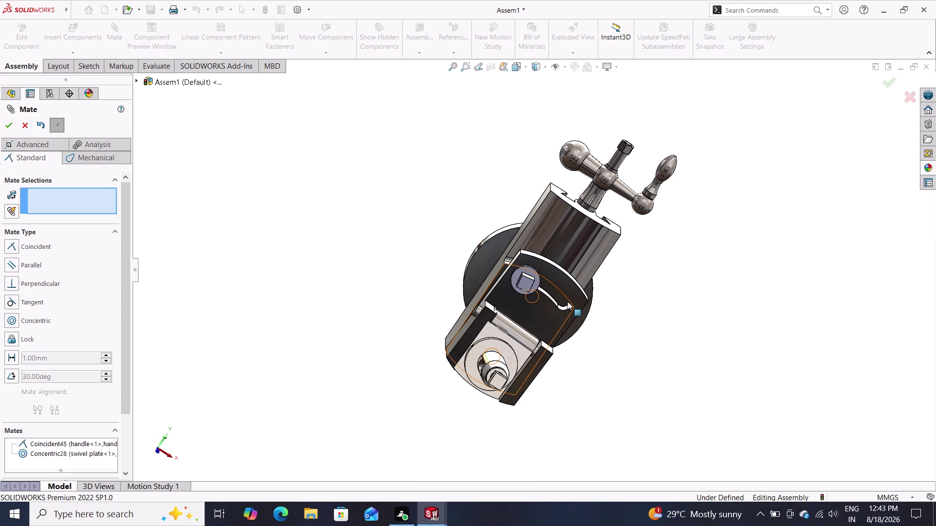
drag(526, 285, 532, 303)
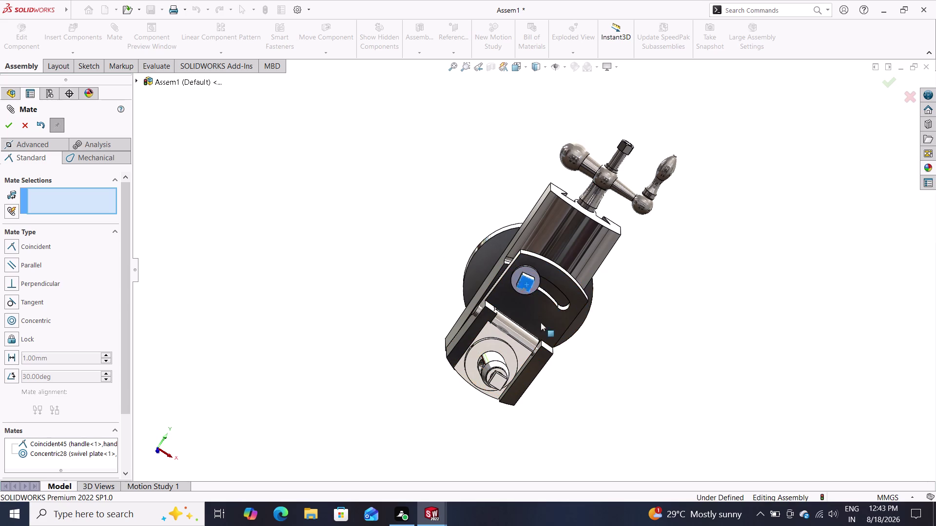
drag(532, 304, 560, 330)
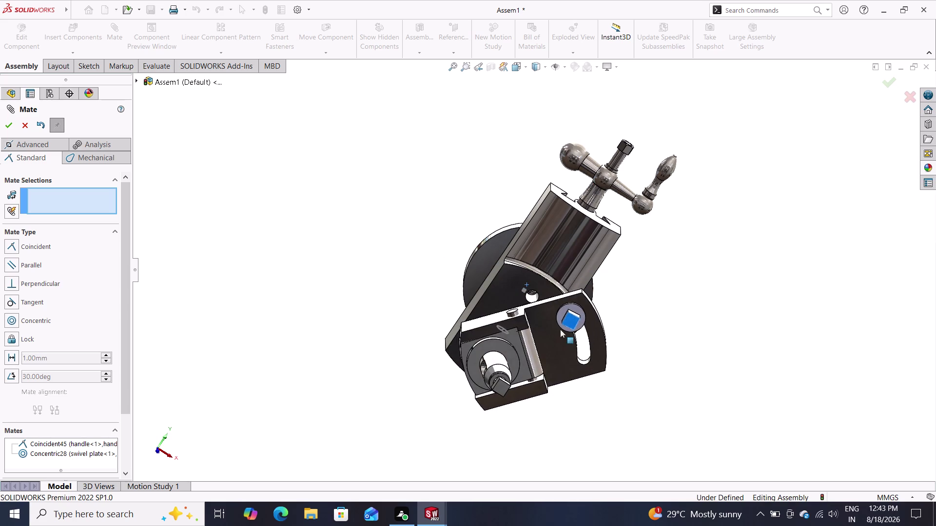
drag(559, 329, 587, 380)
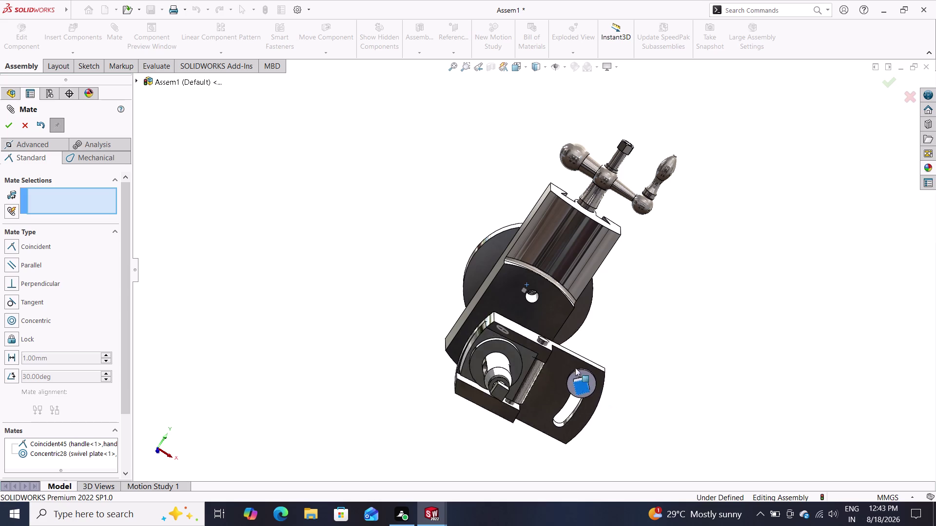
drag(588, 380, 501, 325)
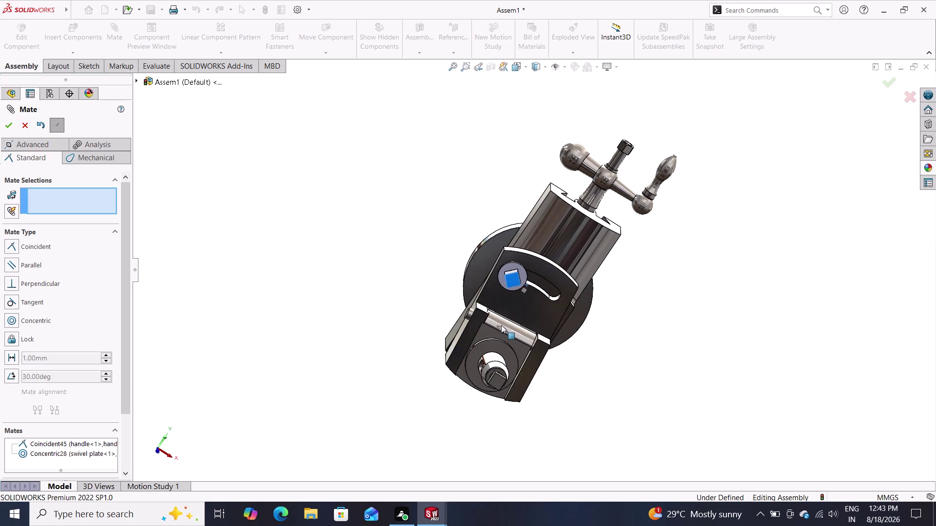
drag(501, 326, 508, 327)
click(506, 327)
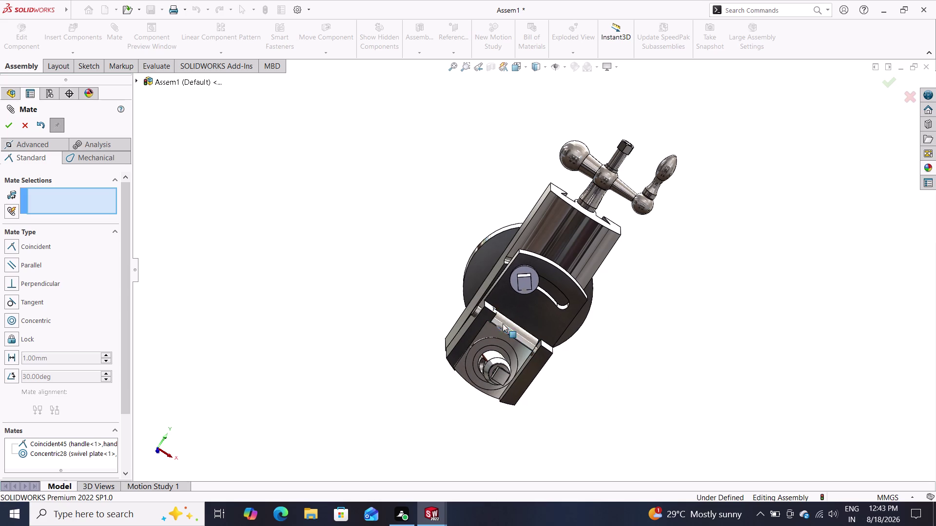
drag(462, 372, 477, 343)
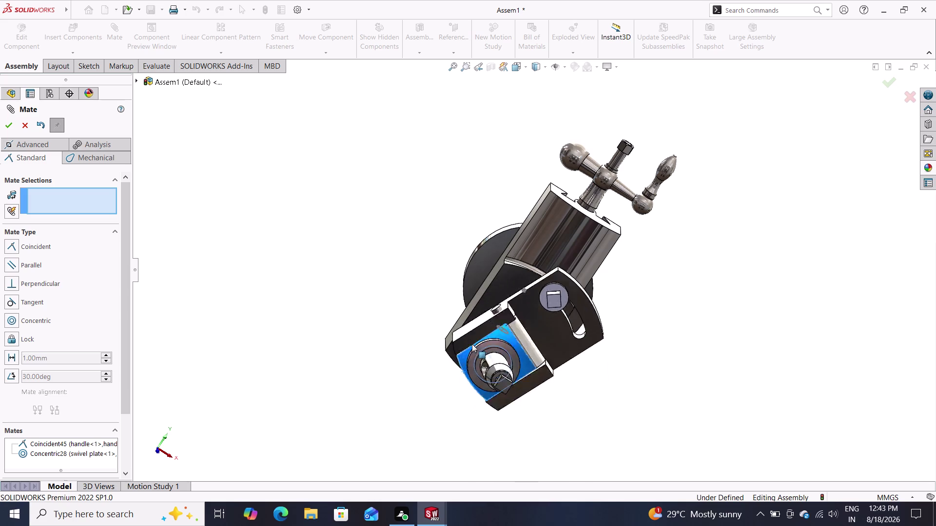
drag(477, 344, 443, 355)
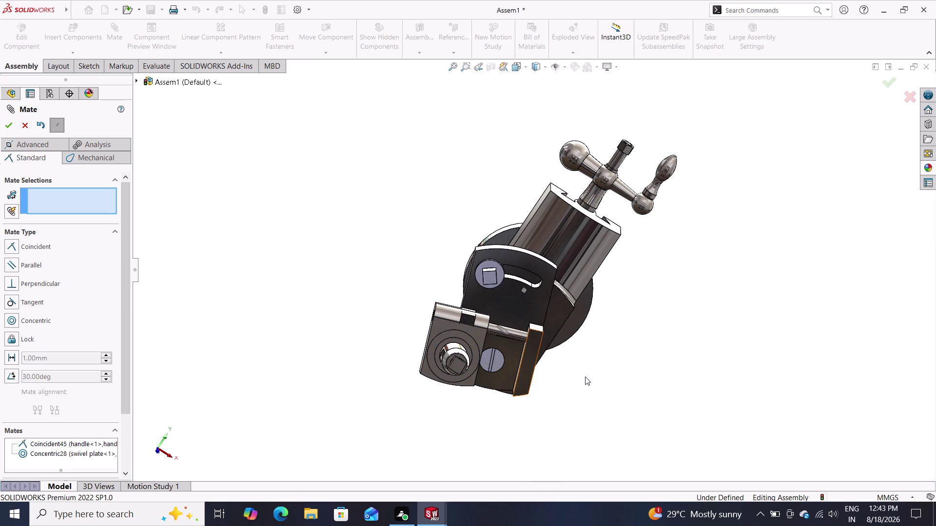
middle_drag(586, 374, 531, 345)
click(504, 347)
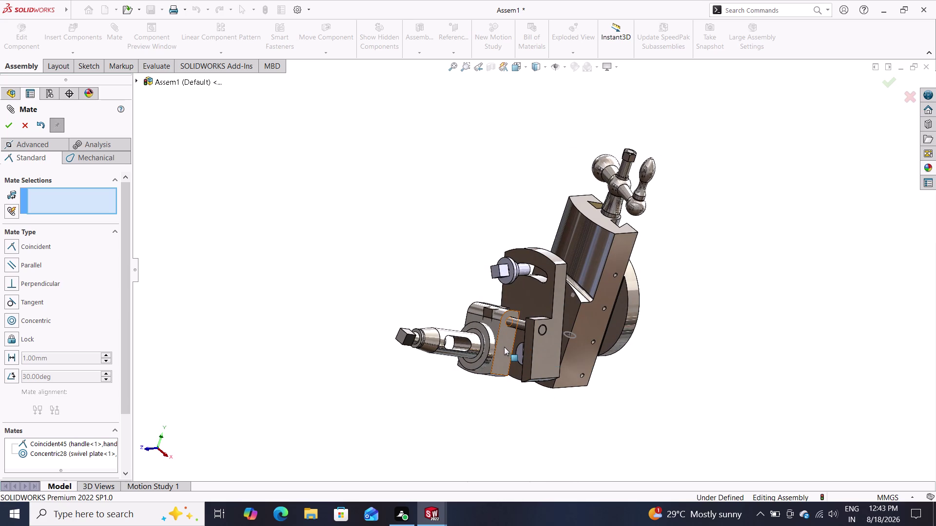
Mate the drag plate face coincident with the swivel plate face (Coincident46).
middle_drag(462, 372, 542, 415)
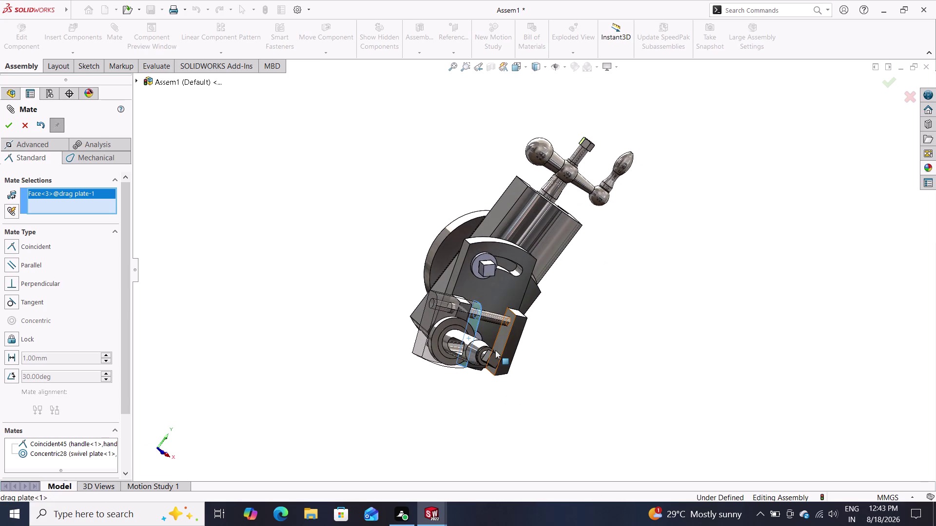
click(496, 349)
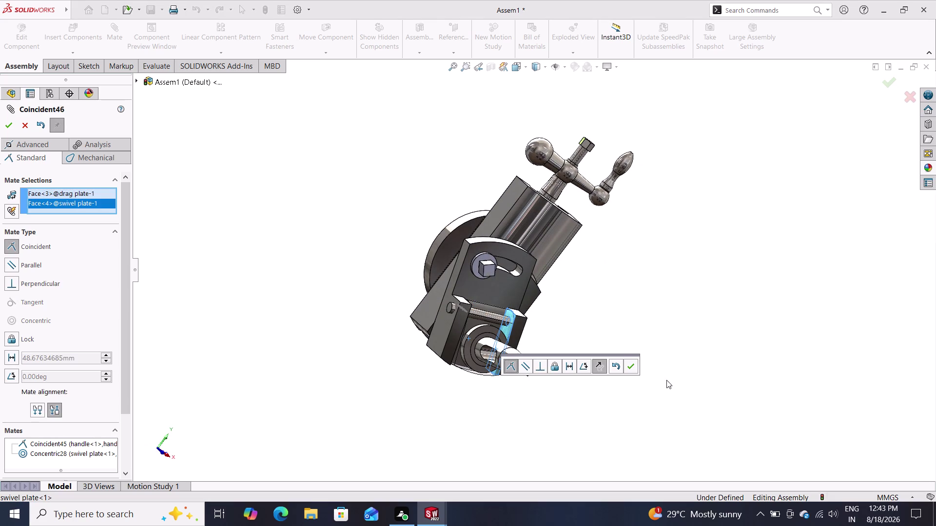
click(630, 366)
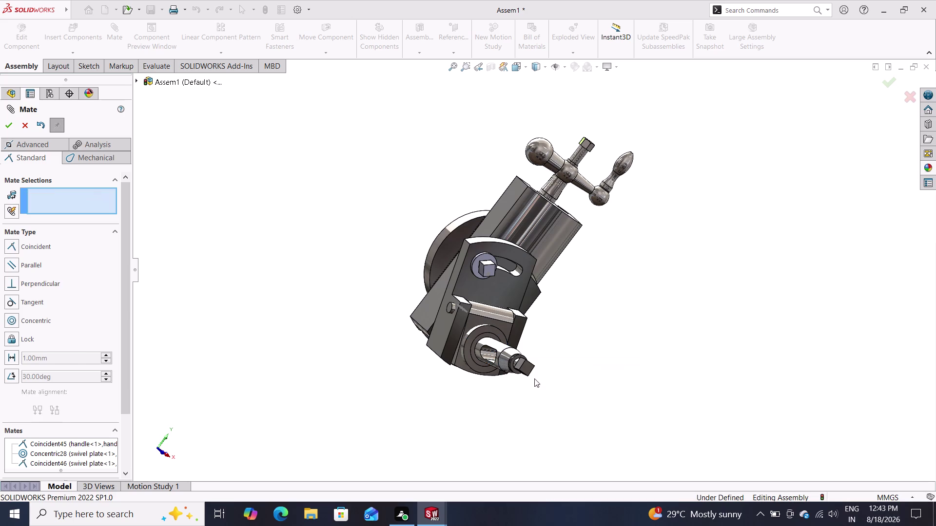
Drag the clamping screw clear and place the big washer in front of the tool holder.
drag(504, 354, 534, 373)
drag(522, 368, 514, 381)
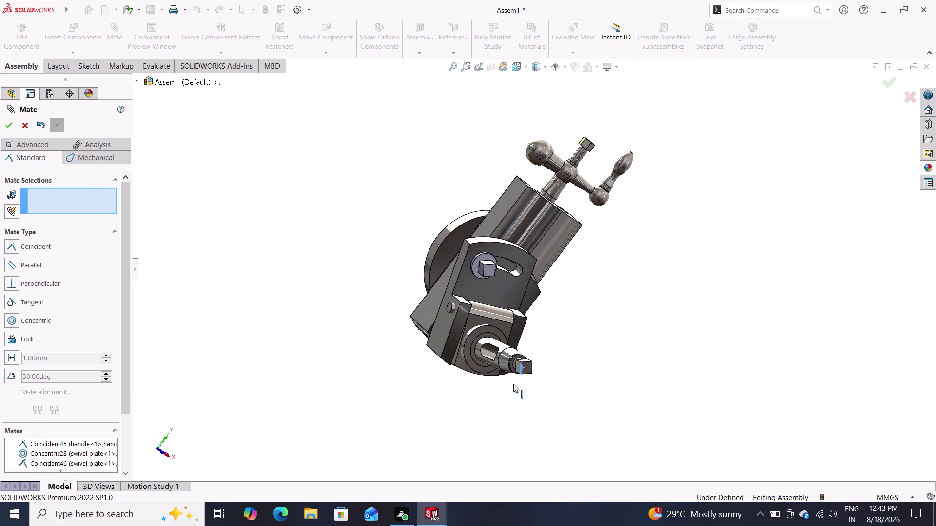
drag(514, 381, 584, 418)
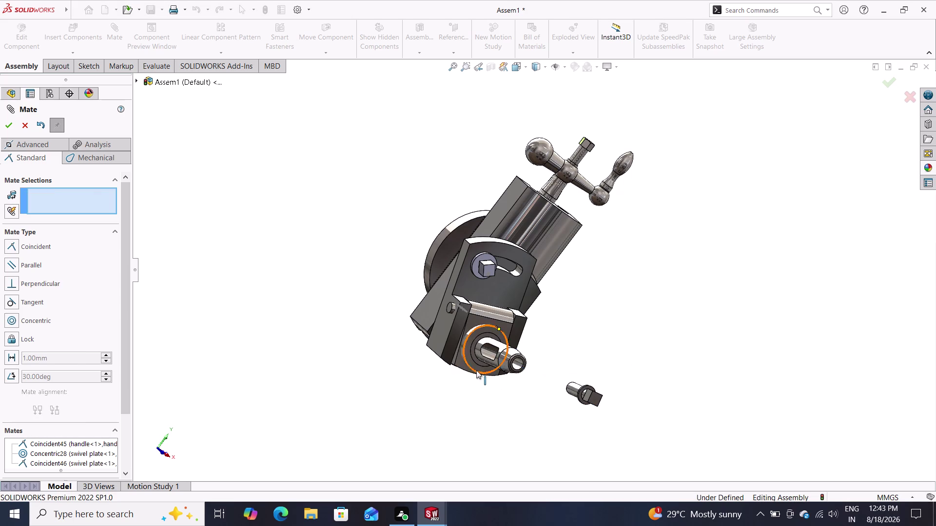
drag(483, 349, 492, 375)
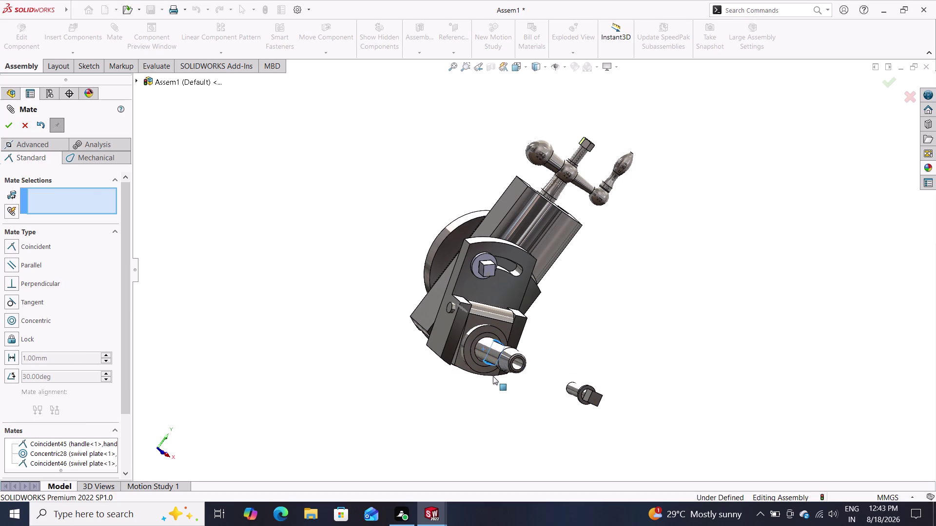
drag(493, 375, 486, 405)
drag(487, 405, 490, 336)
drag(491, 336, 497, 331)
drag(467, 332, 512, 370)
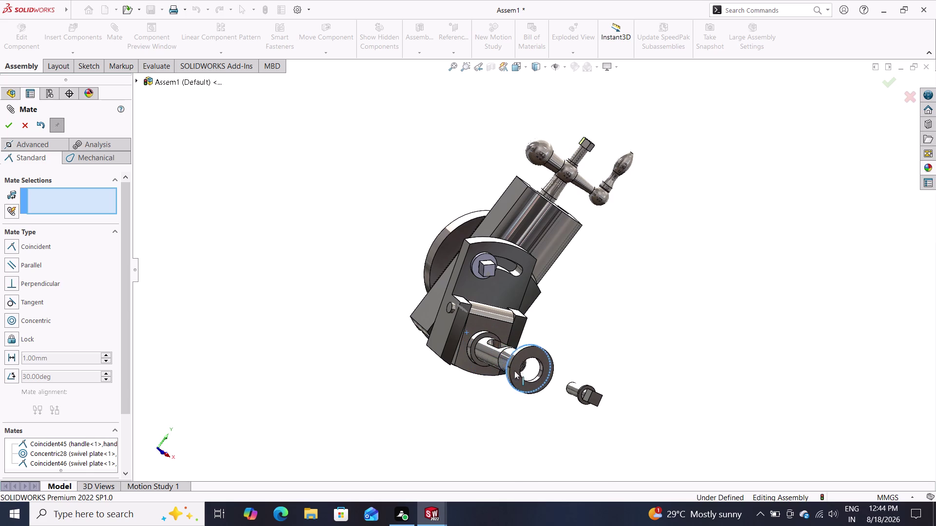
drag(512, 370, 506, 361)
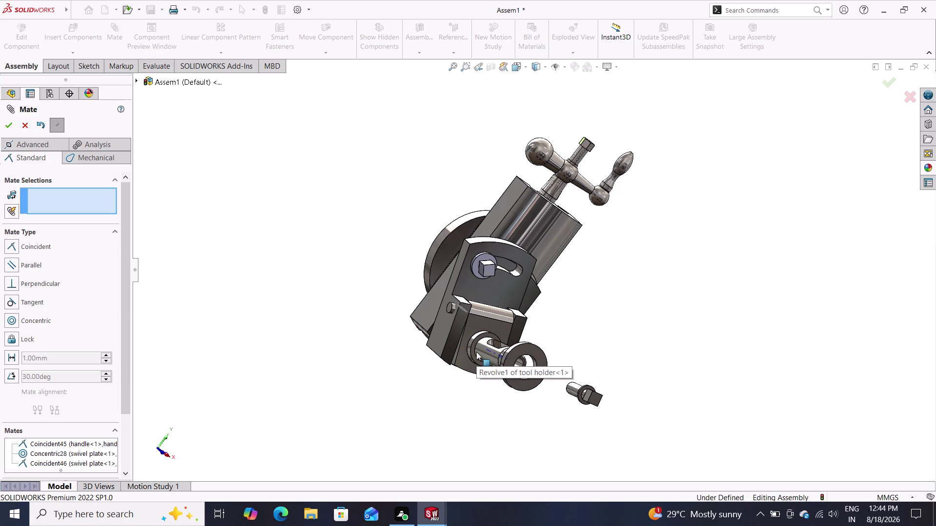
scroll(down, 3)
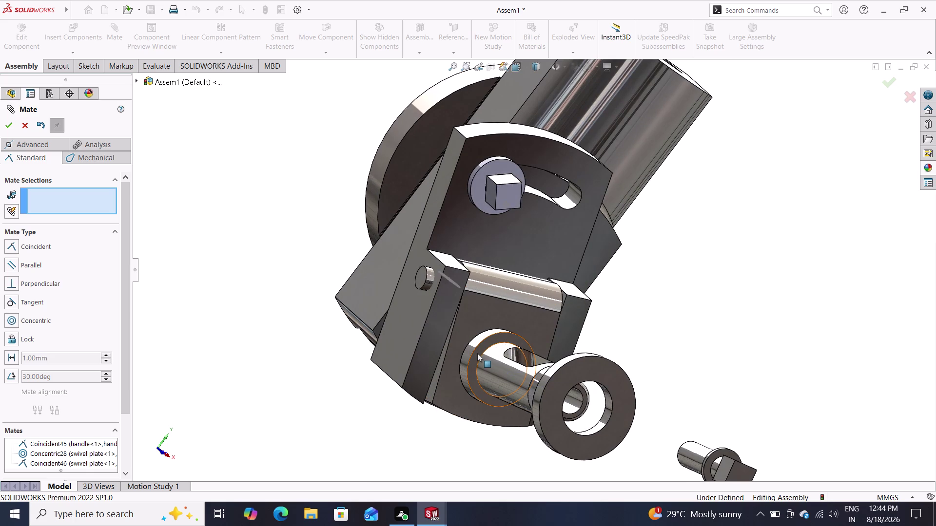
Seat the big washer's flat face coincident with the tool holder end face (Coincident47).
click(477, 354)
middle_drag(496, 419, 572, 414)
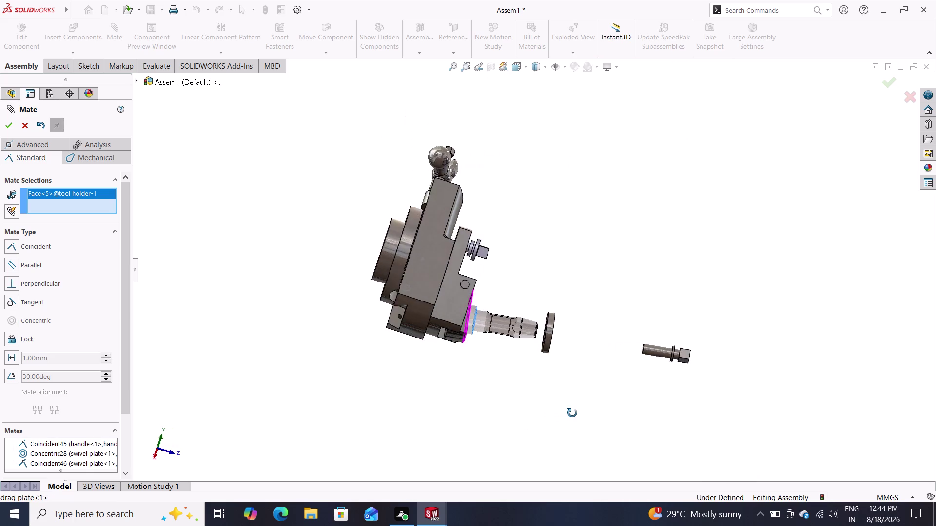
middle_drag(573, 413, 608, 421)
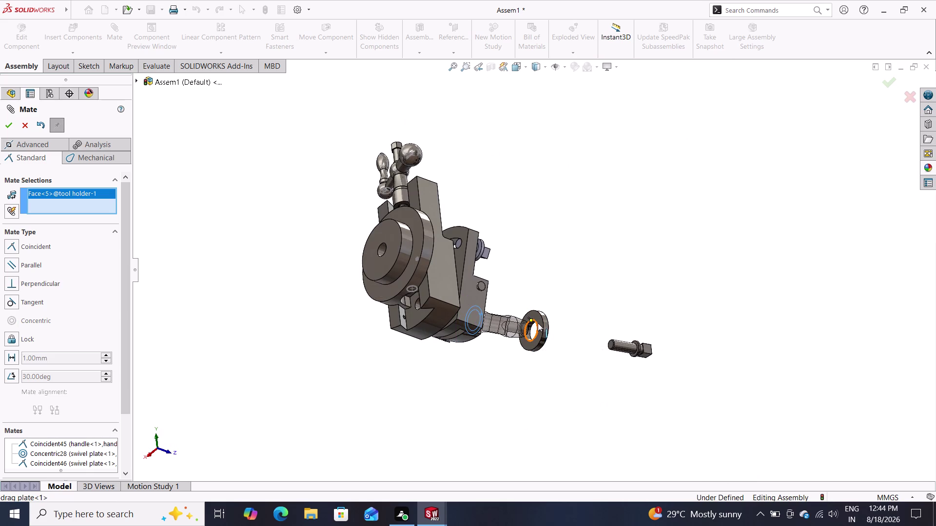
click(537, 319)
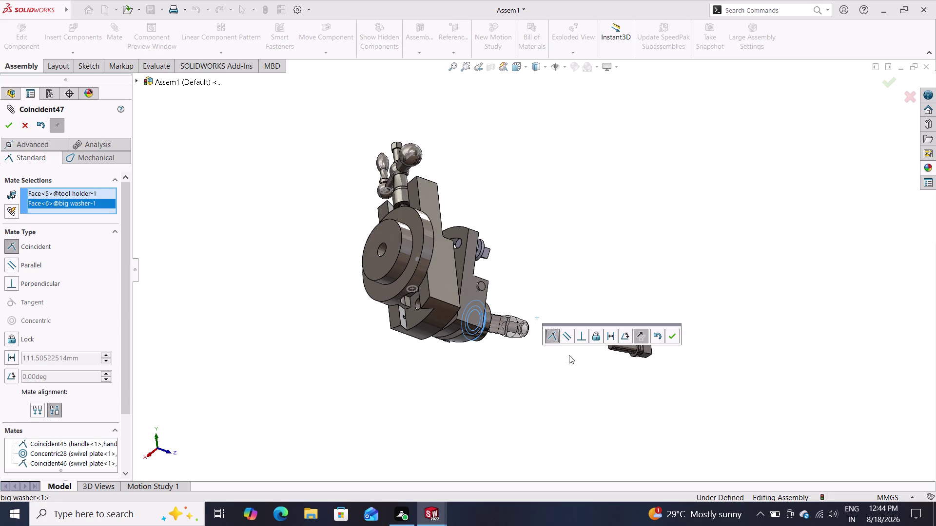
click(671, 334)
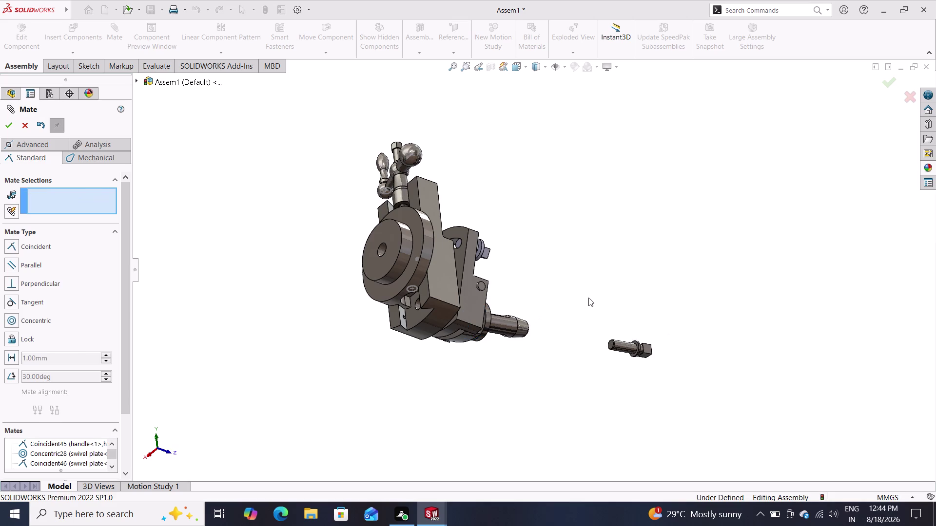
Swing the swivel plate to confirm it still pivots freely.
middle_drag(588, 297, 458, 333)
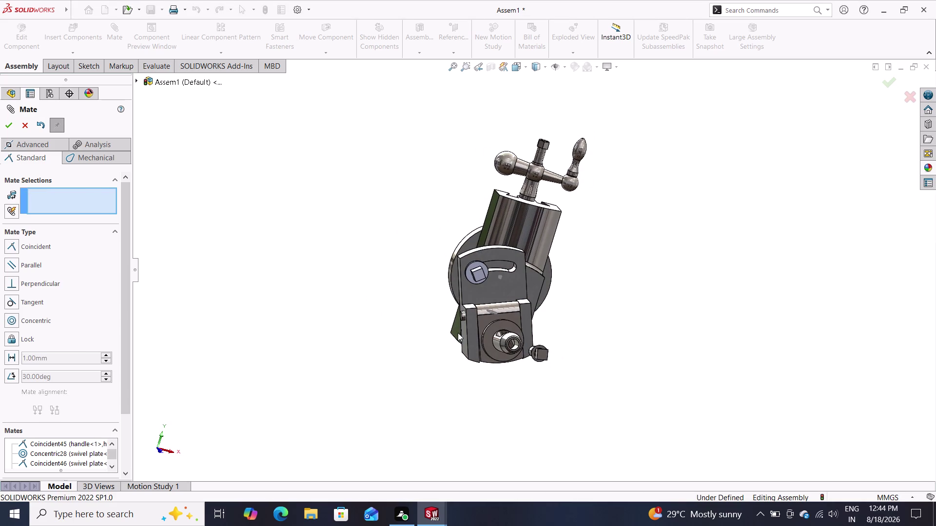
drag(500, 257, 552, 251)
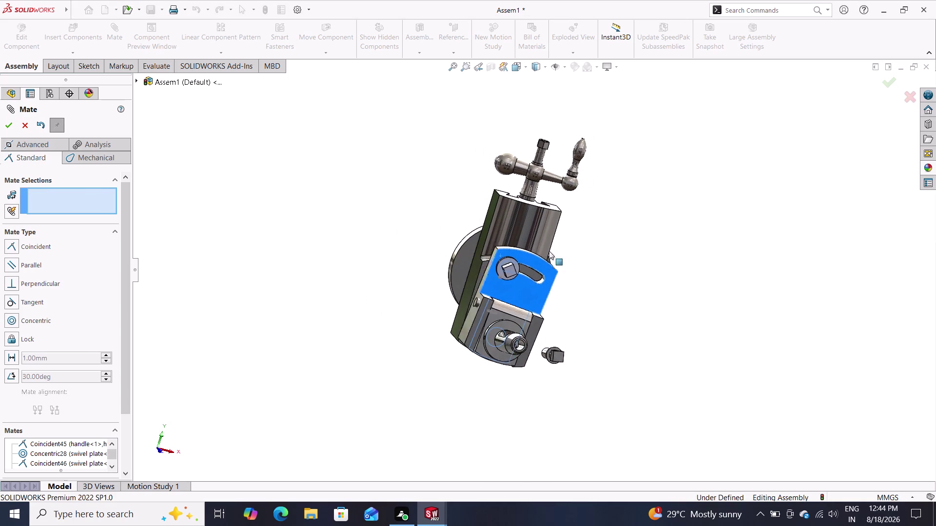
drag(551, 251, 544, 251)
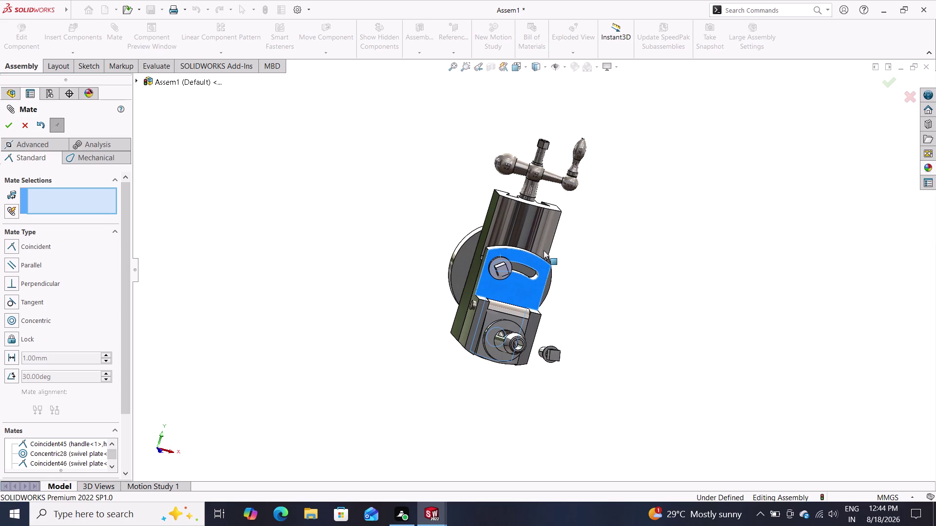
drag(544, 250, 543, 251)
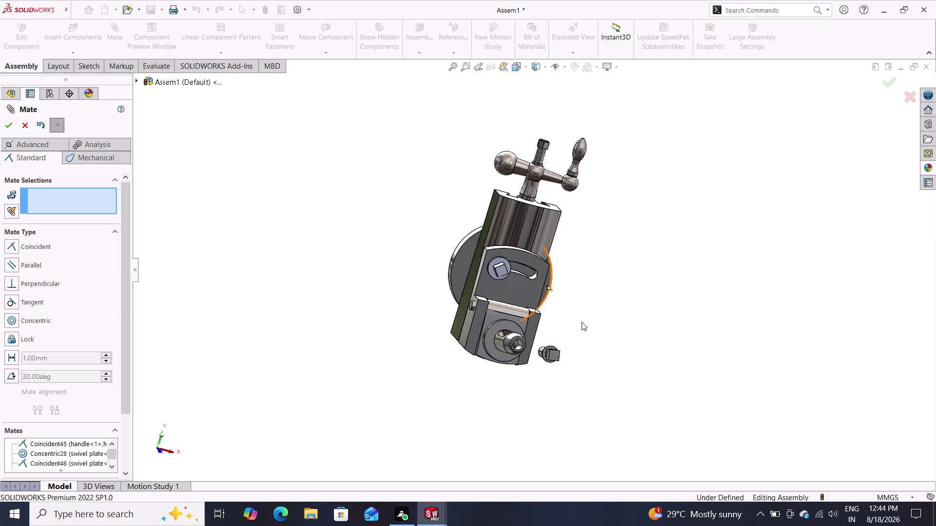
scroll(down, 3)
scroll(down, 3)
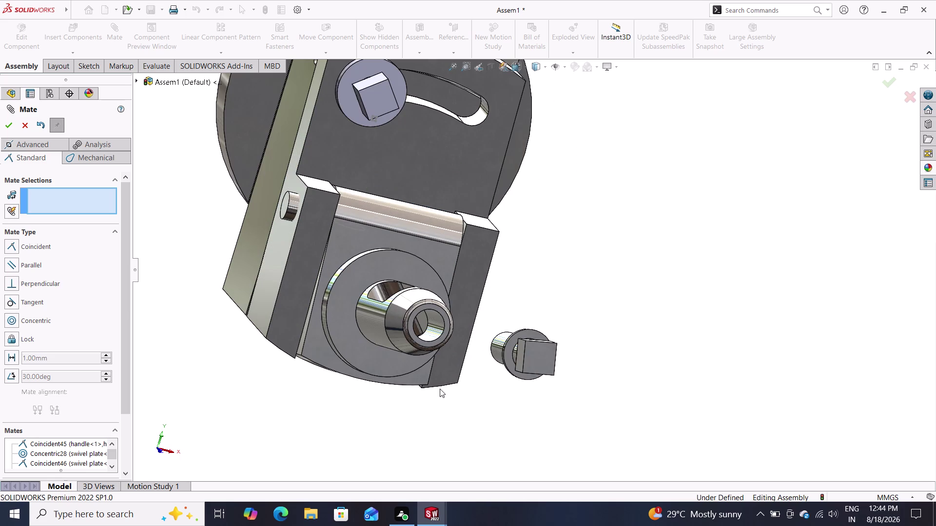
middle_drag(442, 390, 558, 411)
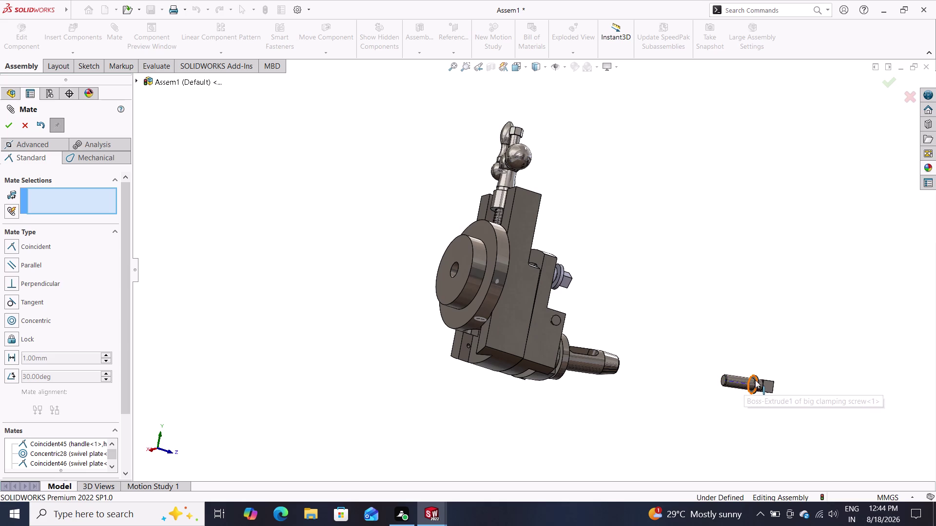
Mate the big clamping screw's end edge coincident with the tool holder's end face.
scroll(down, 3)
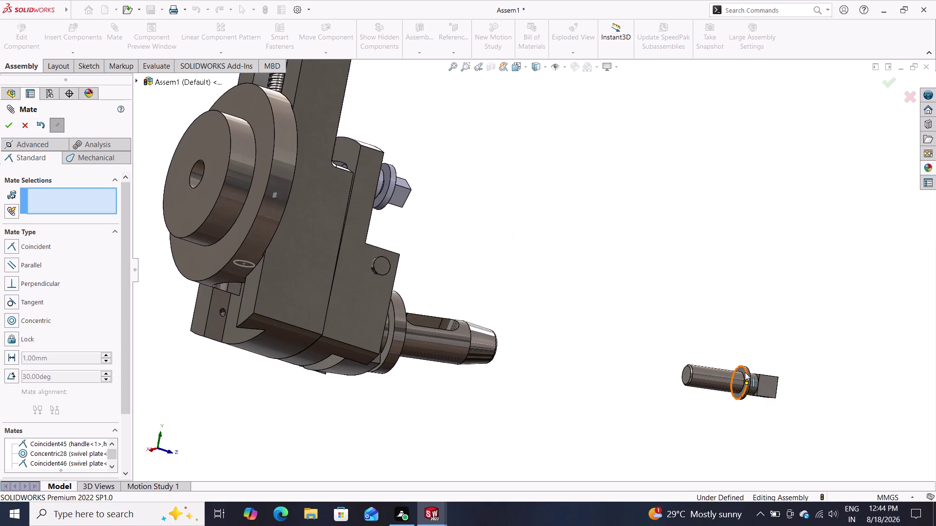
click(745, 373)
middle_drag(605, 333, 507, 365)
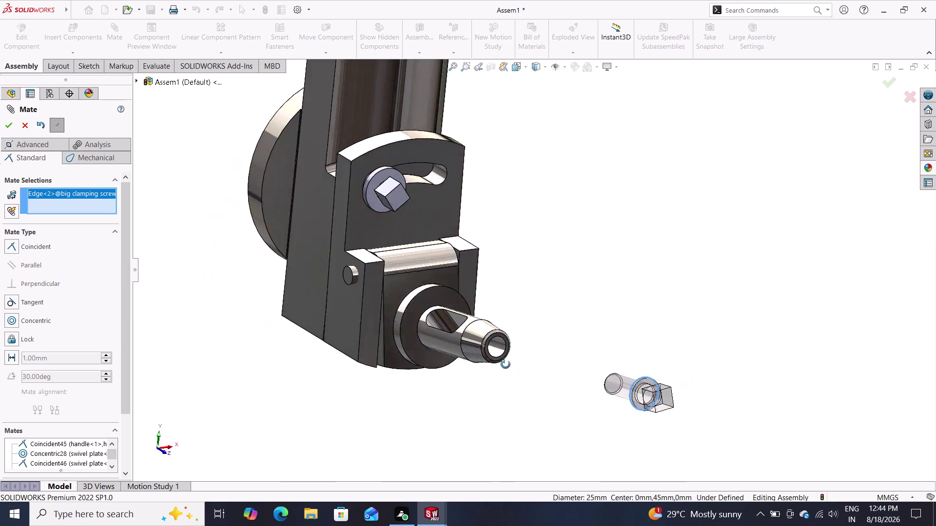
middle_drag(507, 364, 497, 362)
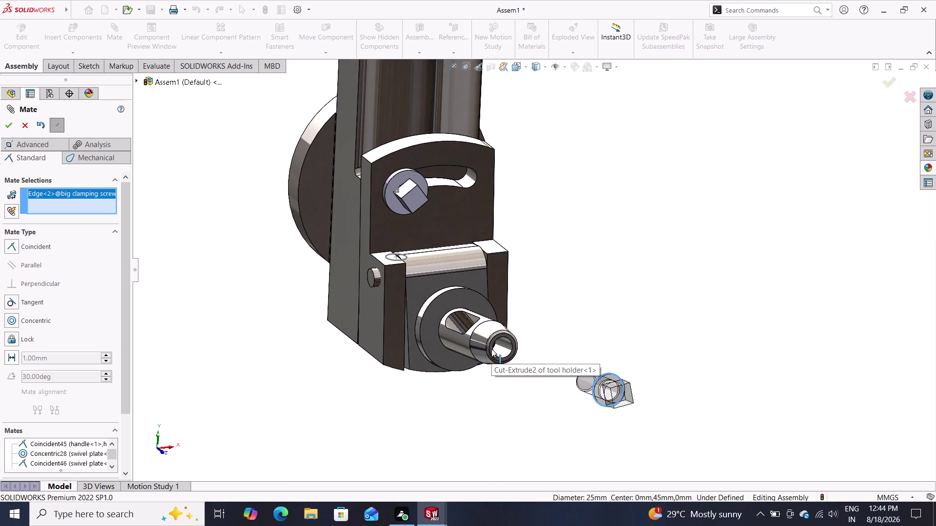
scroll(down, 3)
click(494, 337)
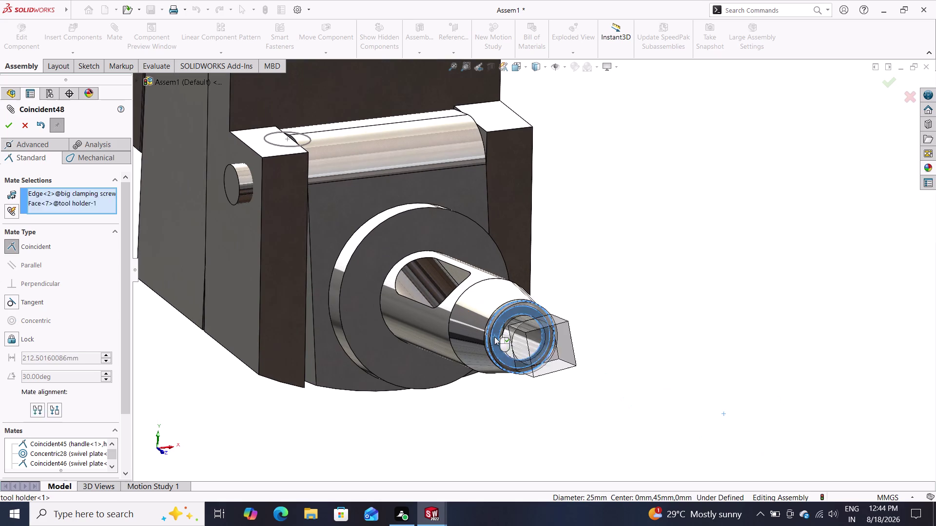
click(585, 355)
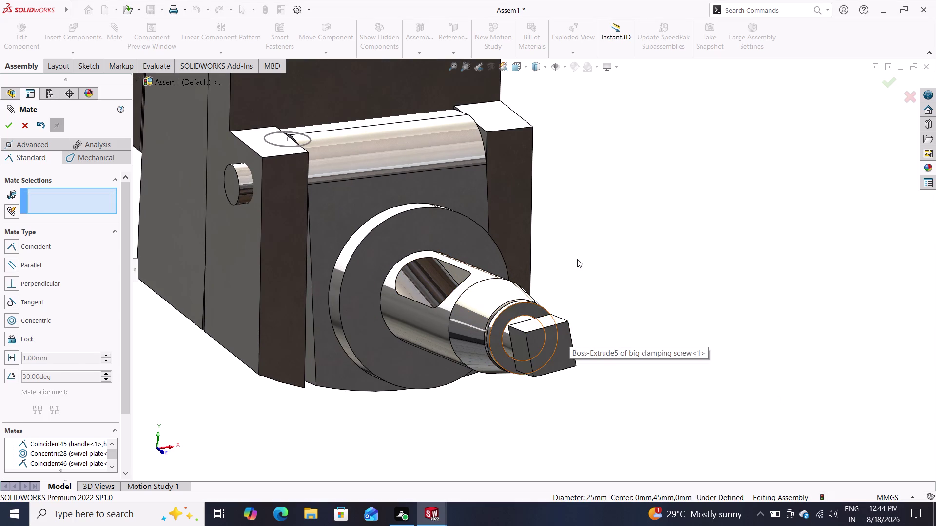
Zoom out and orbit the assembly to a frontal view.
scroll(down, 3)
scroll(up, 3)
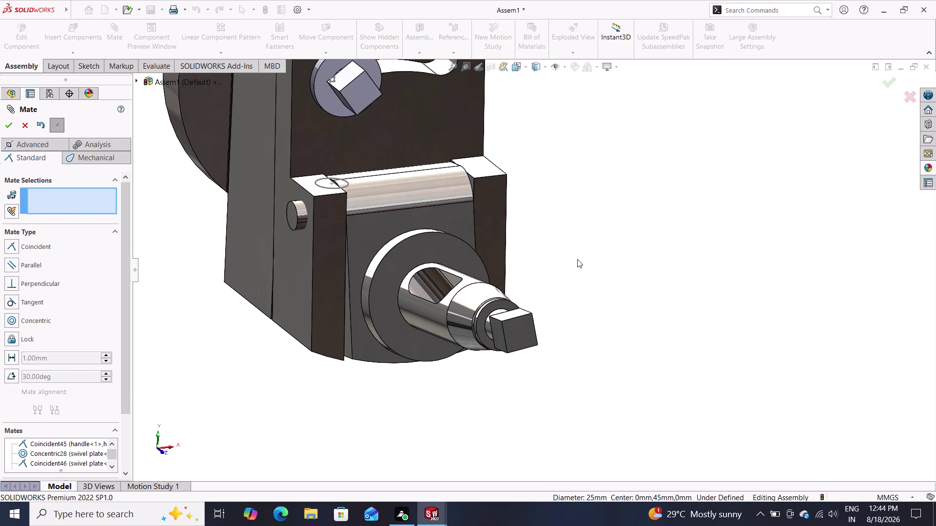
scroll(up, 3)
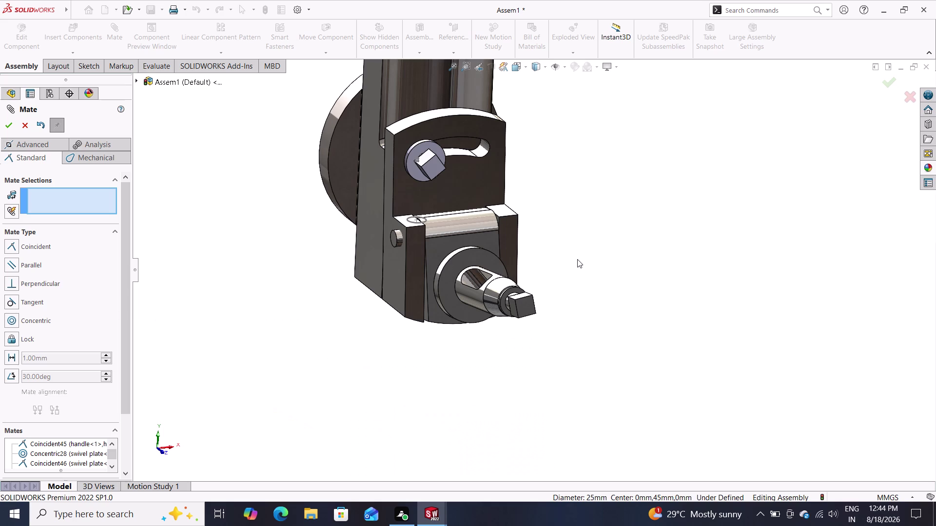
scroll(up, 3)
scroll(up, 3)
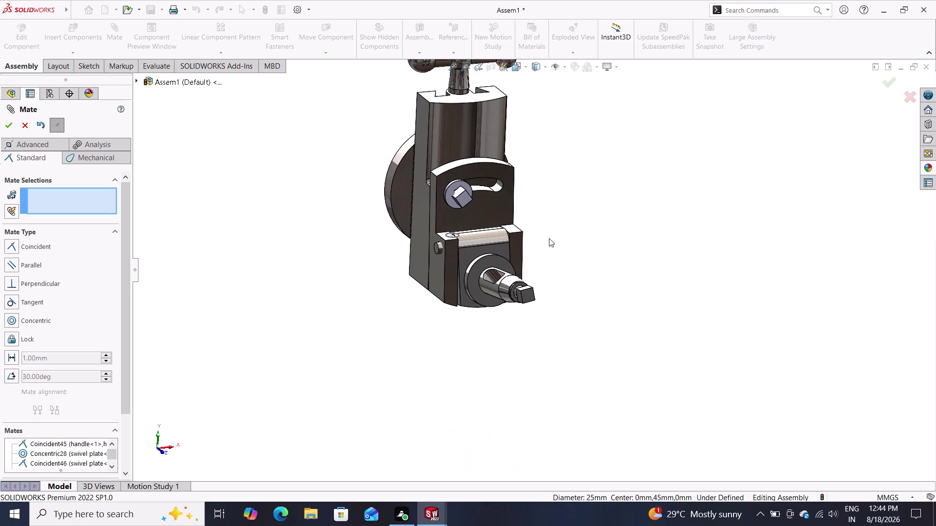
scroll(up, 3)
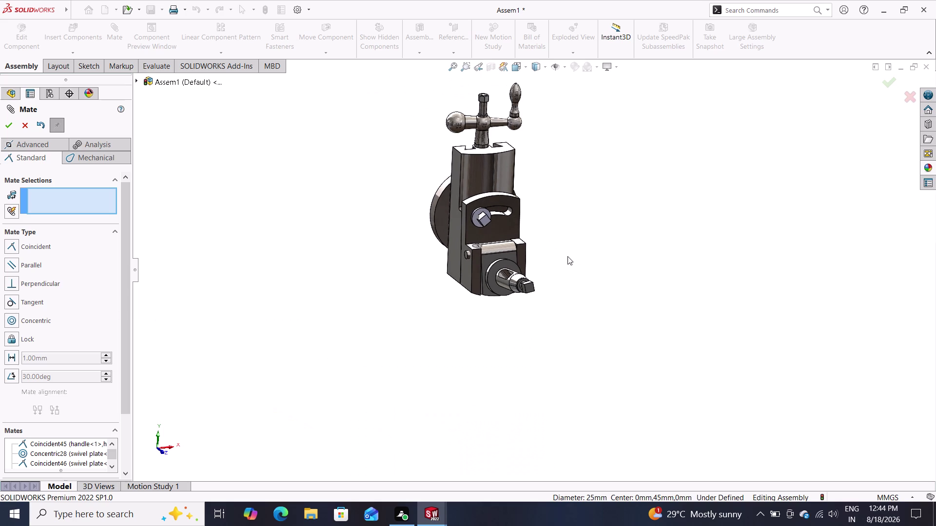
middle_drag(567, 257, 539, 261)
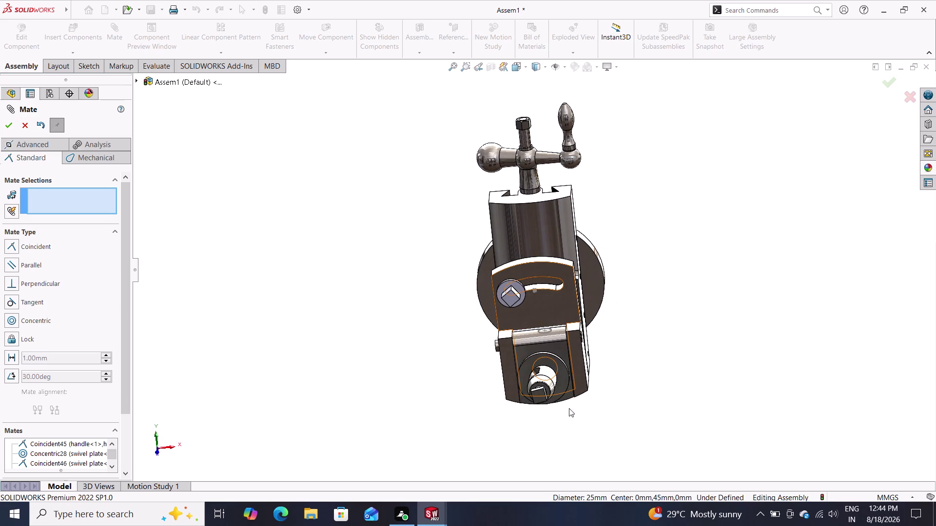
Swing the drag plate around its pivot to a tilted angle.
drag(537, 393, 552, 450)
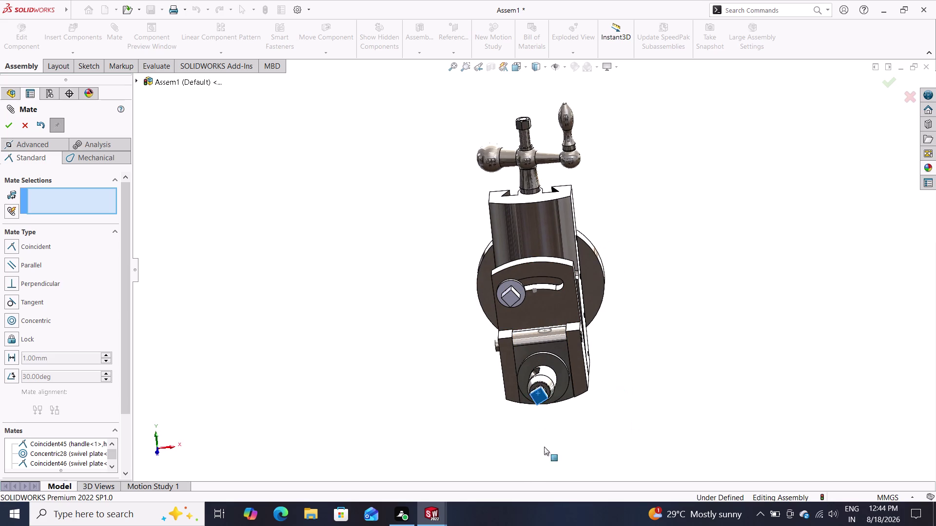
drag(552, 450, 546, 373)
drag(546, 373, 546, 373)
drag(549, 377, 506, 388)
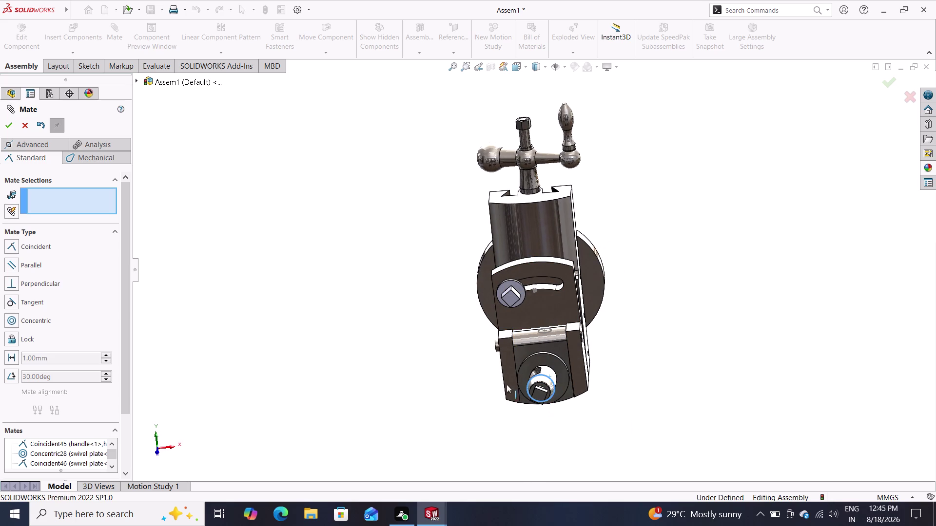
drag(506, 387, 543, 343)
drag(560, 364, 562, 359)
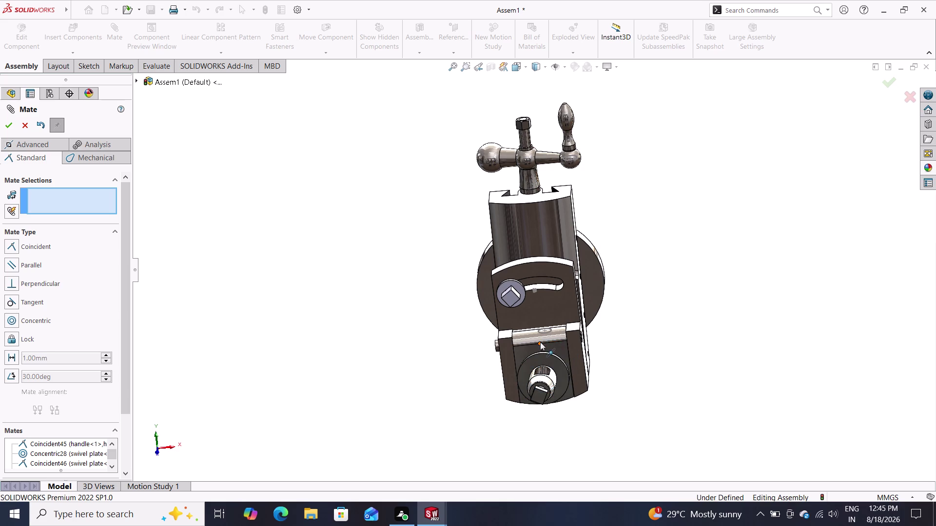
drag(540, 342, 571, 335)
drag(580, 332, 601, 331)
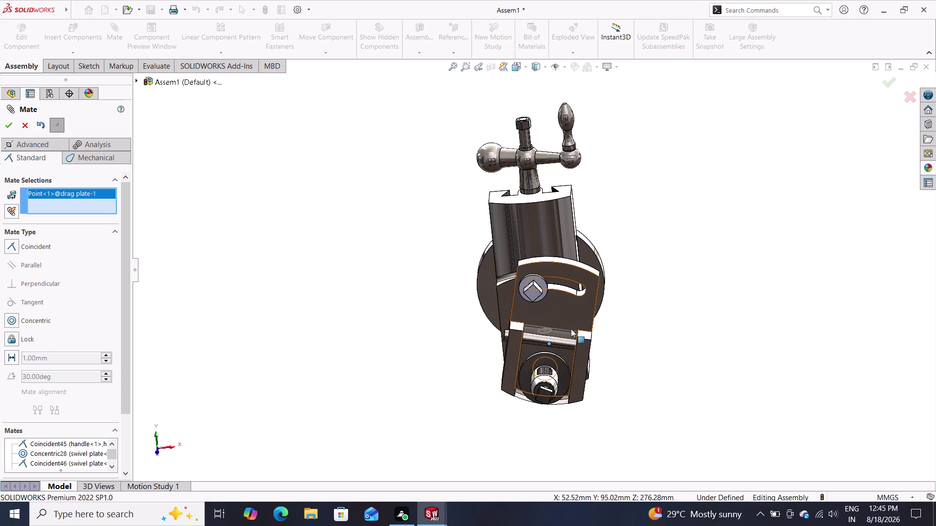
drag(573, 327, 609, 336)
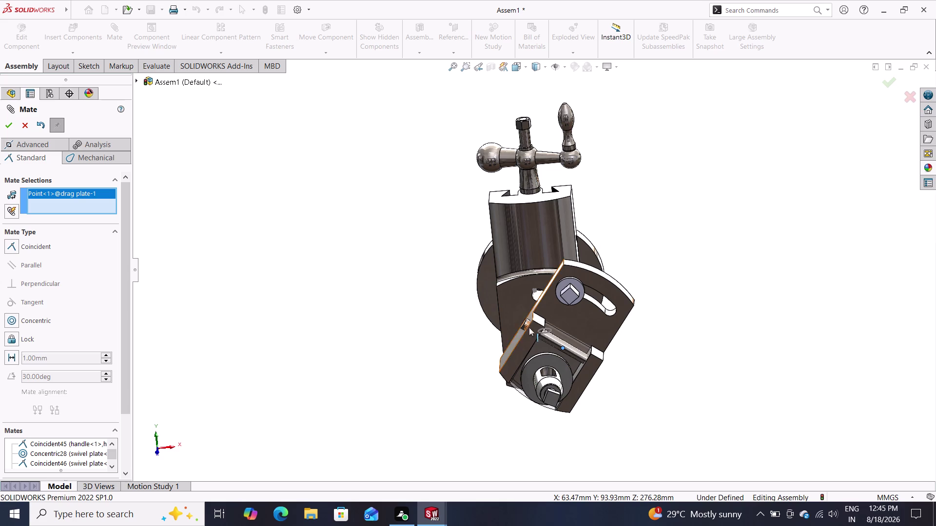
Add a vertical slide face, then delete the mate selections.
click(535, 295)
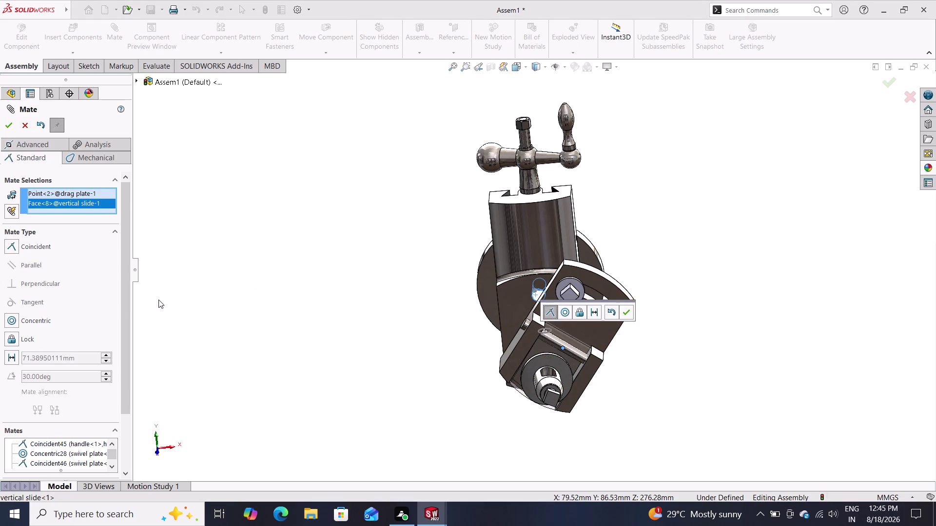
right_click(87, 199)
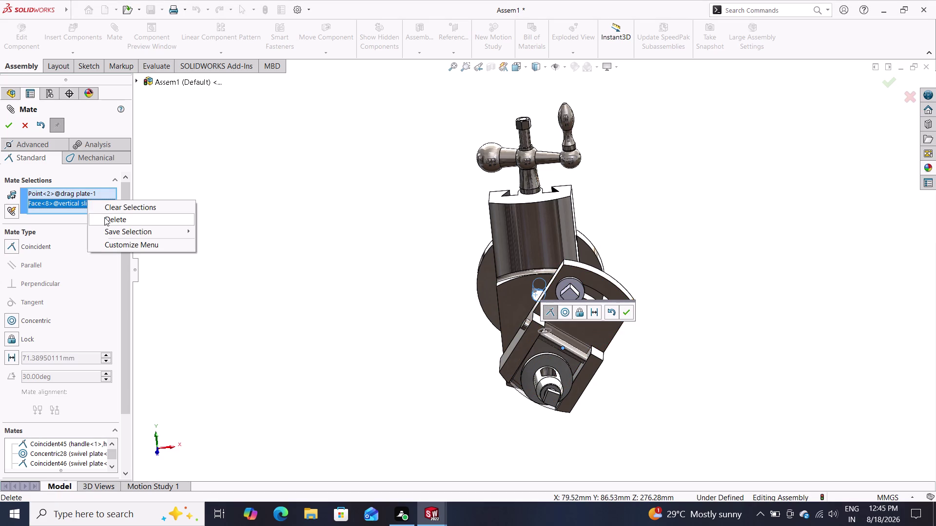
click(104, 217)
right_click(81, 195)
click(99, 214)
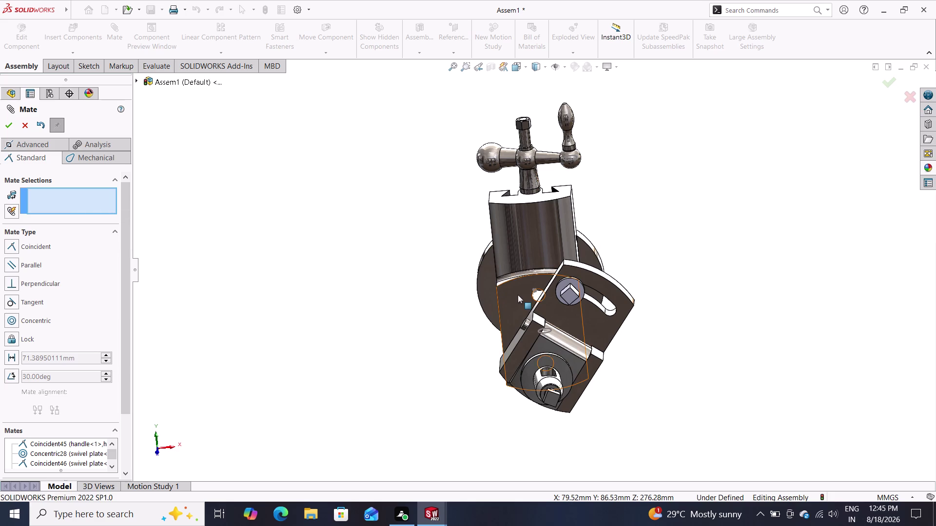
Cancel the mate with Esc and orbit to a side view of the assembly.
scroll(down, 3)
click(571, 281)
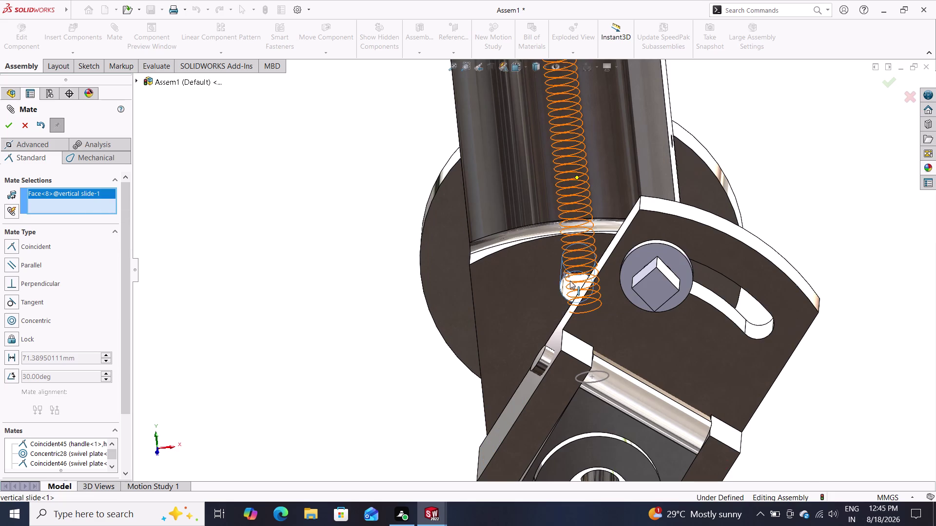
key(Escape)
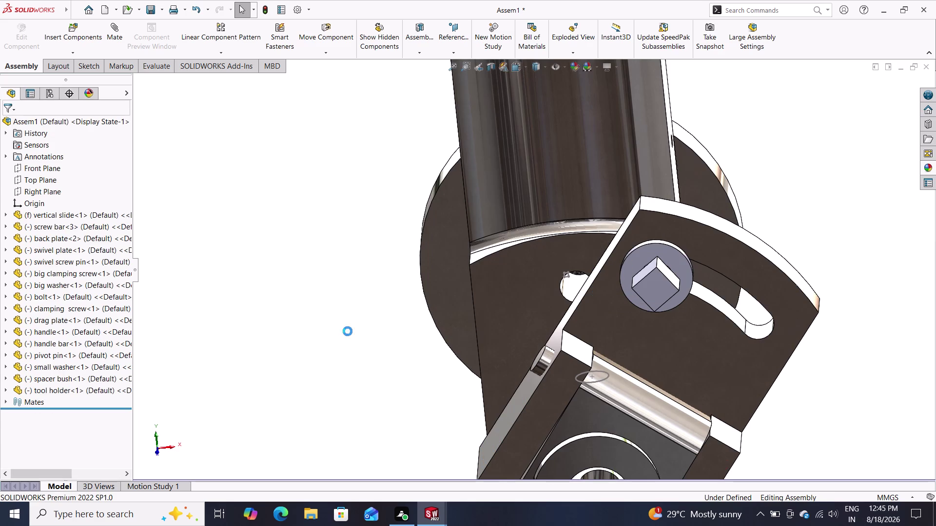
click(568, 293)
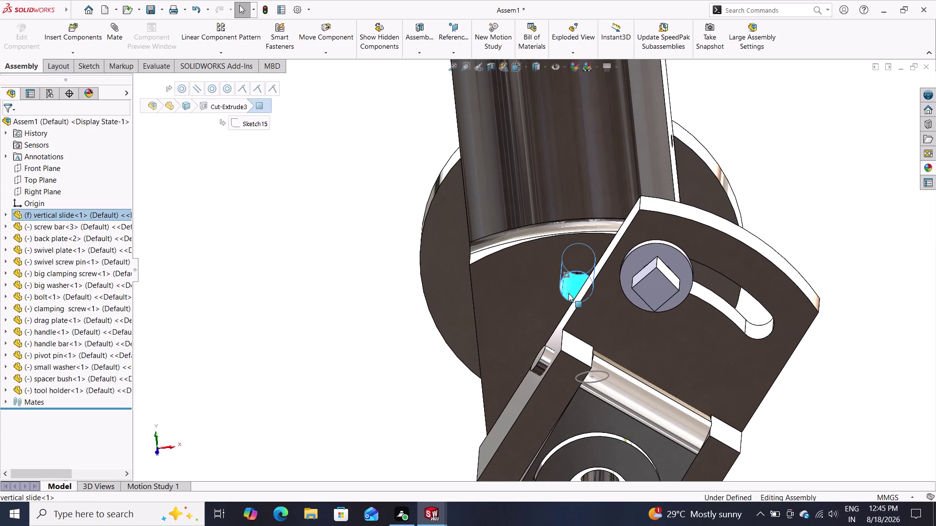
middle_drag(890, 363, 760, 362)
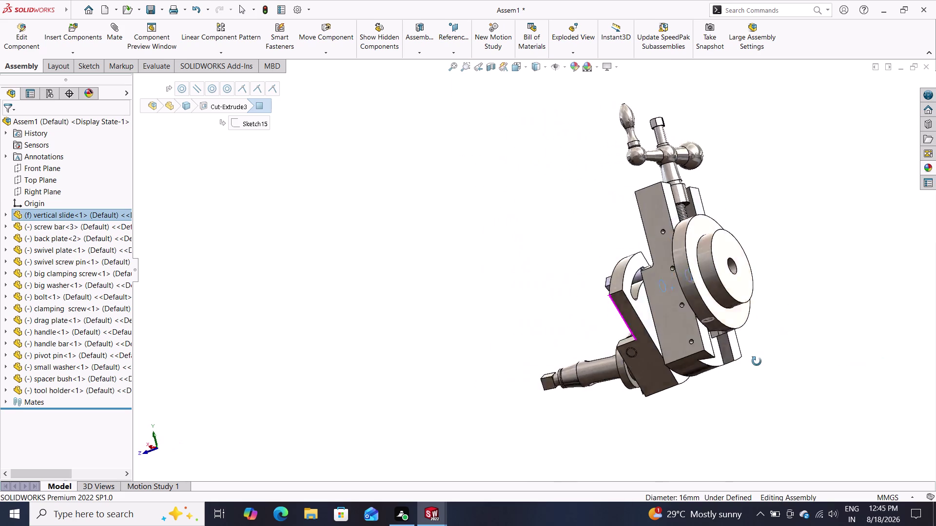
middle_drag(760, 361, 768, 364)
Rotate the swivel plate to a new angle about its pivot.
drag(627, 289, 620, 341)
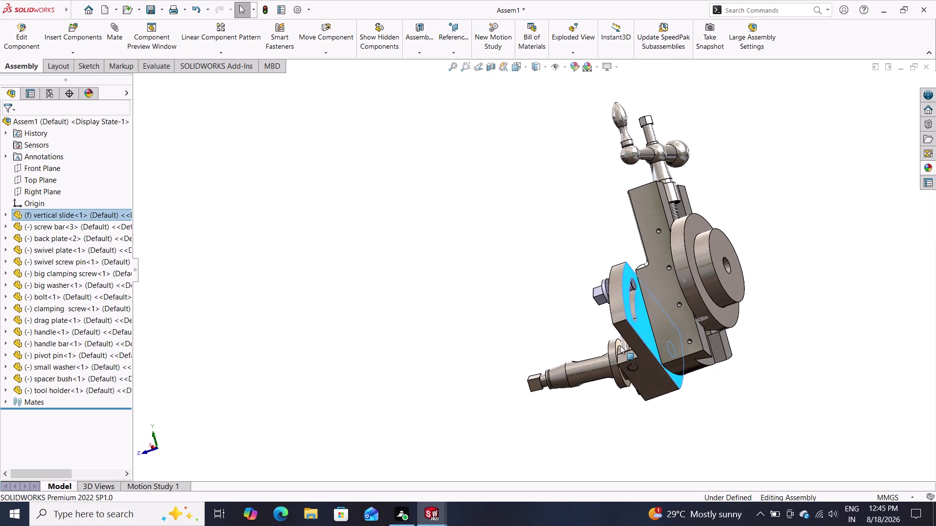
drag(620, 341, 619, 373)
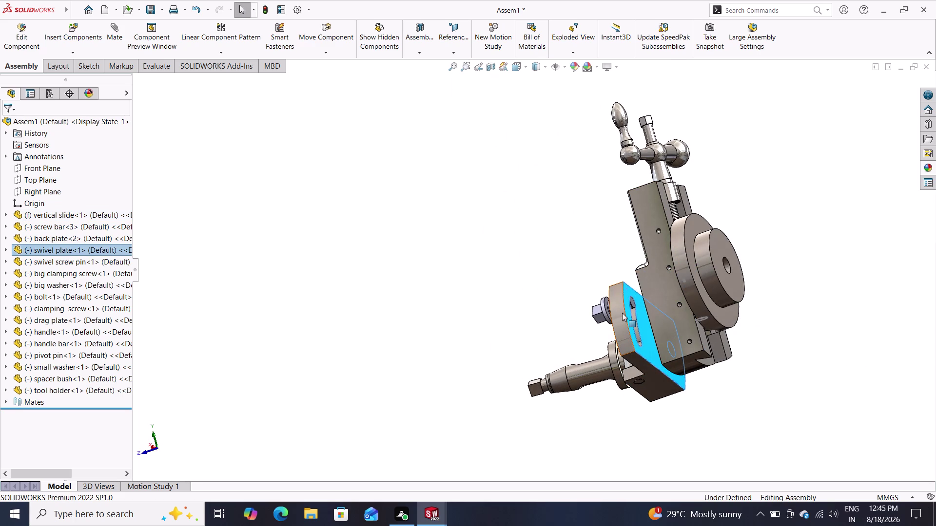
drag(601, 311, 585, 318)
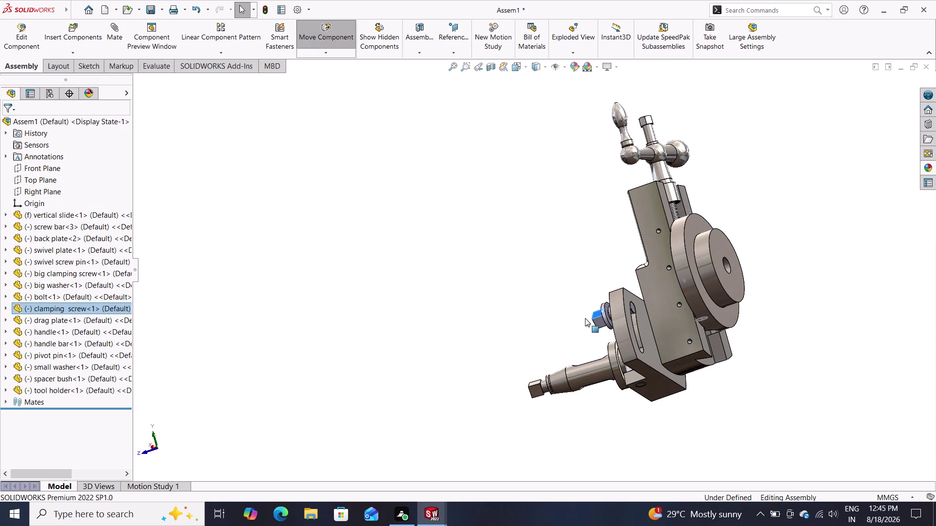
drag(585, 318, 586, 317)
Zoom in and select the clamping screw beside the slot, then begin a new mate.
scroll(down, 3)
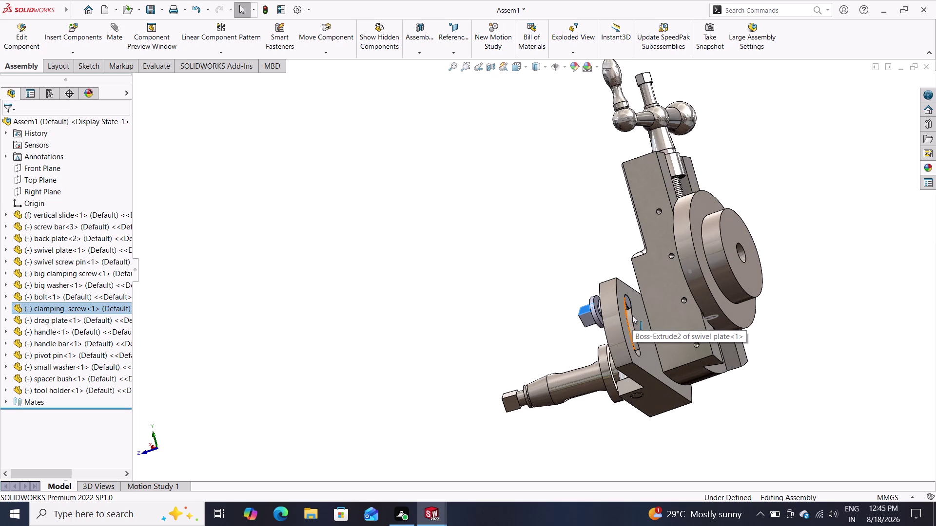
scroll(down, 3)
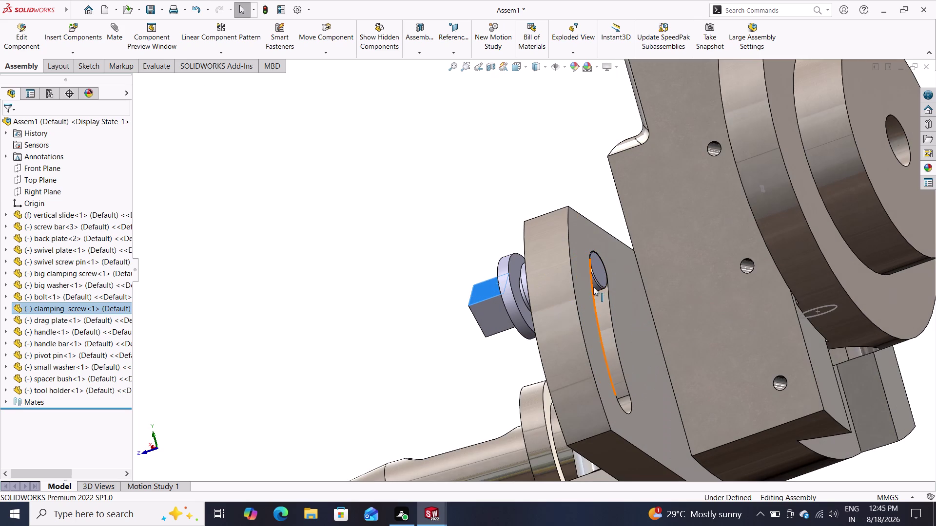
click(595, 290)
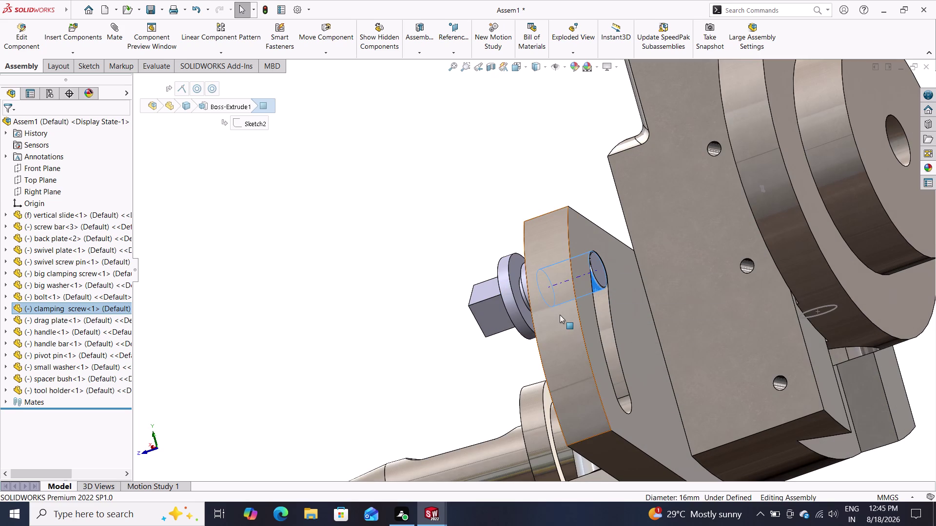
key(Escape)
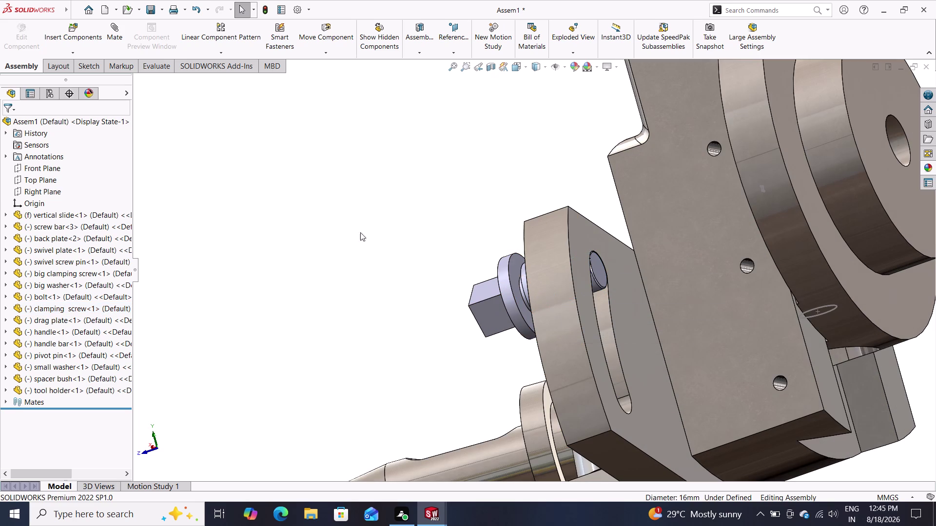
click(116, 32)
Add Concentric30 aligning the clamping screw with the vertical slide's hole.
click(596, 287)
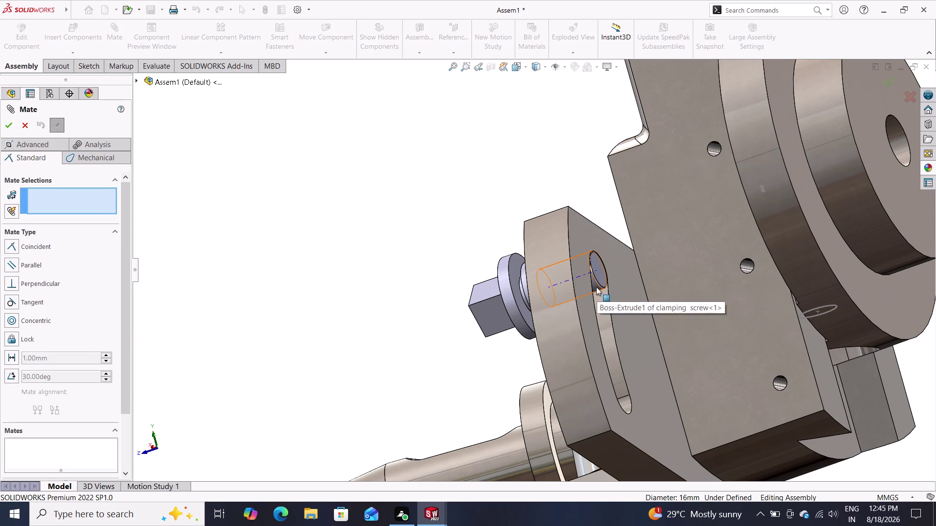
middle_drag(383, 254, 495, 312)
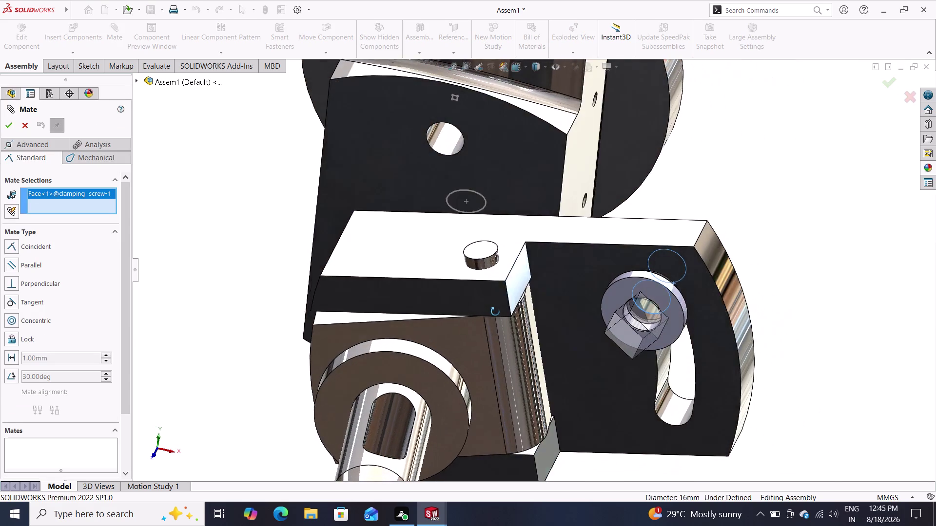
middle_drag(495, 312, 470, 262)
click(504, 195)
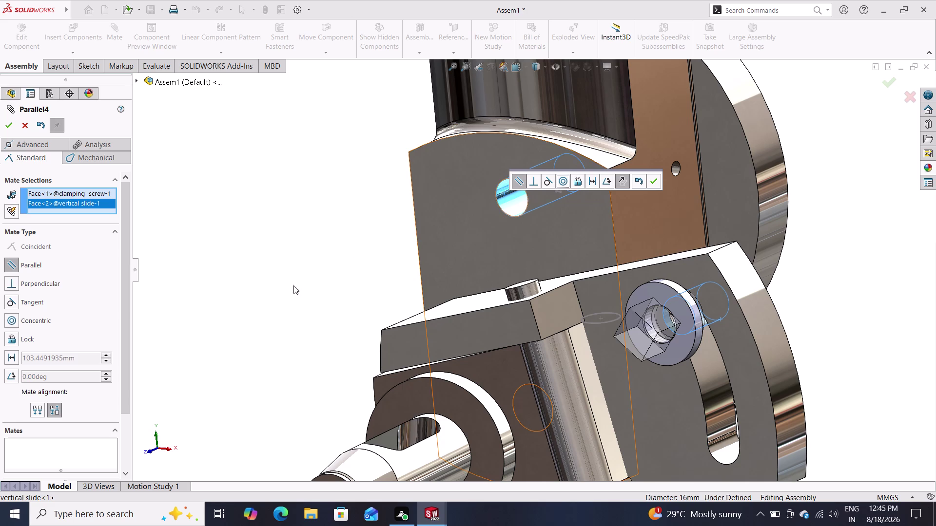
click(31, 322)
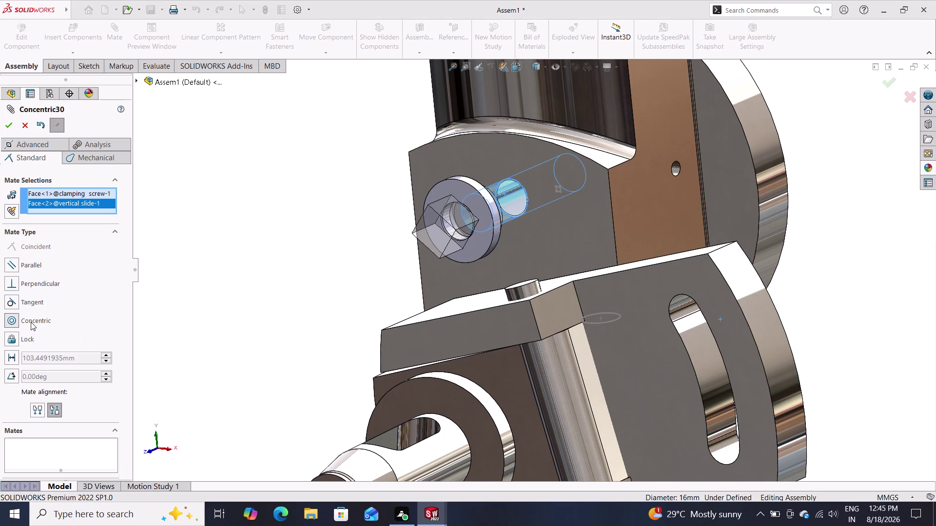
click(9, 122)
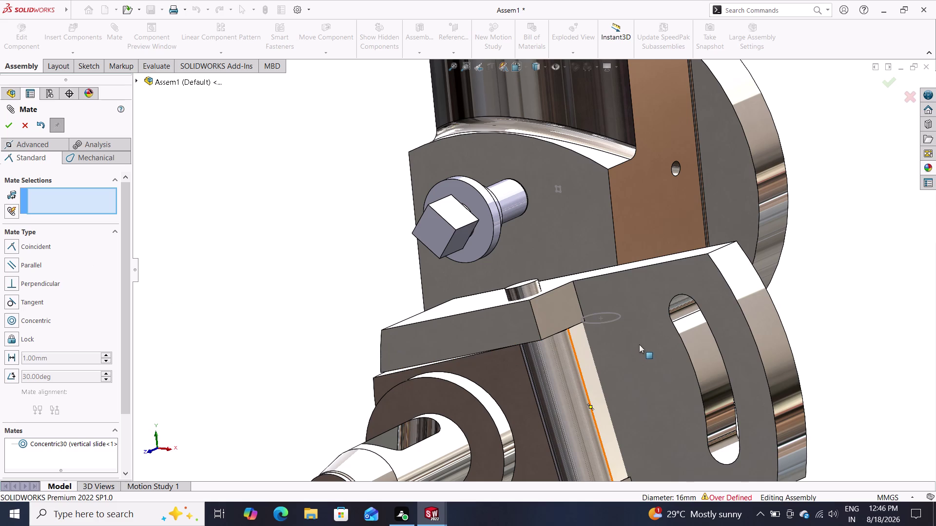
drag(639, 344, 571, 287)
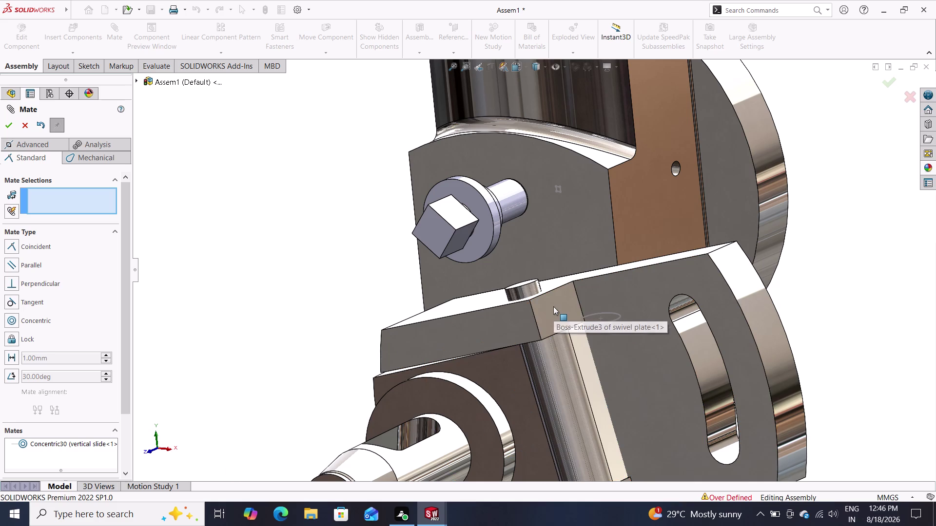
Orbit and zoom to the swivel plate, then pick its curved slot face.
scroll(down, 3)
scroll(up, 3)
drag(710, 275, 653, 227)
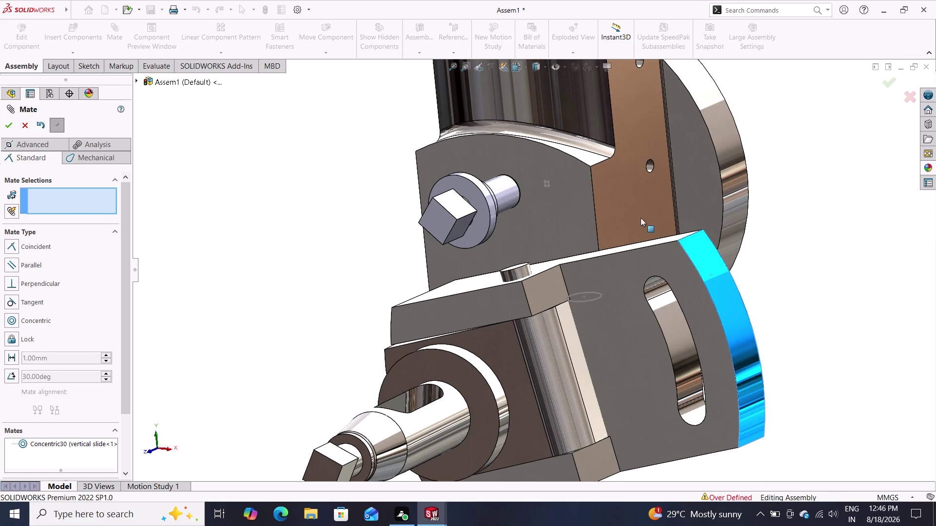
drag(652, 226, 629, 210)
drag(596, 281, 594, 232)
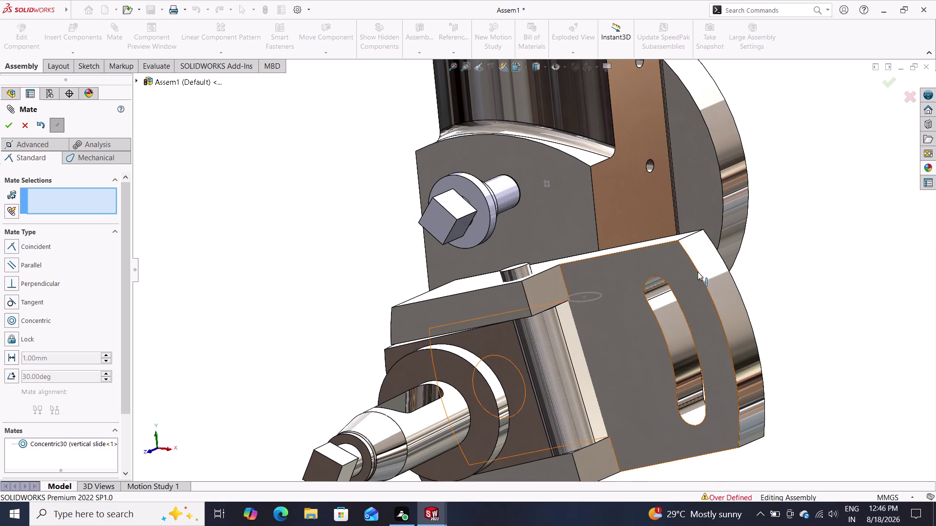
drag(700, 269, 663, 224)
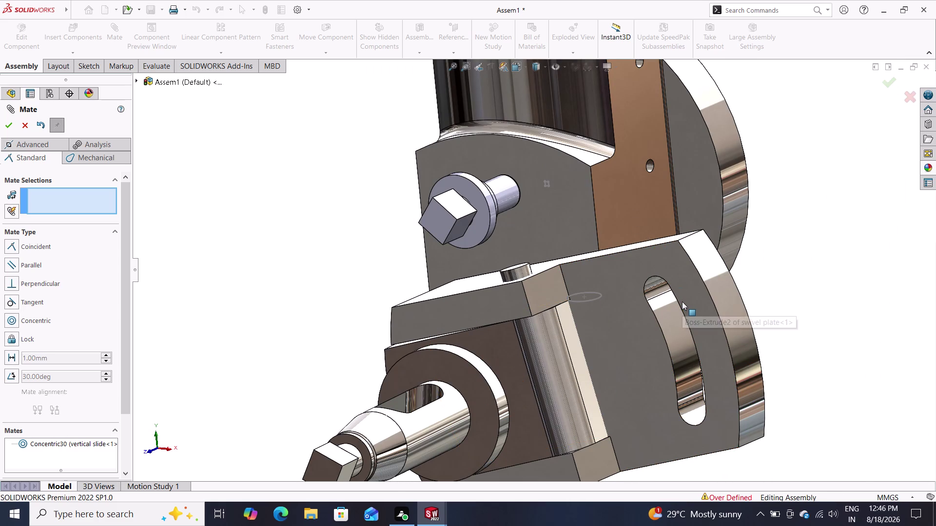
scroll(down, 3)
scroll(up, 3)
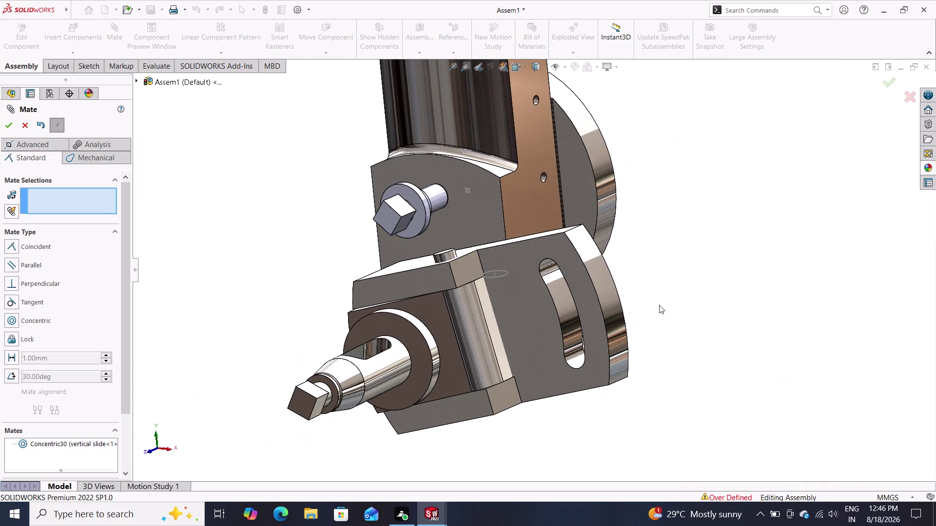
drag(619, 321, 579, 267)
drag(530, 276, 525, 279)
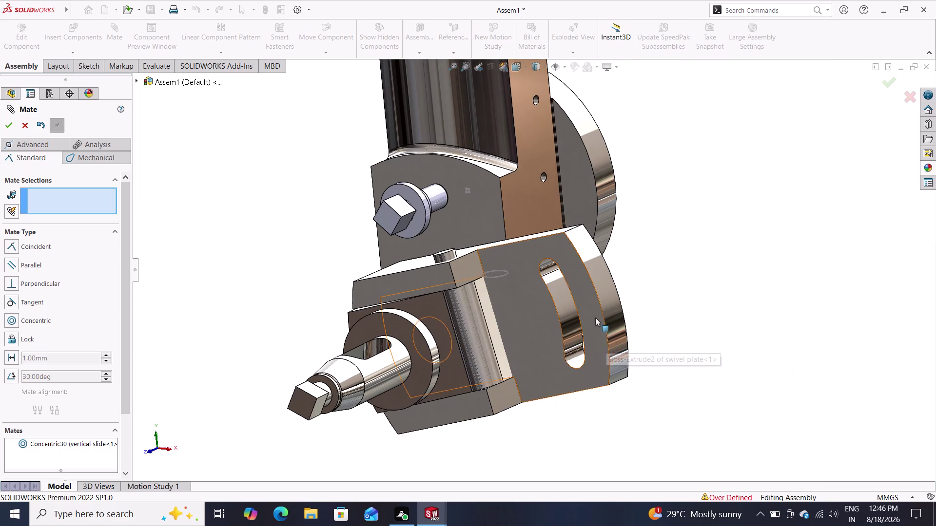
scroll(up, 3)
scroll(up, 3)
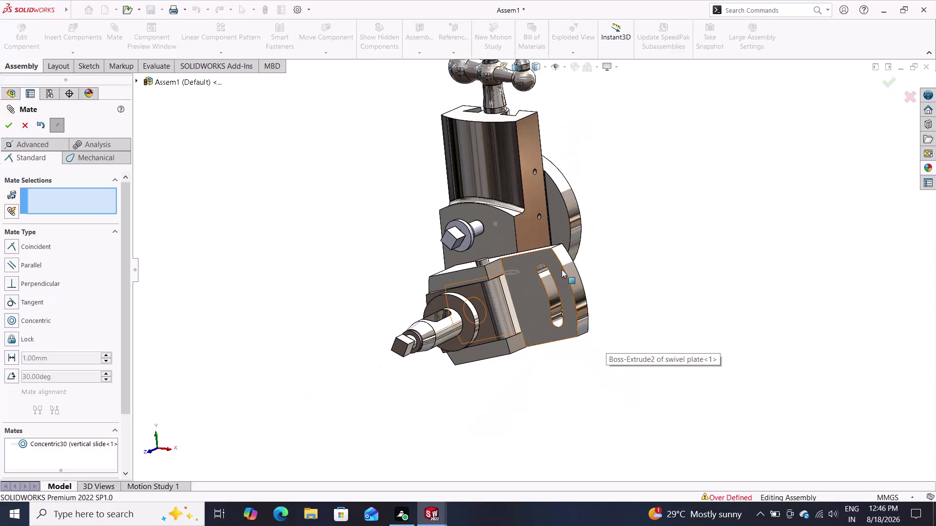
drag(561, 270, 568, 252)
drag(577, 277, 563, 238)
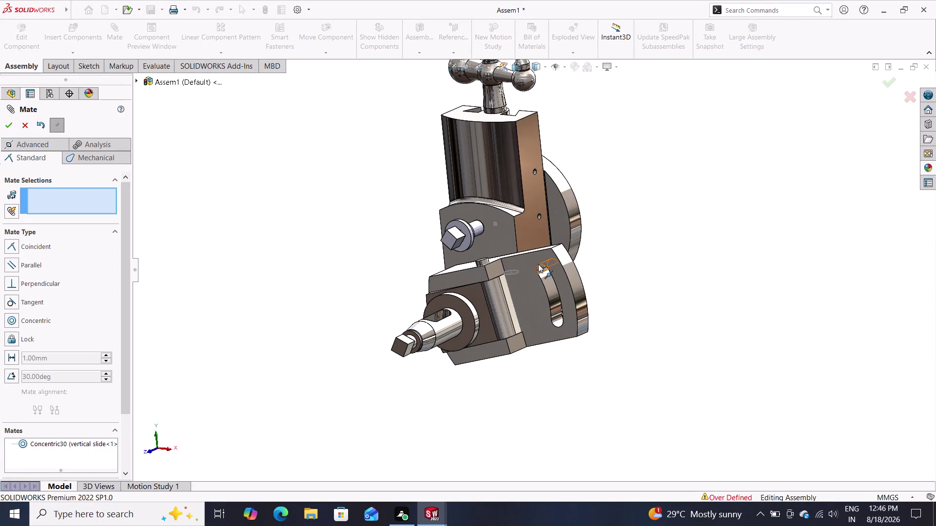
click(539, 268)
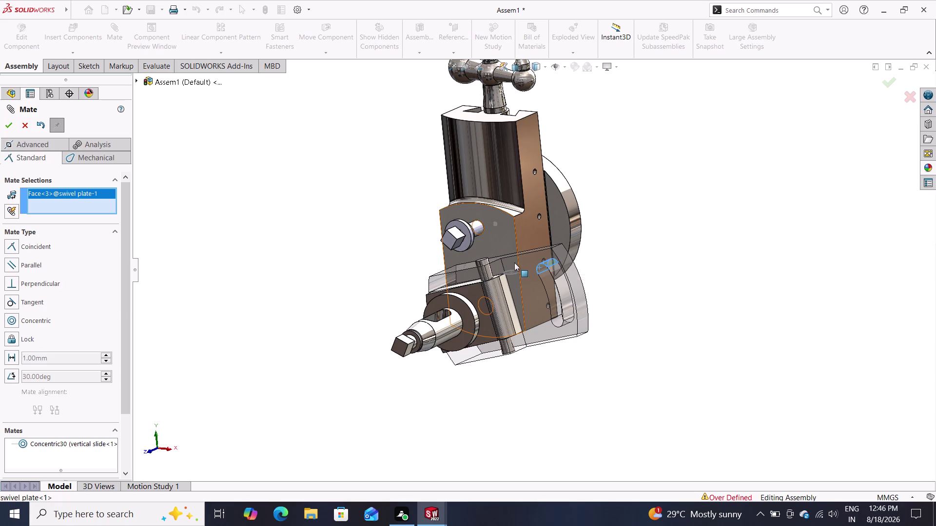
Pick the clamping screw's cylindrical face and try adding a Concentric mate.
scroll(down, 3)
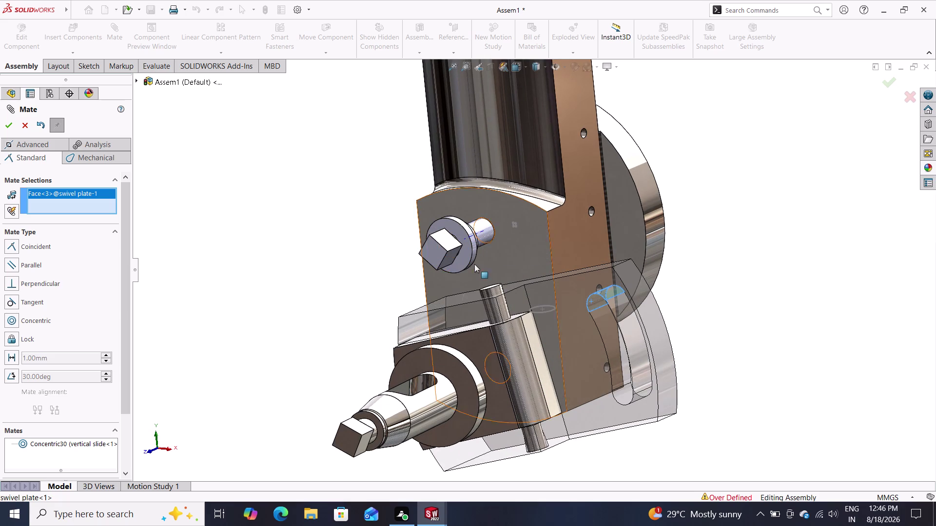
middle_drag(370, 262, 311, 266)
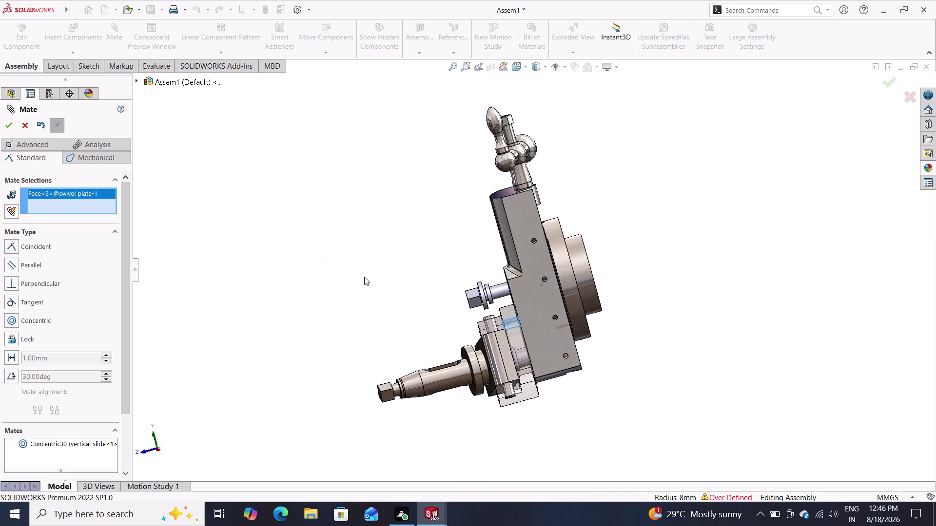
click(497, 294)
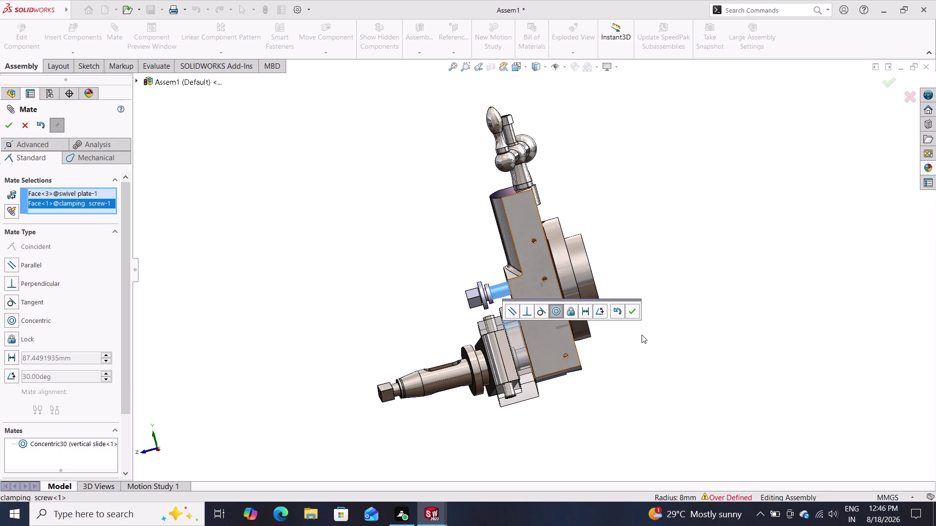
click(631, 311)
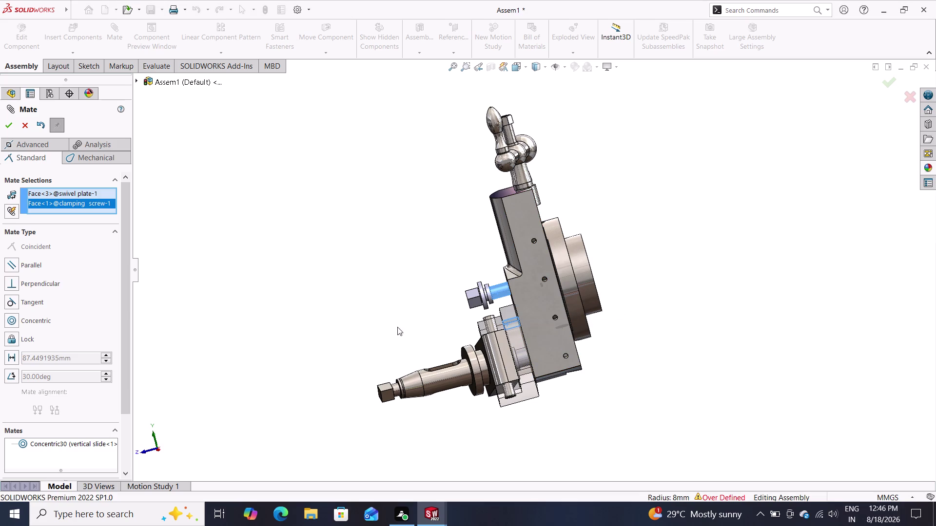
click(41, 320)
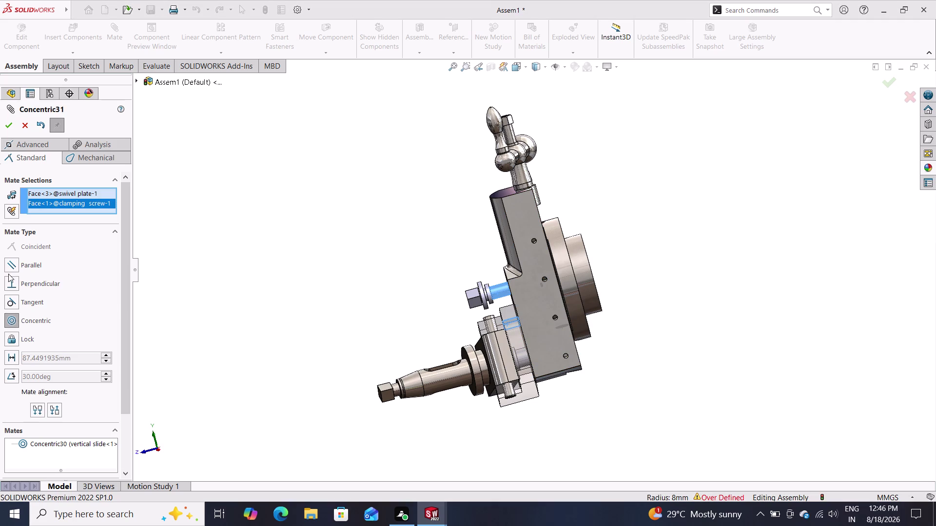
click(7, 121)
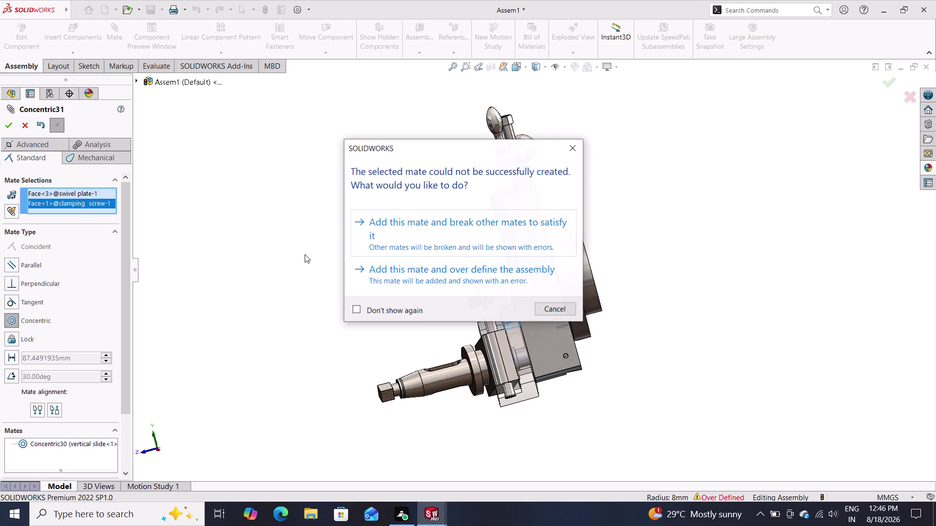
Accept the over-defining mate, close the What's Wrong list, and view the swivel plate.
click(517, 227)
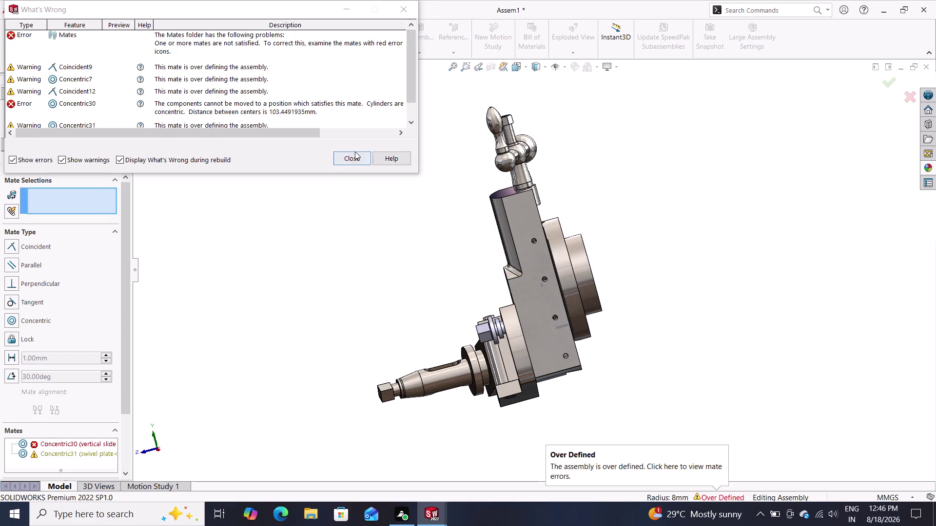
click(352, 156)
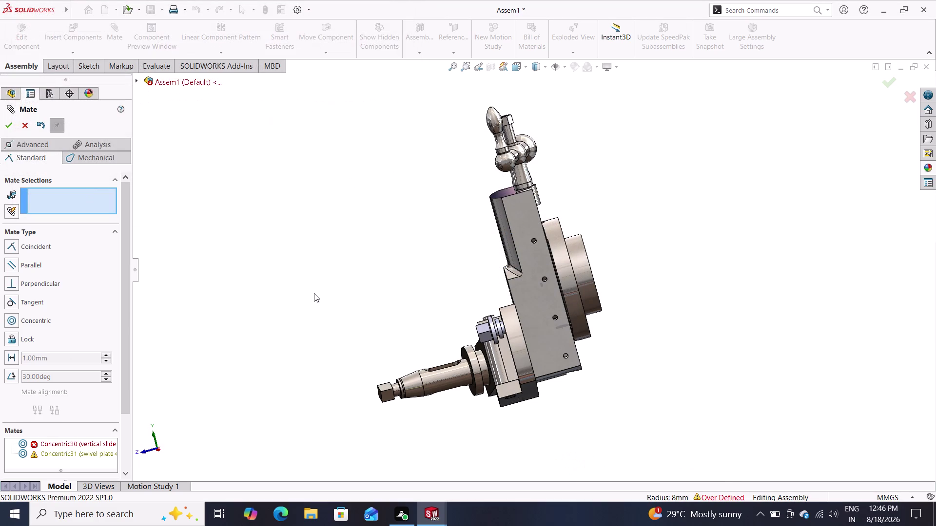
middle_drag(314, 293, 377, 302)
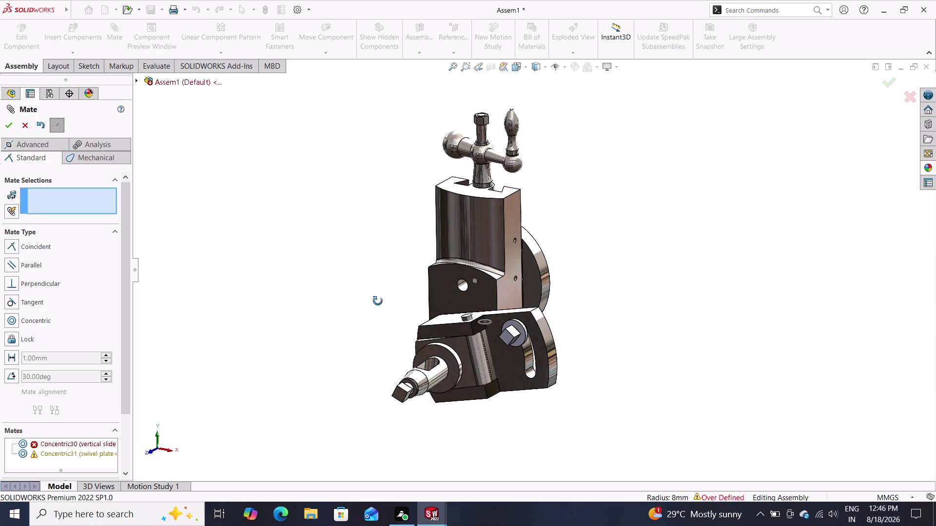
middle_drag(378, 301, 378, 300)
scroll(down, 3)
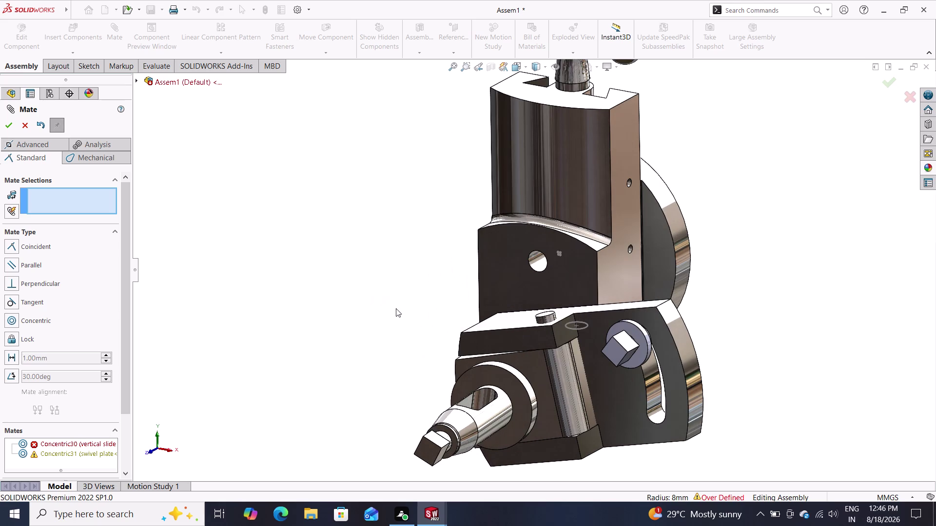
drag(682, 355, 681, 354)
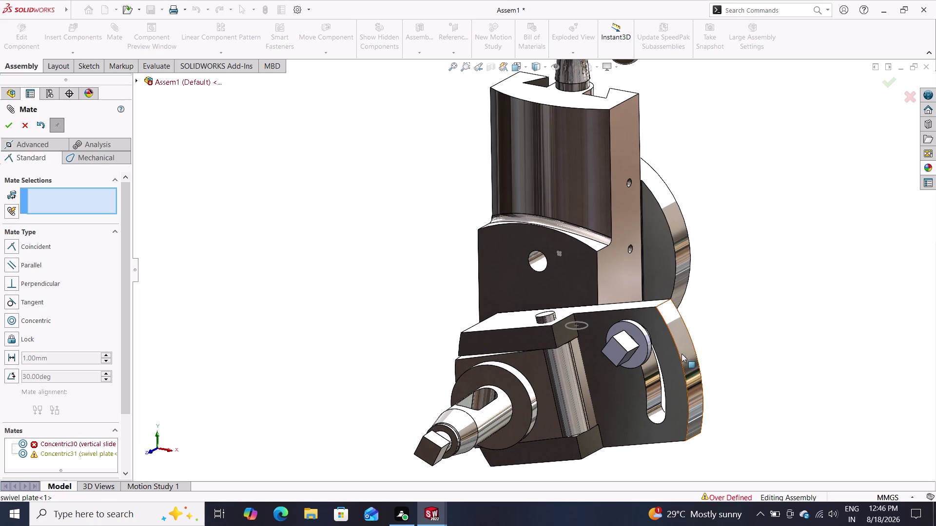
drag(681, 355, 639, 307)
drag(581, 323, 569, 287)
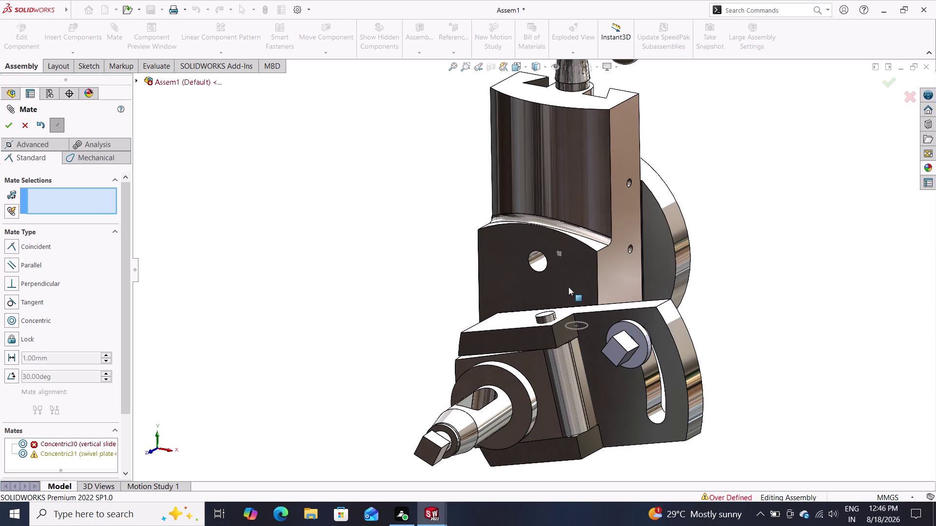
Undo the conflicting Concentric31 mate with Ctrl+Z and leave mating.
key(ctrl+z)
key(ctrl+z)
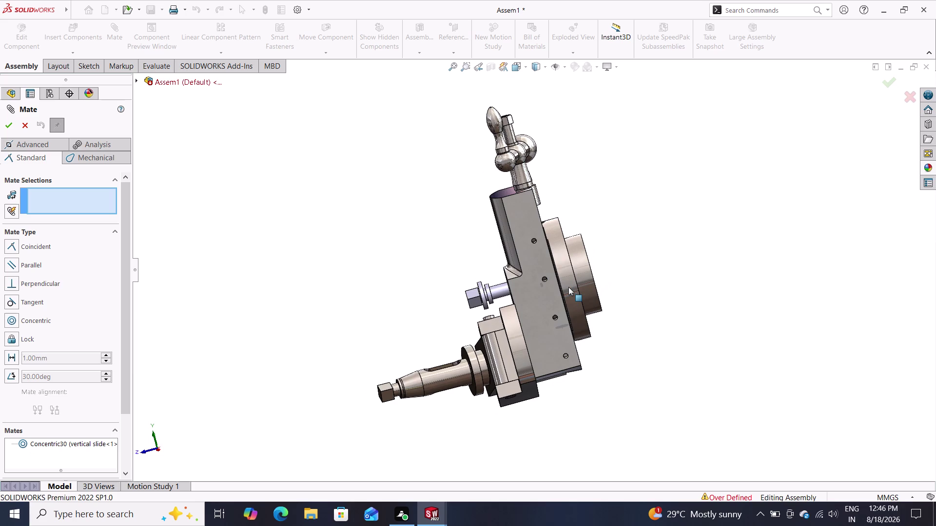
key(ctrl+z)
key(ctrl+z)
click(24, 123)
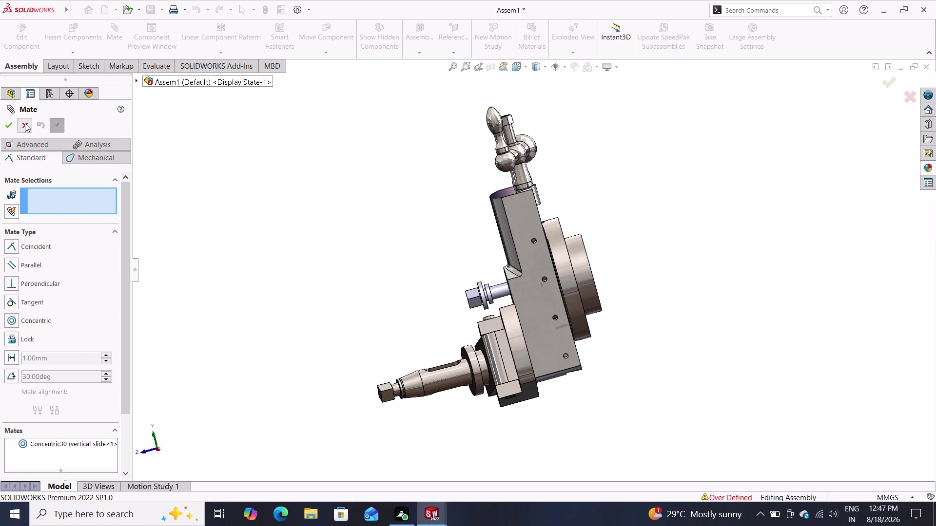
key(ctrl+z)
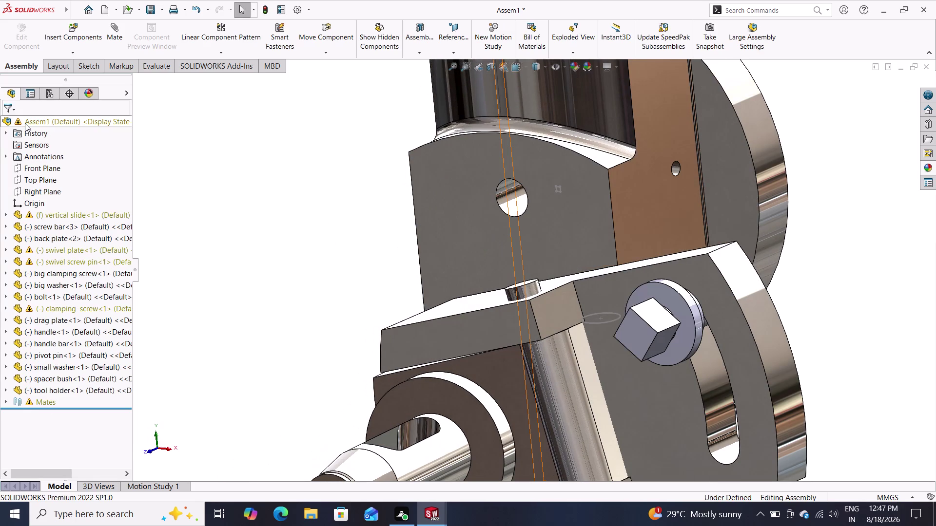
Orbit the assembly and drag the drag plate into position beside the swivel plate.
drag(730, 298, 668, 239)
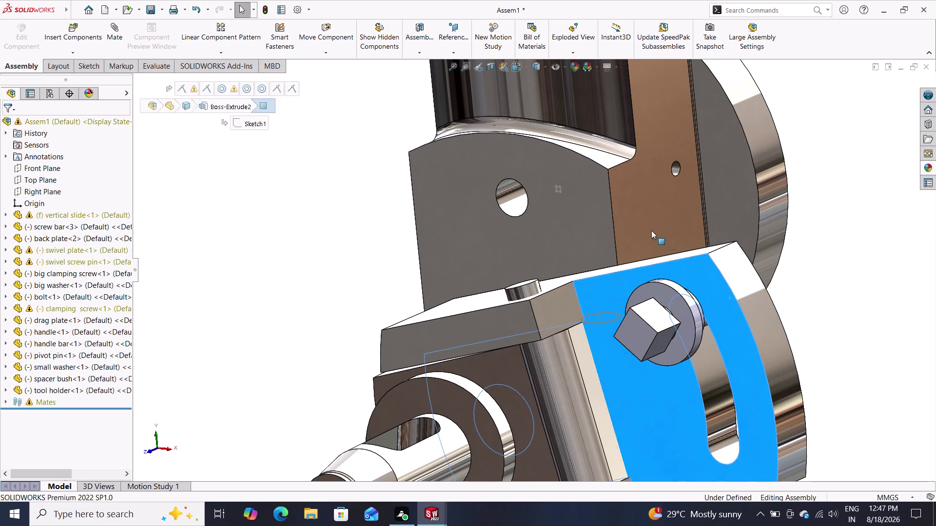
drag(668, 239, 341, 75)
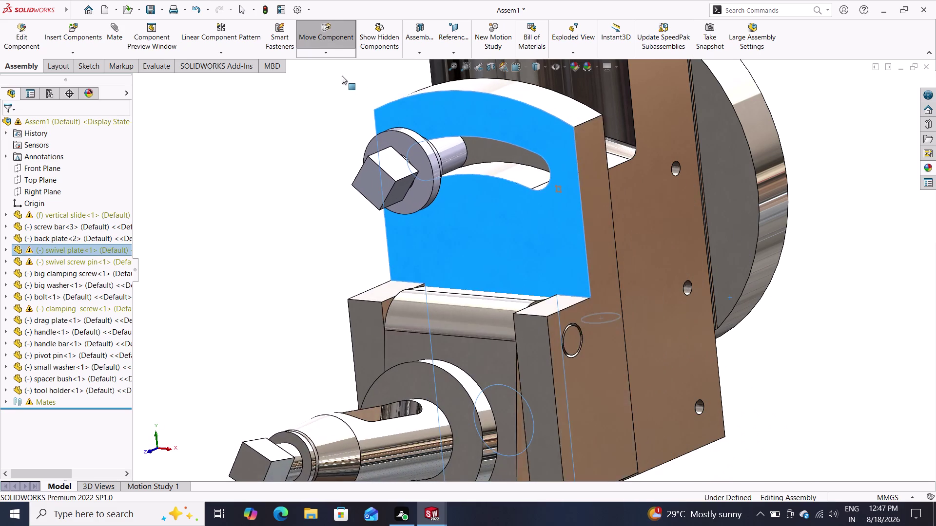
drag(342, 75, 330, 77)
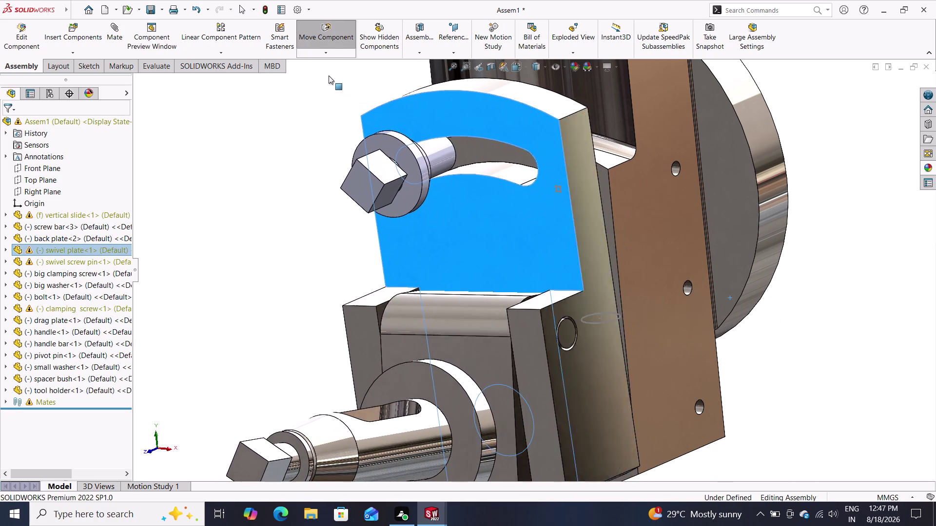
drag(330, 76, 344, 84)
scroll(down, 3)
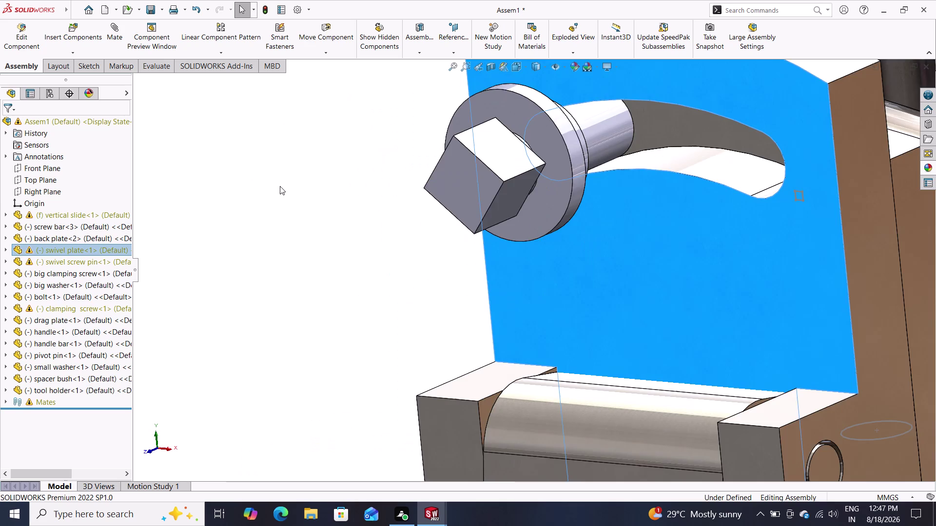
scroll(up, 3)
scroll(up, 3)
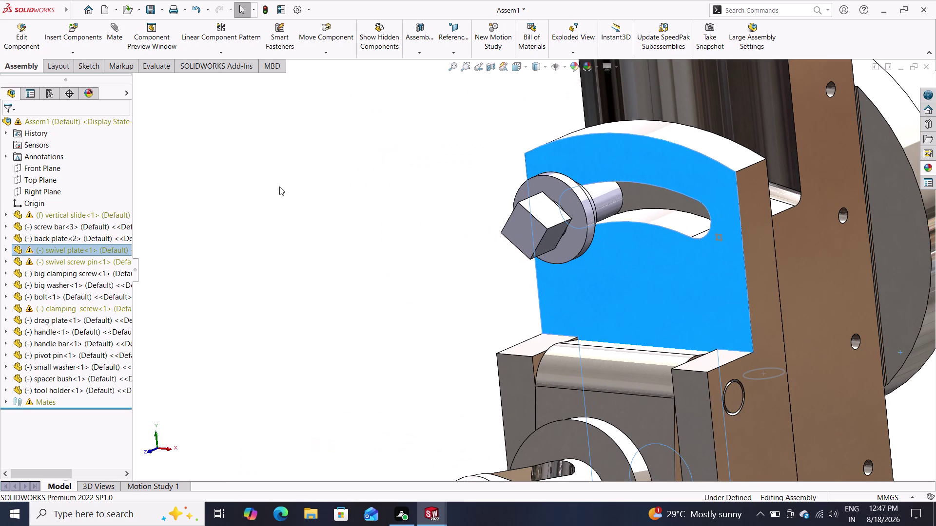
scroll(up, 3)
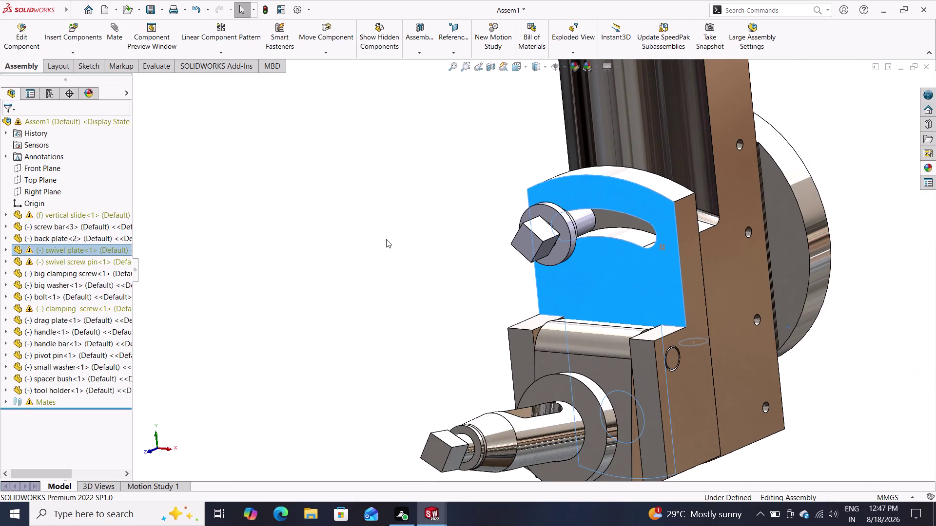
scroll(up, 3)
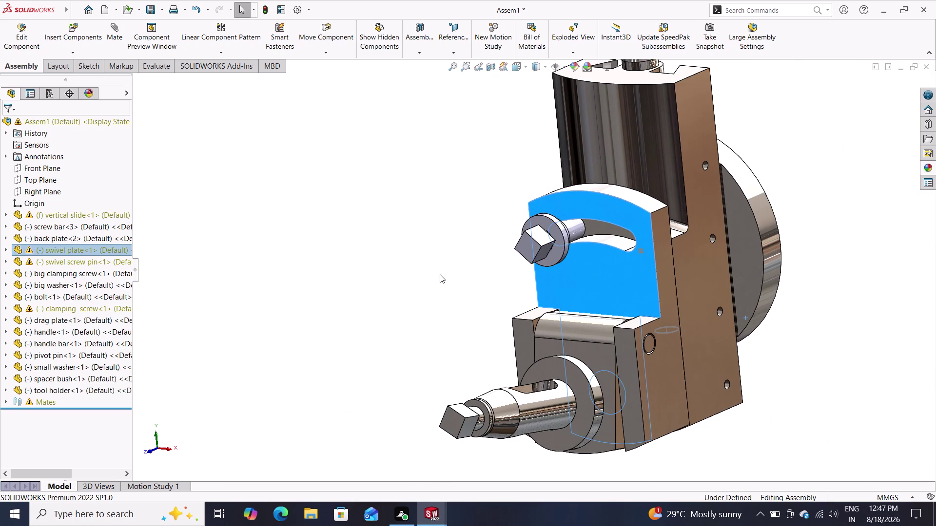
middle_drag(598, 417, 574, 389)
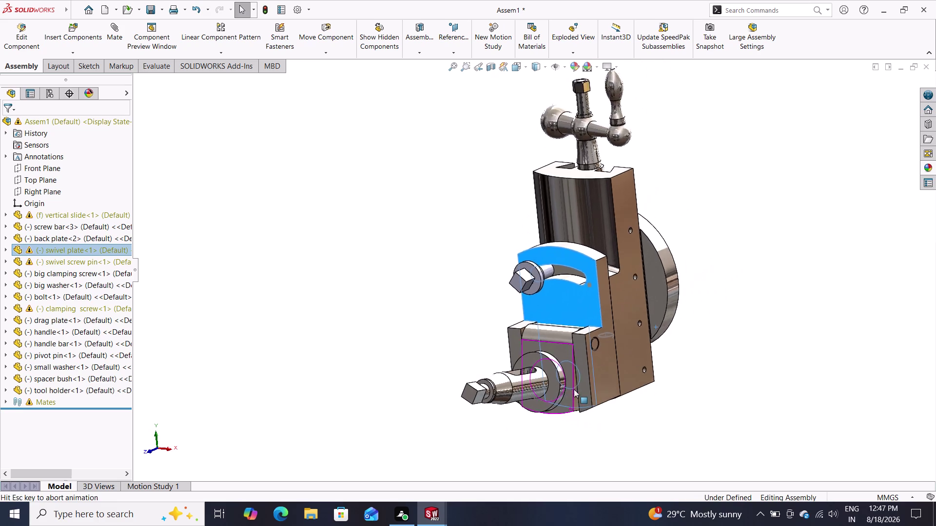
drag(556, 406, 565, 415)
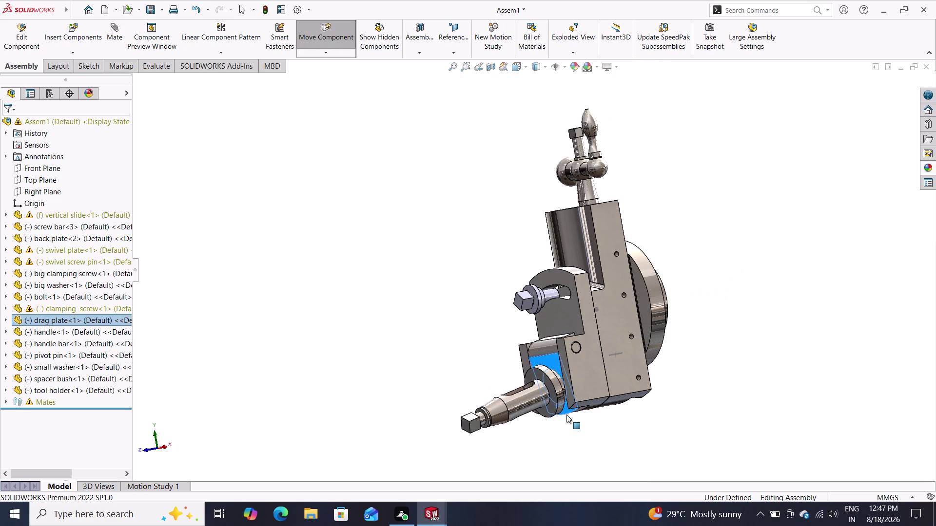
drag(566, 414, 492, 304)
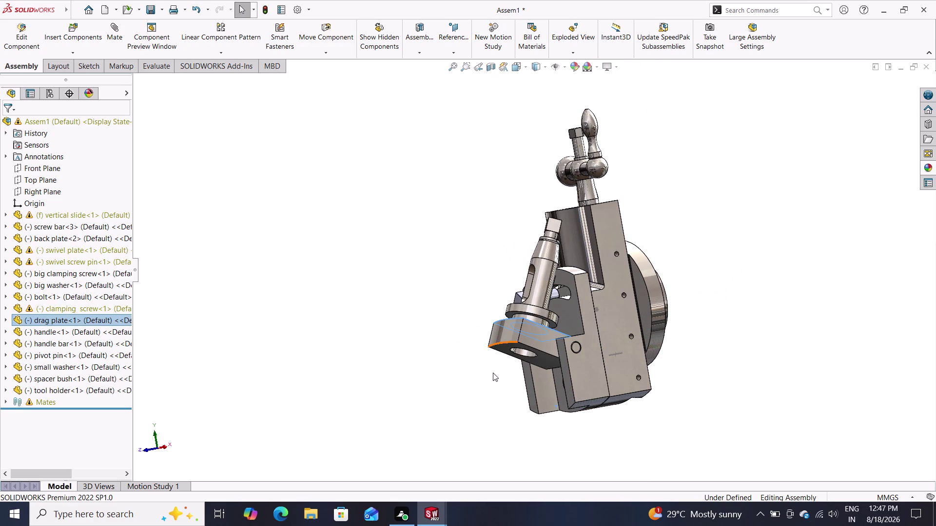
From a front view, pick the drag plate's top face and a swivel plate face for a mate.
middle_drag(474, 407, 489, 410)
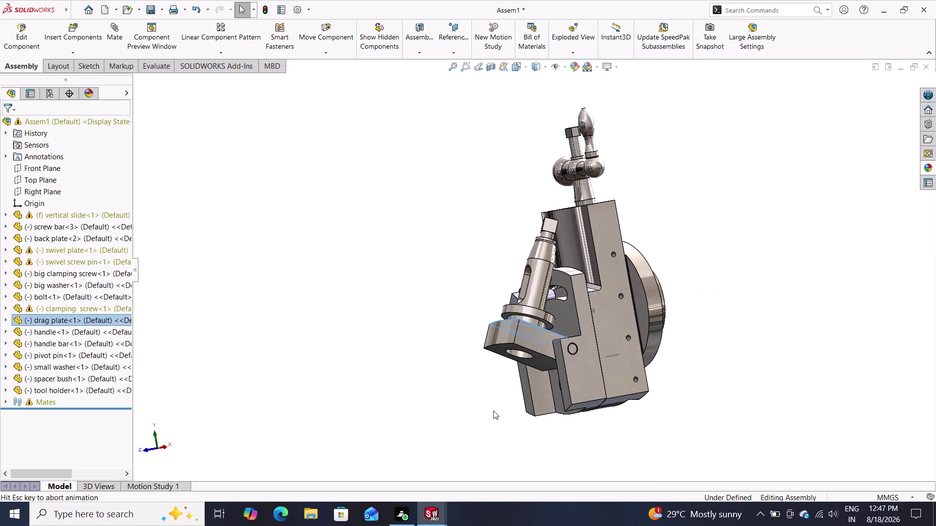
middle_drag(489, 410, 510, 414)
middle_drag(451, 410, 469, 441)
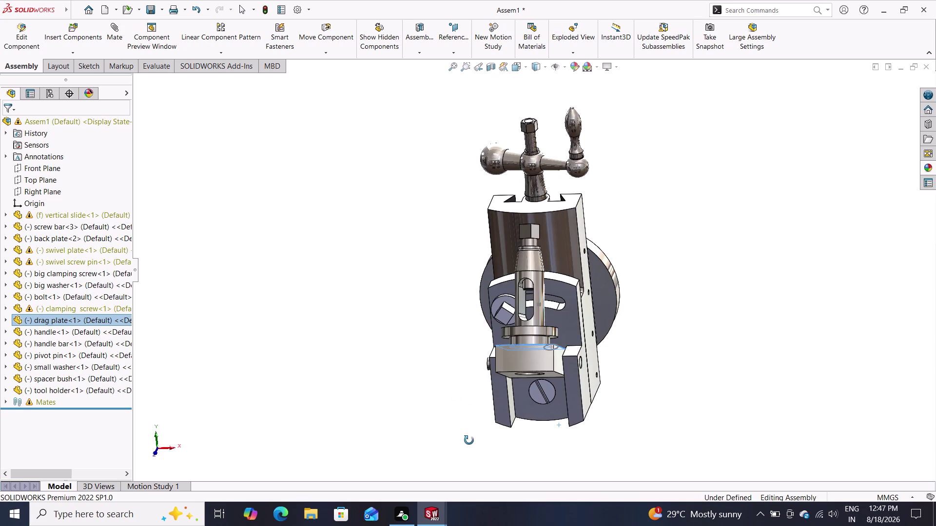
middle_drag(469, 441, 470, 406)
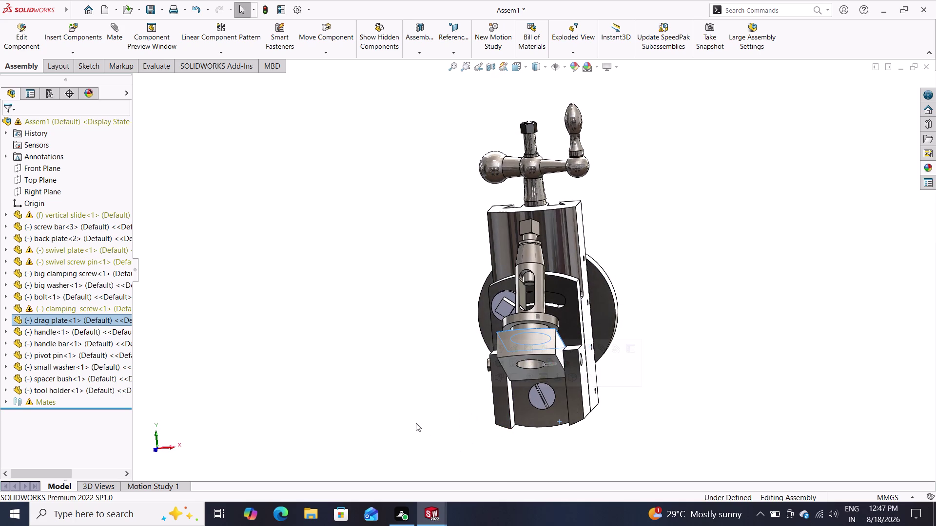
click(514, 368)
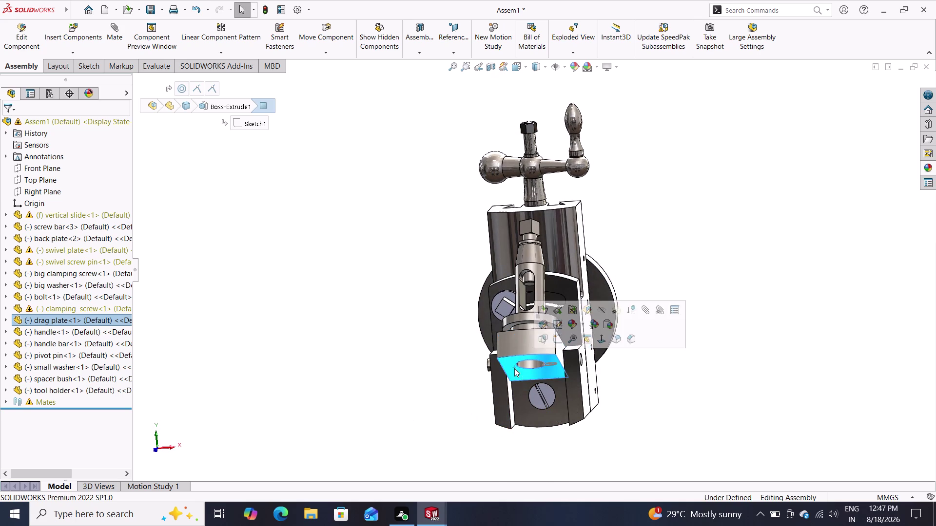
click(526, 416)
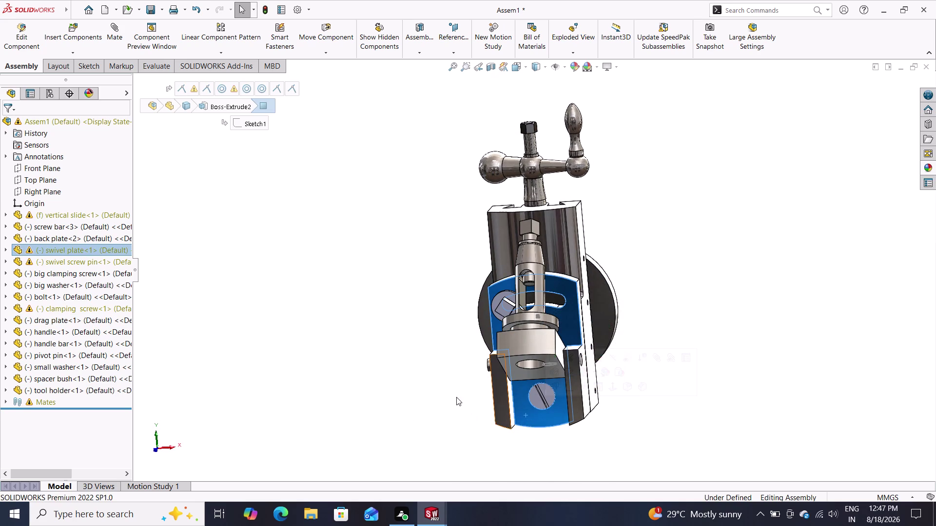
click(110, 36)
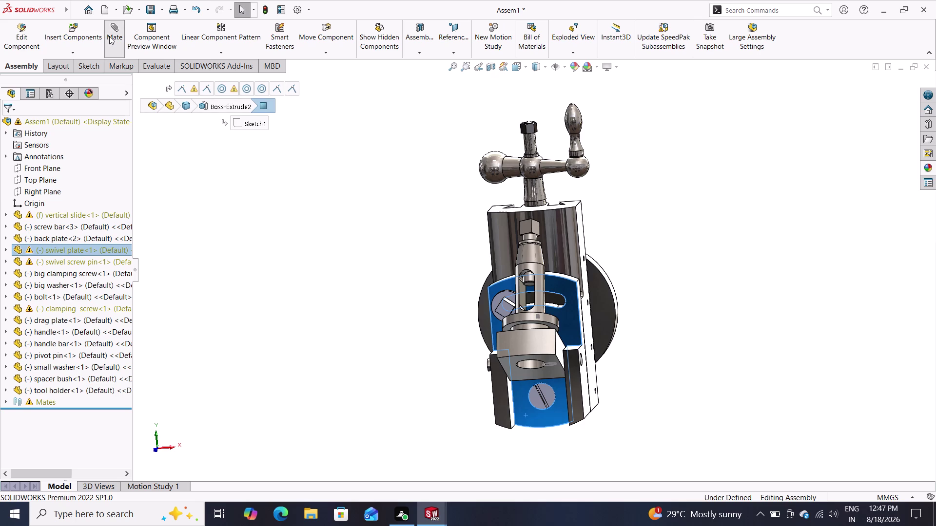
click(512, 362)
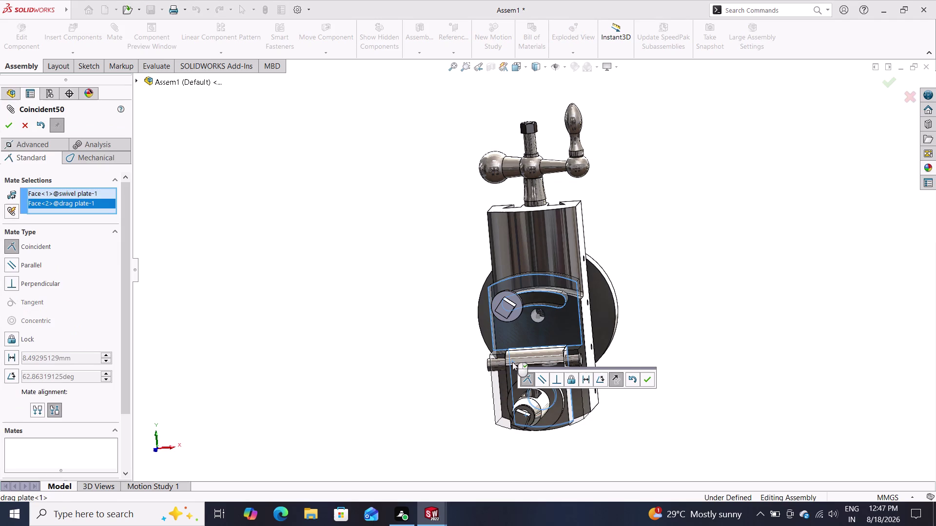
Accept Coincident50 between the plates and swing the swivel plate to test its freedom.
click(650, 380)
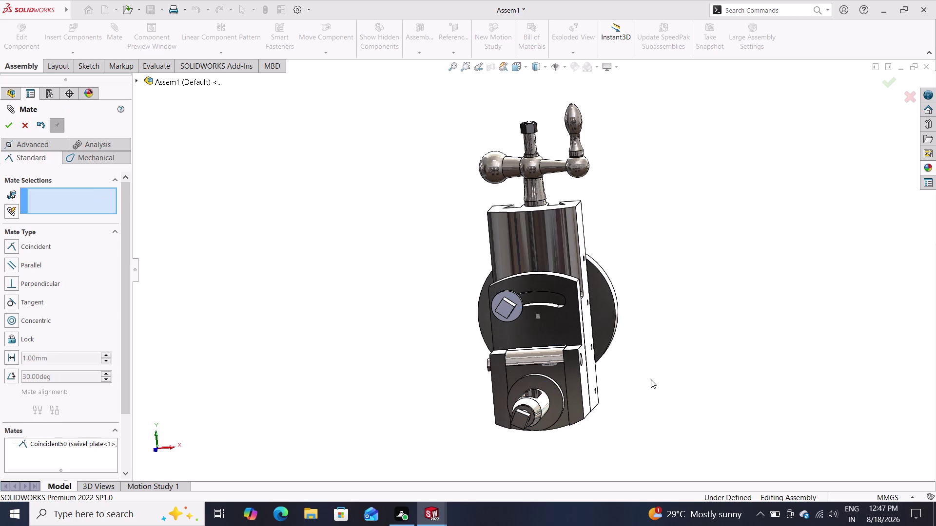
drag(548, 361, 549, 333)
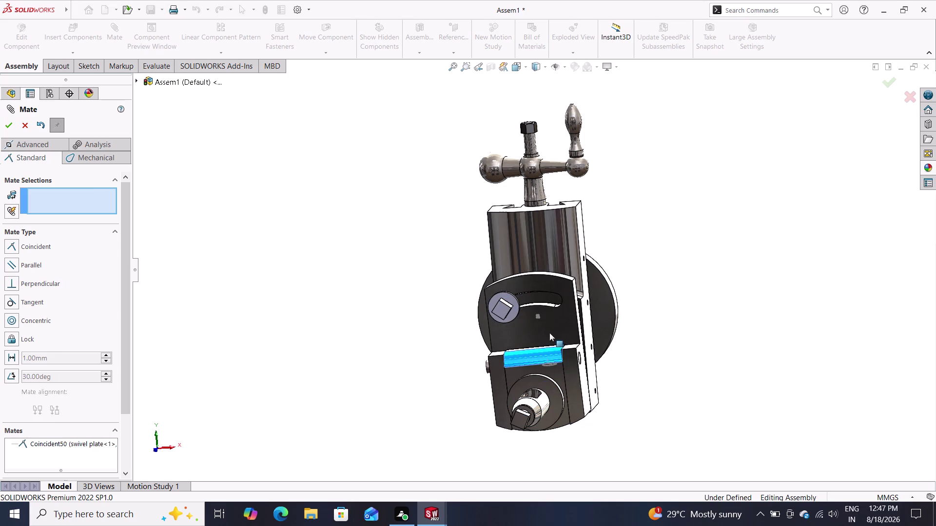
drag(549, 333, 596, 351)
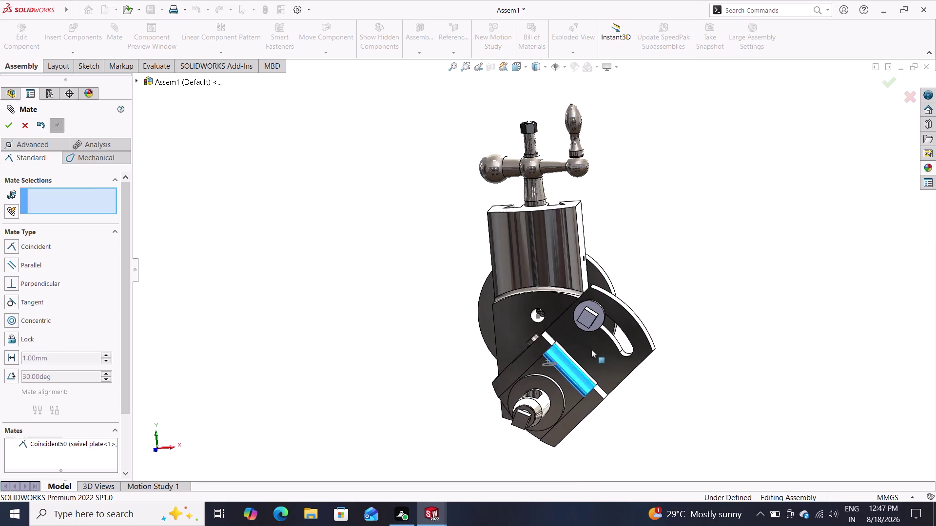
drag(595, 352, 610, 341)
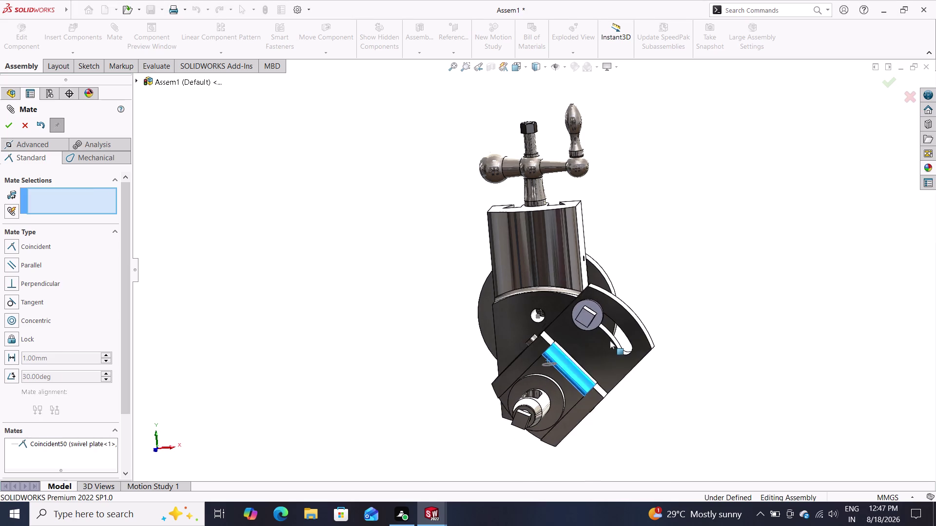
drag(610, 341, 561, 297)
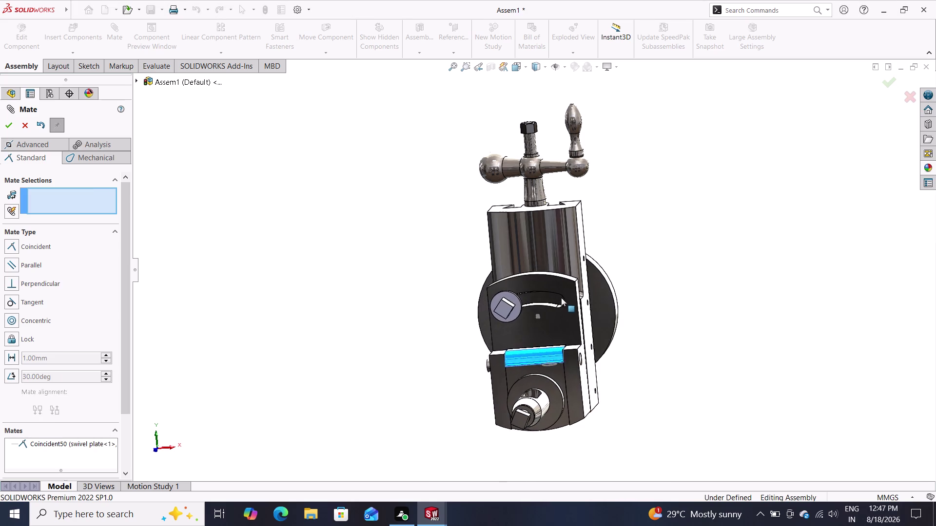
drag(560, 297, 635, 377)
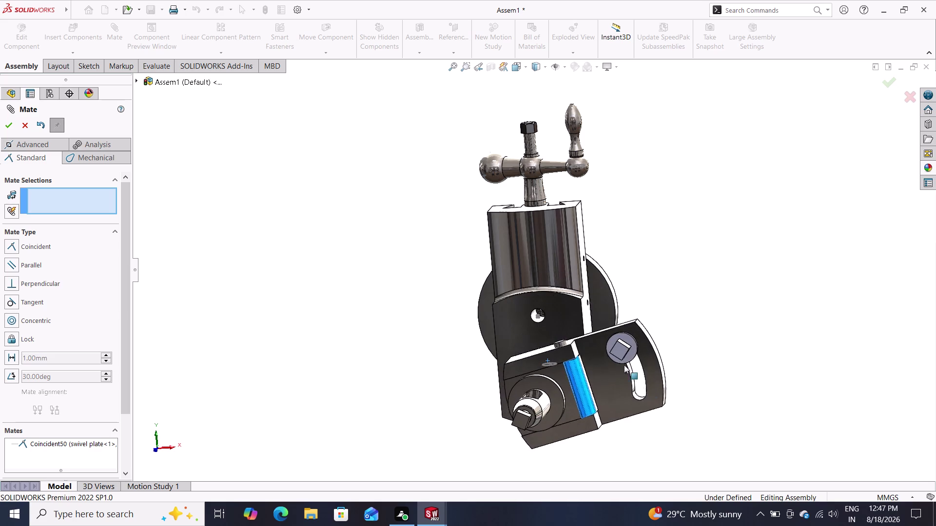
drag(635, 377, 557, 312)
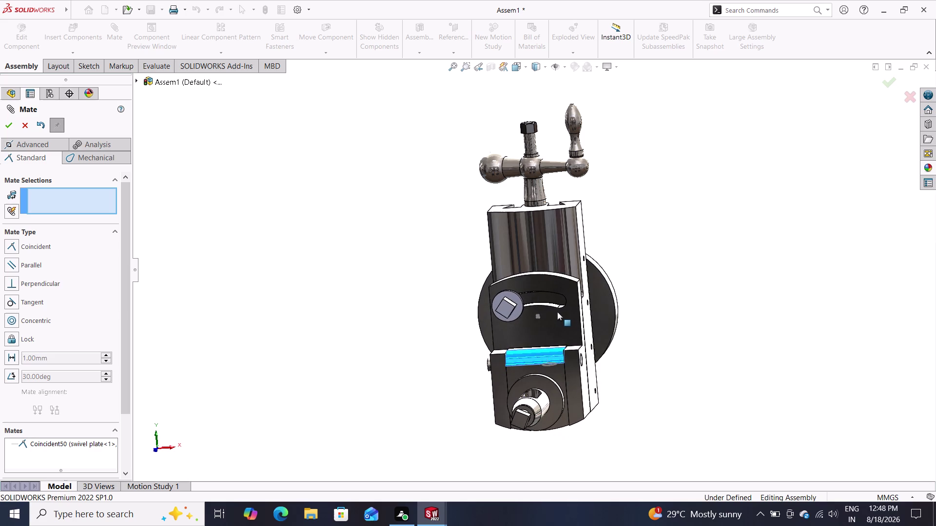
drag(557, 312, 570, 320)
middle_drag(629, 346, 593, 340)
middle_drag(612, 341, 599, 341)
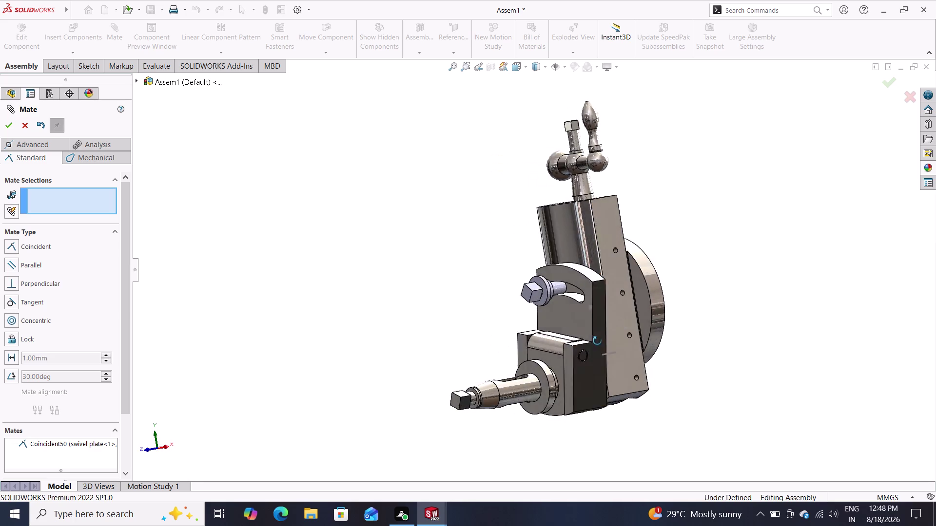
Add Coincident51 between the swivel plate's back face and the vertical slide.
middle_drag(599, 341, 586, 342)
click(594, 324)
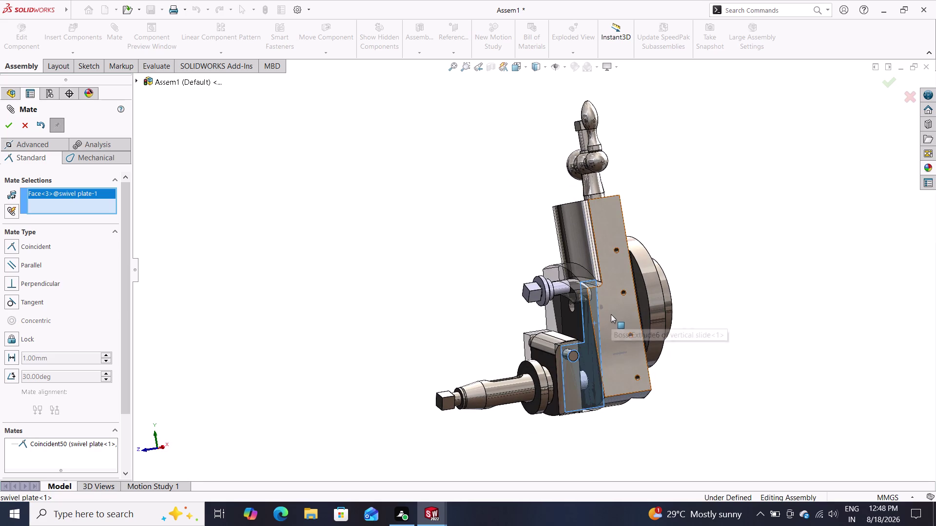
click(611, 314)
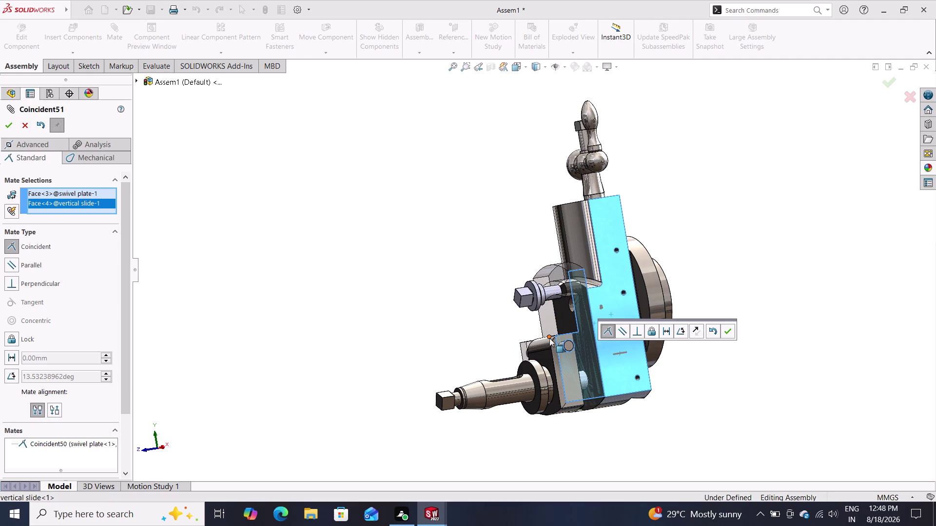
click(727, 331)
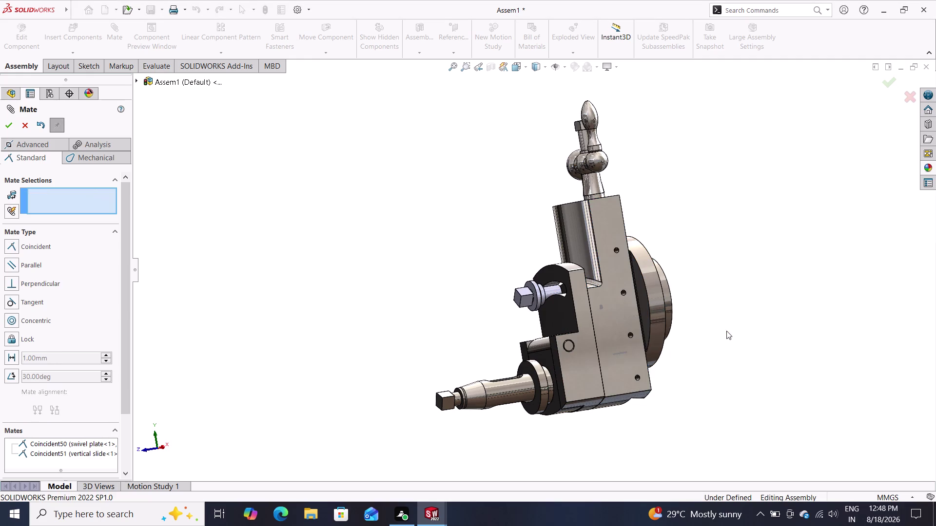
middle_drag(485, 355, 566, 391)
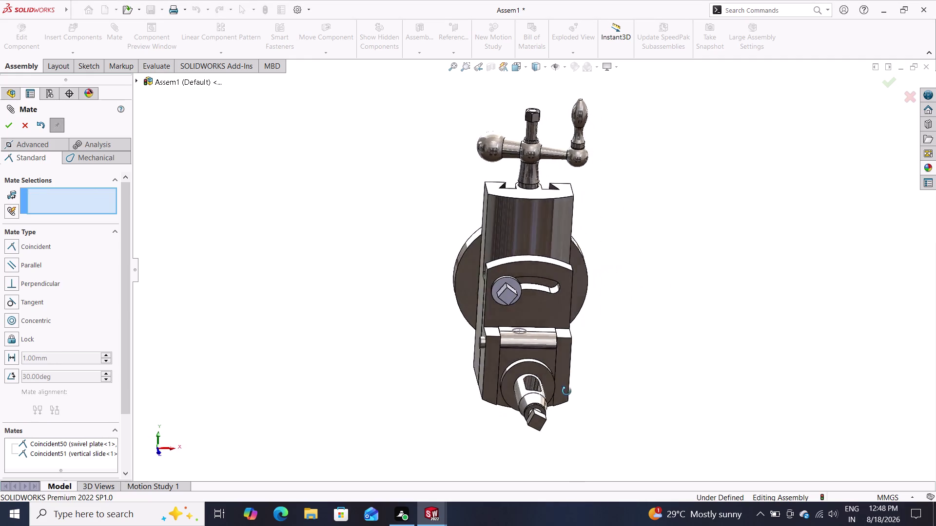
middle_drag(566, 391, 570, 370)
Drag the swivel plate to test its rotation, then pick a small washer face.
drag(502, 298, 523, 297)
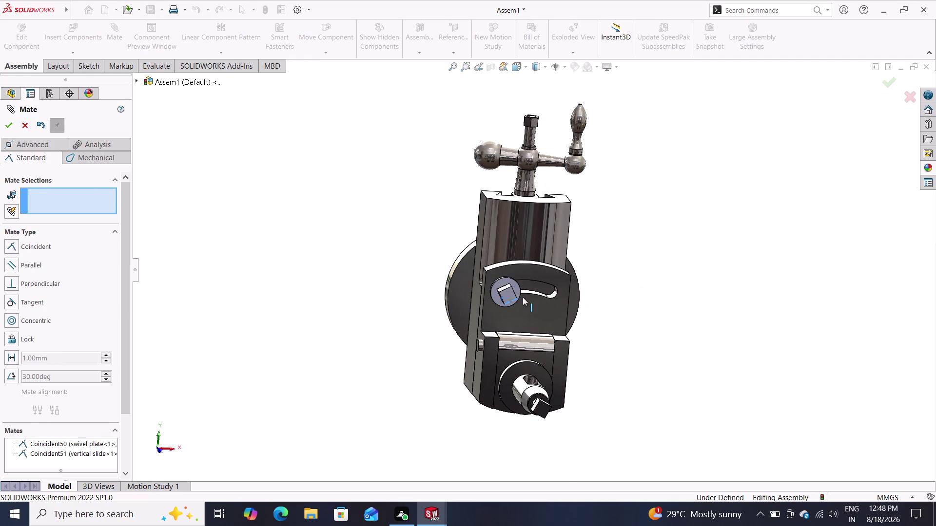
drag(523, 297, 528, 291)
drag(496, 291, 500, 291)
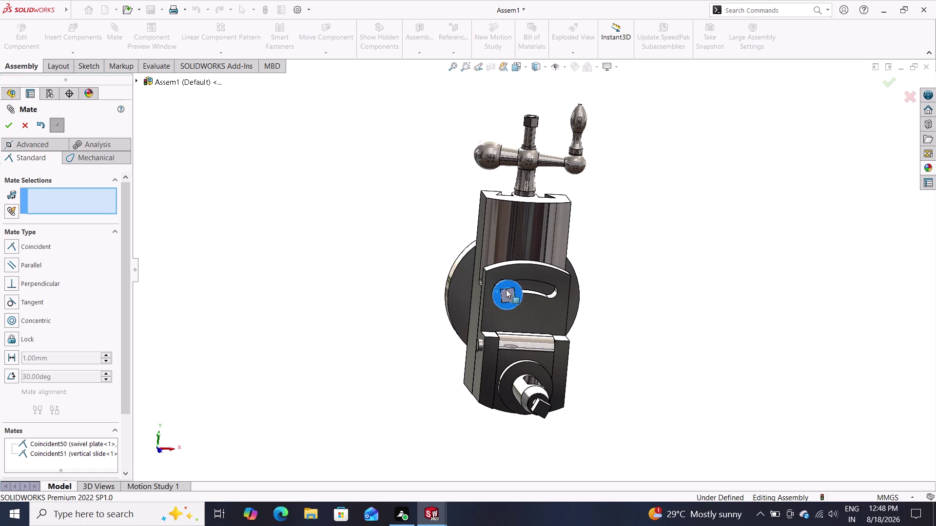
drag(501, 291, 530, 312)
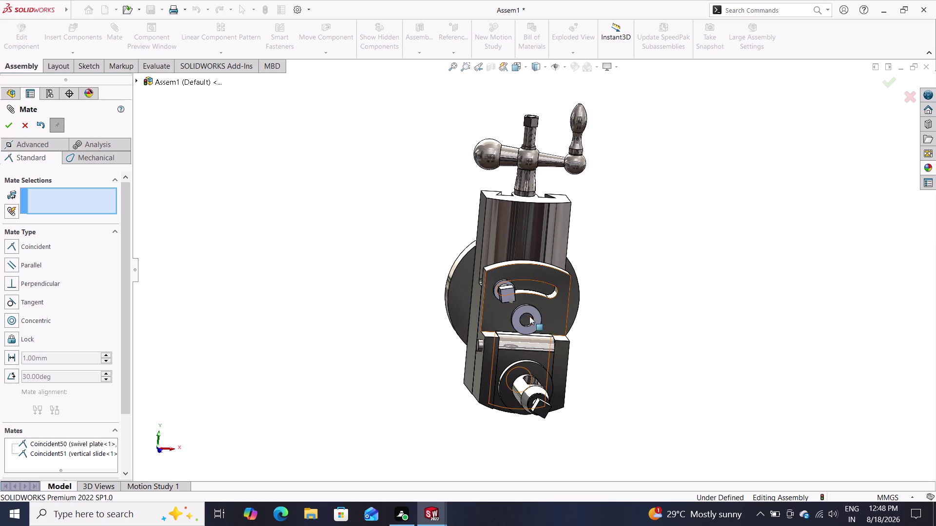
middle_drag(425, 326, 584, 392)
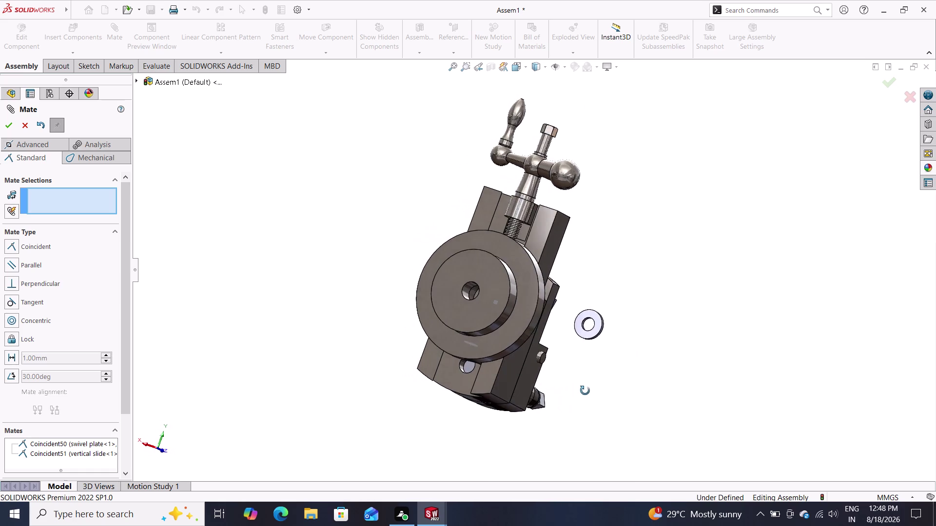
middle_drag(585, 392, 583, 388)
click(598, 329)
Mate the small washer coincident to the clamping screw edge.
middle_drag(609, 346, 553, 360)
middle_drag(585, 359, 531, 366)
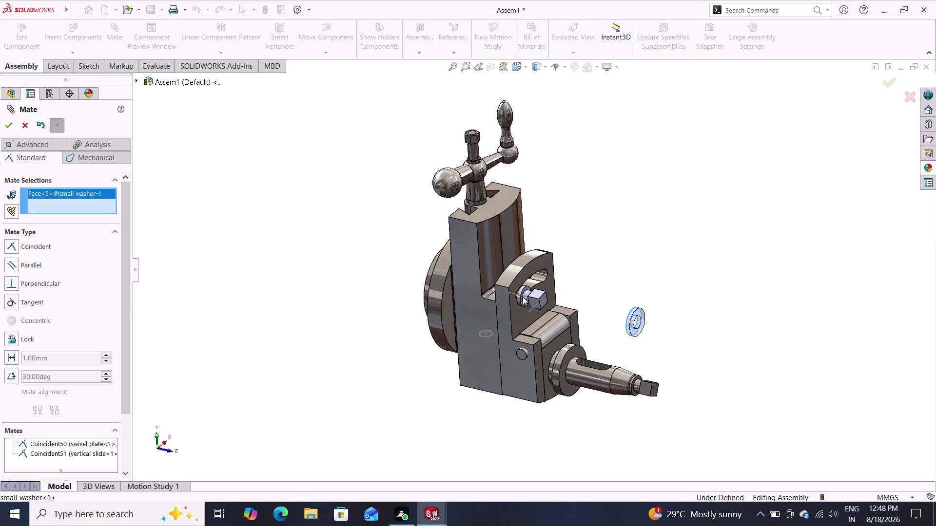
scroll(down, 3)
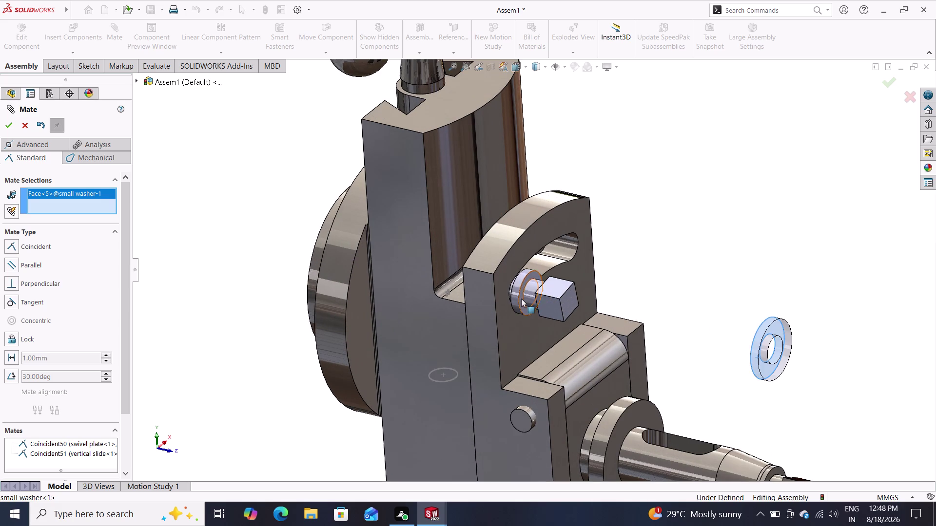
click(518, 299)
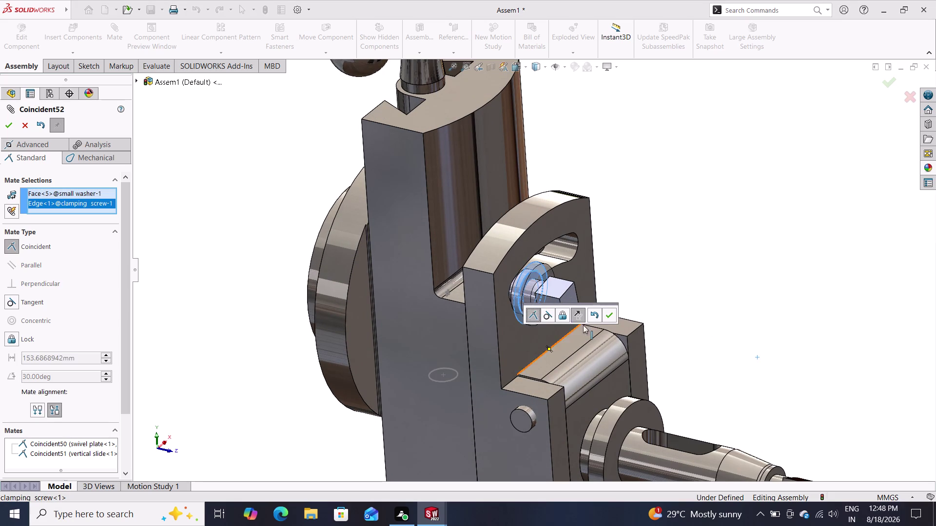
click(605, 313)
scroll(up, 3)
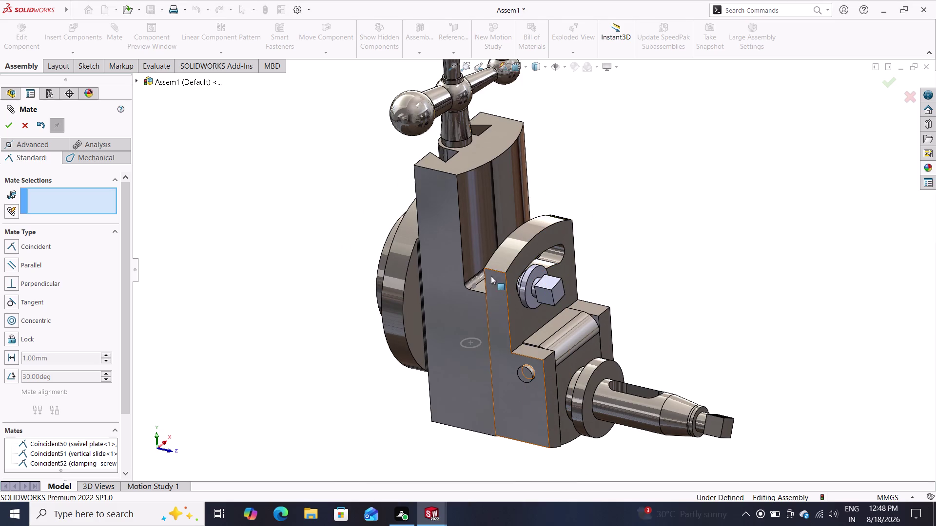
Box-select Point<1> on the big clamping screw and close the Mate PropertyManager.
drag(491, 275, 527, 239)
drag(550, 238, 534, 252)
drag(533, 280, 532, 278)
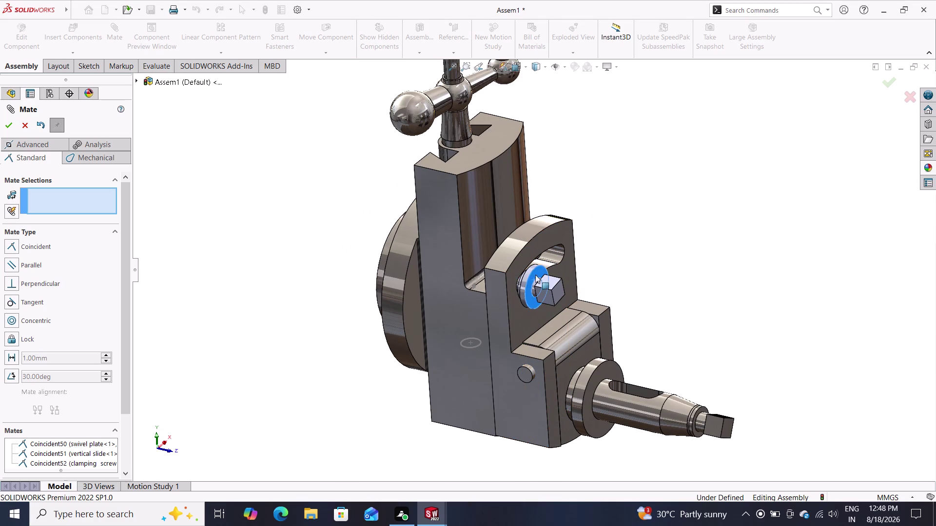
drag(532, 278, 550, 258)
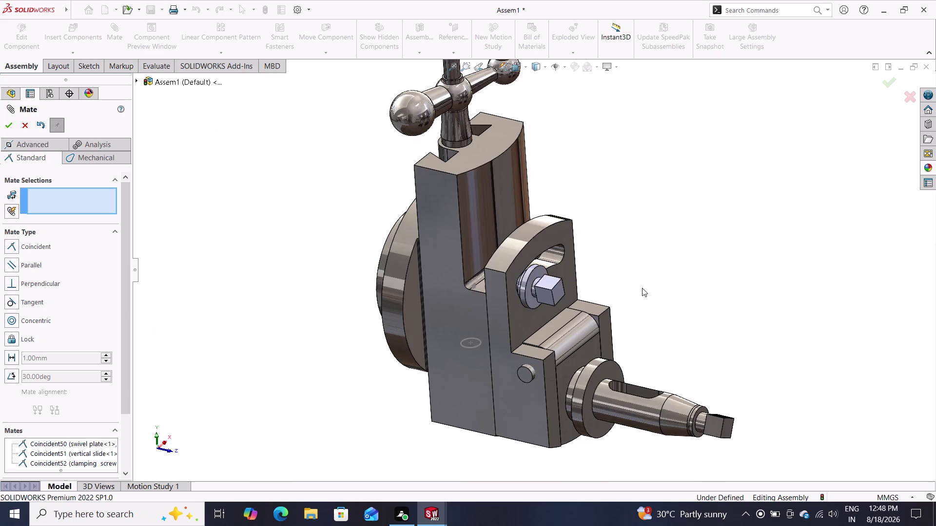
scroll(down, 3)
scroll(up, 3)
drag(618, 378, 643, 395)
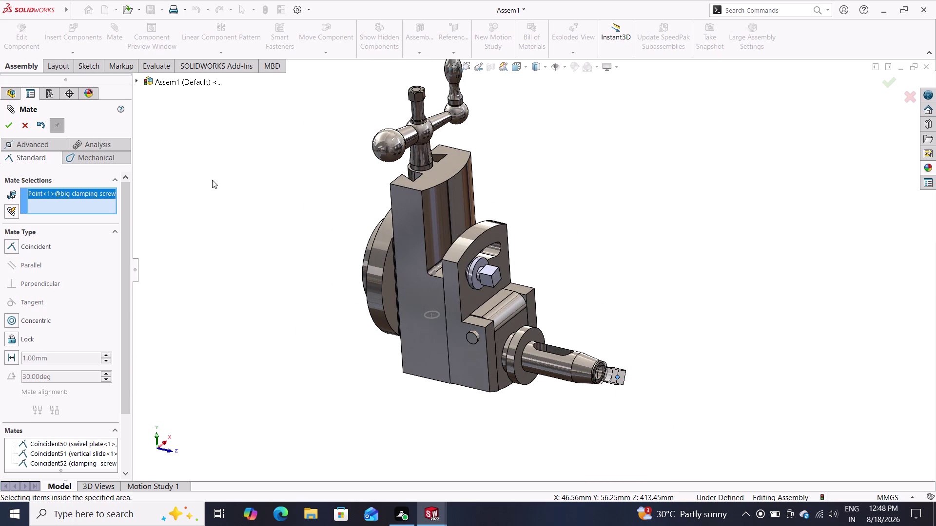
click(24, 125)
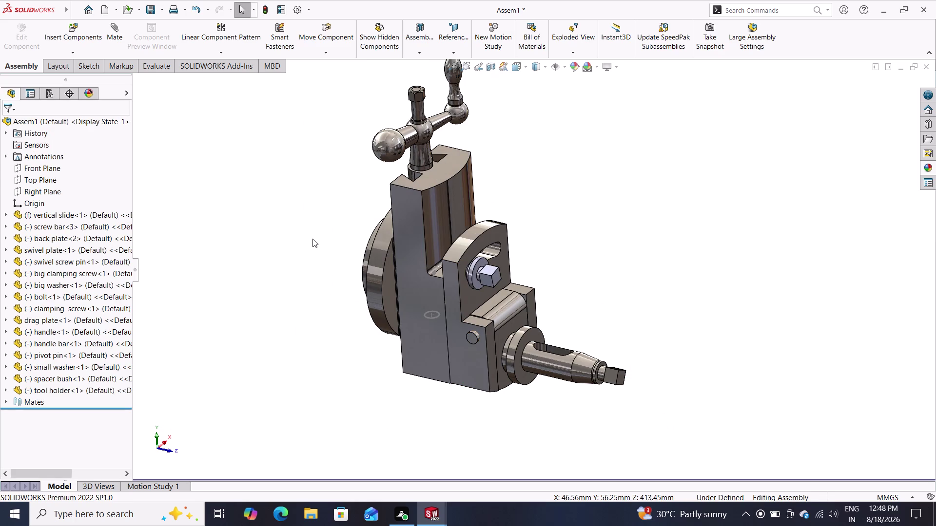
scroll(down, 3)
scroll(up, 3)
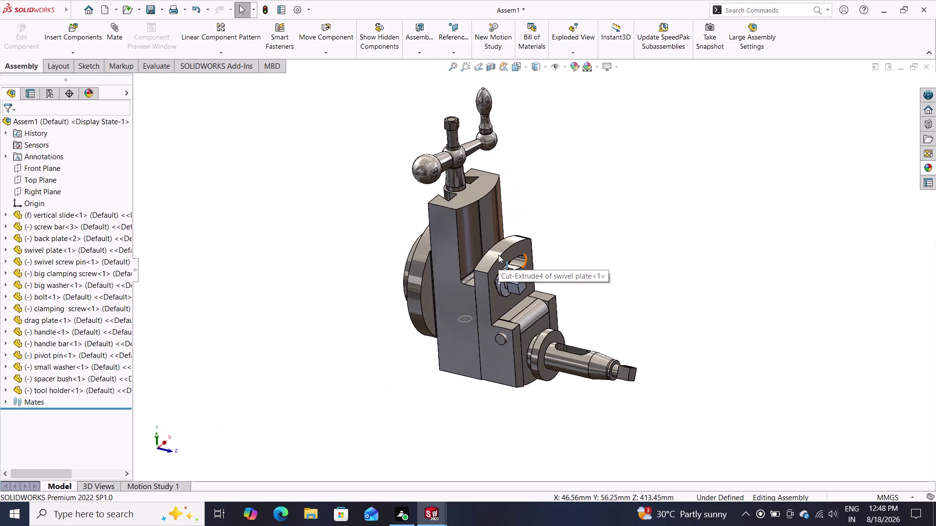
middle_drag(579, 252, 489, 273)
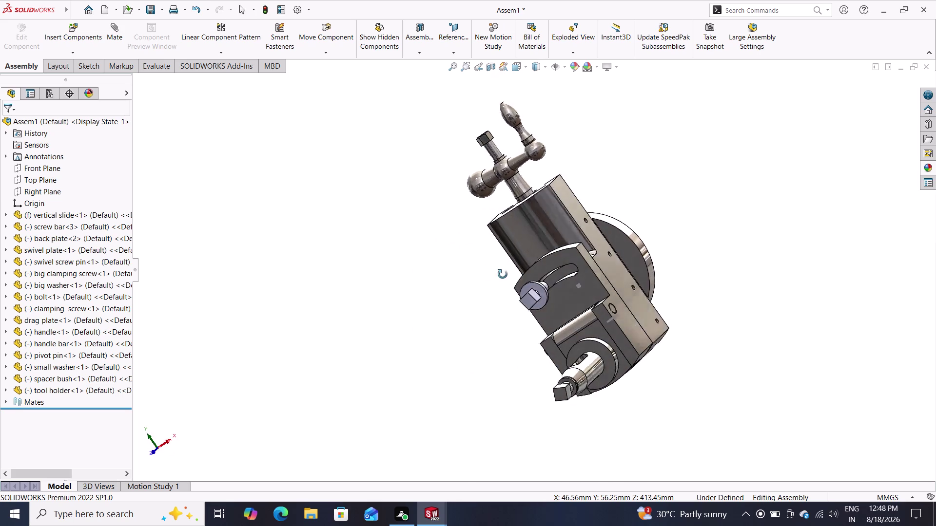
middle_drag(488, 273, 563, 260)
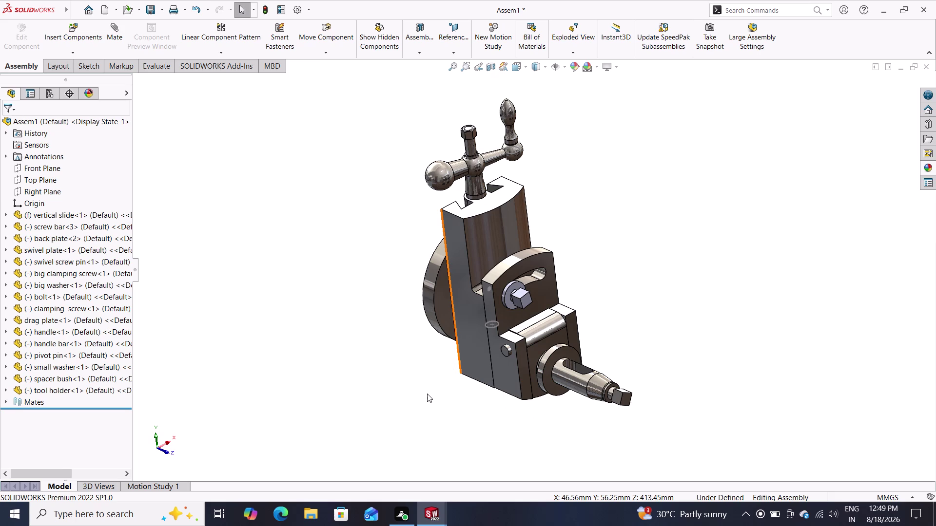
click(161, 11)
click(169, 36)
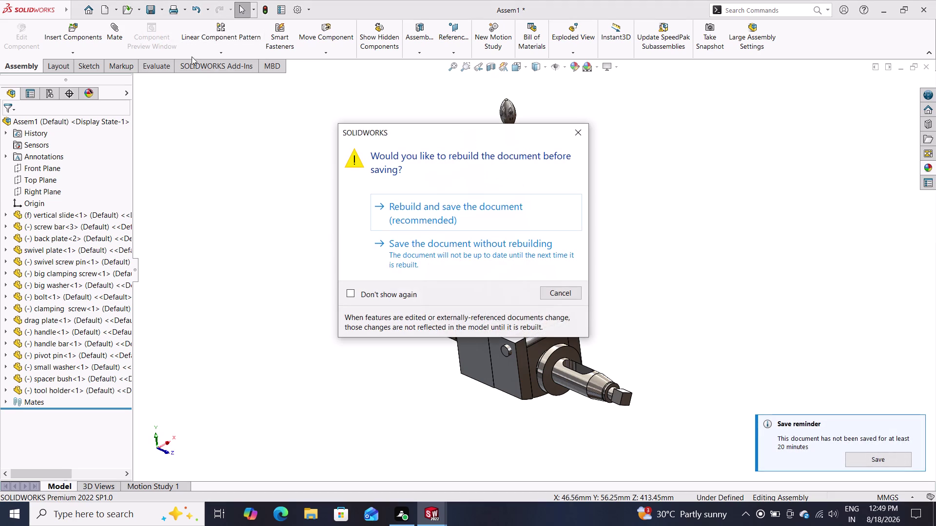
Rebuild the assembly and save it as Assem1 in the shaper tool folder.
click(443, 216)
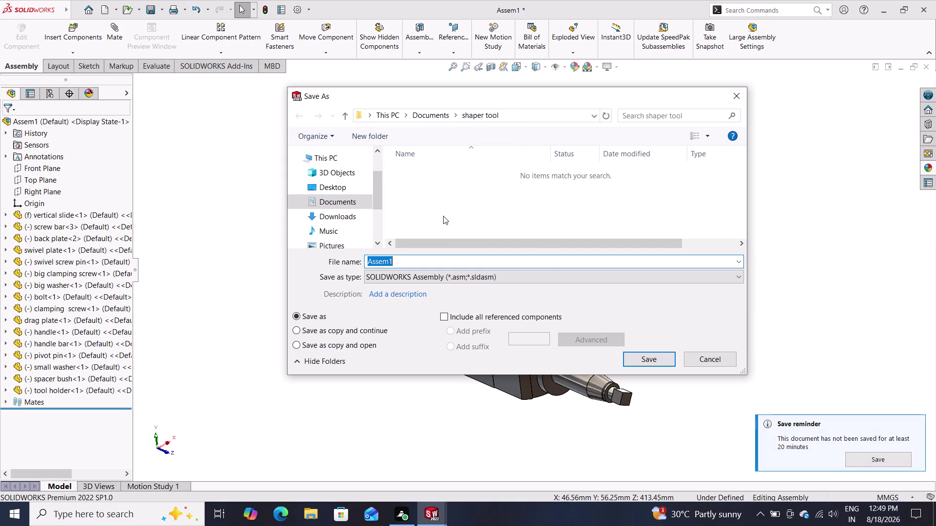
click(652, 362)
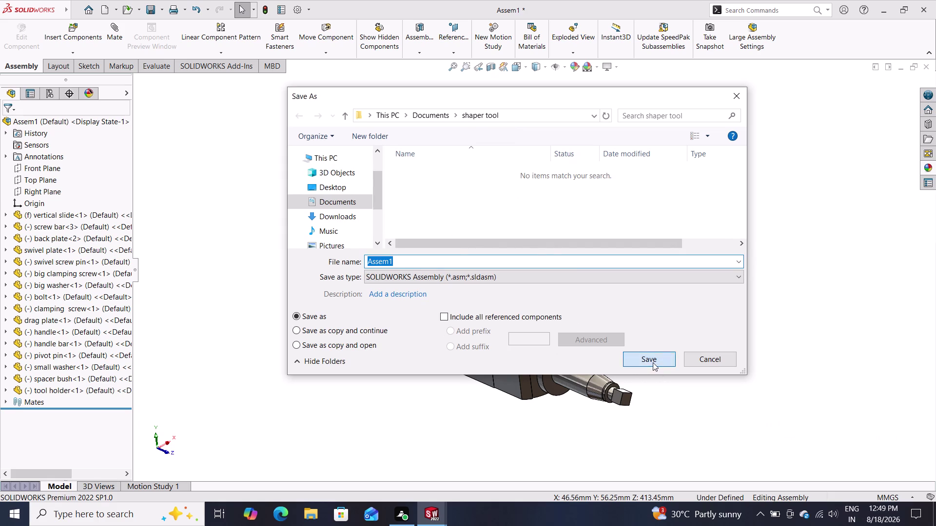
click(163, 6)
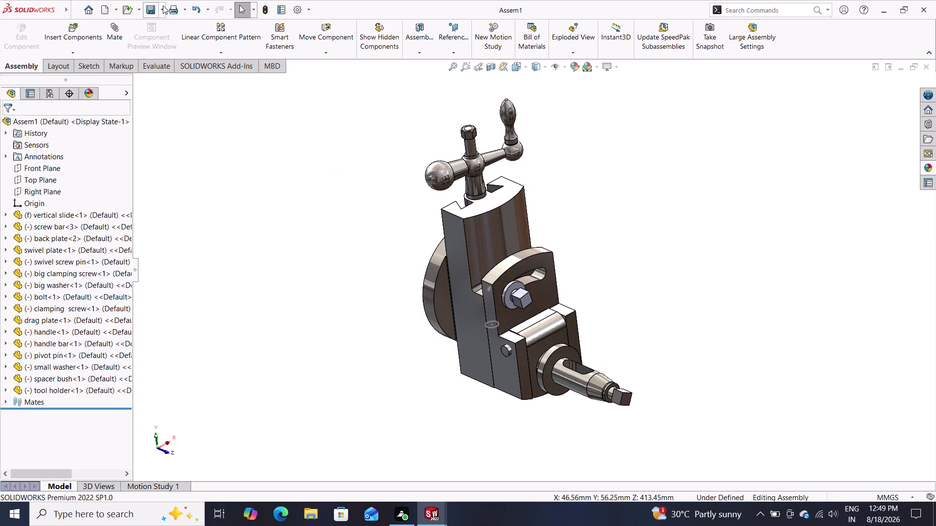
Start a Save As with type Adobe Portable Document Format (*.pdf).
click(170, 39)
click(488, 277)
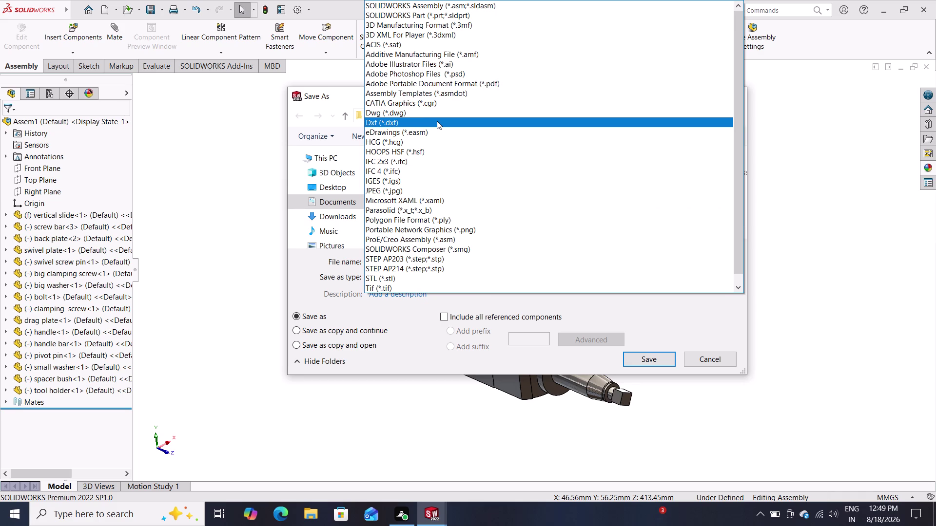
click(454, 84)
click(647, 380)
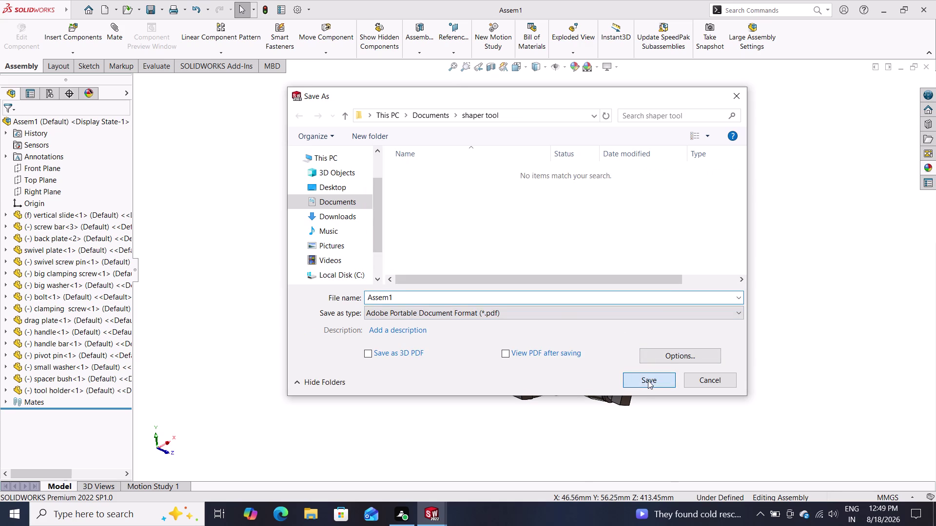